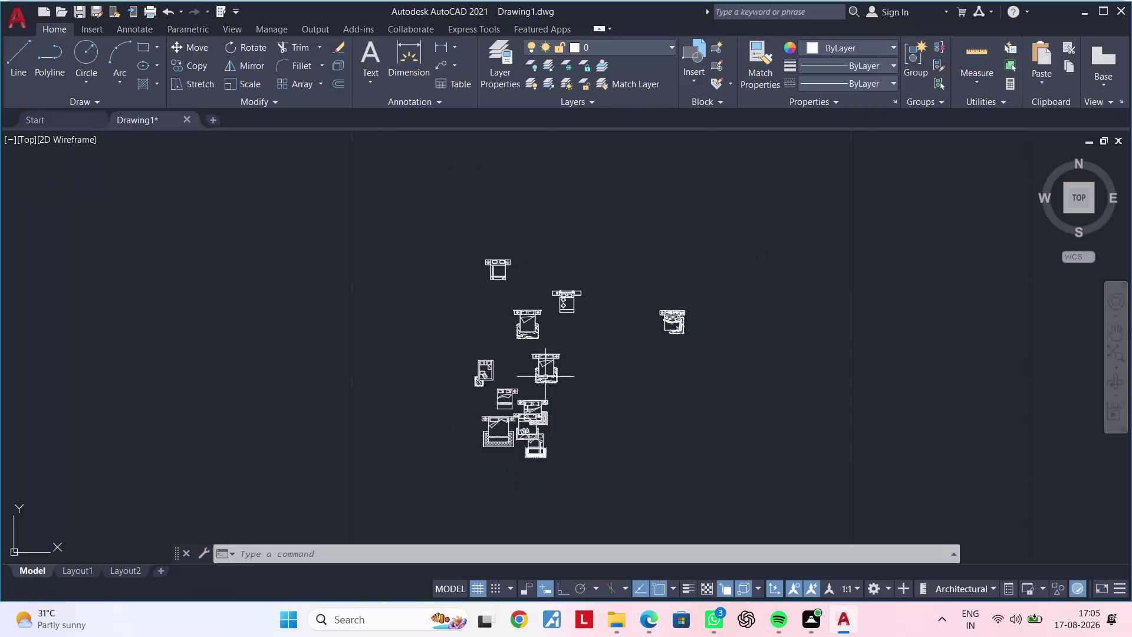
Window-select the eleven furniture blocks, redoing the selection after one cancel.
click(433, 220)
click(755, 491)
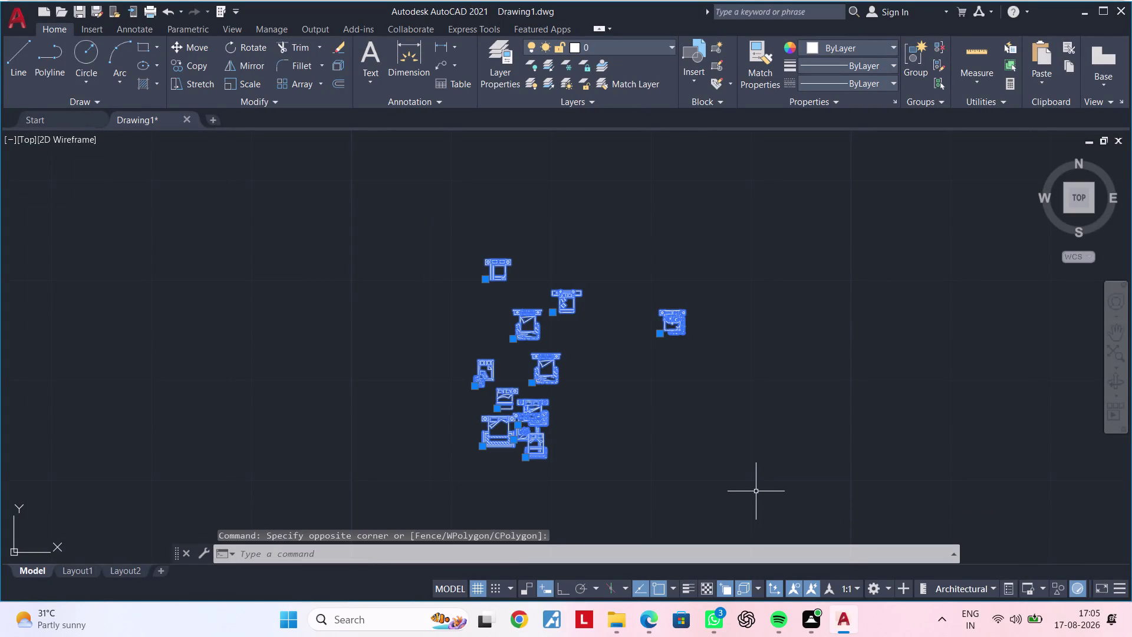
key(c)
key(Escape)
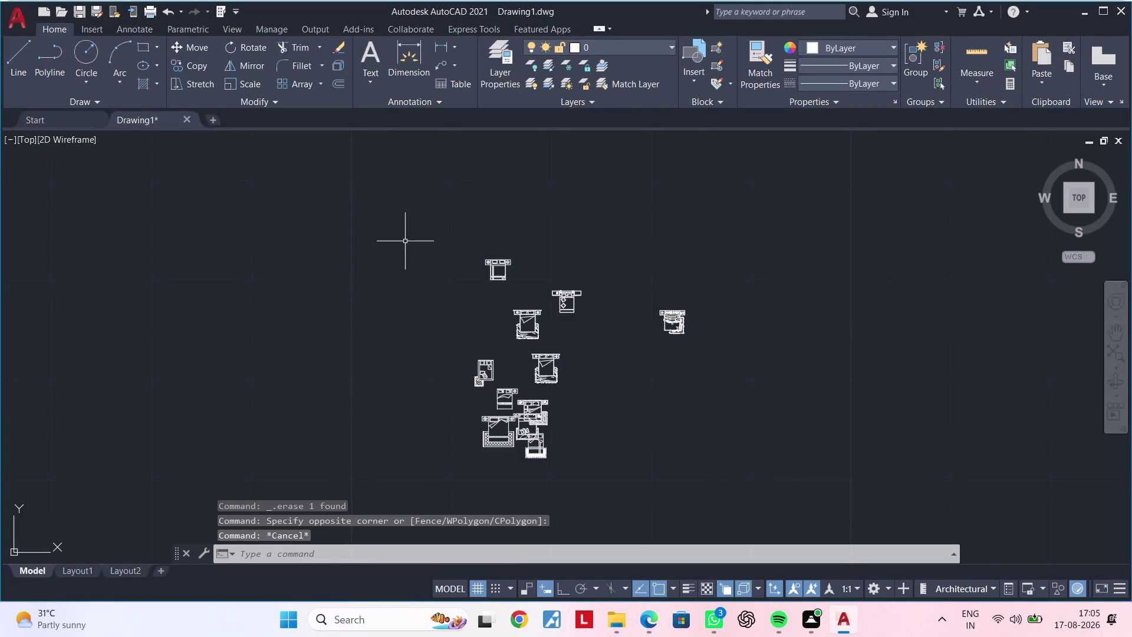
click(408, 209)
click(728, 485)
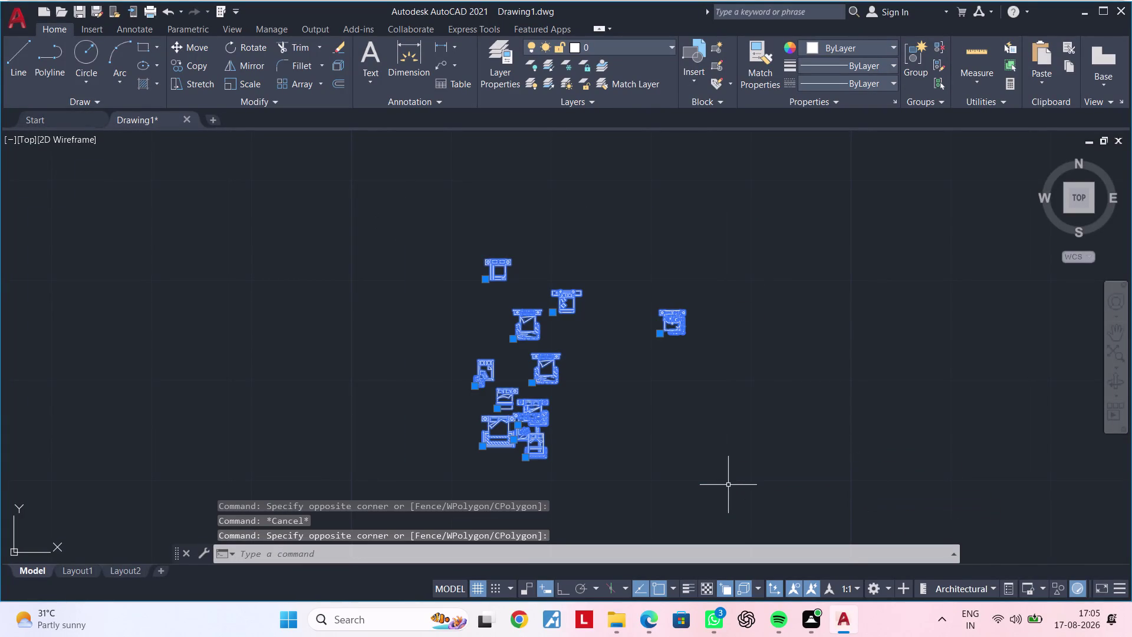
Move the selected furniture blocks to just right of the floor plan.
text(M)
key(space)
scroll(down, 3)
drag(633, 407, 669, 427)
scroll(down, 3)
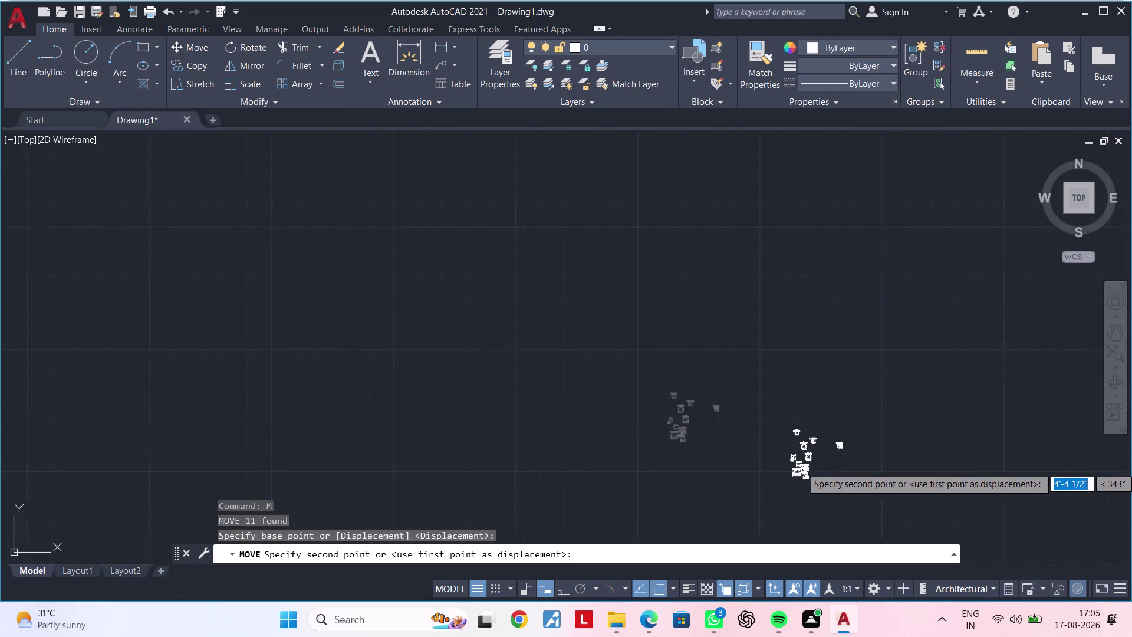
scroll(down, 3)
middle_drag(882, 464, 327, 266)
scroll(down, 3)
scroll(down, 3)
scroll(down, 3)
middle_drag(924, 382, 907, 377)
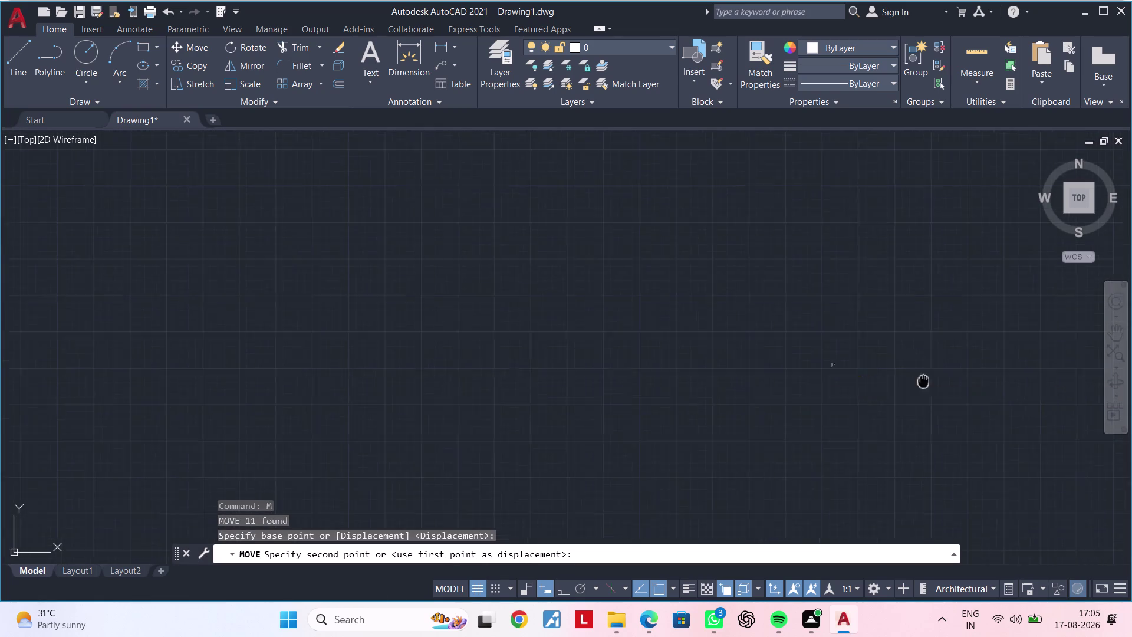
middle_drag(907, 377, 377, 324)
scroll(down, 3)
middle_drag(739, 413, 434, 193)
scroll(up, 3)
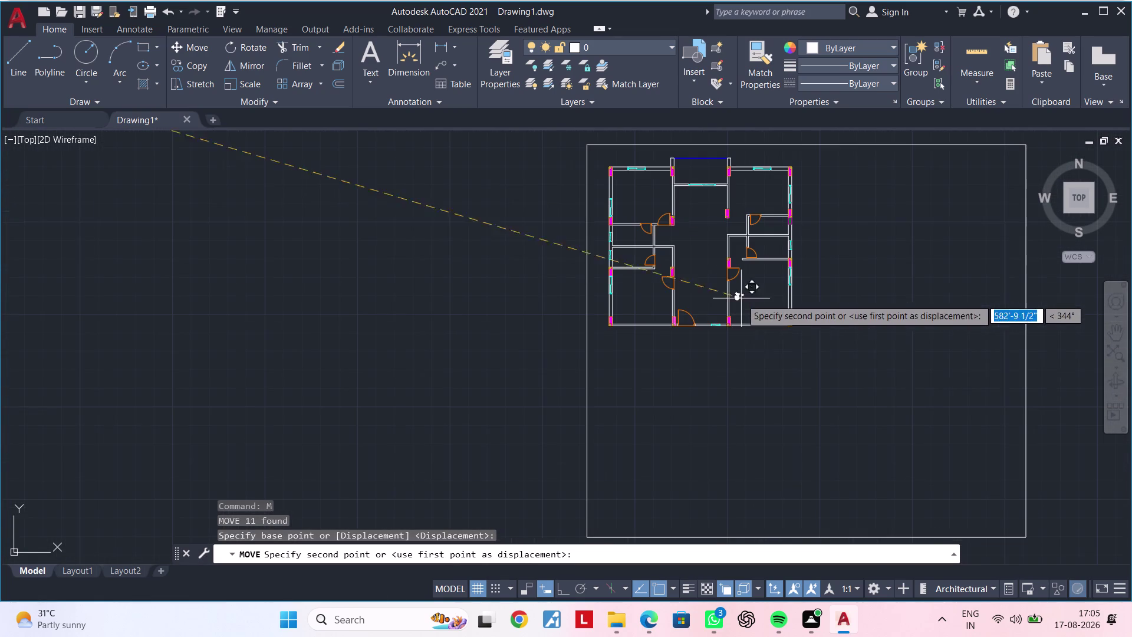
middle_drag(848, 383, 790, 496)
scroll(up, 3)
scroll(up, 3)
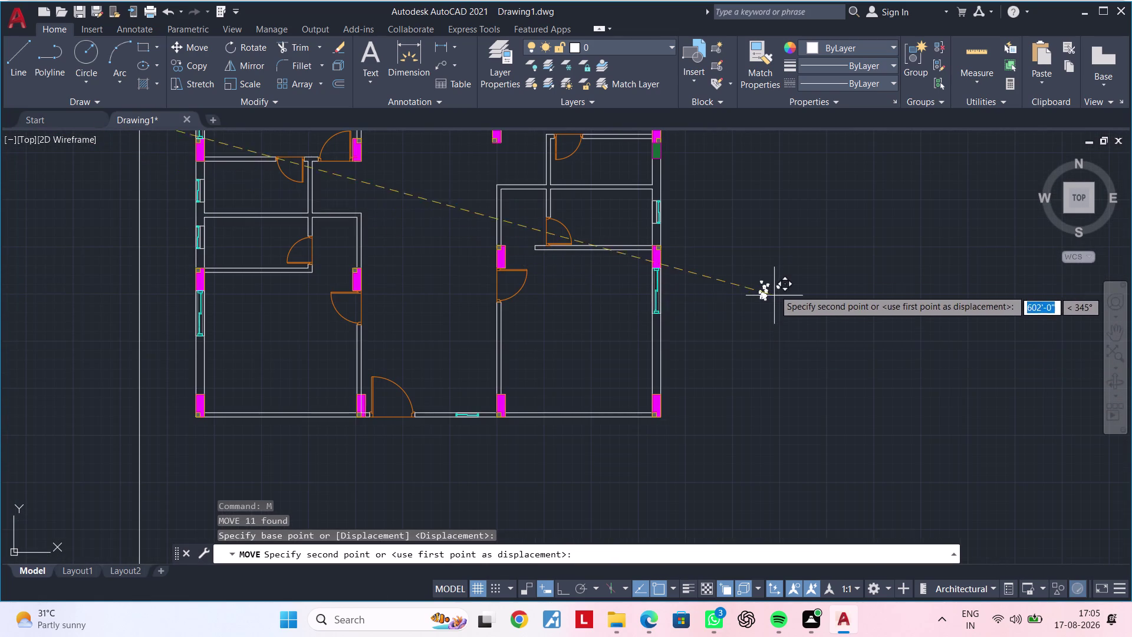
click(760, 255)
middle_drag(692, 239, 743, 353)
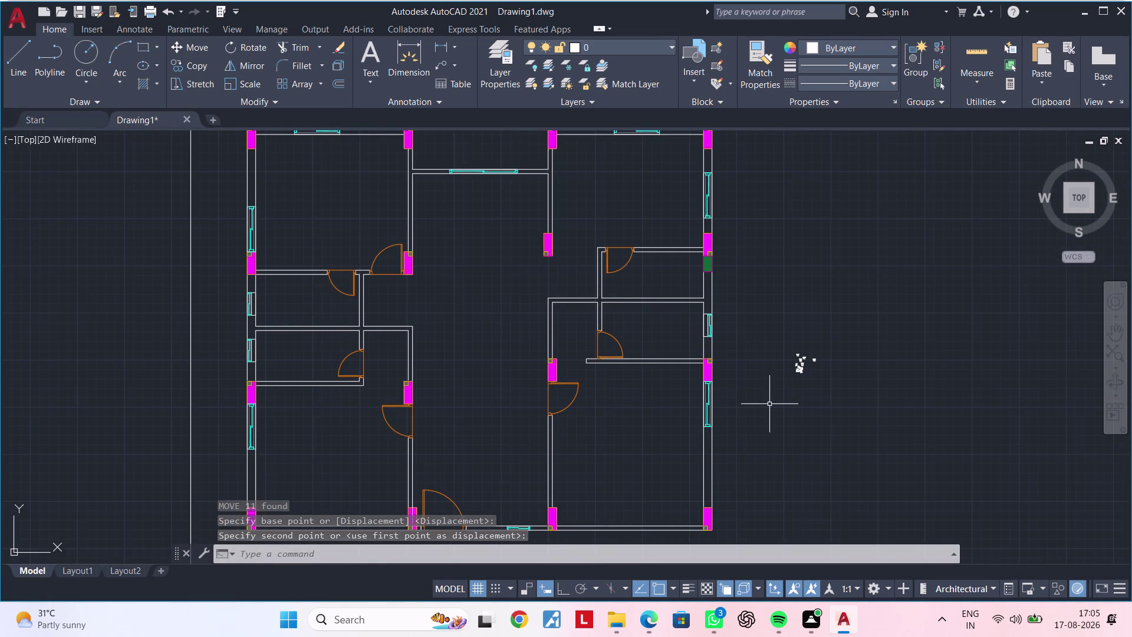
Move the bed with the patterned rug clear of the furniture pile.
scroll(up, 3)
scroll(up, 3)
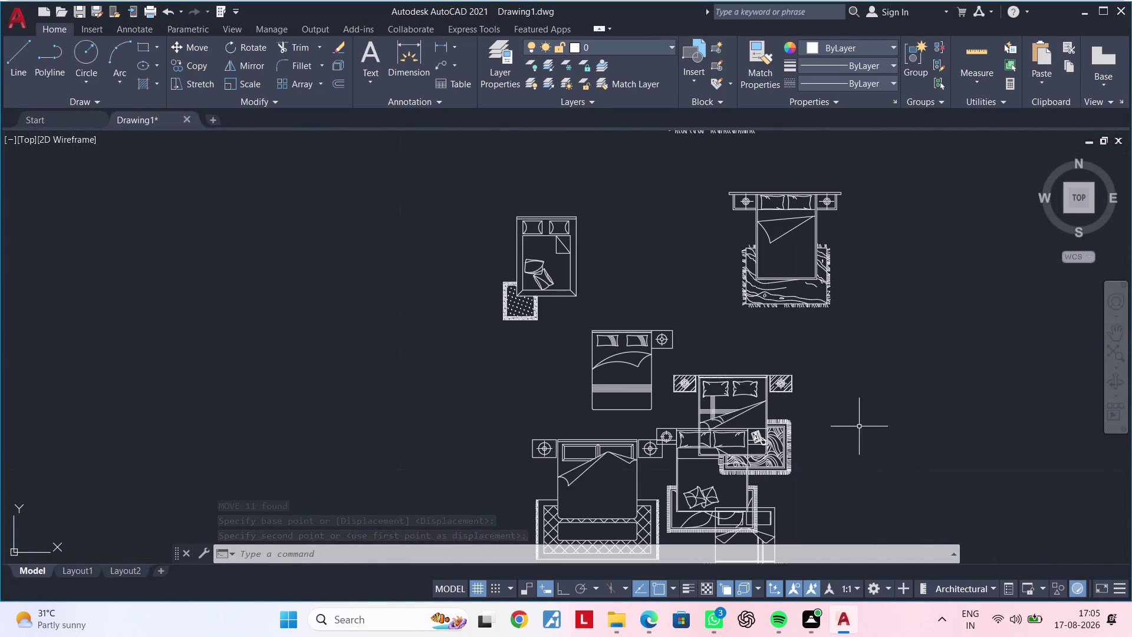
scroll(up, 3)
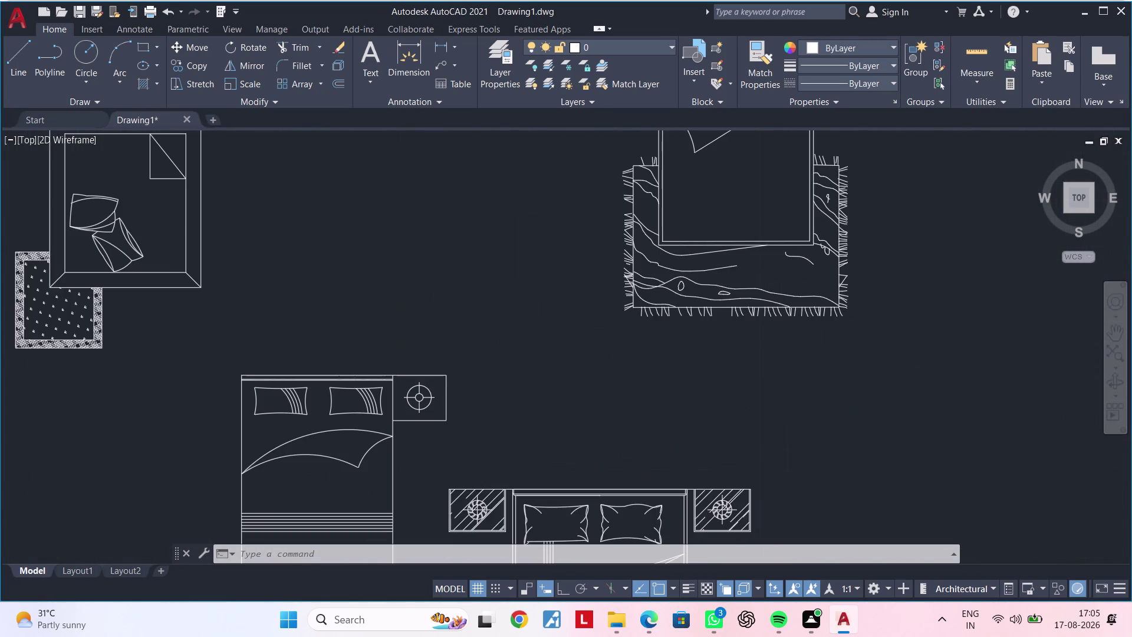
scroll(down, 3)
scroll(down, 3)
middle_drag(845, 370, 846, 292)
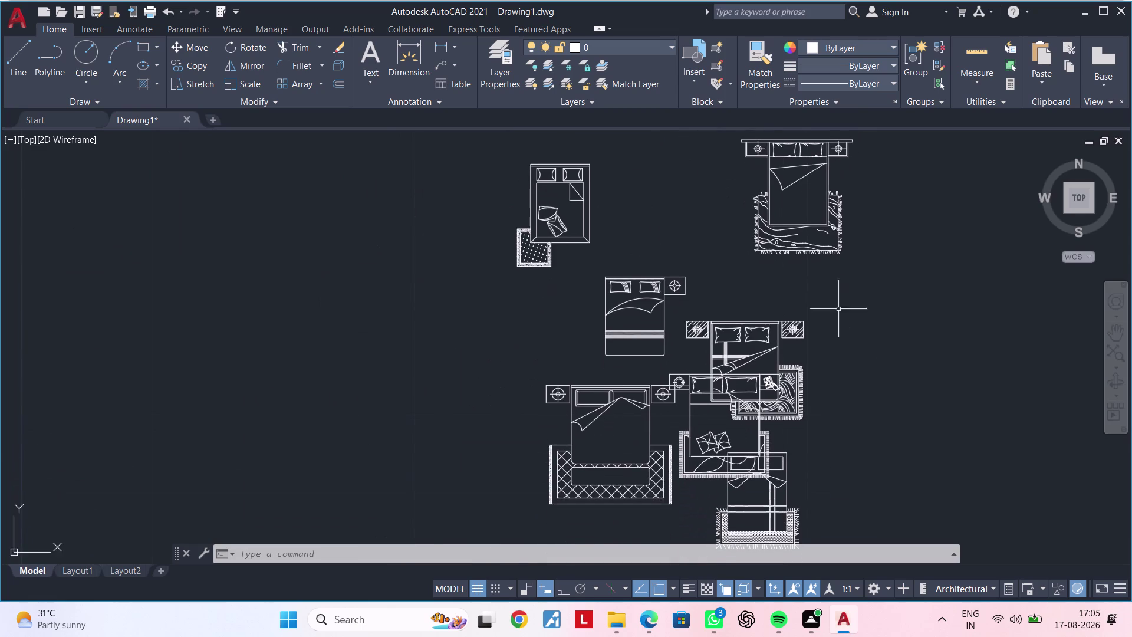
scroll(up, 3)
click(798, 382)
text(M)
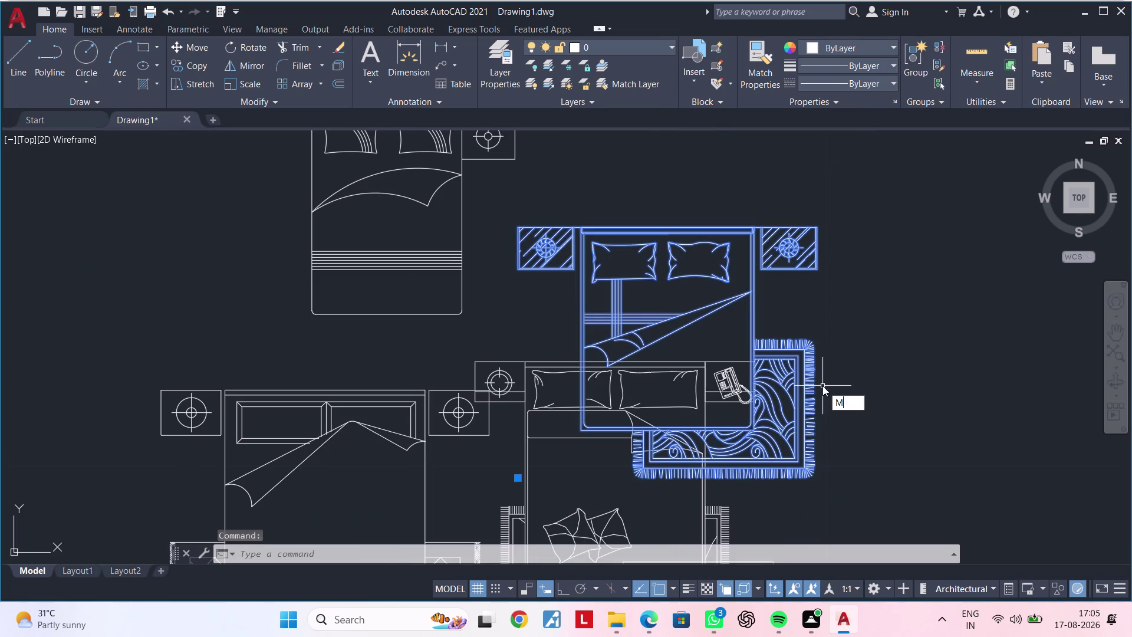
key(space)
click(779, 384)
scroll(down, 3)
middle_drag(1016, 389, 603, 347)
click(716, 360)
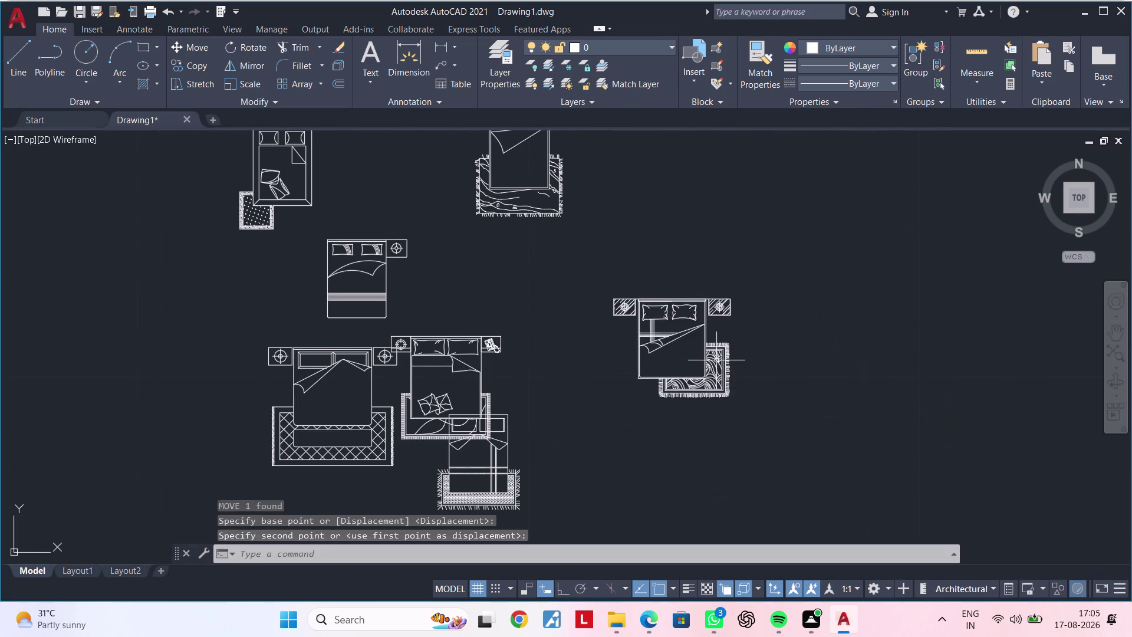
Move the second overlapping bed away from the others.
middle_drag(572, 434, 740, 353)
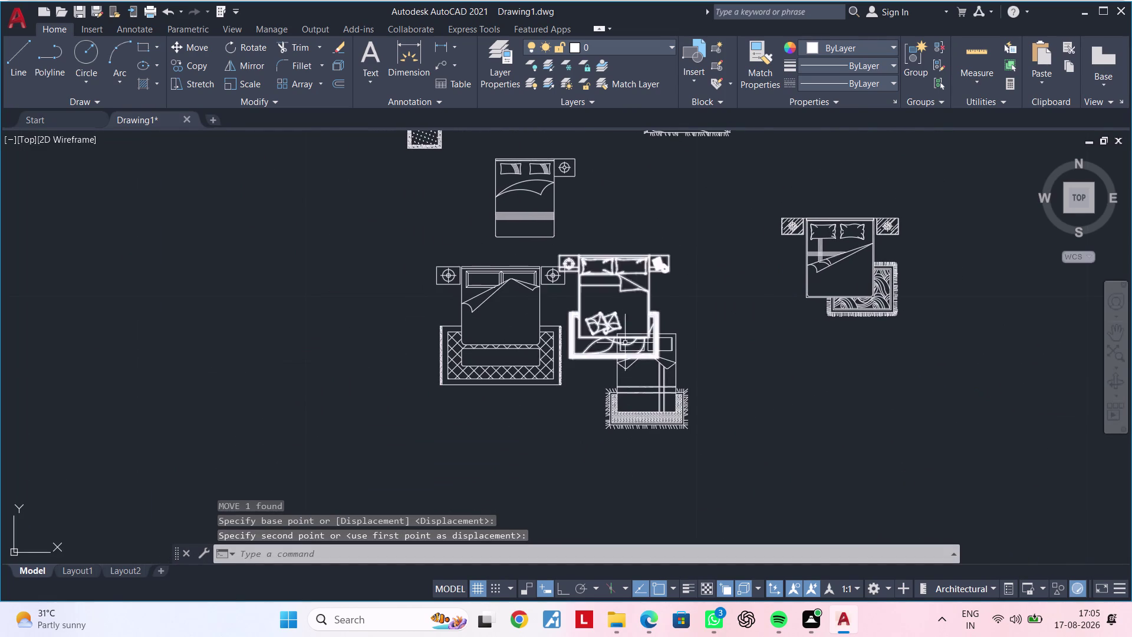
click(630, 272)
text(M)
key(space)
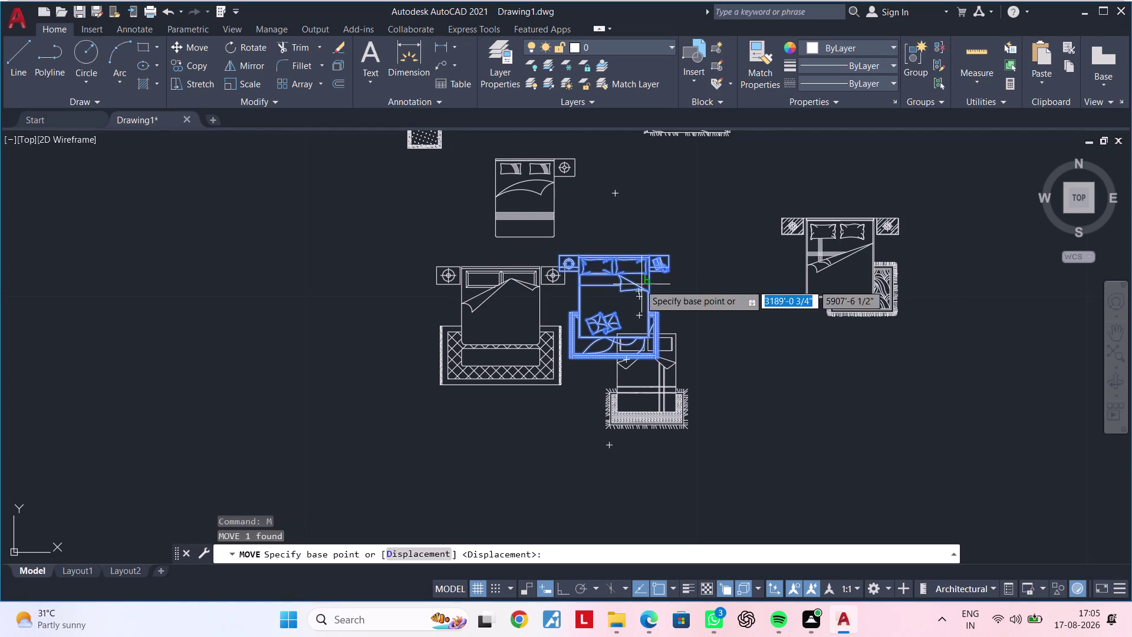
click(628, 286)
click(854, 435)
middle_drag(956, 479, 955, 356)
key(Escape)
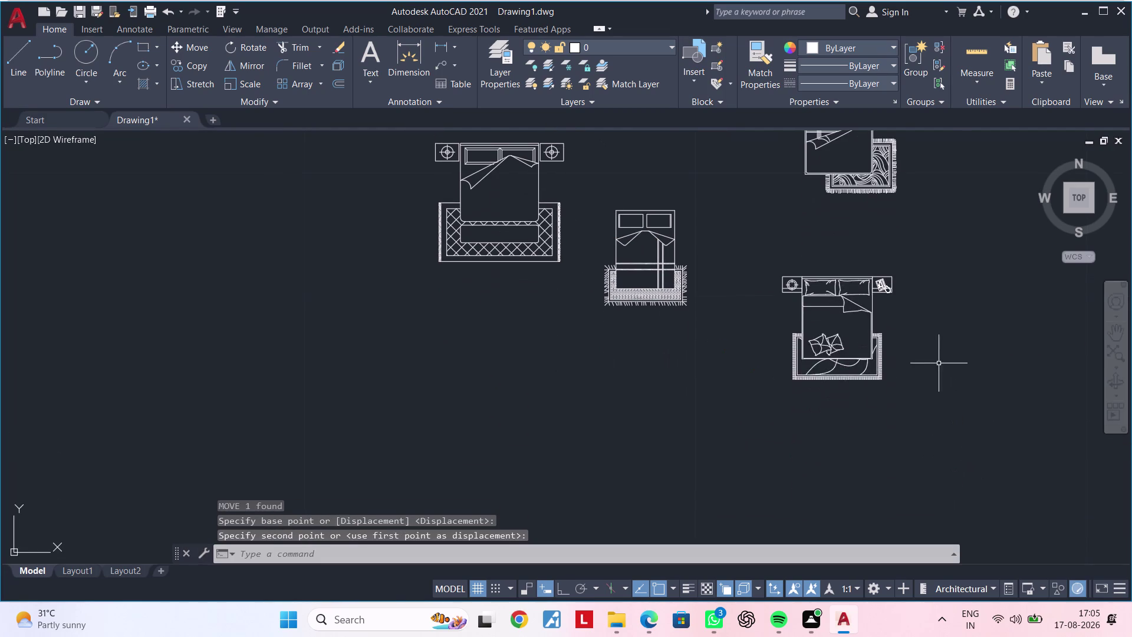
scroll(up, 3)
scroll(down, 3)
middle_drag(852, 377, 842, 411)
key(Escape)
Select the lower-right bed and start moving it toward the top-left bedroom.
click(934, 285)
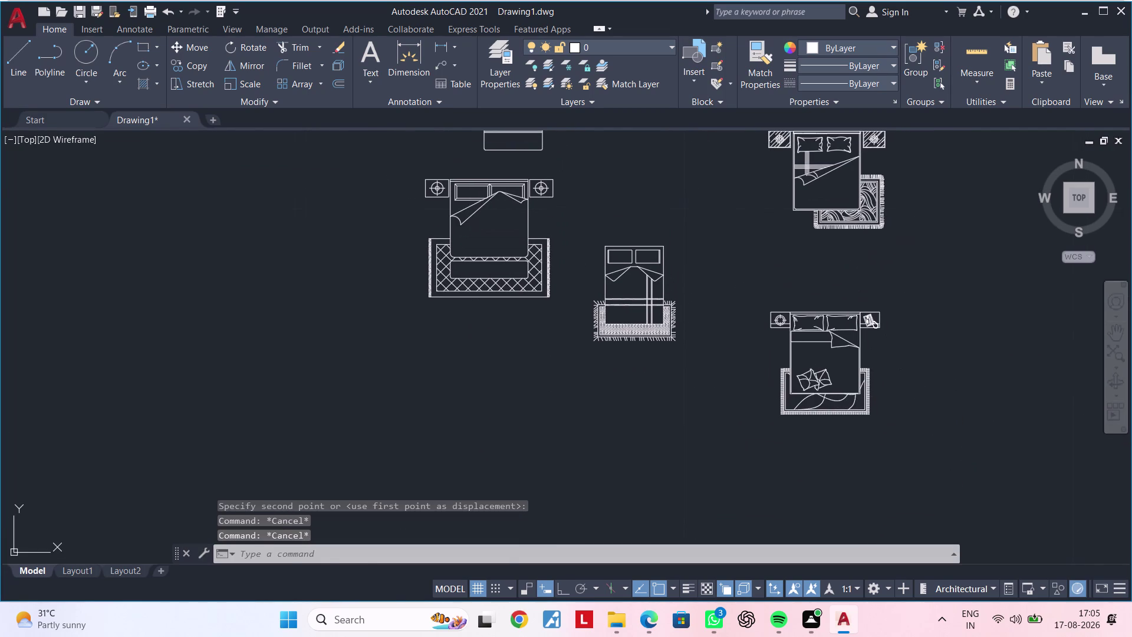
click(742, 438)
text(M)
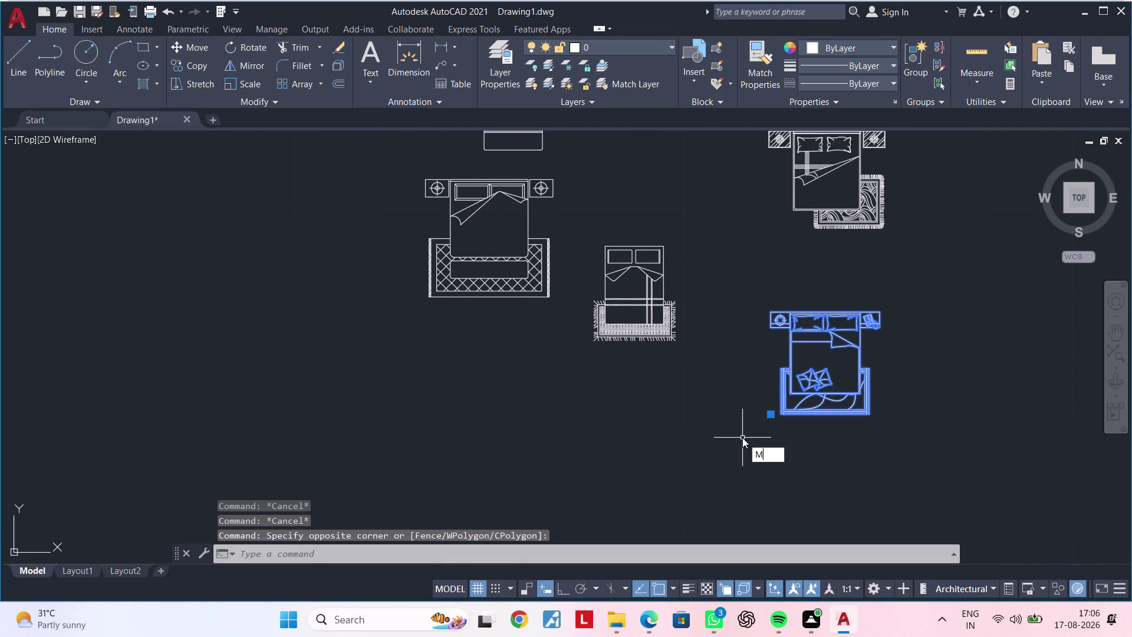
key(space)
click(853, 369)
scroll(down, 3)
middle_drag(333, 329, 954, 396)
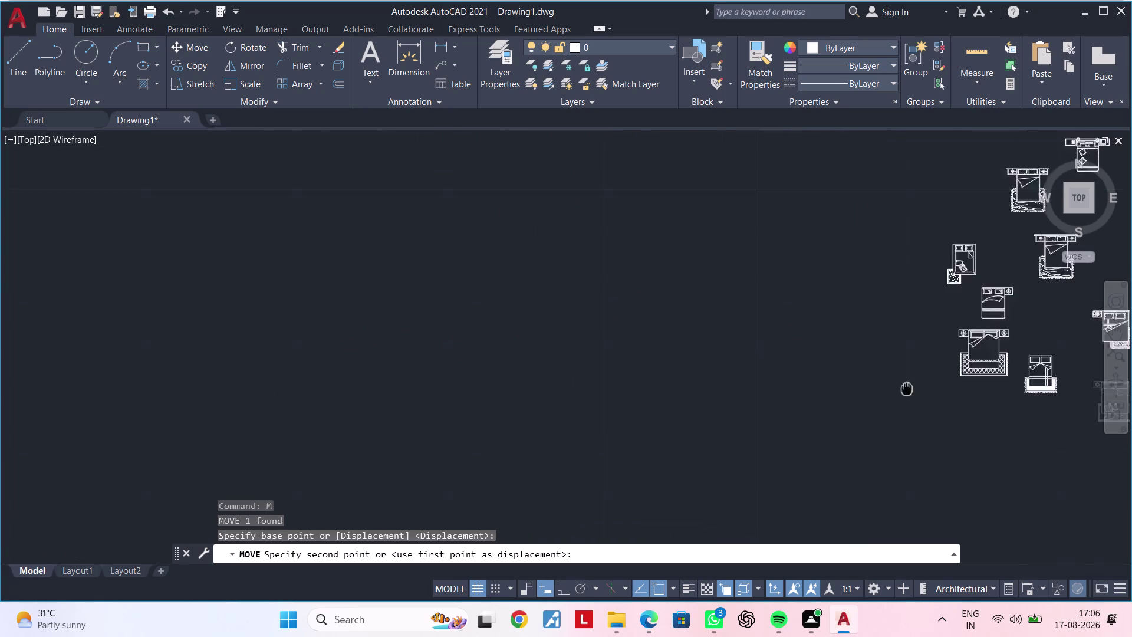
middle_drag(954, 395, 1131, 485)
scroll(down, 3)
middle_drag(512, 407, 1131, 495)
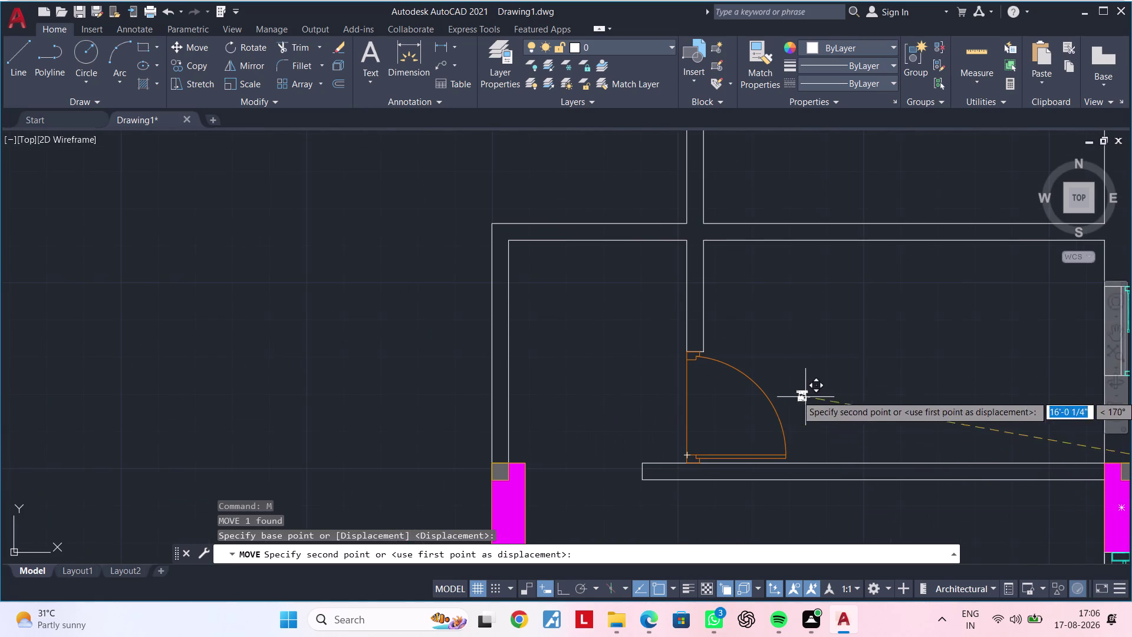
scroll(down, 3)
middle_drag(826, 394, 491, 491)
scroll(down, 3)
middle_drag(379, 463, 1131, 495)
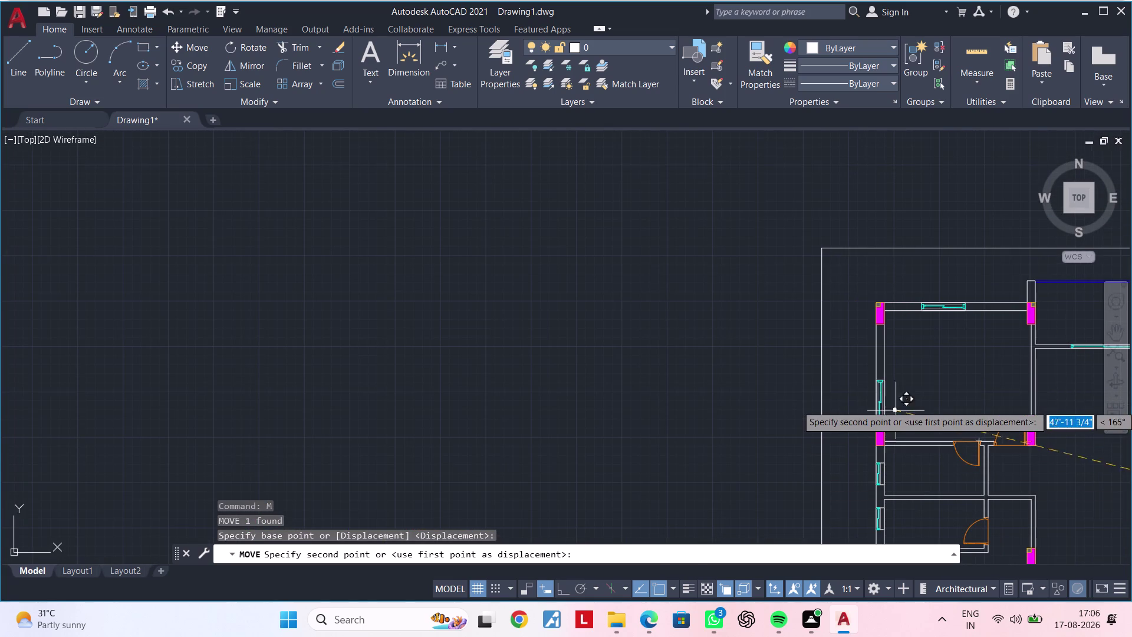
scroll(up, 3)
middle_drag(955, 353, 722, 369)
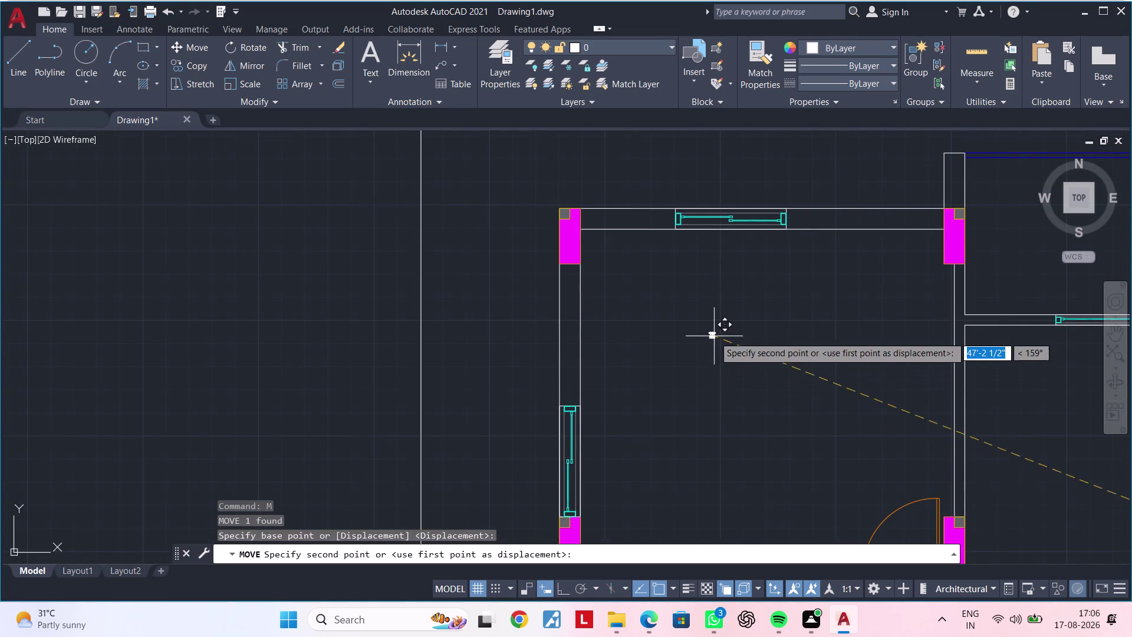
Cancel that move and reselect the bed block.
click(714, 336)
key(Escape)
scroll(up, 3)
click(710, 336)
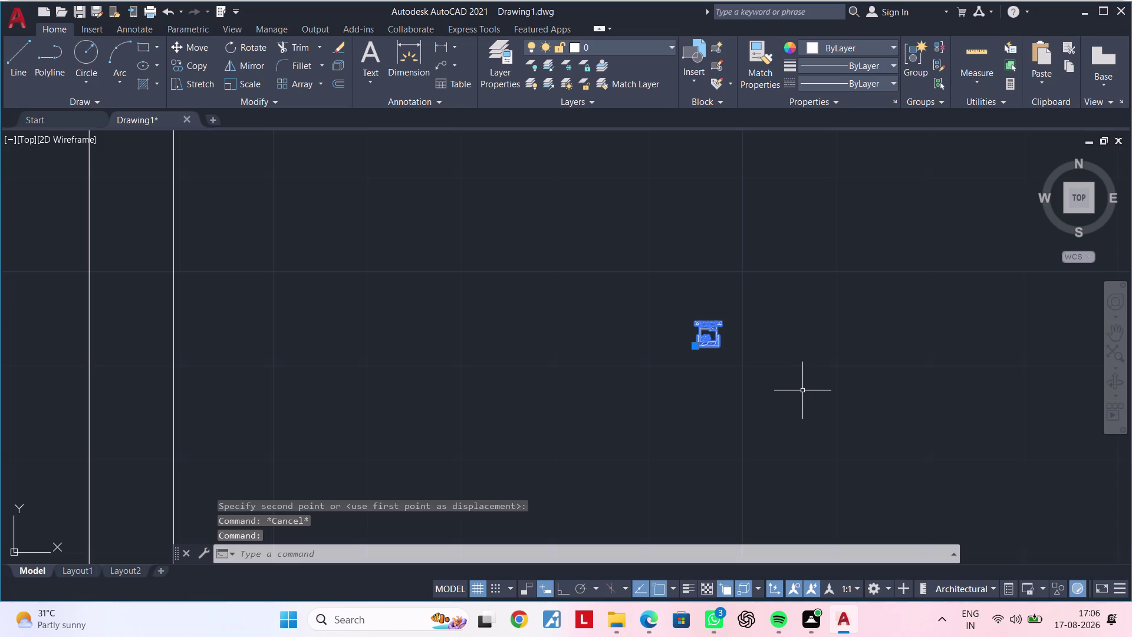
Scale the selected bed up to a larger size with SC.
key(s)
key(c)
key(space)
click(714, 366)
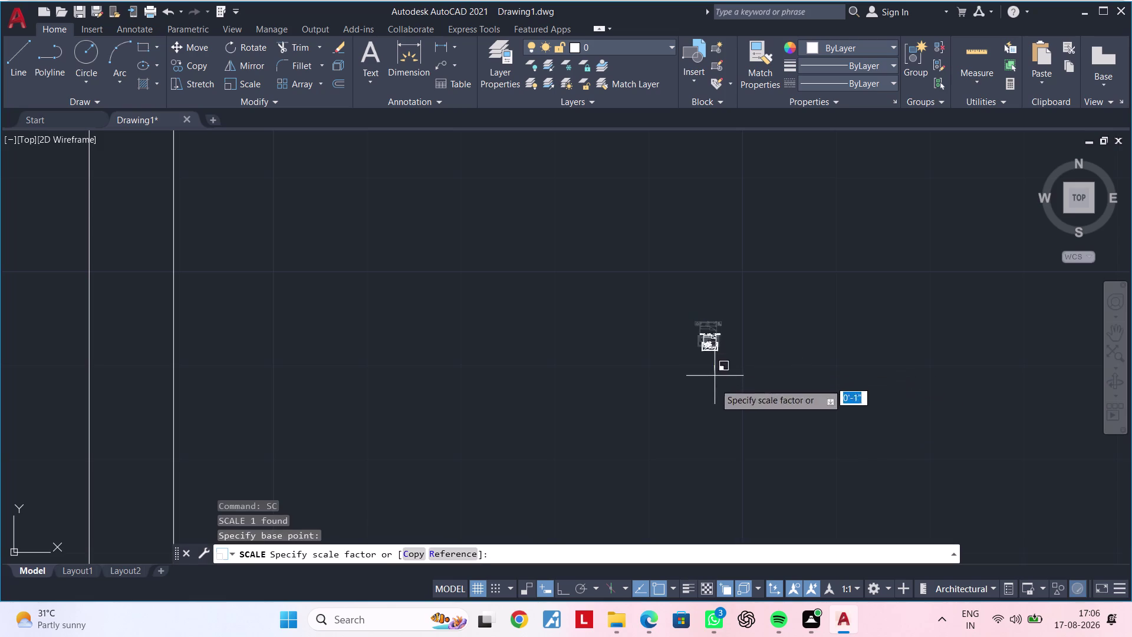
middle_drag(694, 439, 677, 465)
scroll(down, 3)
middle_drag(712, 402, 777, 304)
scroll(down, 3)
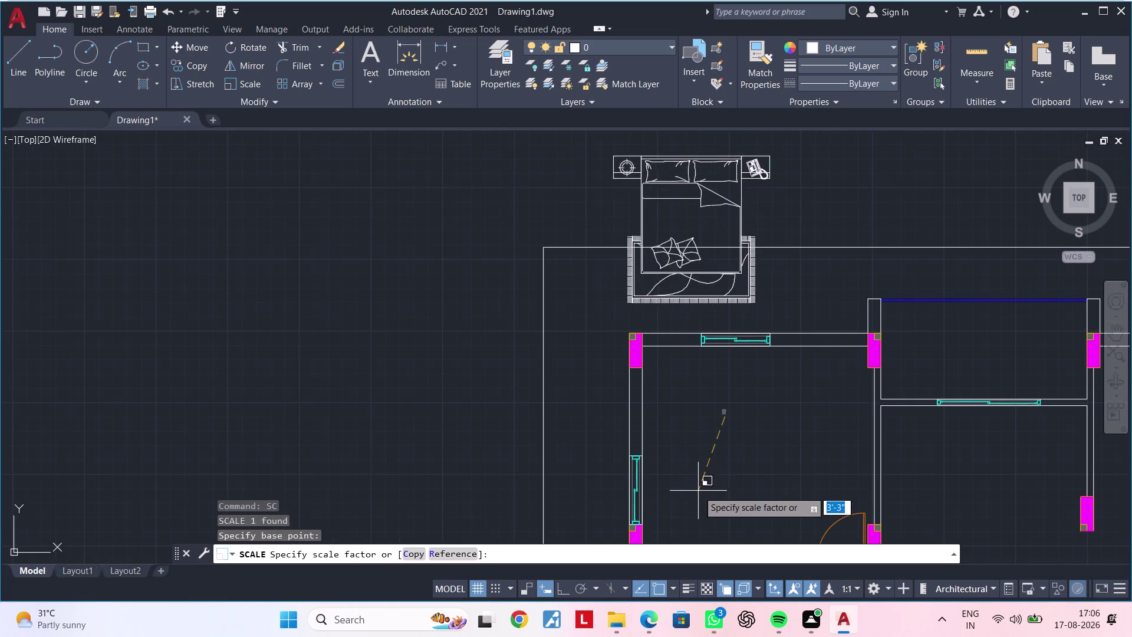
click(695, 493)
middle_drag(743, 431, 647, 517)
Move the resized bed inside the top-left bedroom.
click(654, 376)
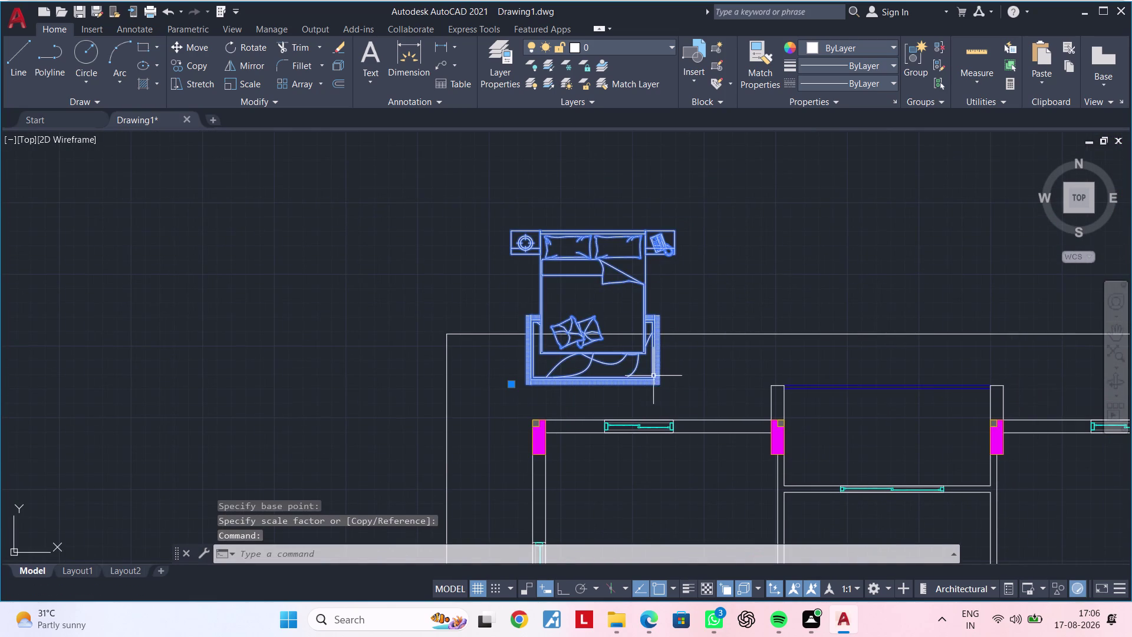
text(M)
key(space)
click(627, 345)
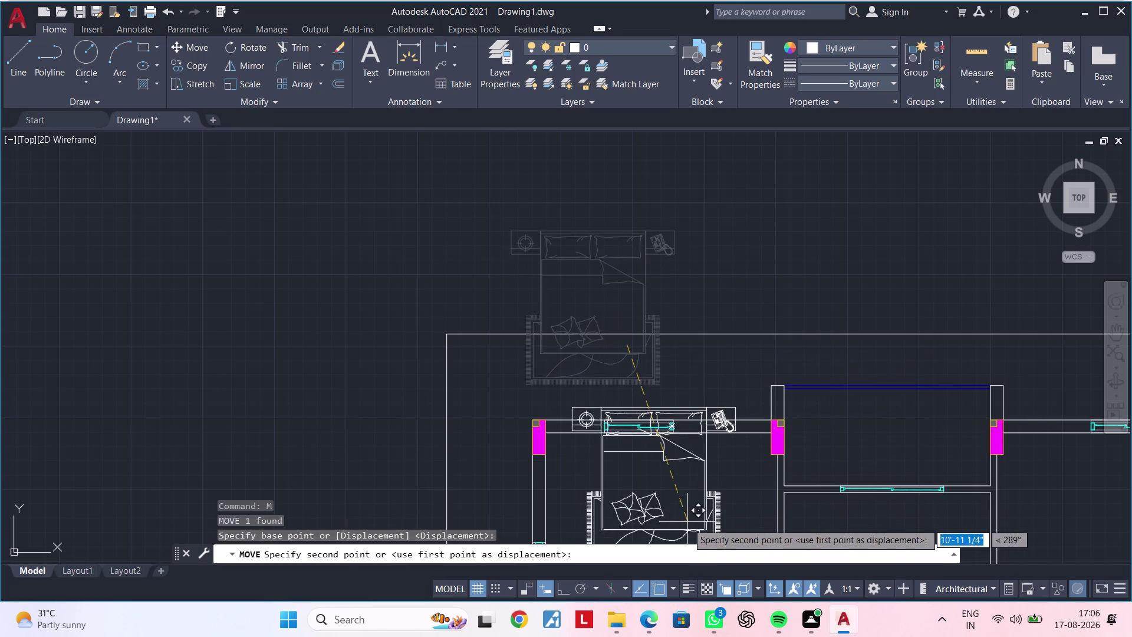
scroll(down, 3)
middle_drag(695, 495, 705, 353)
scroll(up, 3)
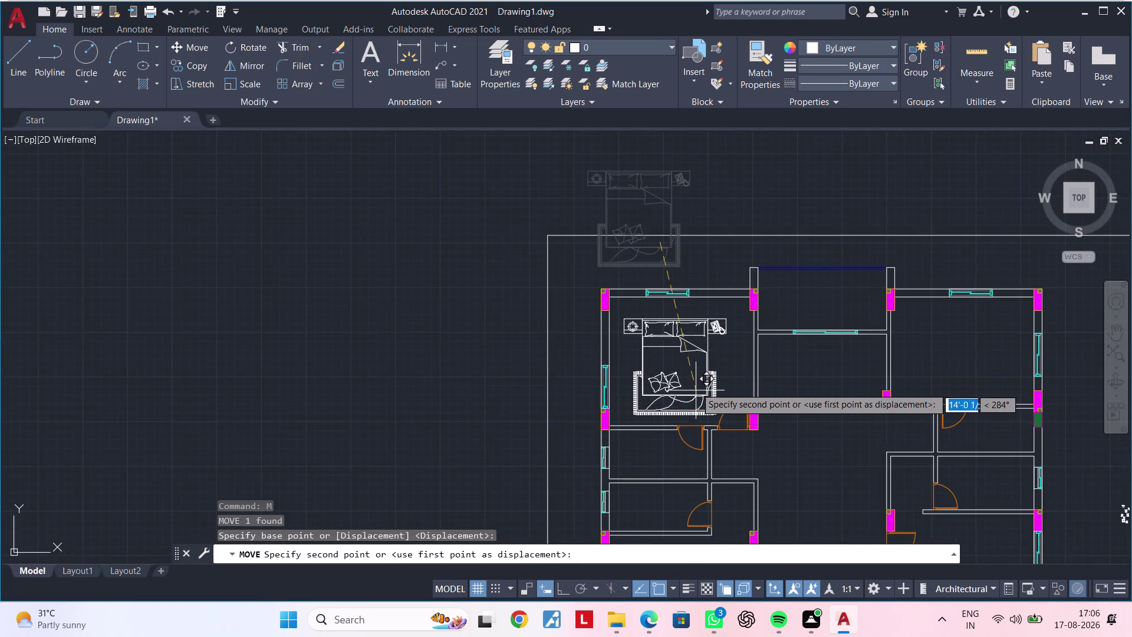
scroll(up, 3)
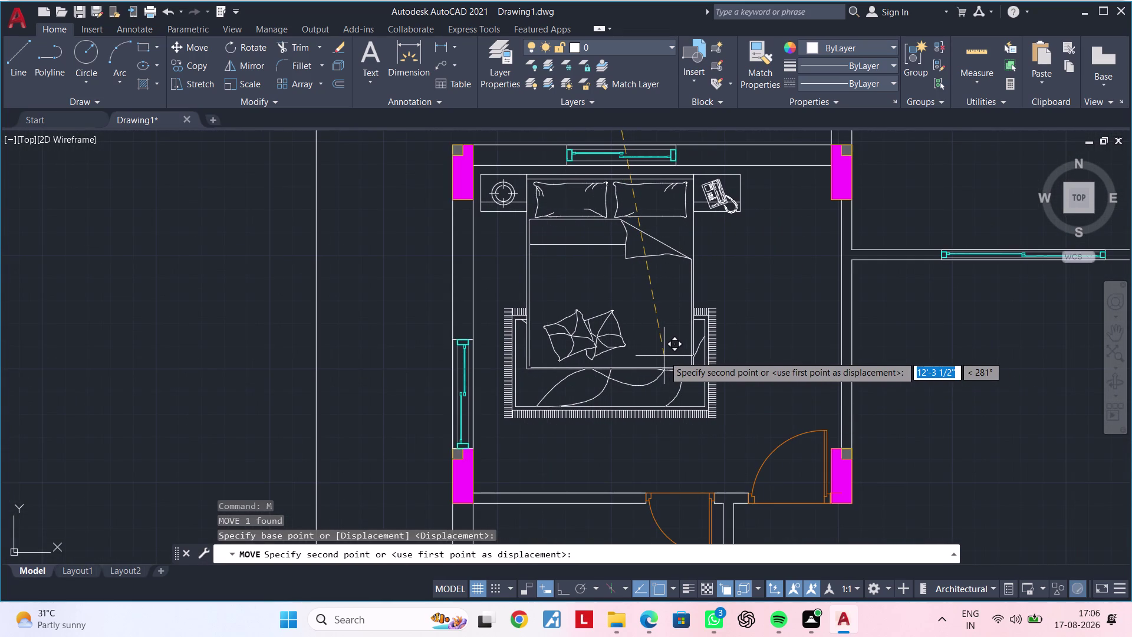
click(664, 355)
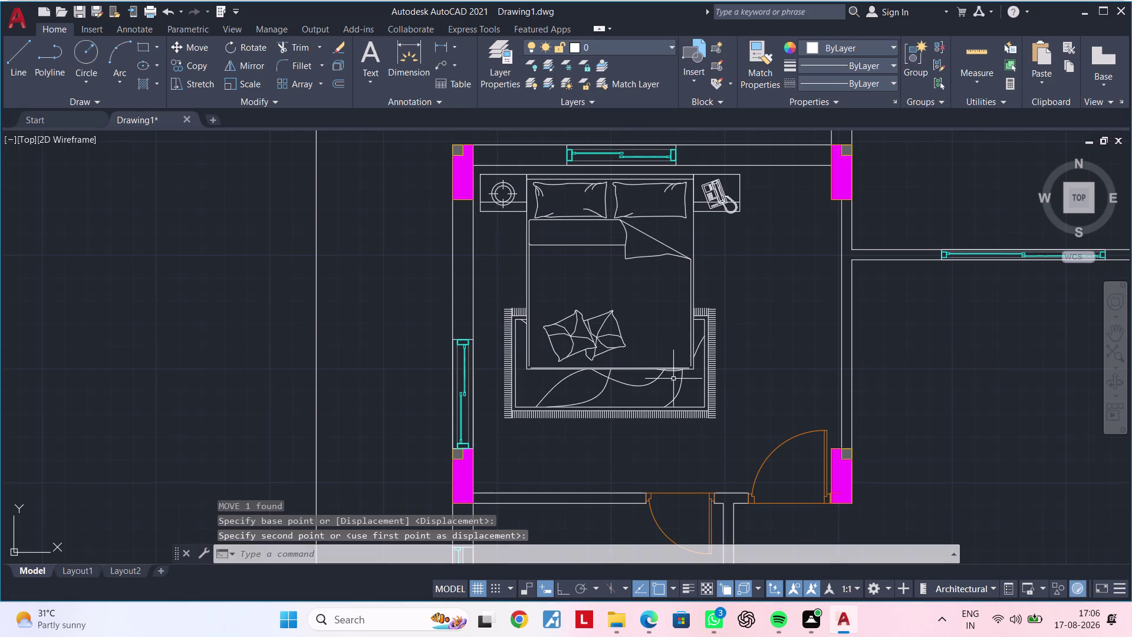
Start scaling the bed and rug group, then abandon the resize.
click(657, 415)
text(S)
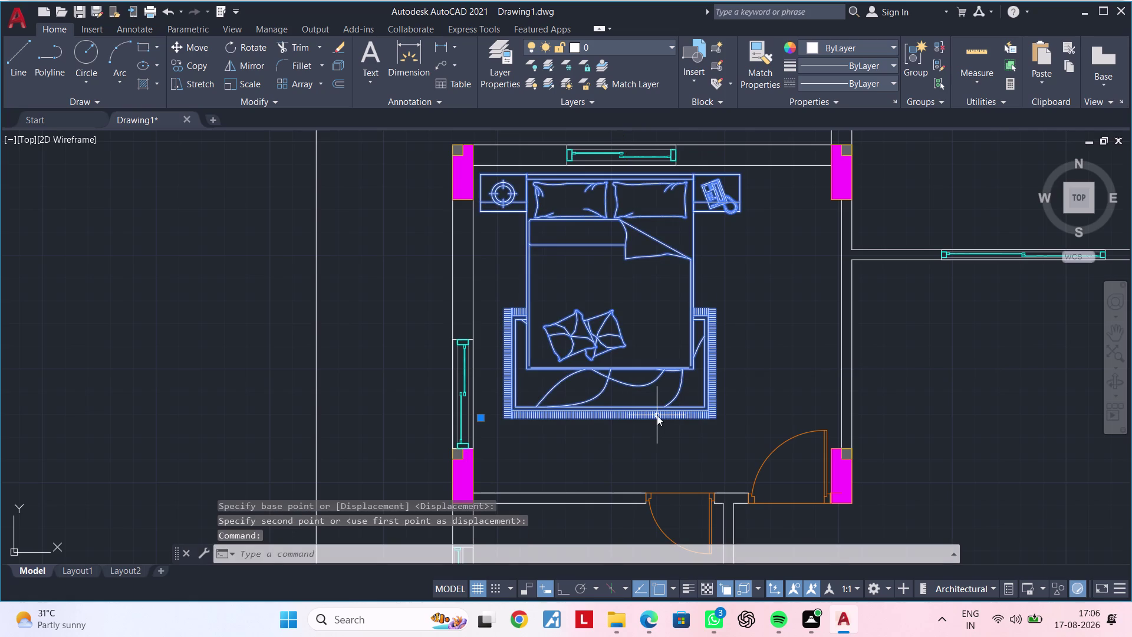
text(C)
key(space)
click(630, 415)
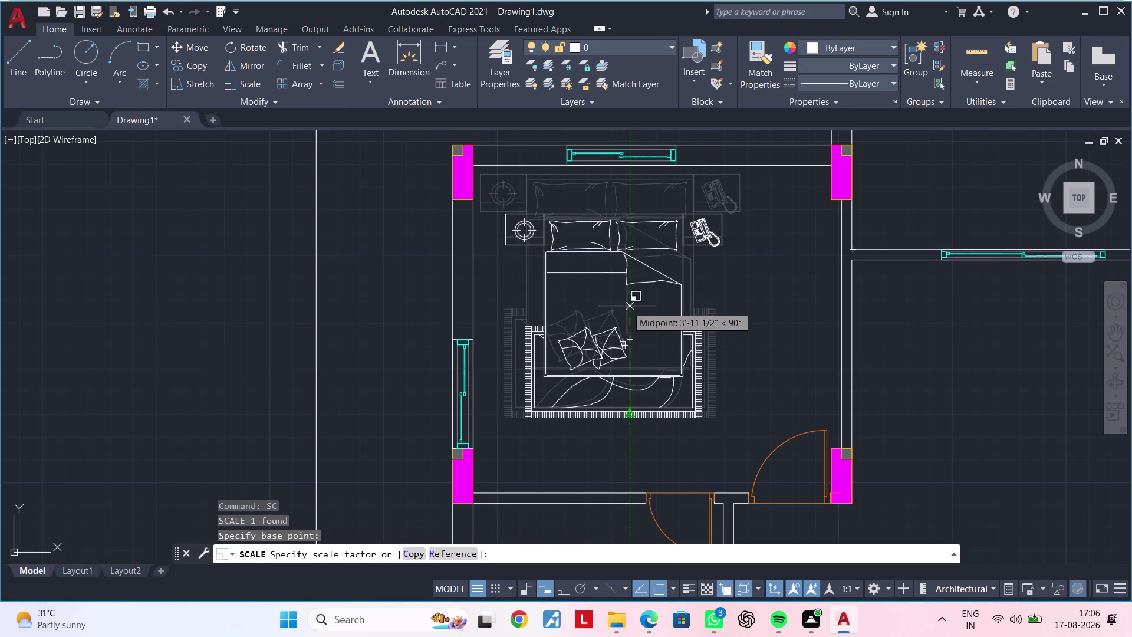
key(Escape)
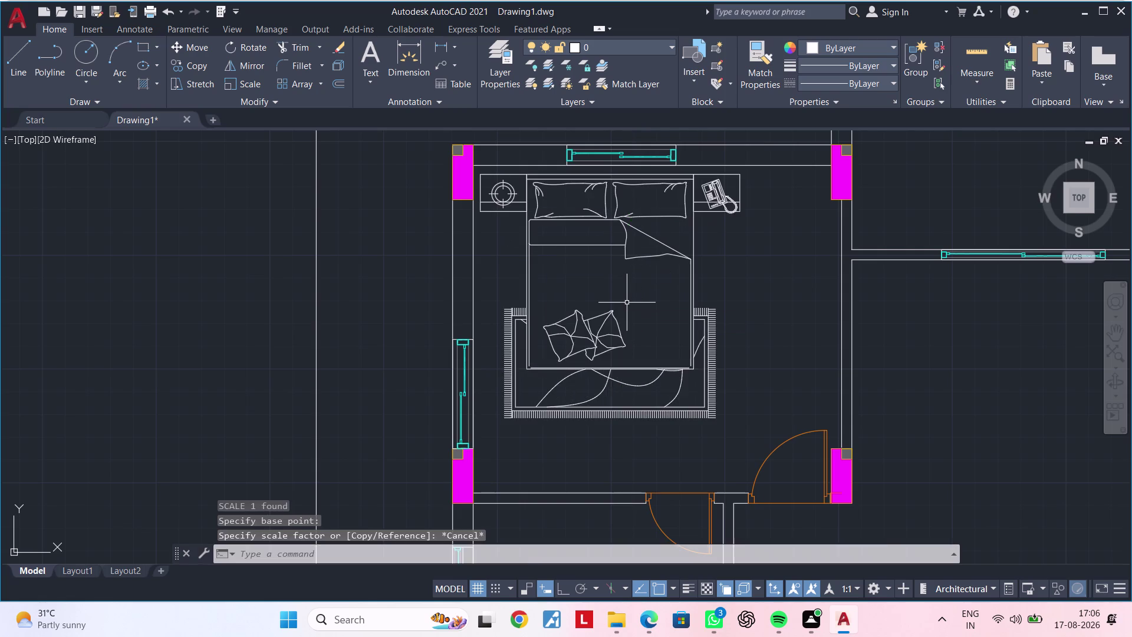
scroll(down, 3)
Select the bed, side tables and rug group and scale it from the headboard's top midpoint.
key(s)
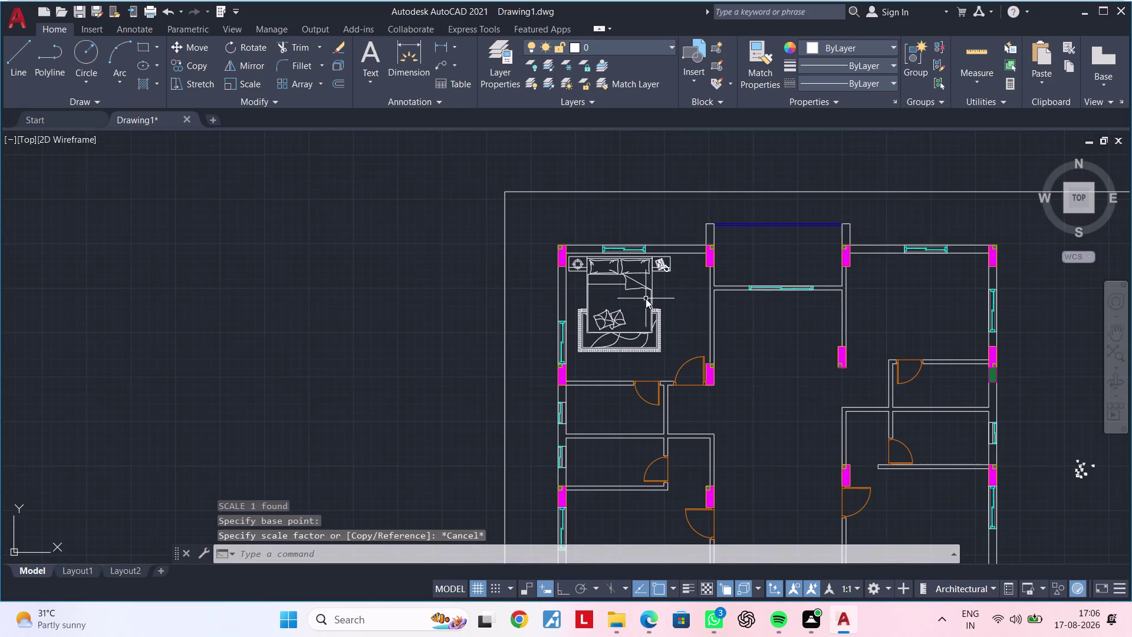
text(C)
key(space)
key(Escape)
click(678, 293)
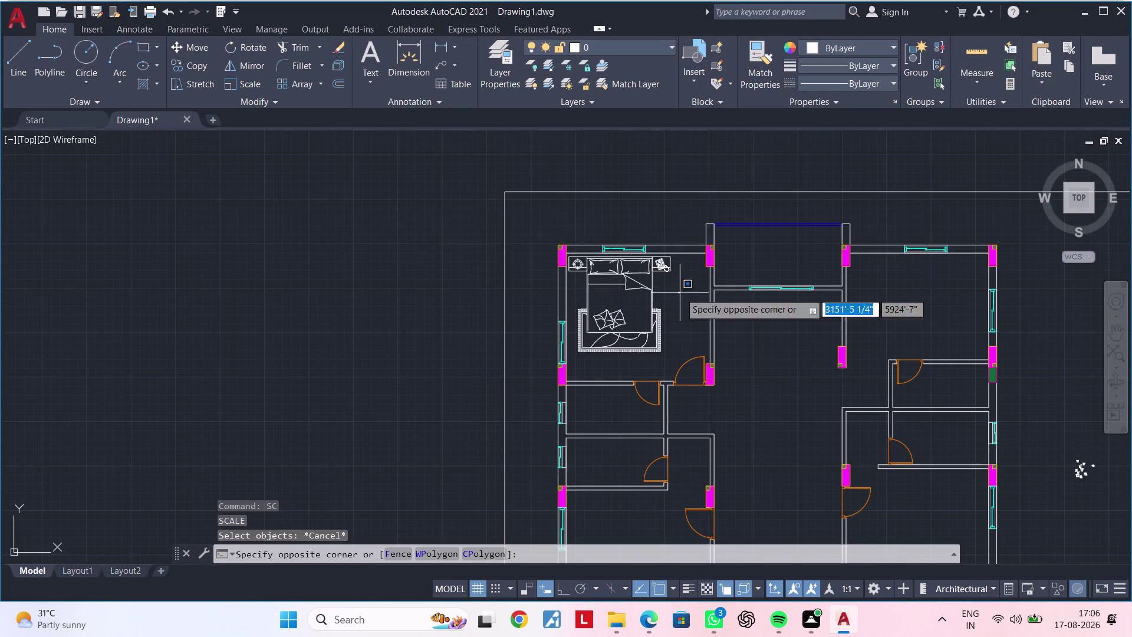
click(609, 324)
text(SC)
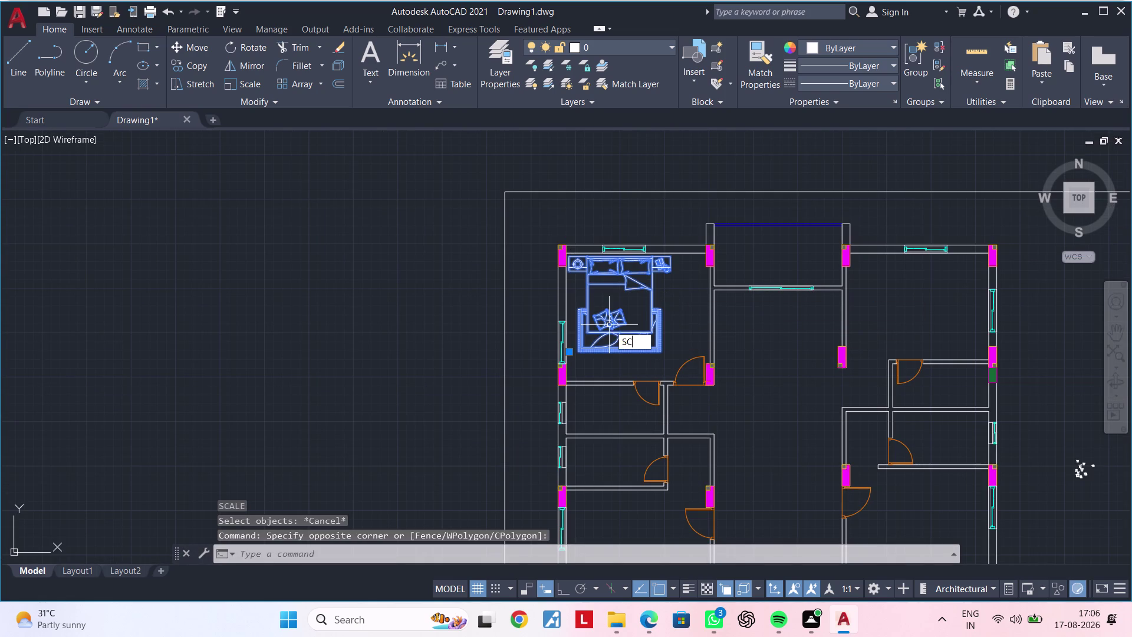
key(space)
scroll(up, 3)
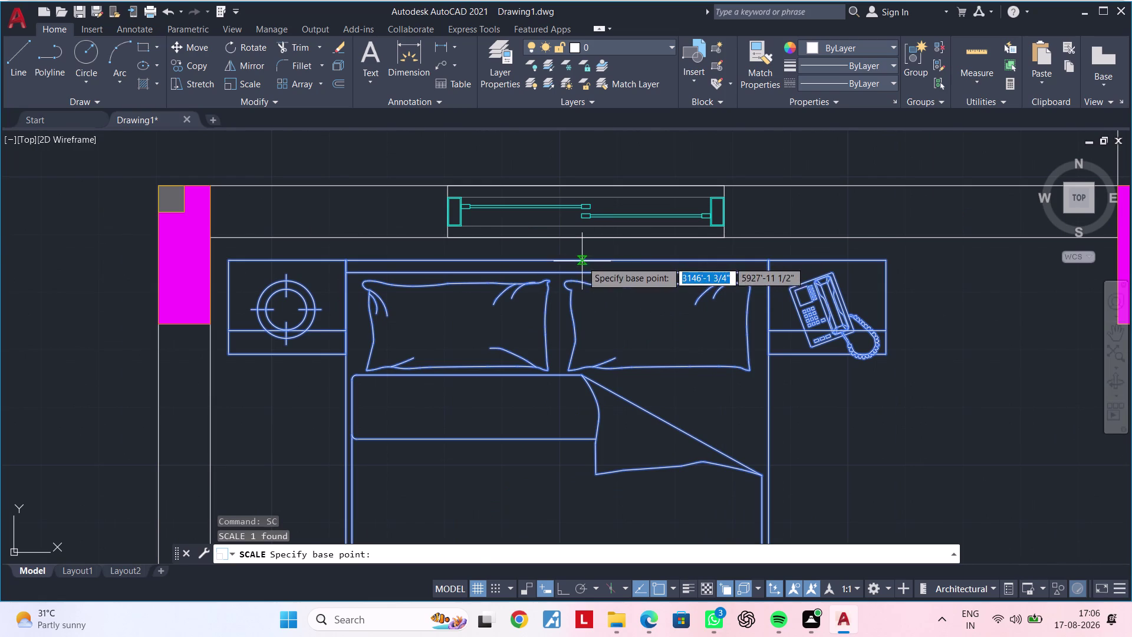
click(582, 261)
scroll(down, 3)
middle_drag(587, 372, 603, 326)
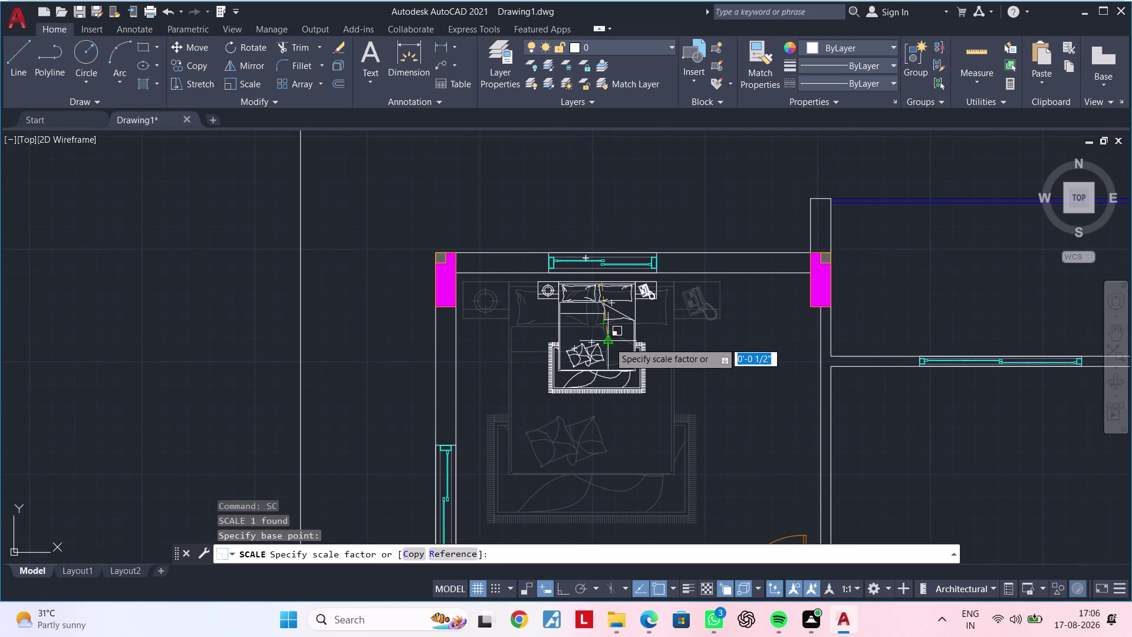
Scale by reference from headboard to rug's bottom edge, setting the new length to 7'.
text(R)
key(space)
scroll(up, 3)
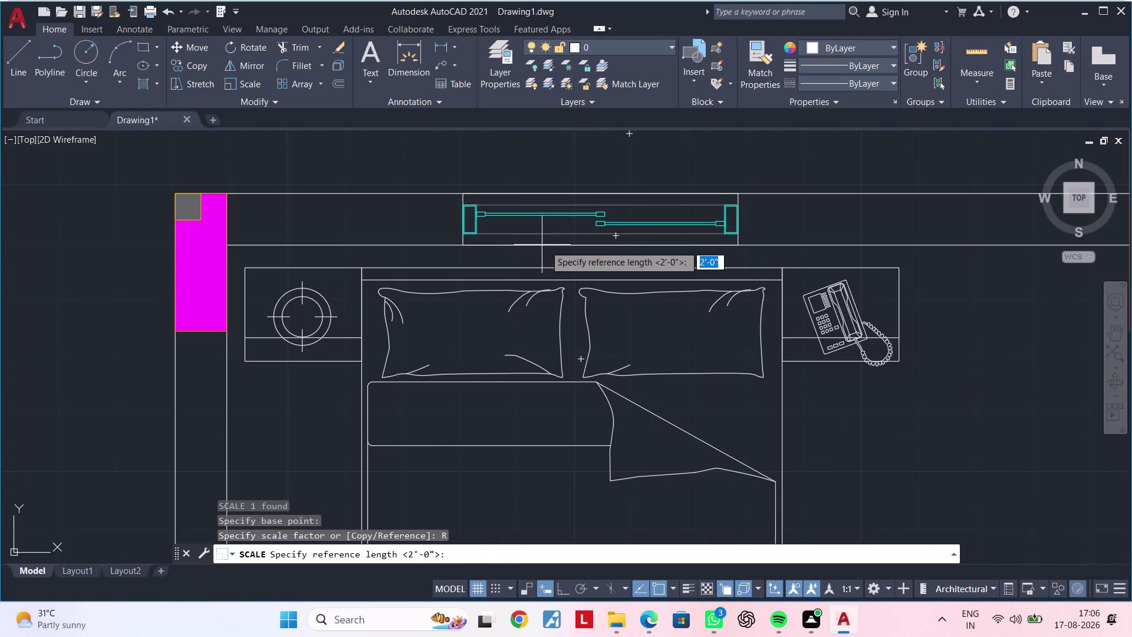
click(638, 247)
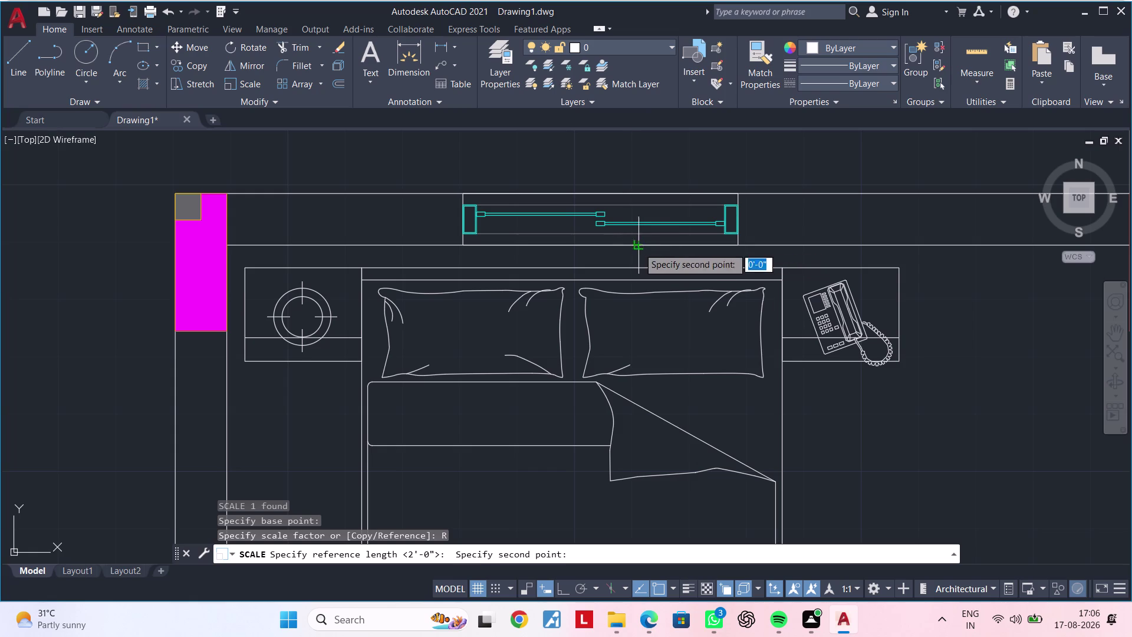
scroll(down, 3)
middle_drag(638, 401, 655, 305)
middle_drag(656, 489, 666, 462)
scroll(up, 3)
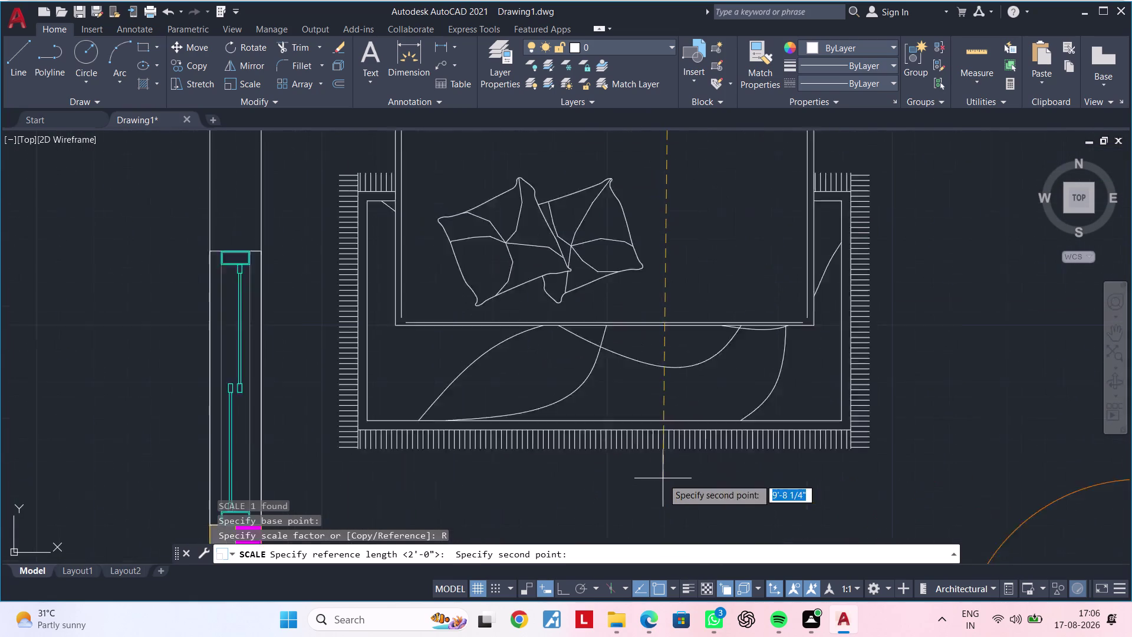
scroll(up, 3)
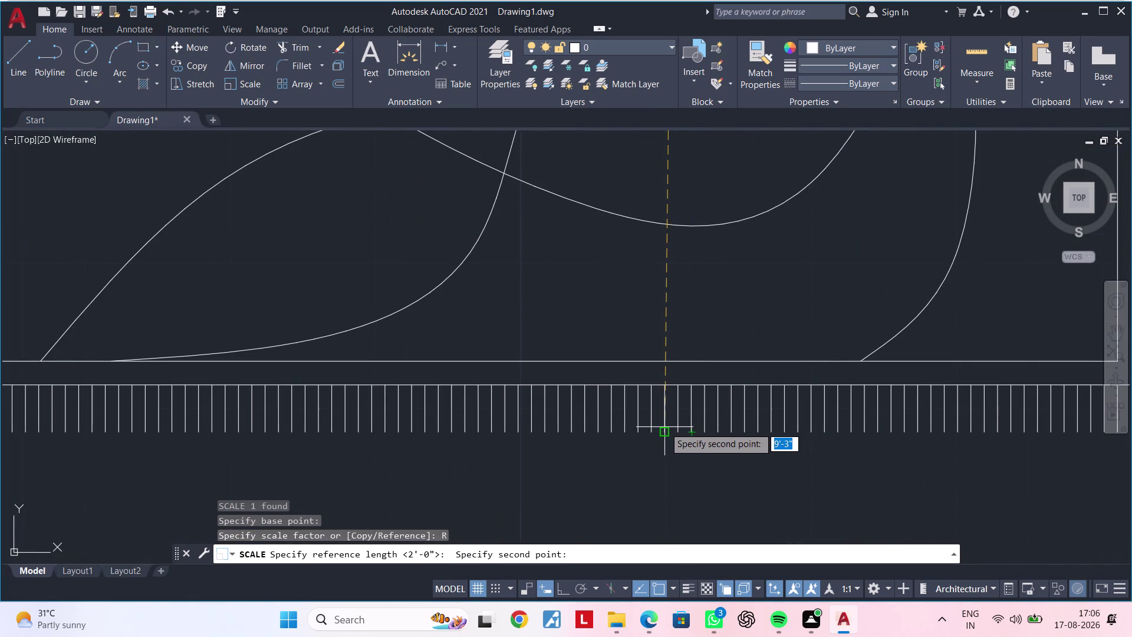
click(677, 427)
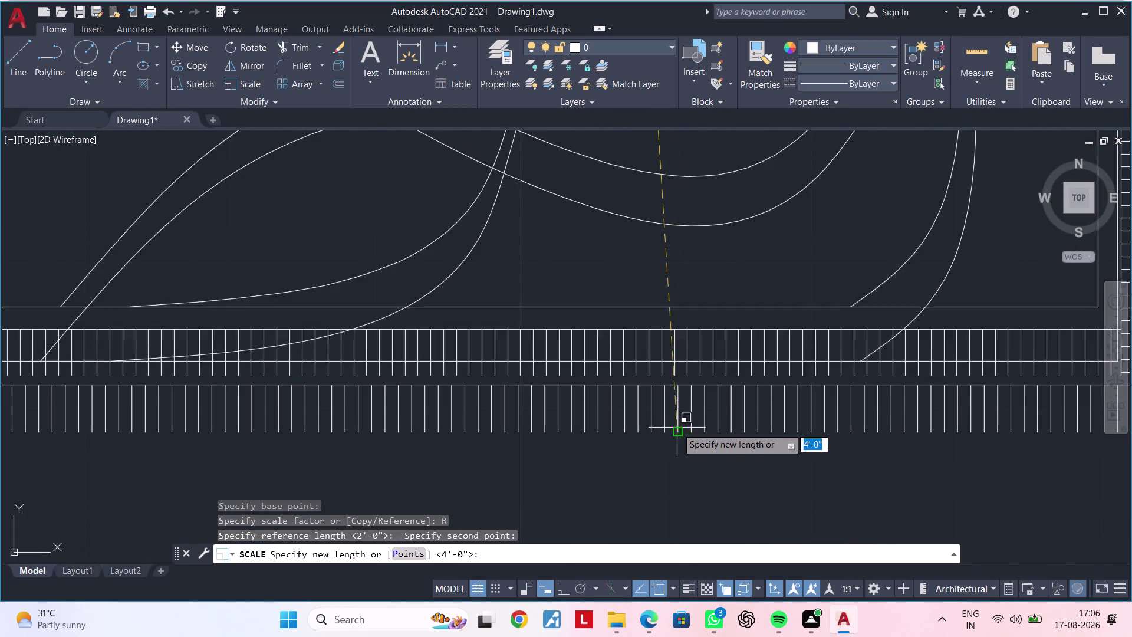
scroll(down, 3)
scroll(down, 3)
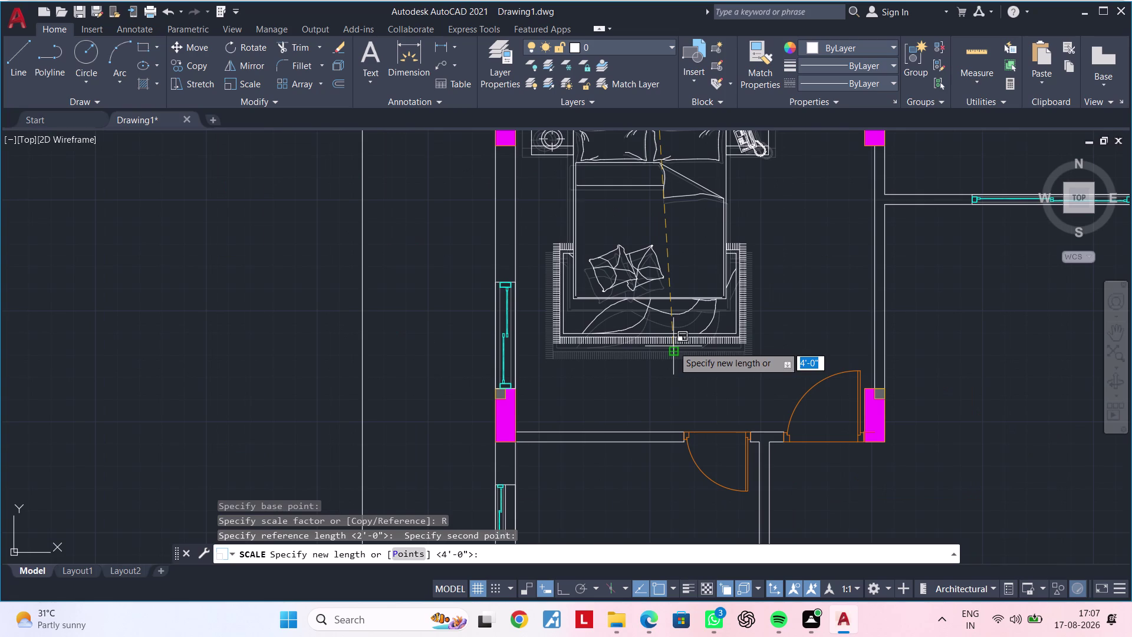
text(7')
key(Return)
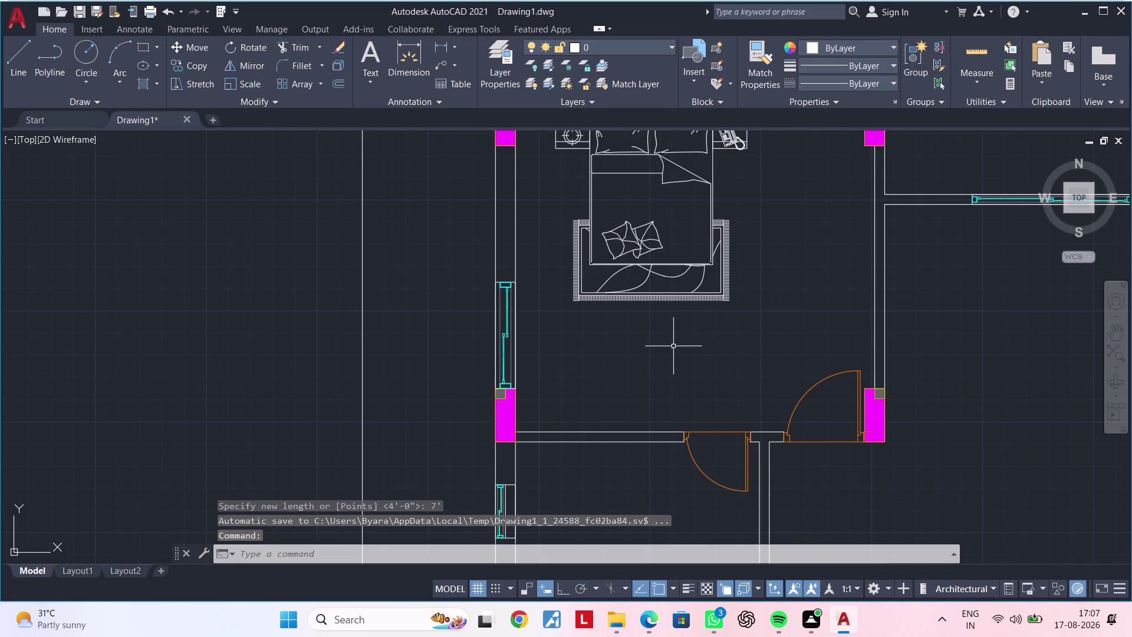
Move the resized bed group so the headboard sits against the top bedroom wall.
middle_drag(706, 284, 682, 485)
scroll(up, 3)
middle_drag(633, 366, 614, 444)
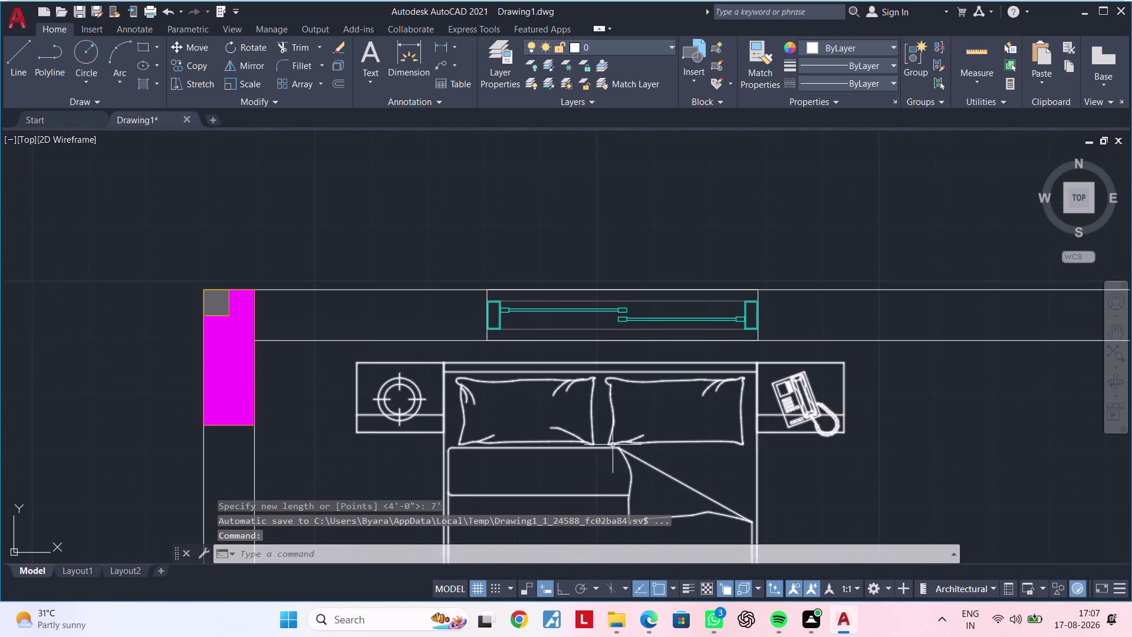
click(601, 362)
key(m)
key(space)
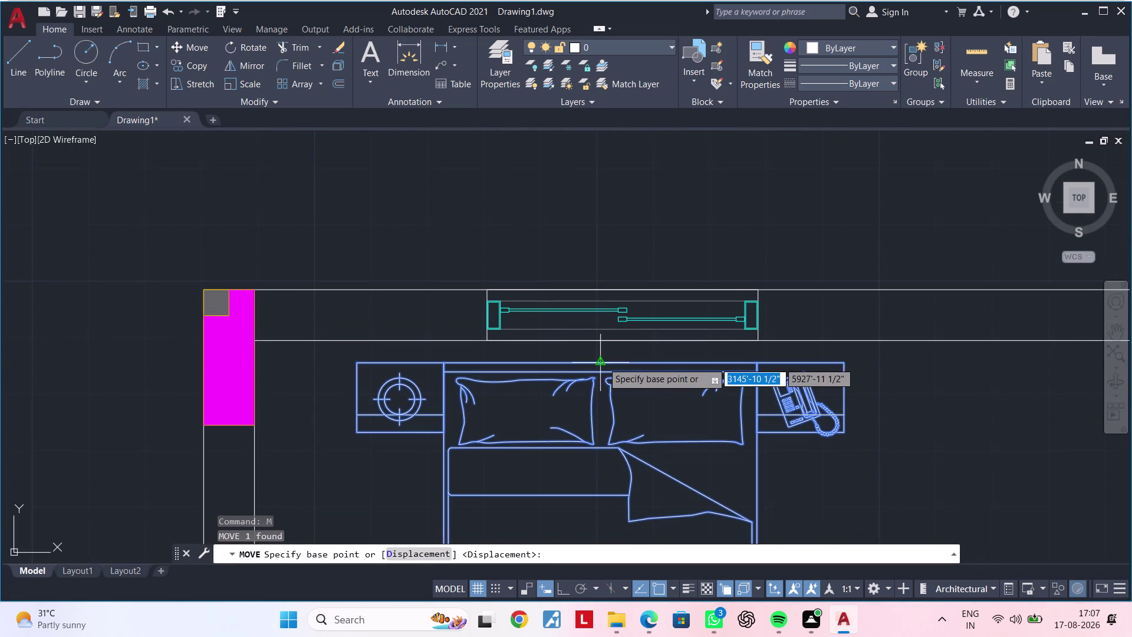
click(602, 362)
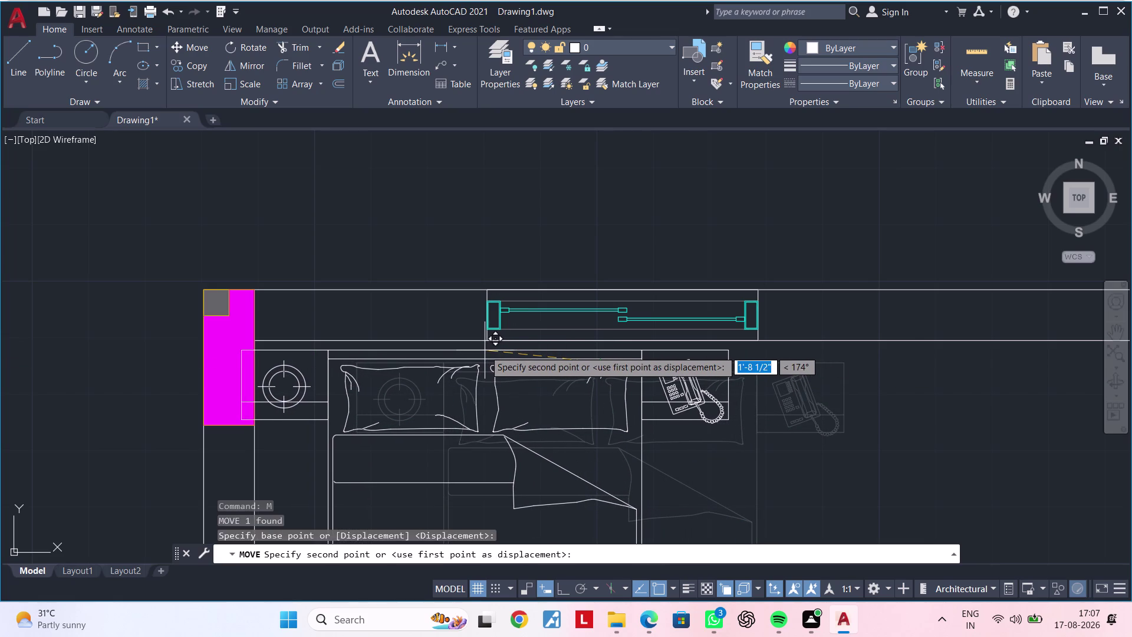
scroll(up, 3)
scroll(up, 3)
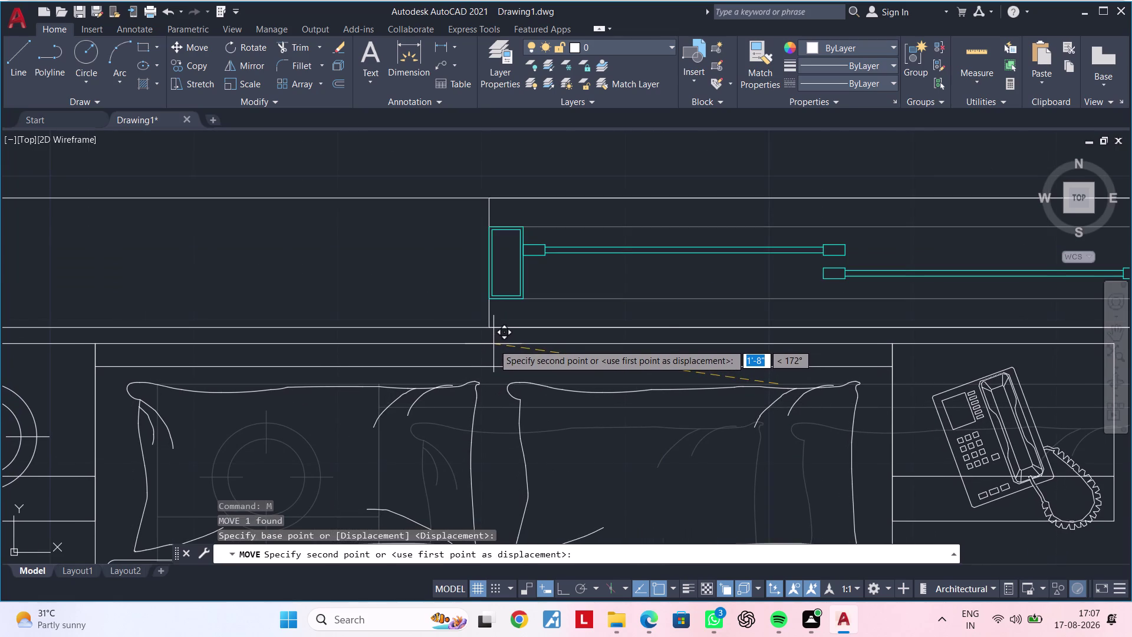
click(493, 343)
scroll(down, 3)
middle_drag(527, 412, 646, 315)
scroll(down, 3)
middle_drag(642, 385, 614, 357)
Window-select the stray objects beside the floor plan and delete them.
key(Escape)
key(Escape)
key(Escape)
key(Escape)
key(Escape)
scroll(down, 3)
middle_drag(849, 439, 553, 346)
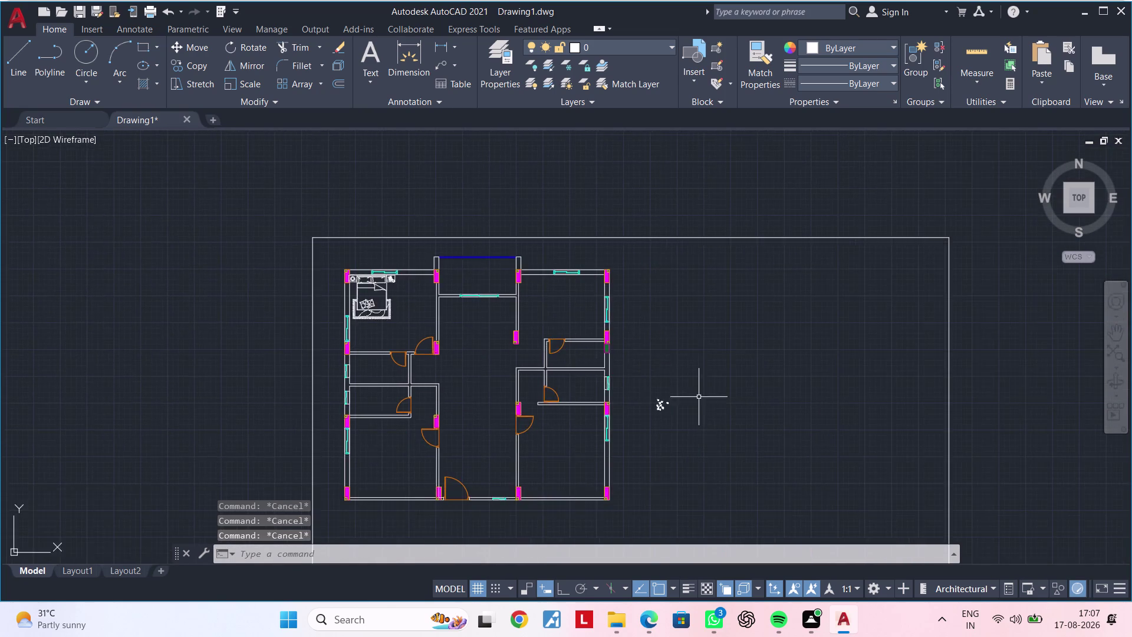
scroll(up, 3)
middle_drag(591, 420, 635, 401)
scroll(up, 3)
middle_drag(667, 404, 645, 444)
click(580, 290)
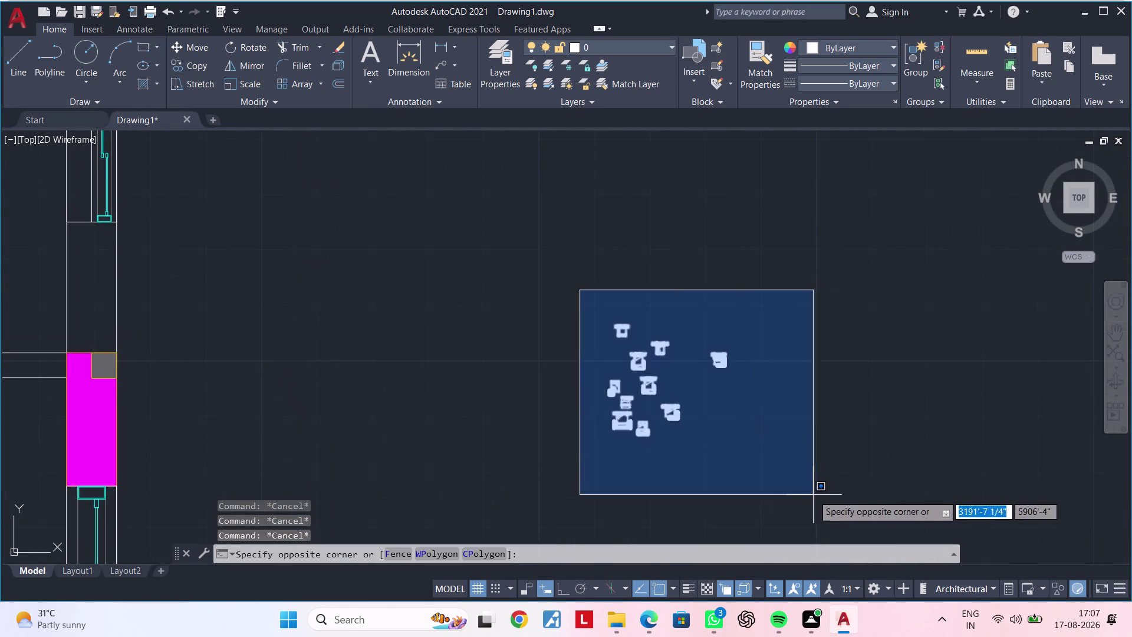
click(825, 483)
key(Delete)
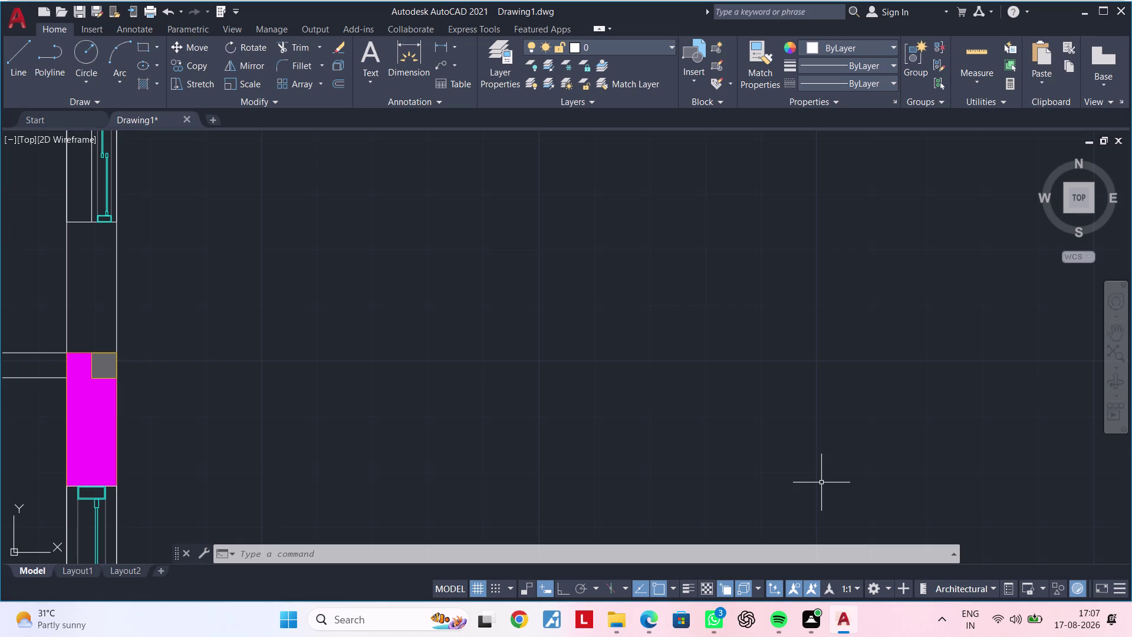
Pan back to frame the bedroom and the neighbouring room.
scroll(up, 3)
scroll(down, 3)
middle_drag(556, 349, 660, 406)
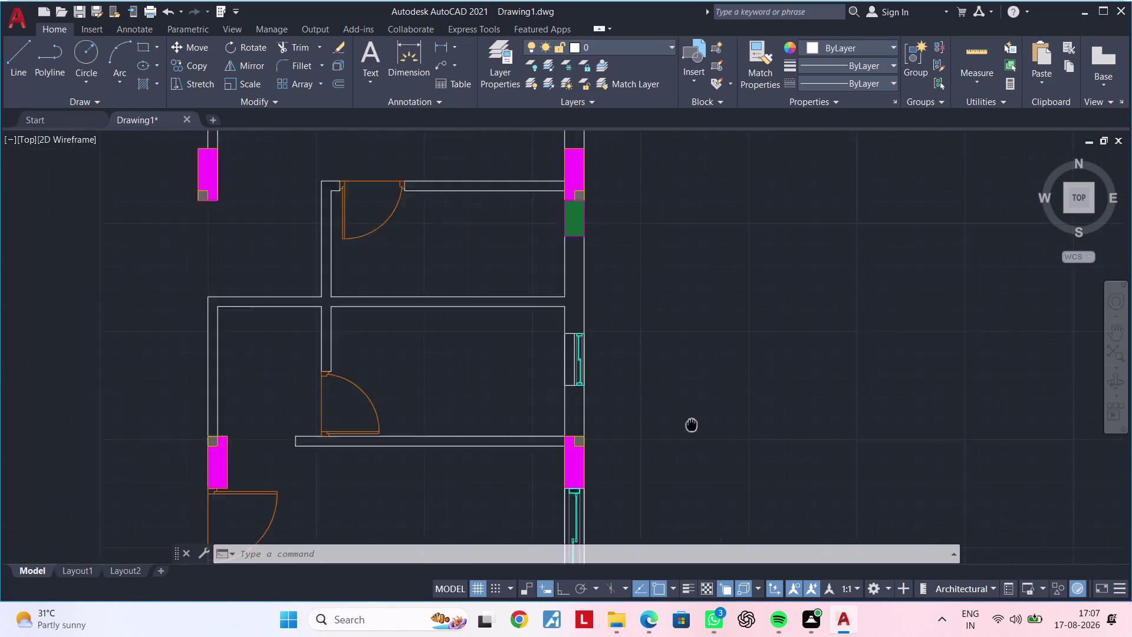
middle_drag(660, 406, 880, 636)
scroll(down, 3)
middle_drag(489, 456, 848, 470)
scroll(up, 3)
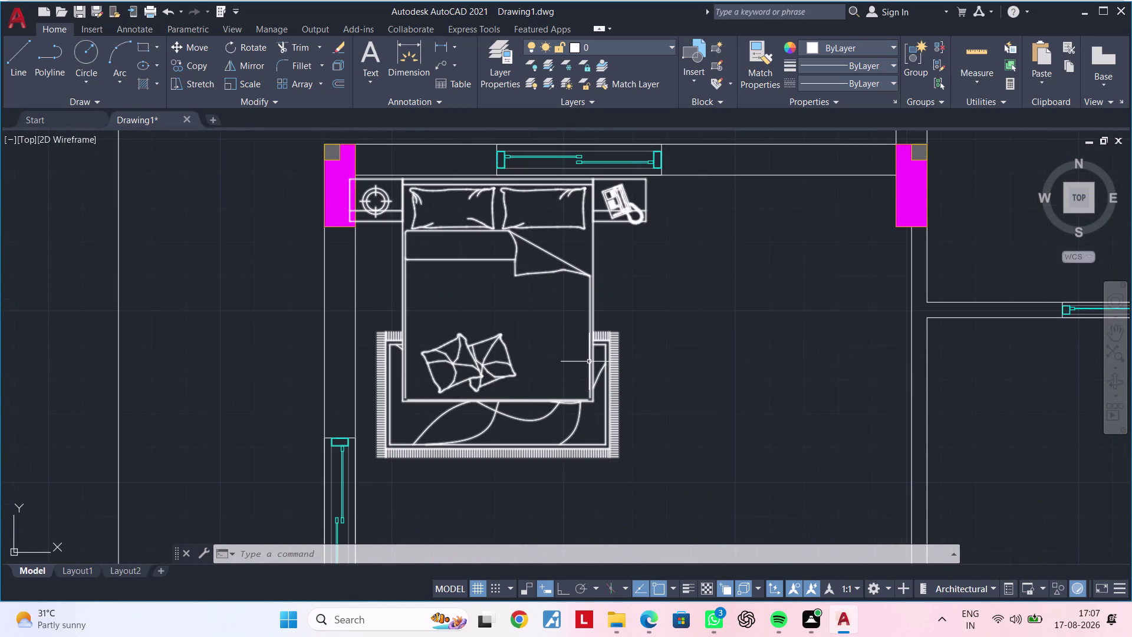
key(Escape)
key(Escape)
key(Escape)
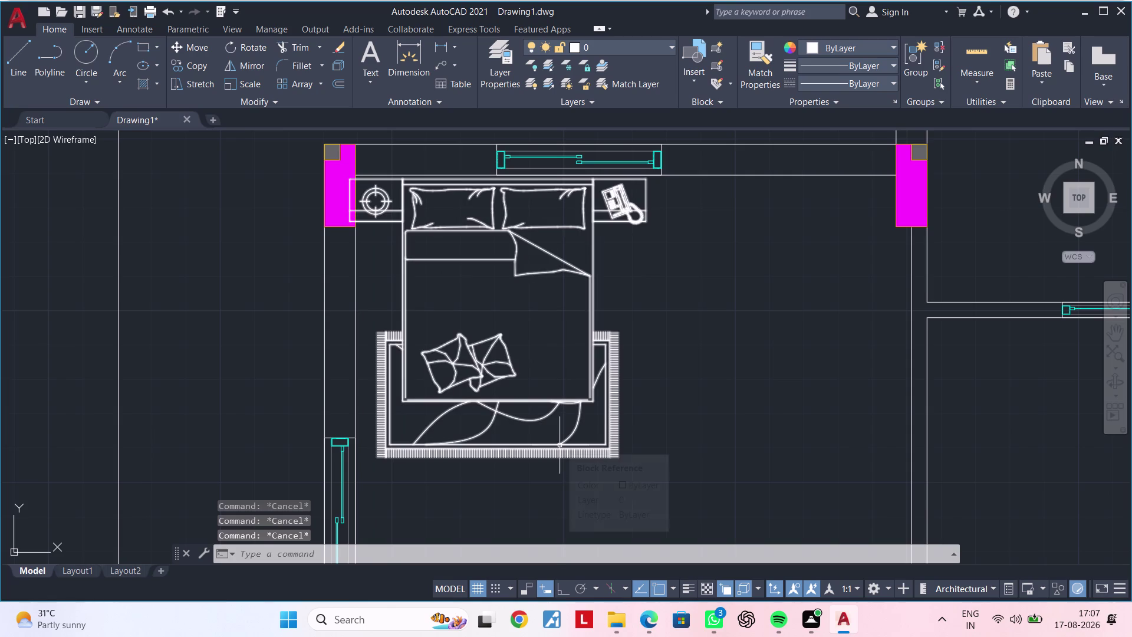
scroll(up, 3)
scroll(down, 3)
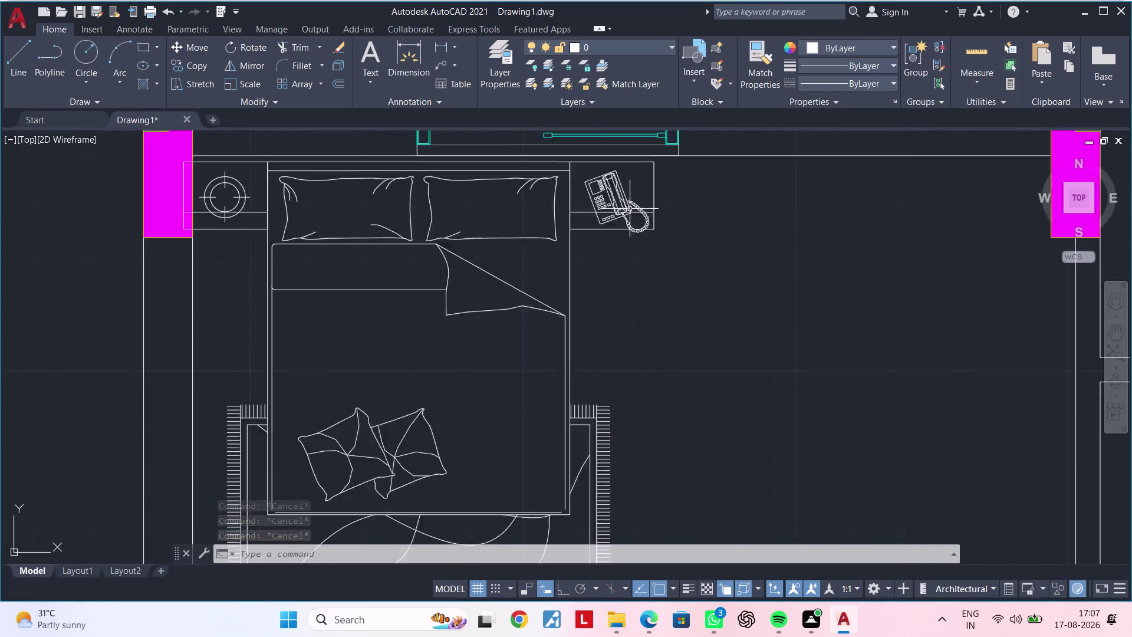
scroll(down, 3)
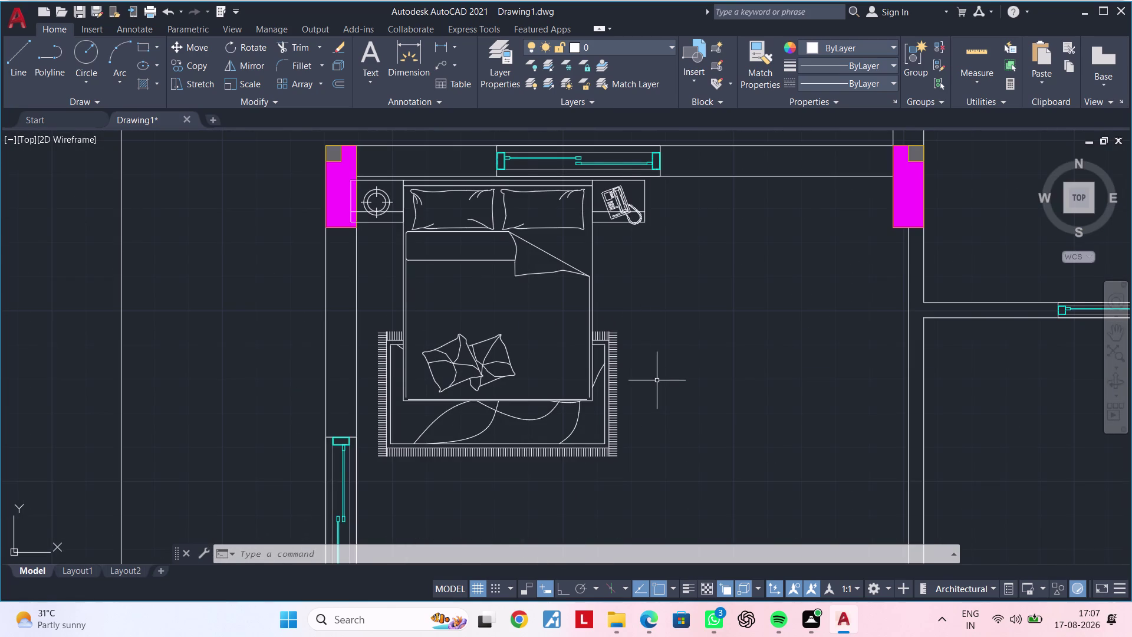
scroll(down, 3)
middle_drag(656, 380, 544, 415)
middle_drag(564, 411, 621, 341)
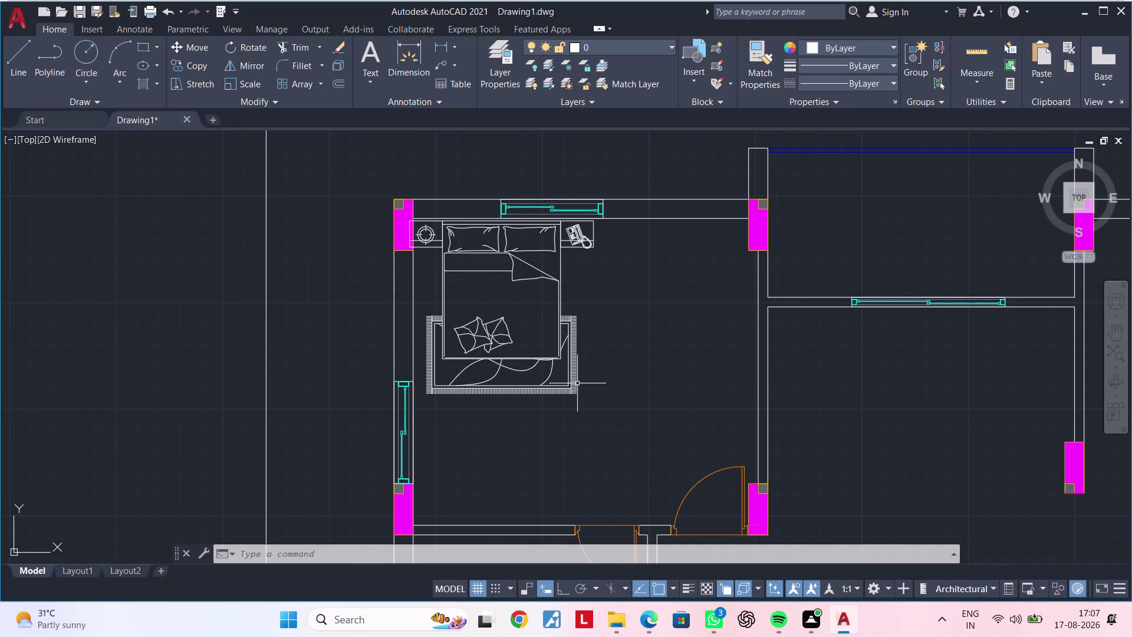
Copy the bed group to empty space left of the floor plan.
click(576, 383)
scroll(down, 3)
text(CO)
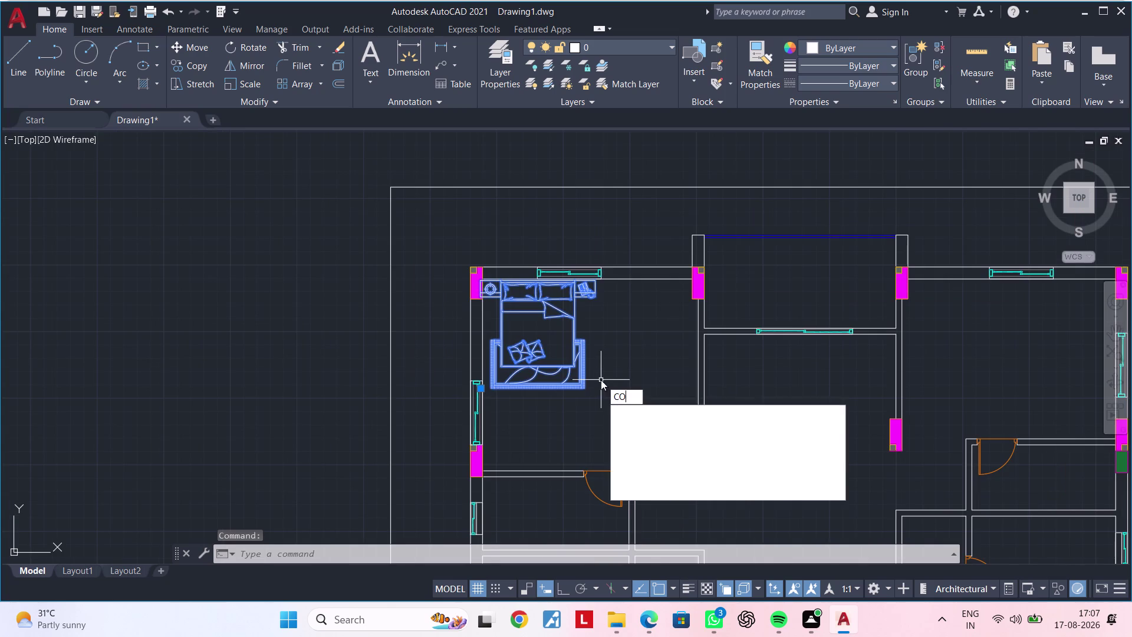
key(space)
click(549, 372)
scroll(down, 3)
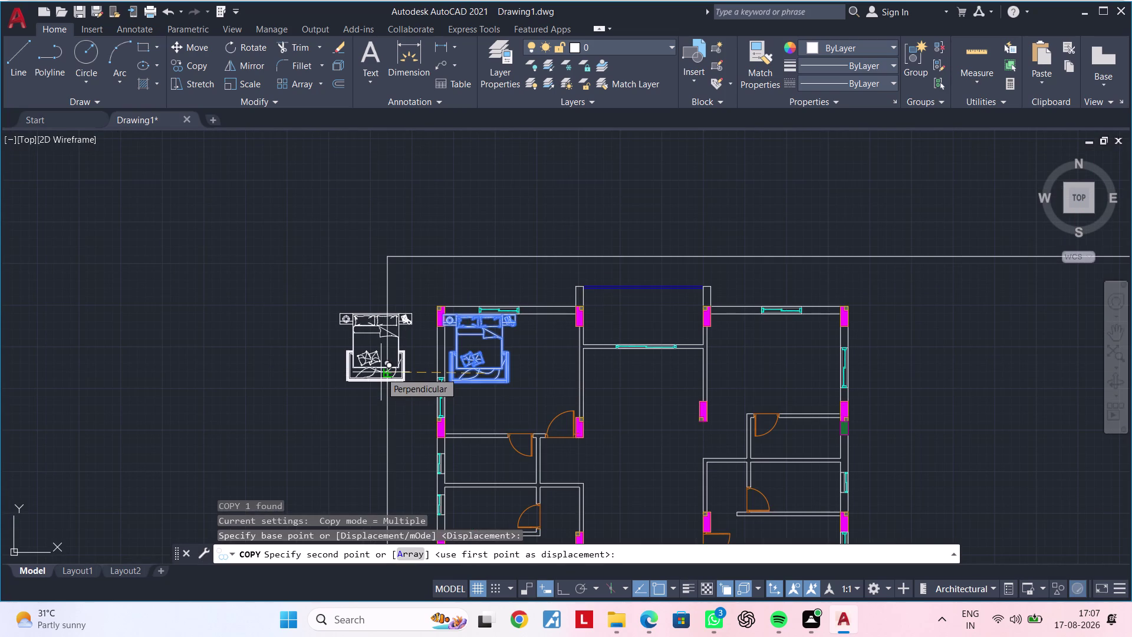
middle_drag(174, 371, 406, 373)
click(376, 382)
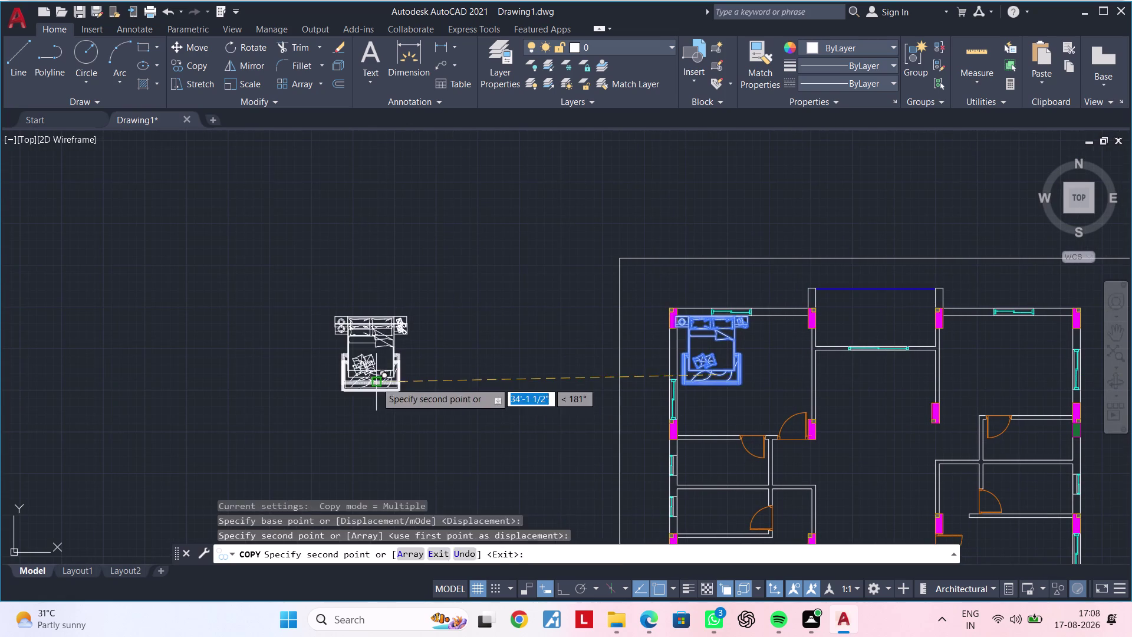
key(Escape)
key(Escape)
Mirror the outside bed copy across an ortho line so the headboard faces down.
click(302, 298)
click(480, 406)
text(M)
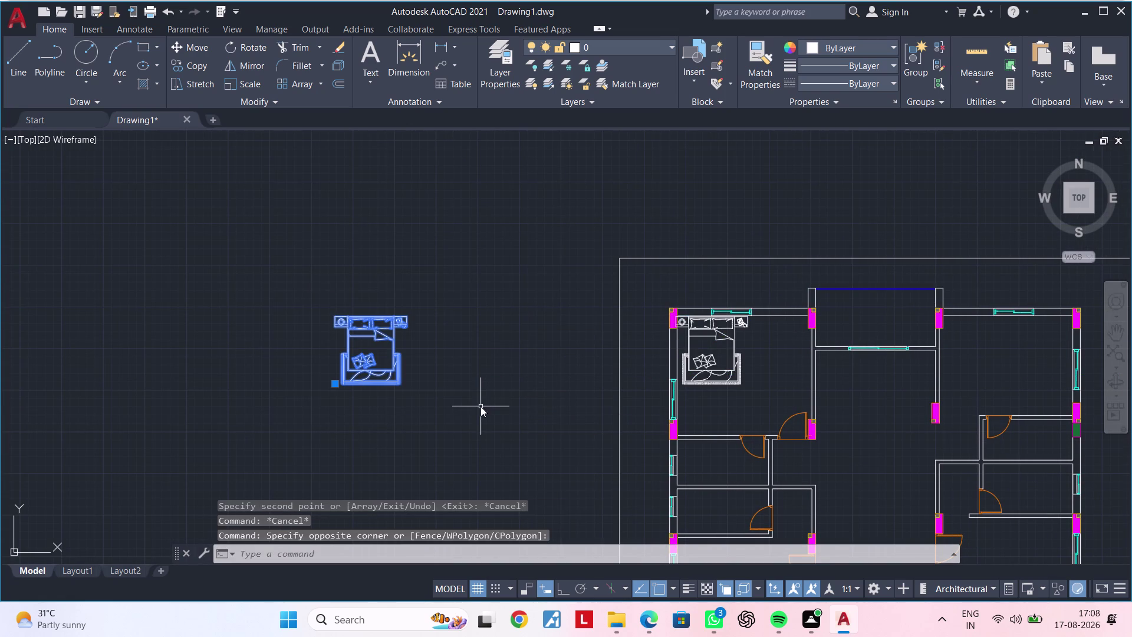
text(I)
key(space)
click(283, 296)
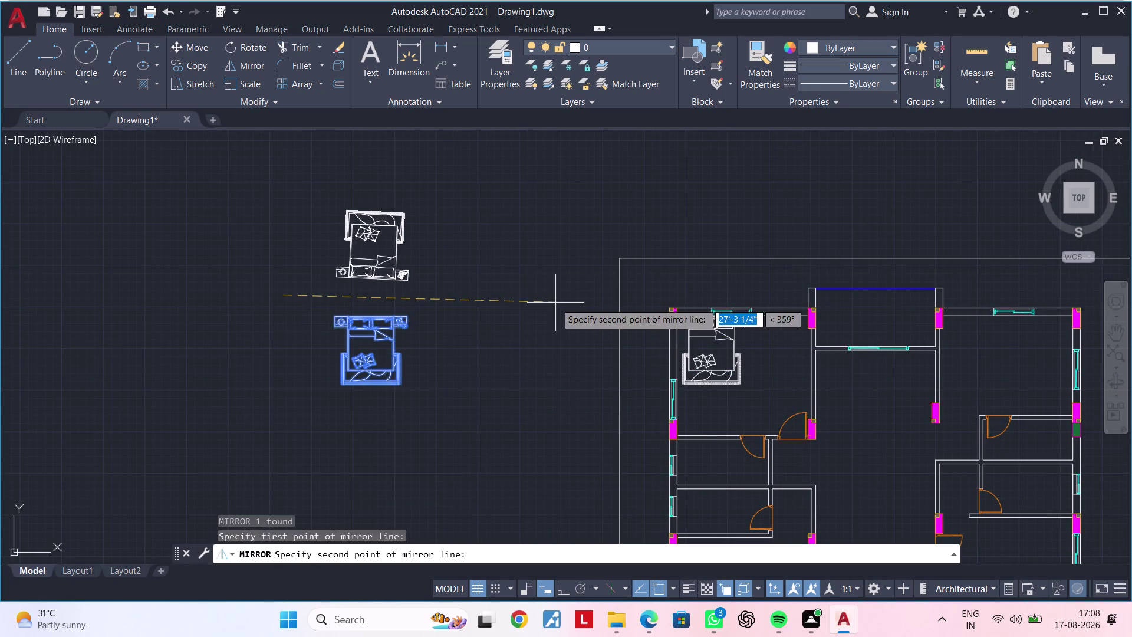
click(563, 583)
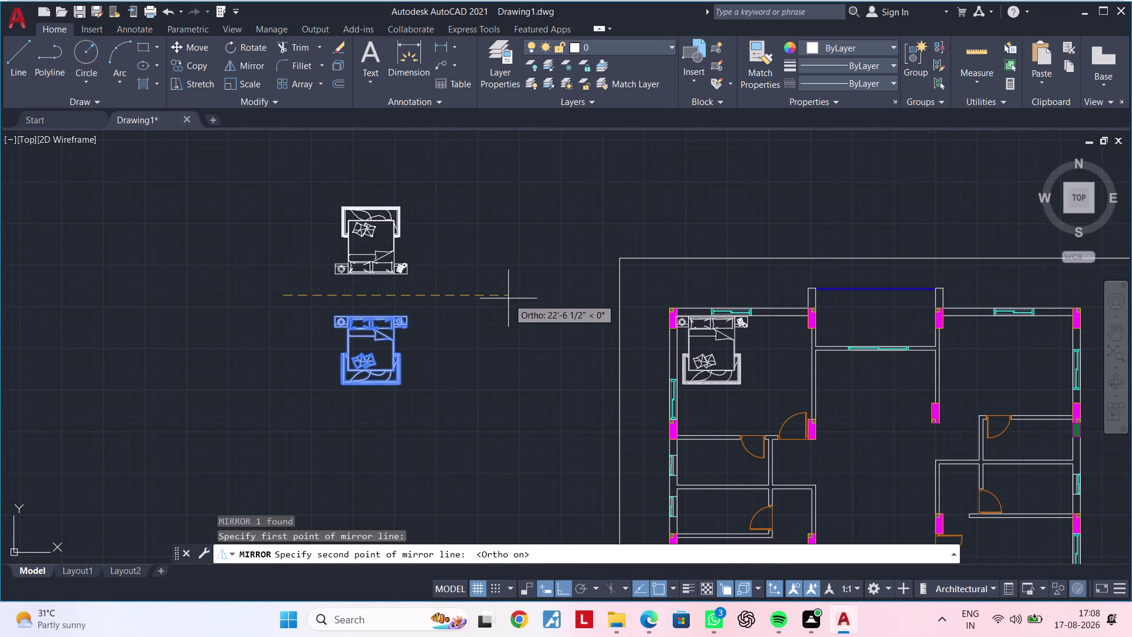
click(501, 287)
drag(529, 346, 501, 288)
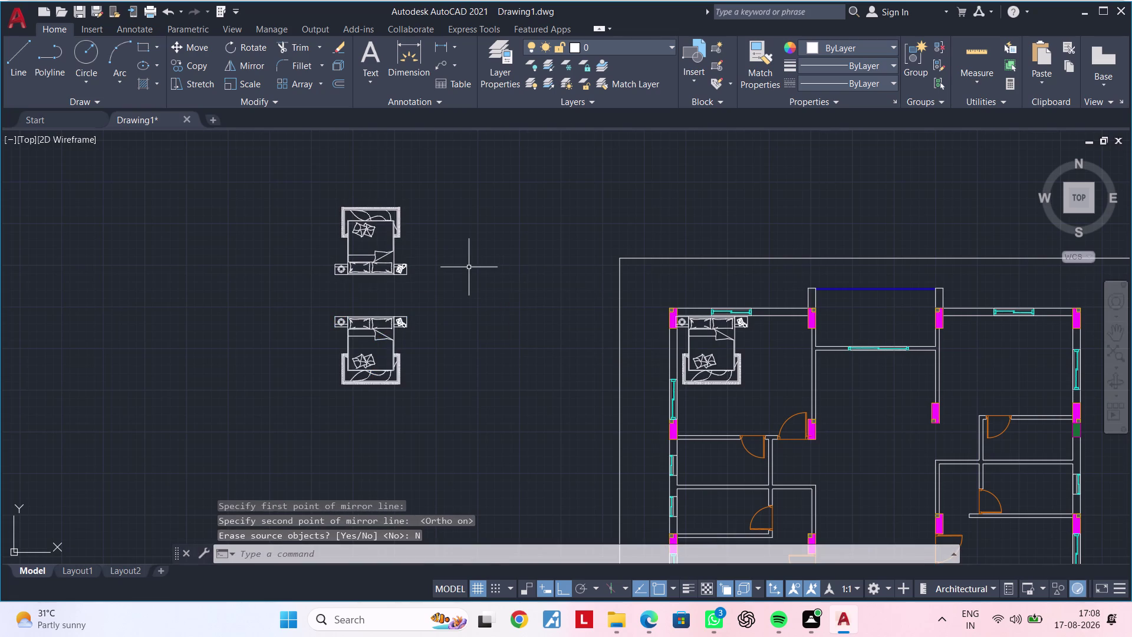
scroll(up, 3)
middle_drag(448, 279, 461, 347)
key(Escape)
click(252, 223)
click(432, 369)
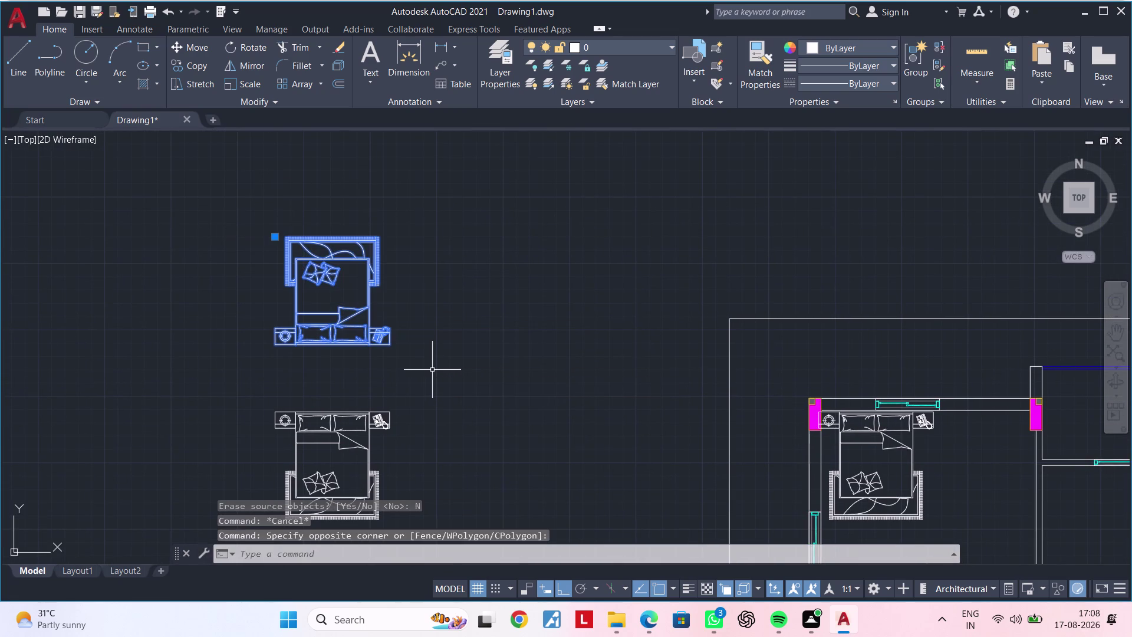
key(m)
key(Escape)
key(Escape)
Copy the flipped bed from its bottom edge into the lower-left bedroom.
drag(137, 135, 152, 144)
click(483, 371)
key(c)
text(O)
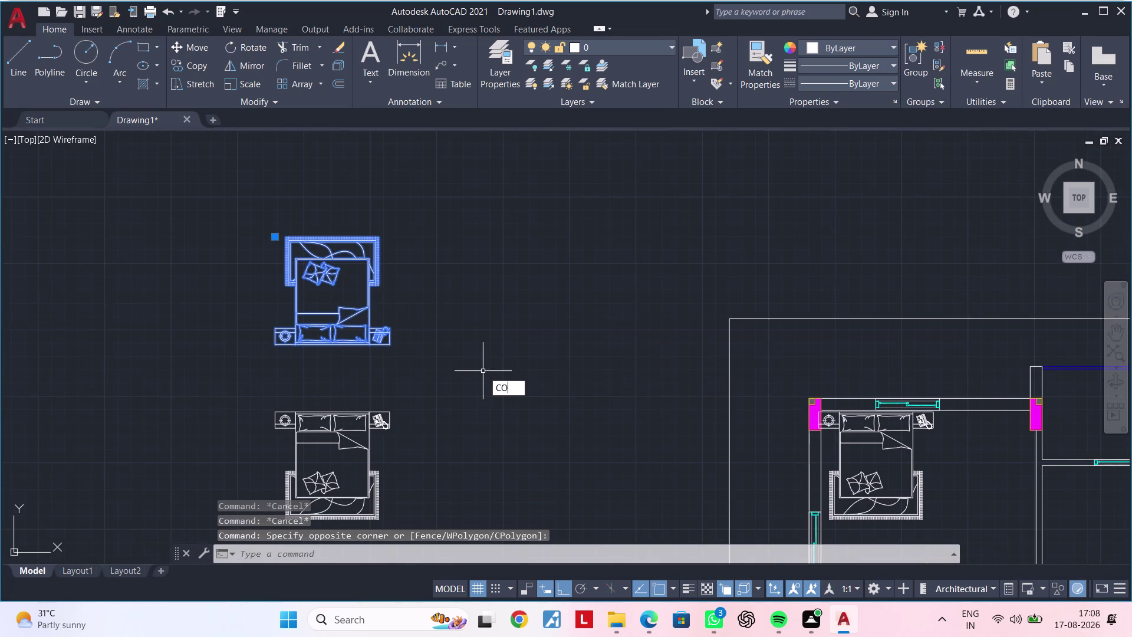
key(space)
scroll(up, 3)
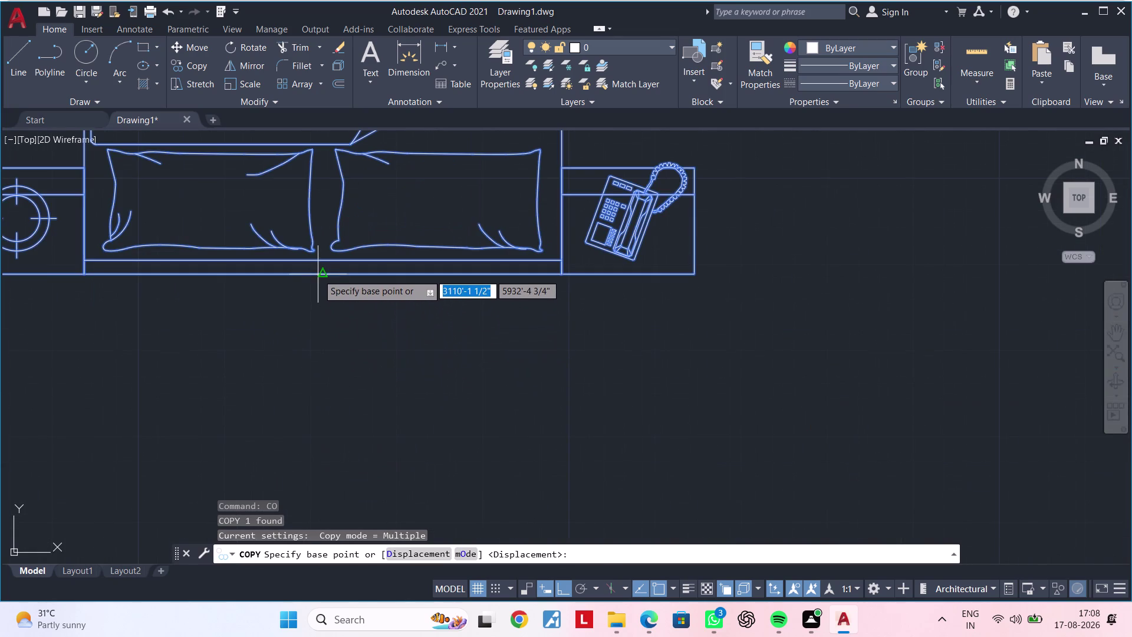
click(325, 274)
scroll(down, 3)
middle_drag(633, 393, 570, 210)
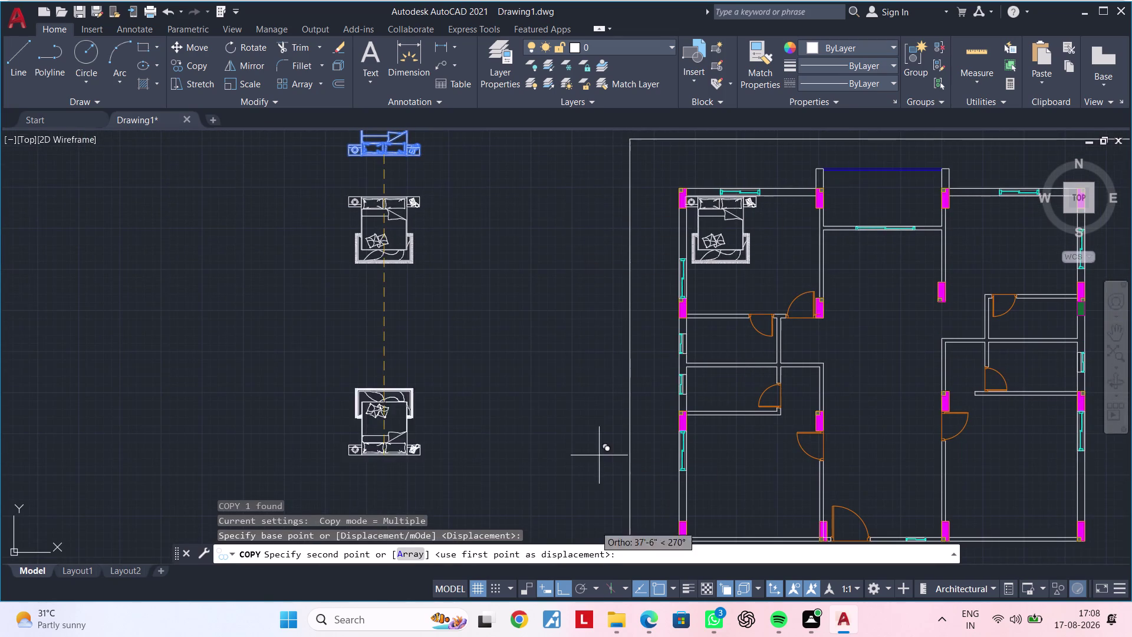
click(566, 594)
middle_drag(741, 492, 673, 377)
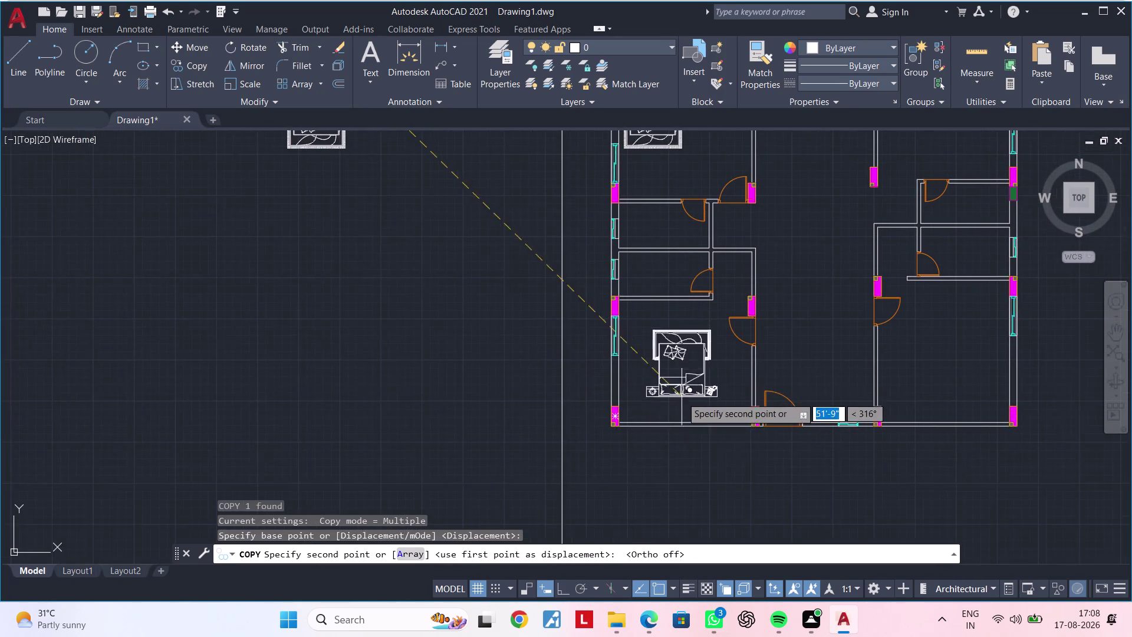
scroll(up, 3)
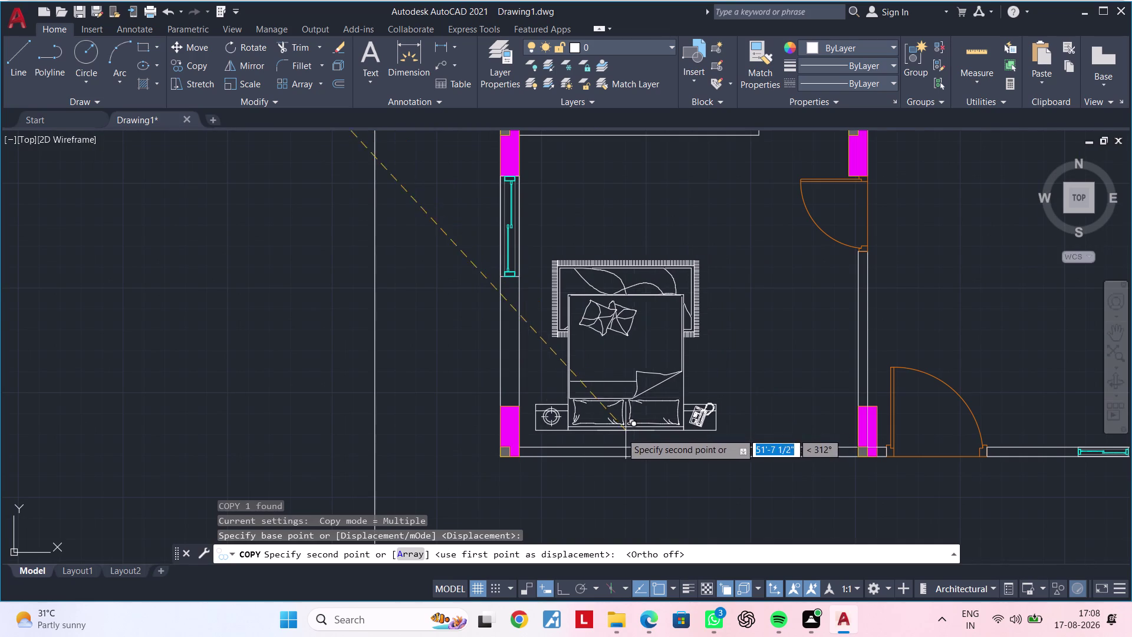
scroll(up, 3)
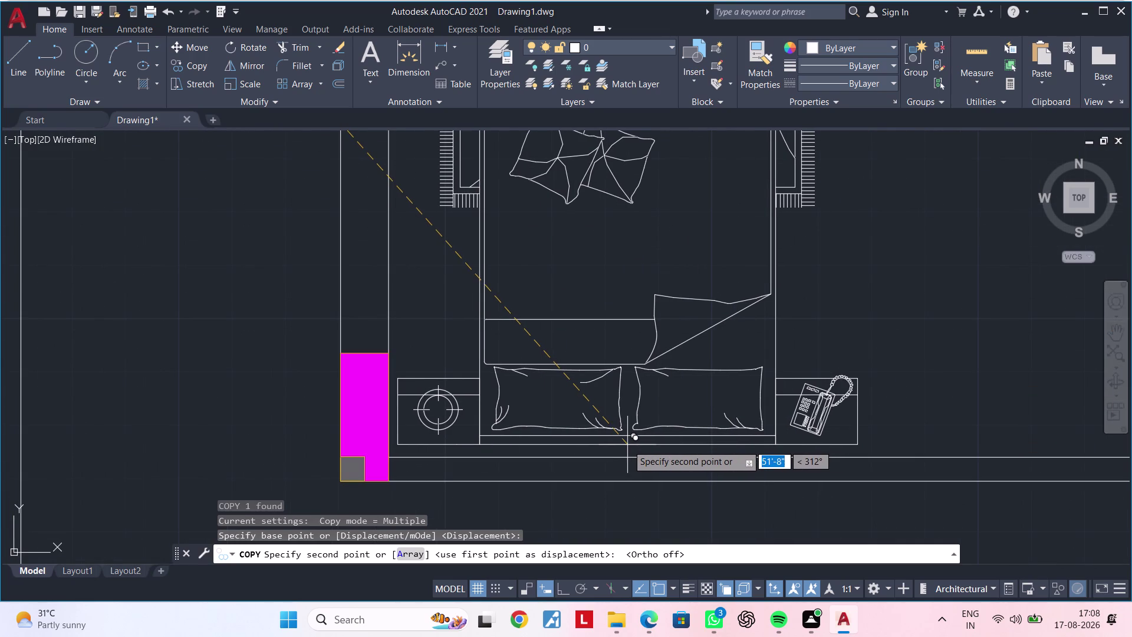
click(628, 448)
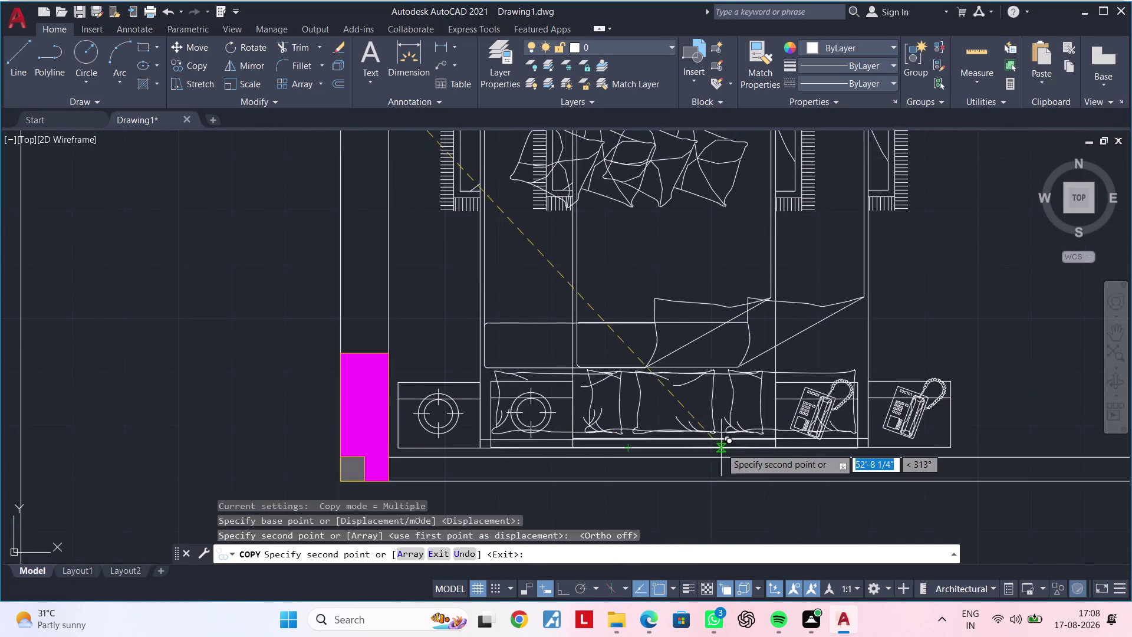
Place another flipped bed copy in the lower-right bedroom.
scroll(down, 3)
scroll(down, 3)
middle_drag(822, 445, 371, 404)
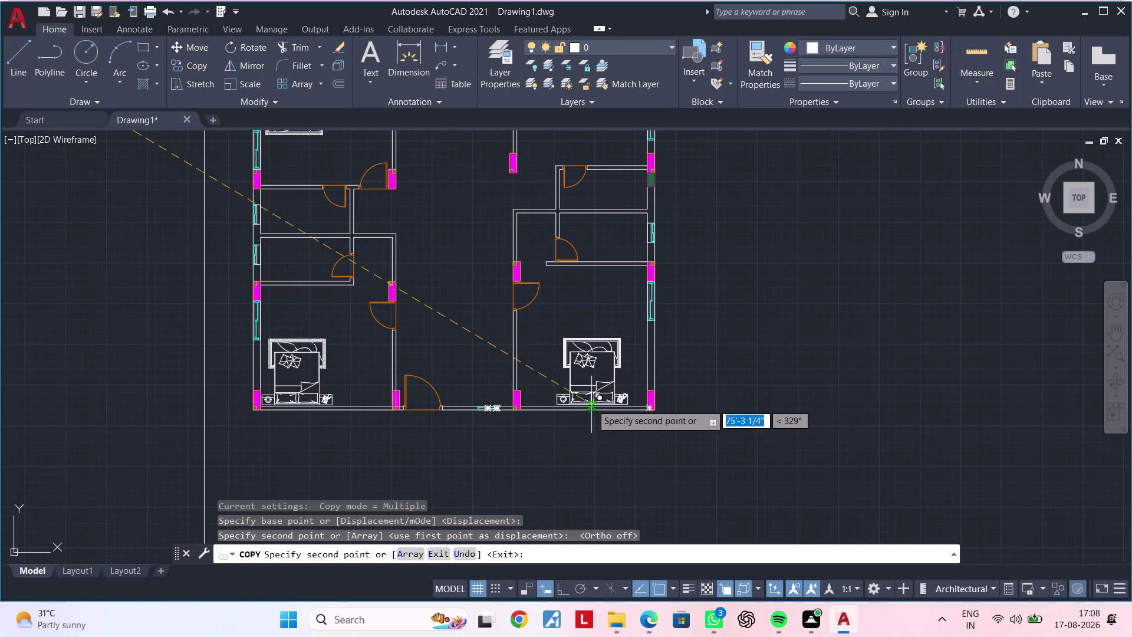
scroll(up, 3)
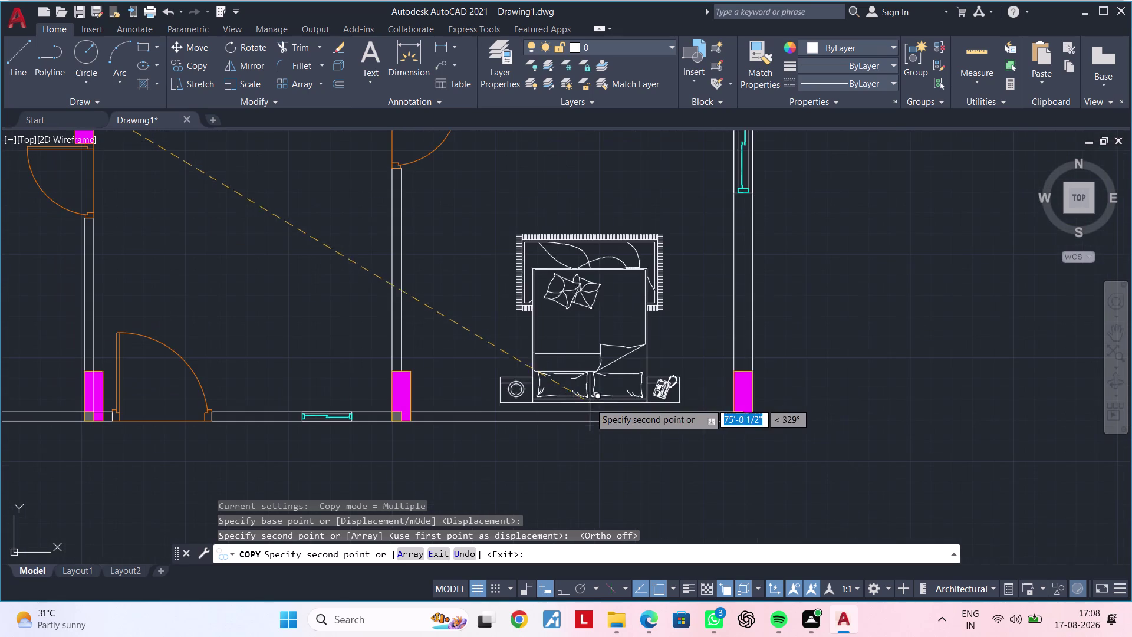
scroll(up, 3)
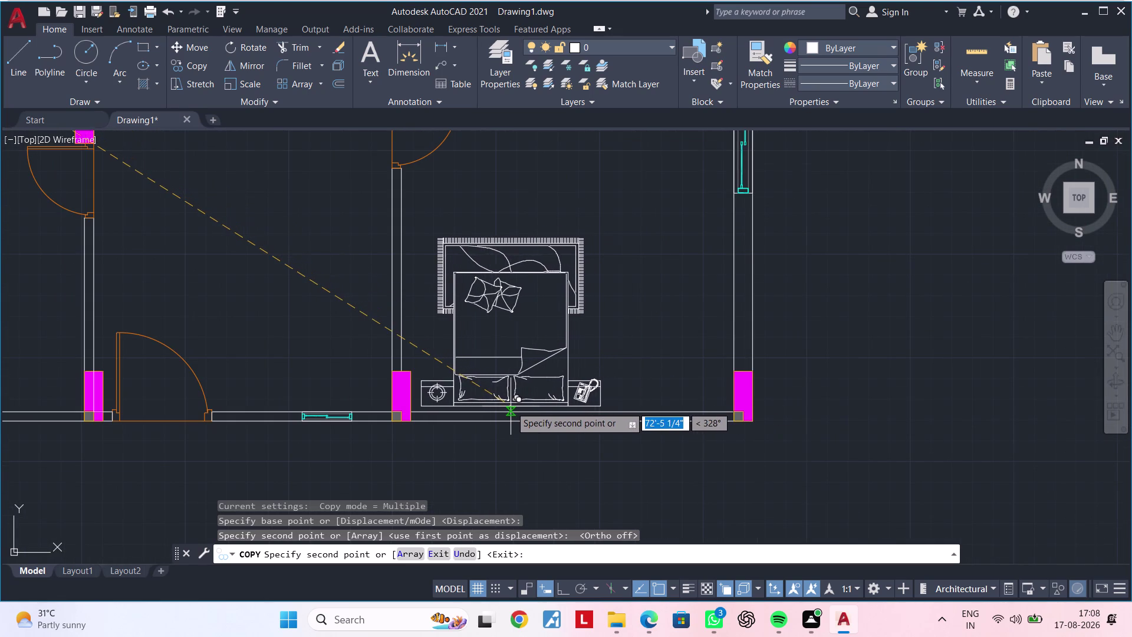
scroll(up, 3)
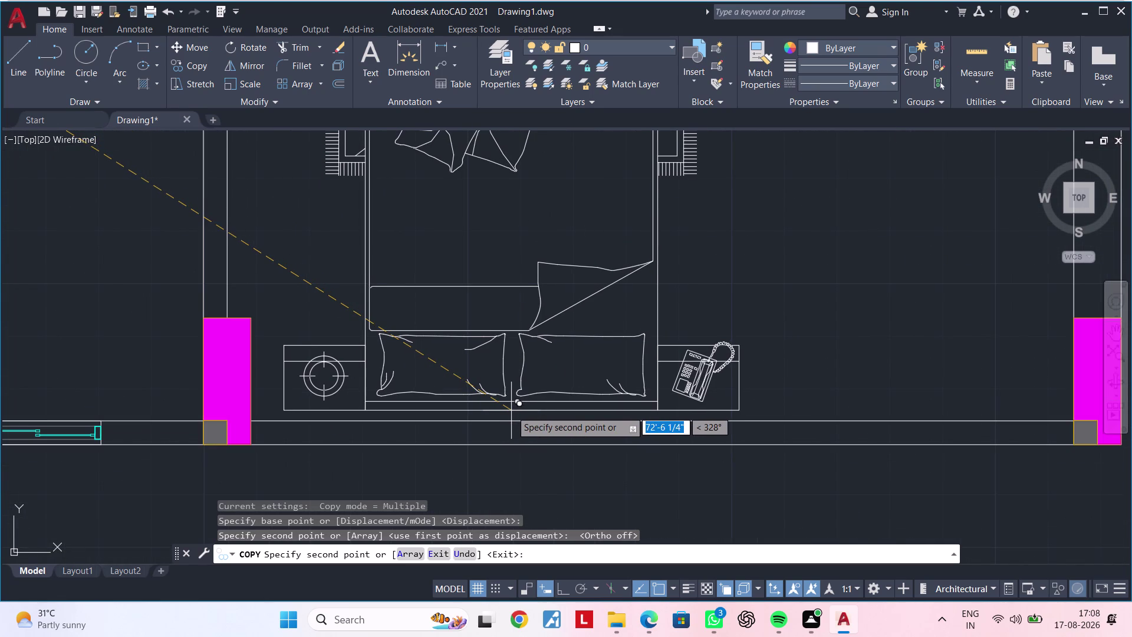
click(503, 410)
scroll(down, 3)
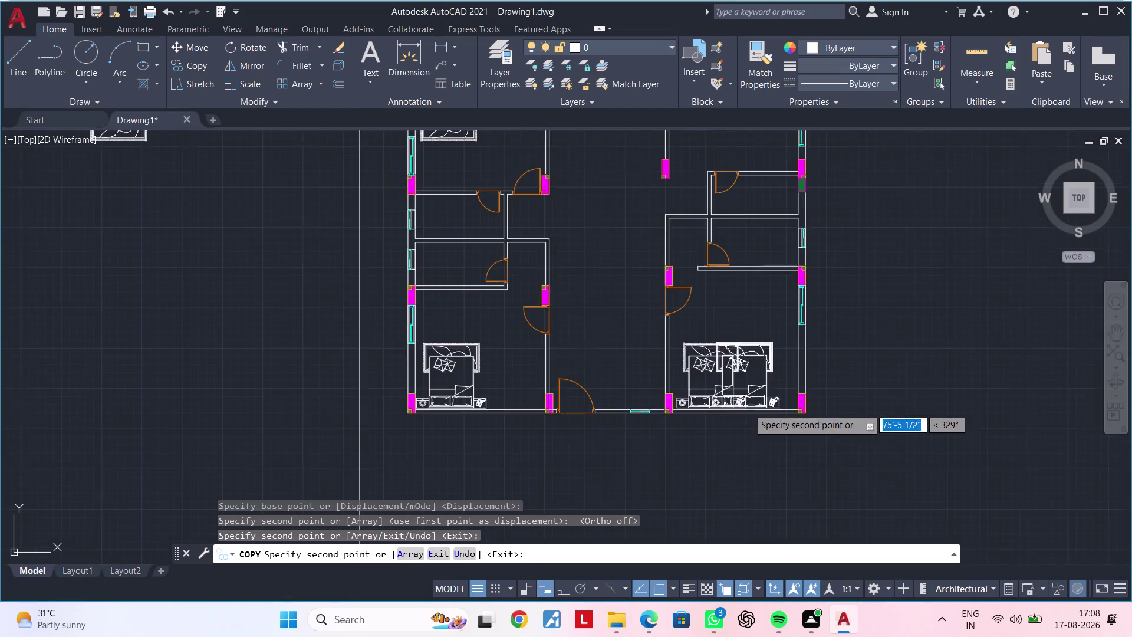
scroll(down, 3)
scroll(down, 3)
key(Escape)
key(Escape)
key(Escape)
middle_drag(405, 337, 280, 324)
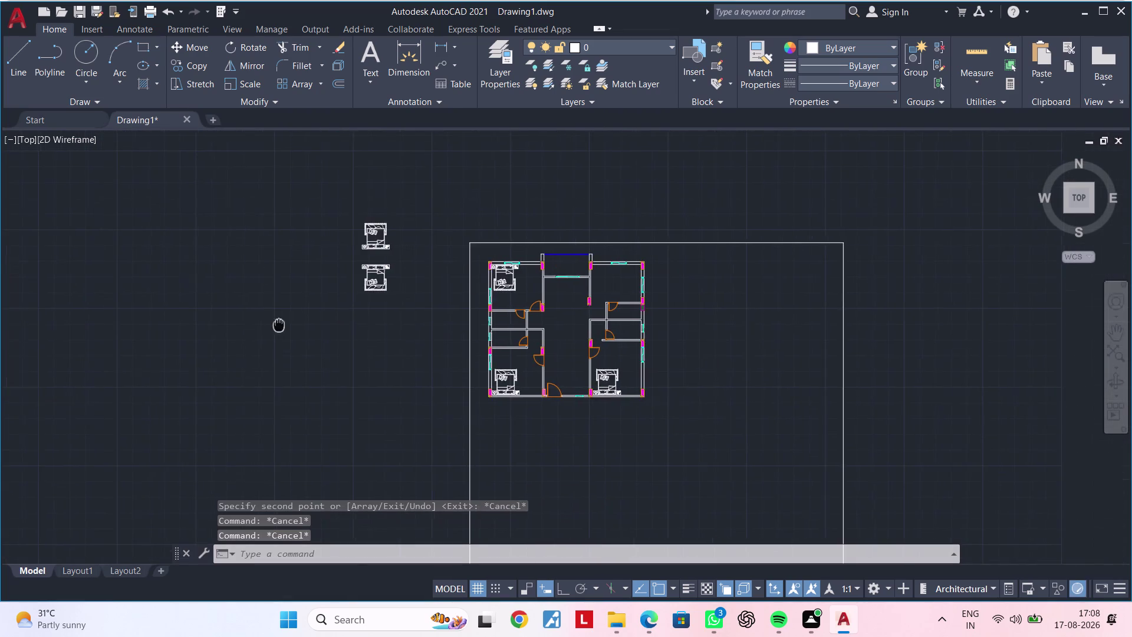
Pan and zoom to centre the whole floor plan in the view.
middle_drag(280, 324, 278, 323)
scroll(up, 3)
middle_drag(530, 354, 515, 483)
middle_drag(583, 390, 610, 387)
middle_drag(487, 391, 576, 381)
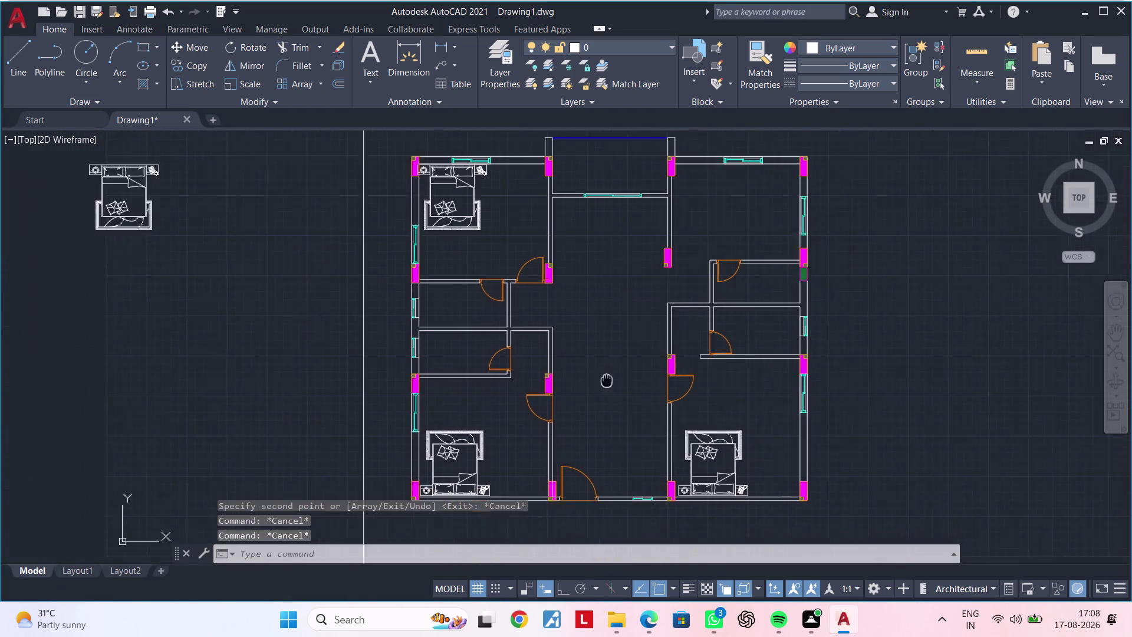
middle_drag(576, 382, 688, 380)
scroll(up, 3)
scroll(down, 3)
middle_drag(719, 348, 587, 375)
key(Escape)
key(Escape)
key(Escape)
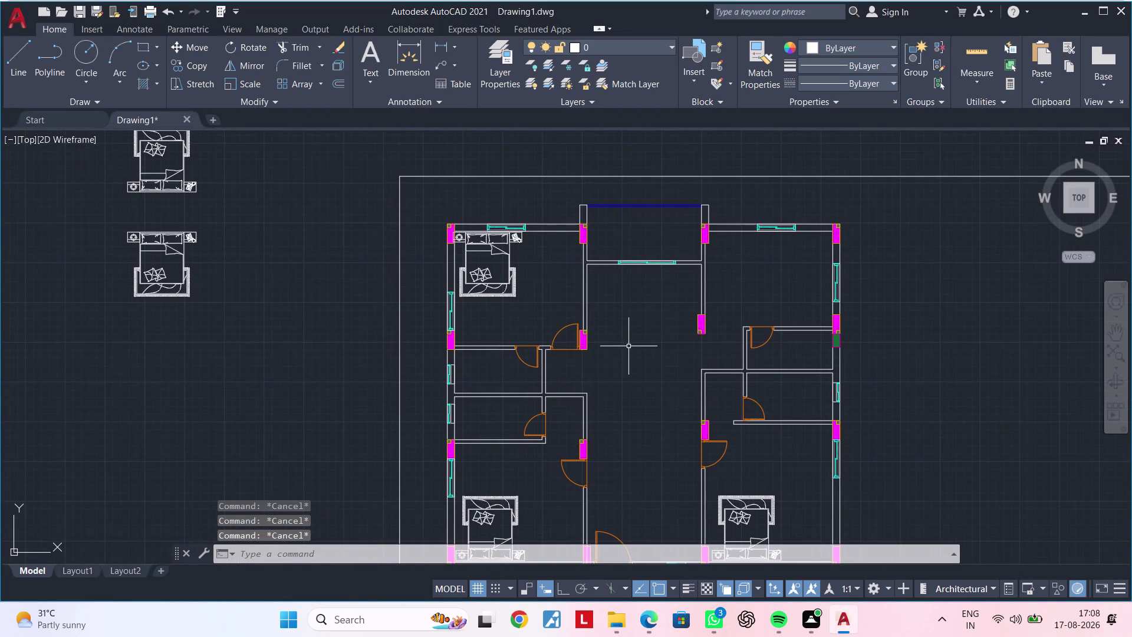
middle_drag(626, 345, 553, 359)
key(Escape)
key(Escape)
middle_drag(571, 365, 631, 279)
Clear pending commands and launch DesignCenter with ADC to browse the bed blocks.
key(Escape)
key(Escape)
key(Escape)
key(Escape)
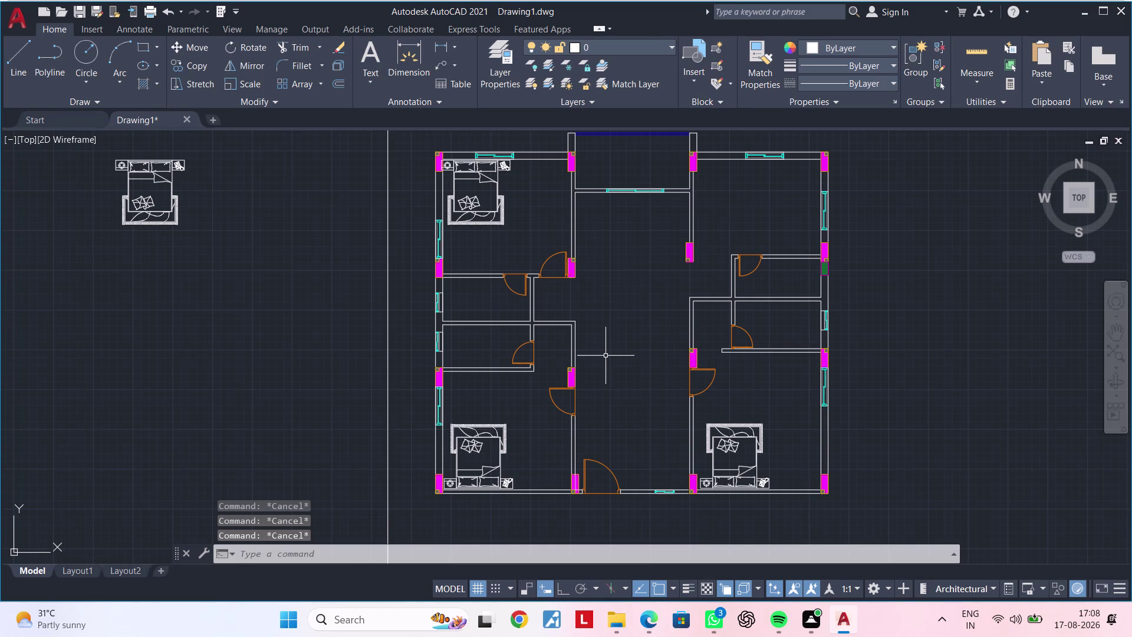
key(Escape)
key(Escape)
key(Escape)
key(Escape)
key(Escape)
key(Escape)
key(Escape)
key(Escape)
key(Escape)
middle_drag(612, 381, 590, 386)
key(Escape)
text(ADC)
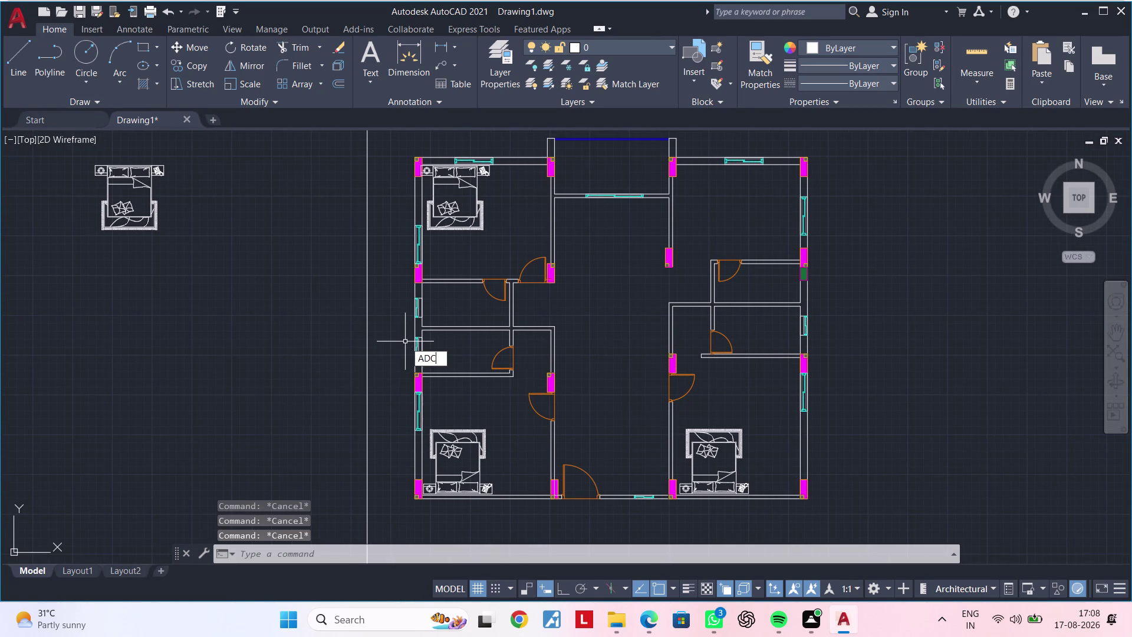
key(space)
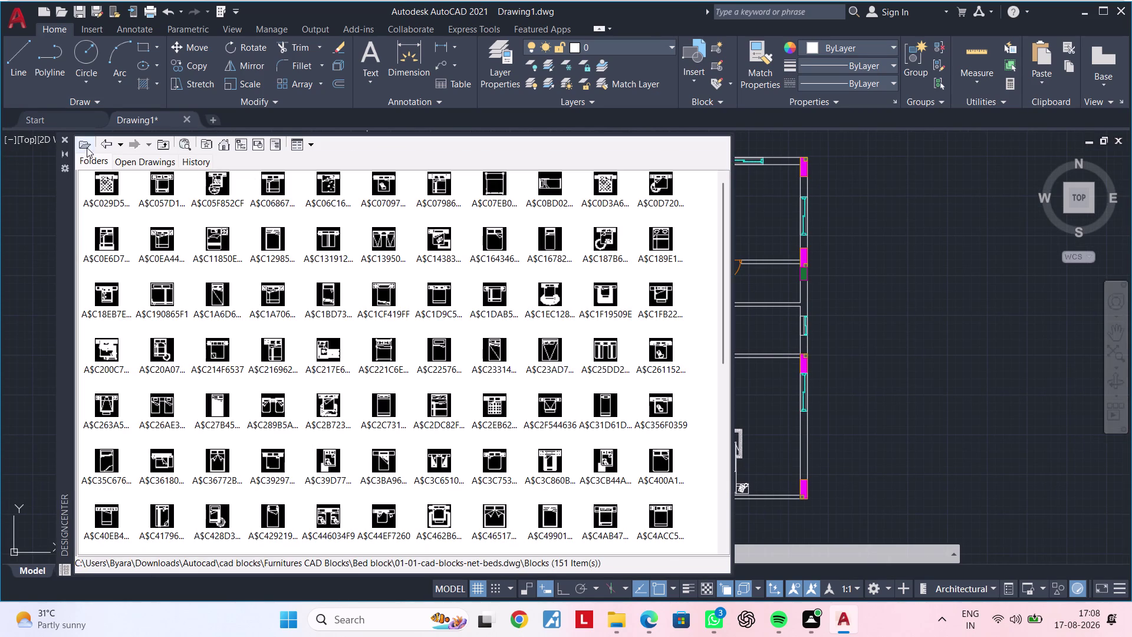
click(86, 147)
click(105, 145)
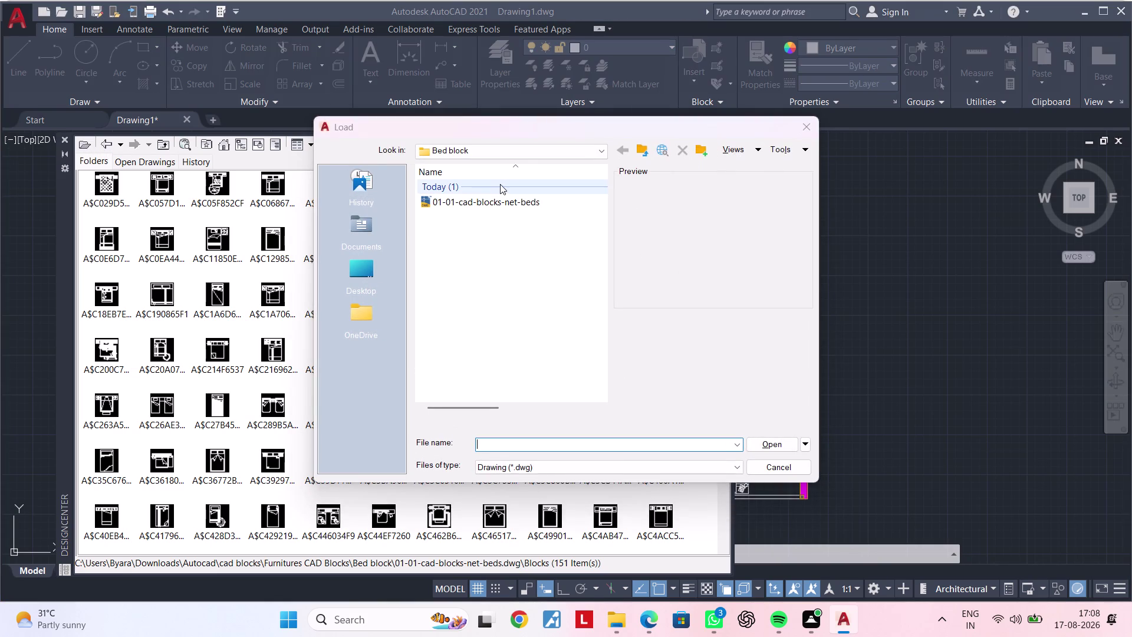
click(639, 149)
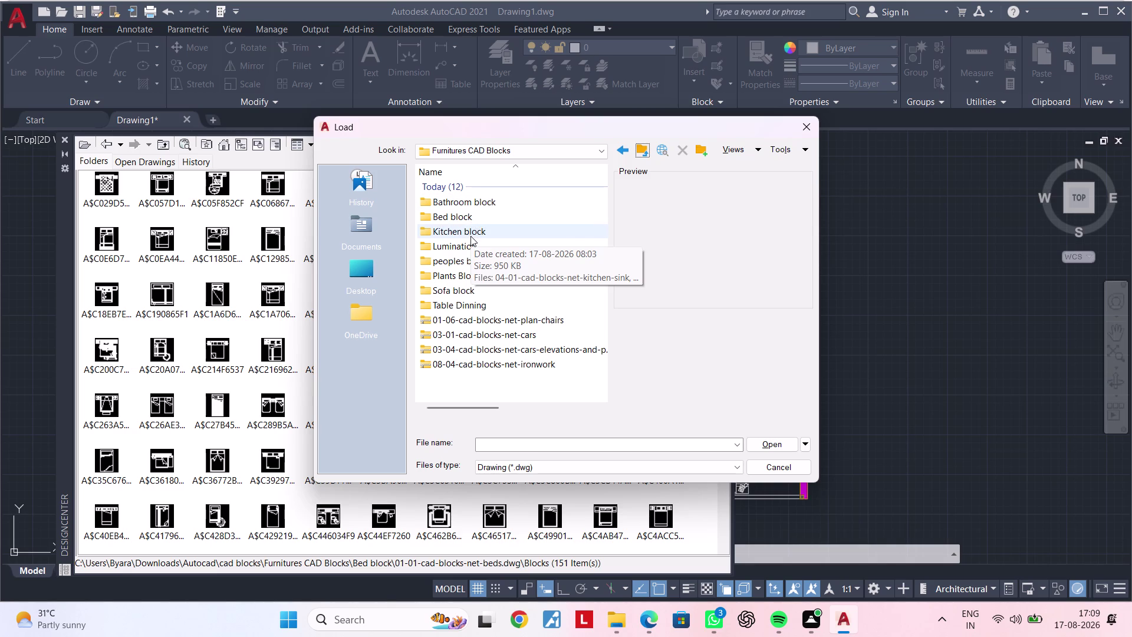
scroll(up, 3)
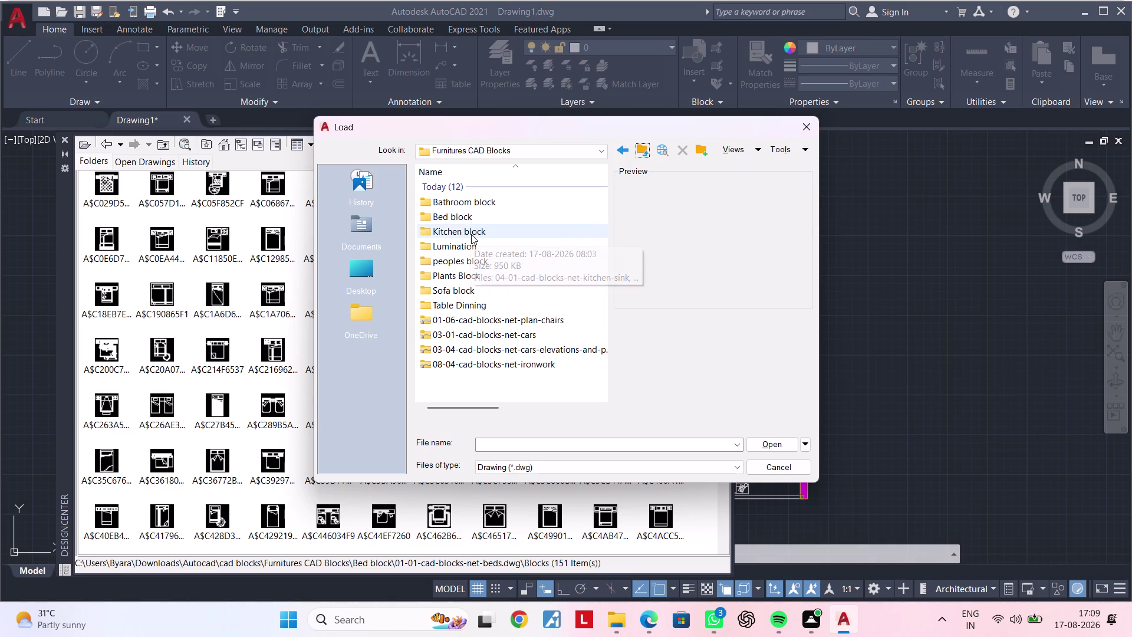
double_click(471, 234)
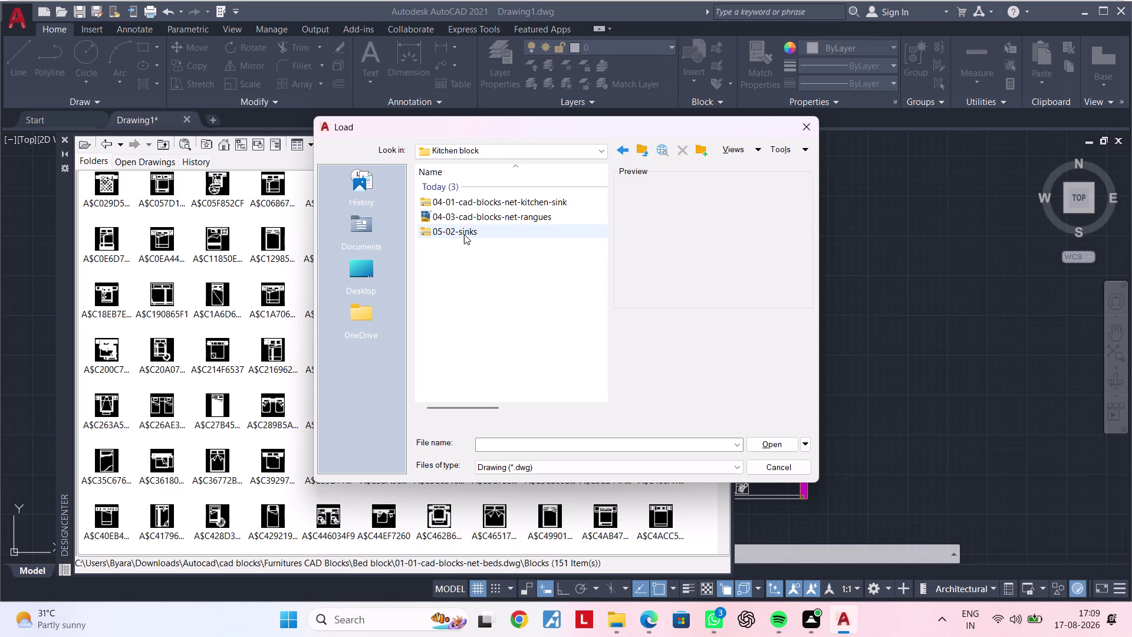
double_click(474, 206)
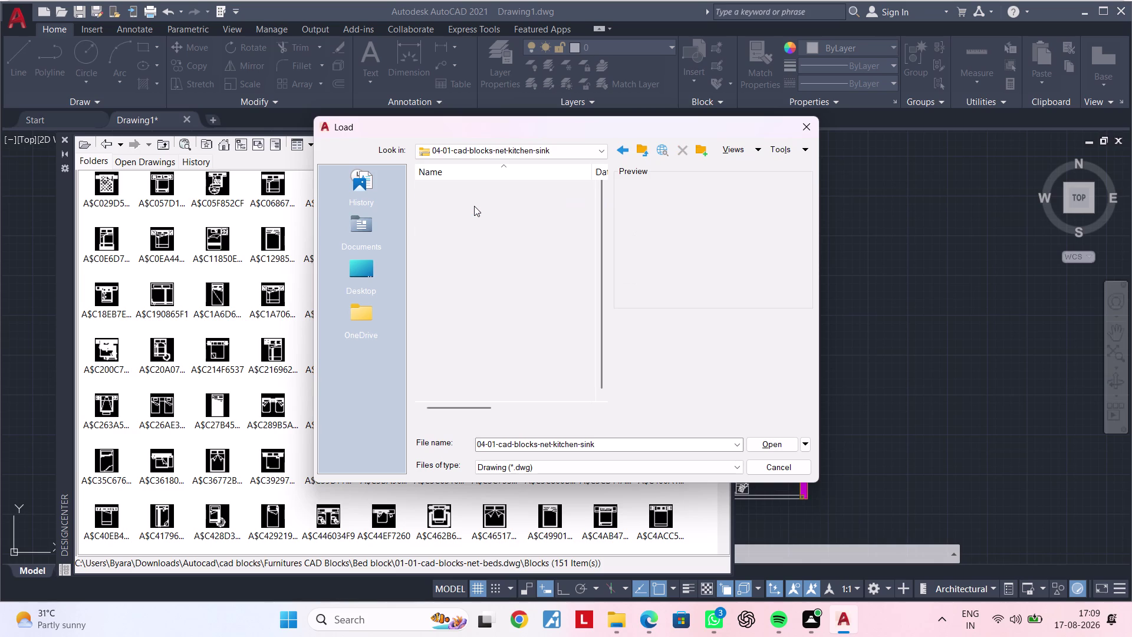
double_click(477, 188)
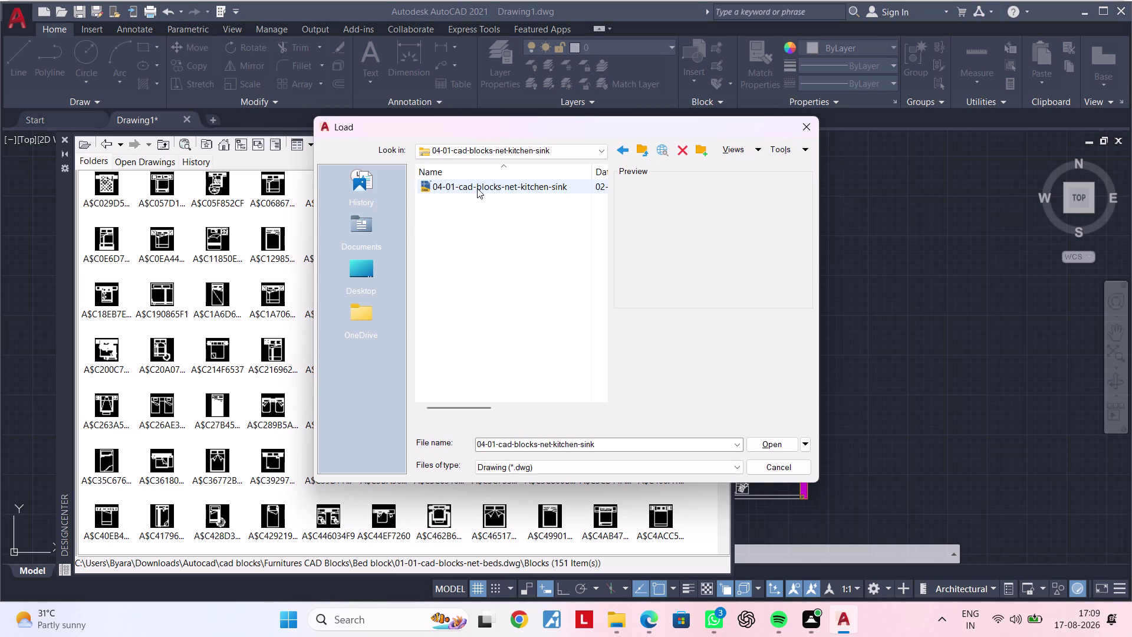
double_click(519, 186)
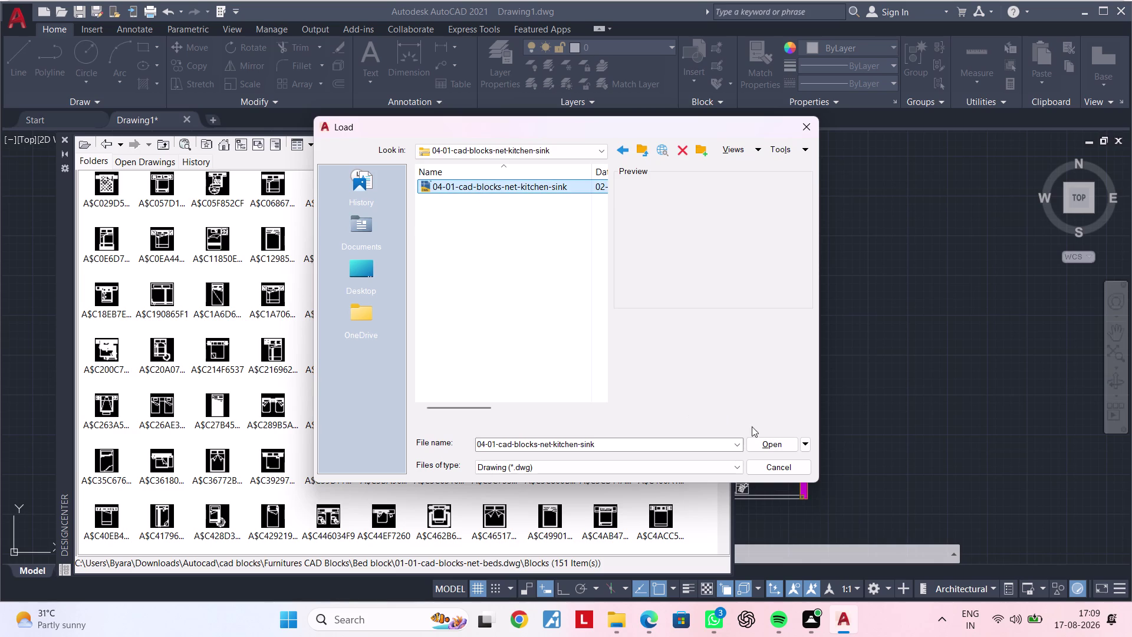
click(759, 444)
click(657, 315)
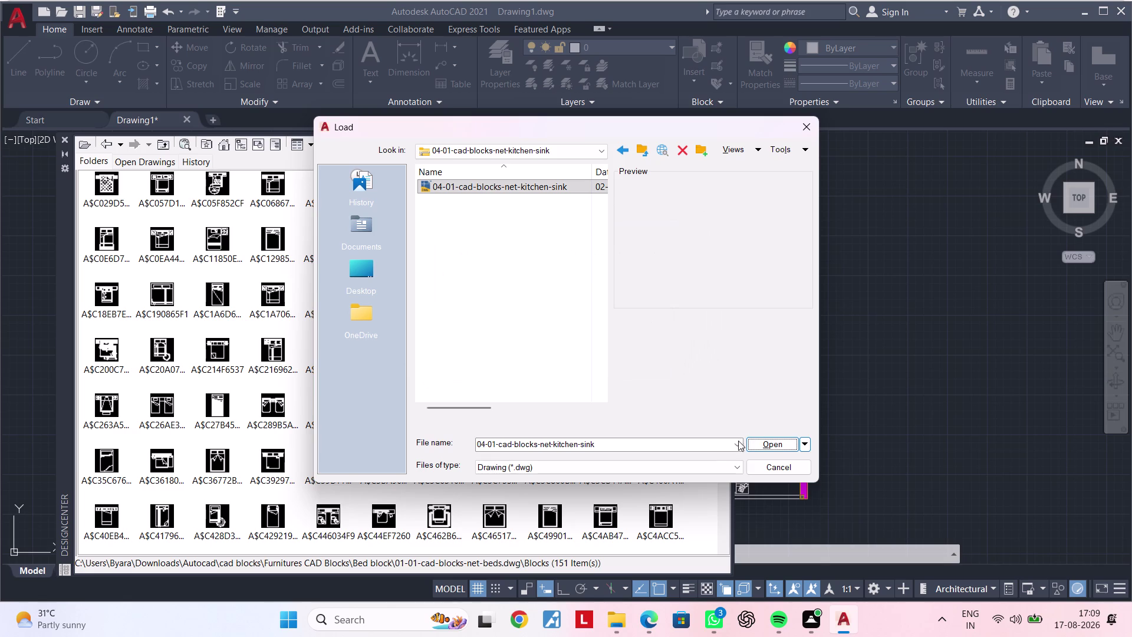
click(764, 450)
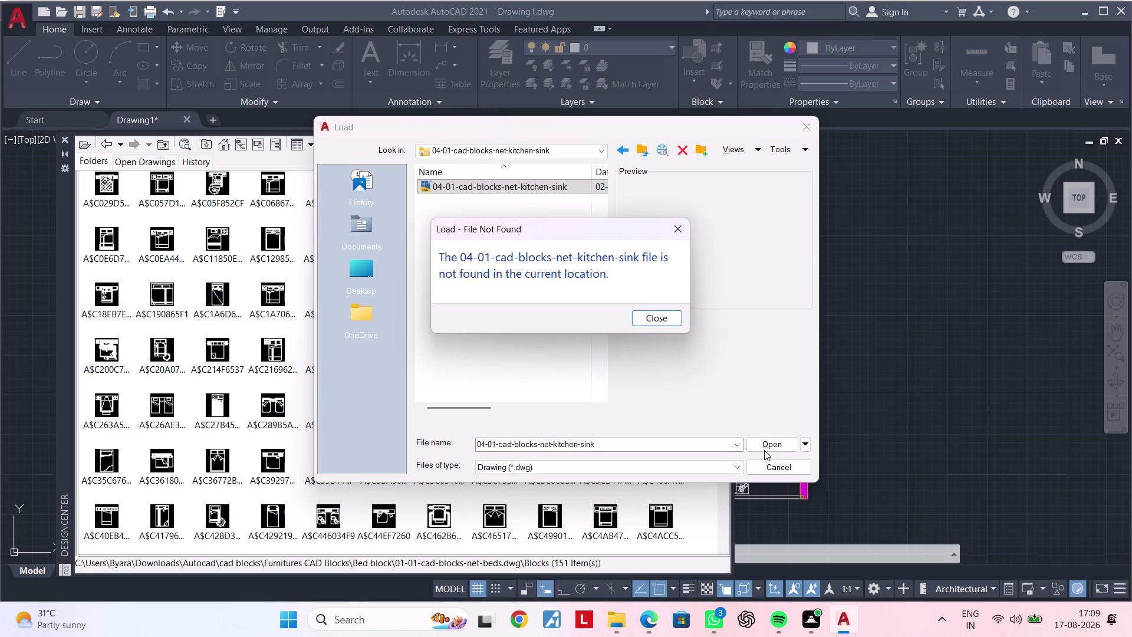
click(659, 314)
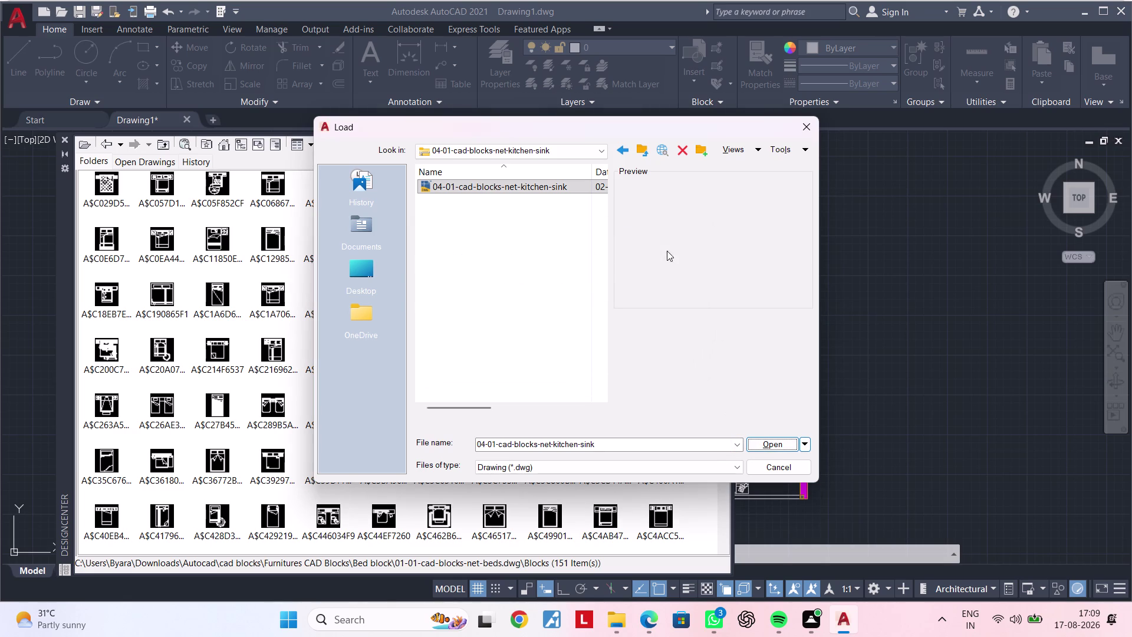
click(803, 121)
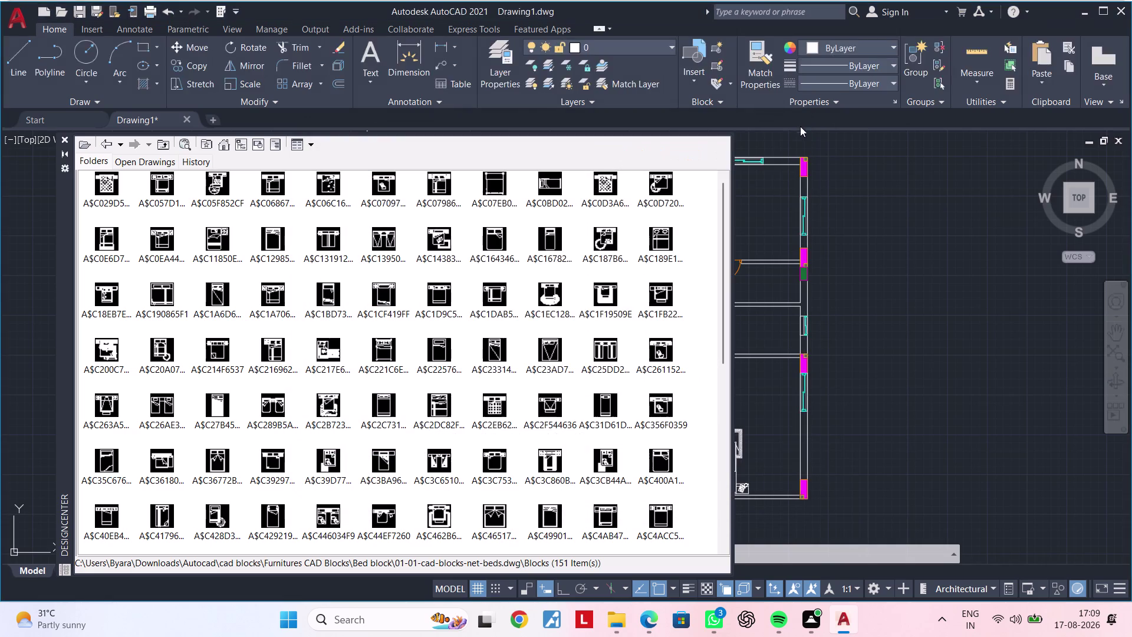
click(84, 142)
click(87, 146)
click(87, 146)
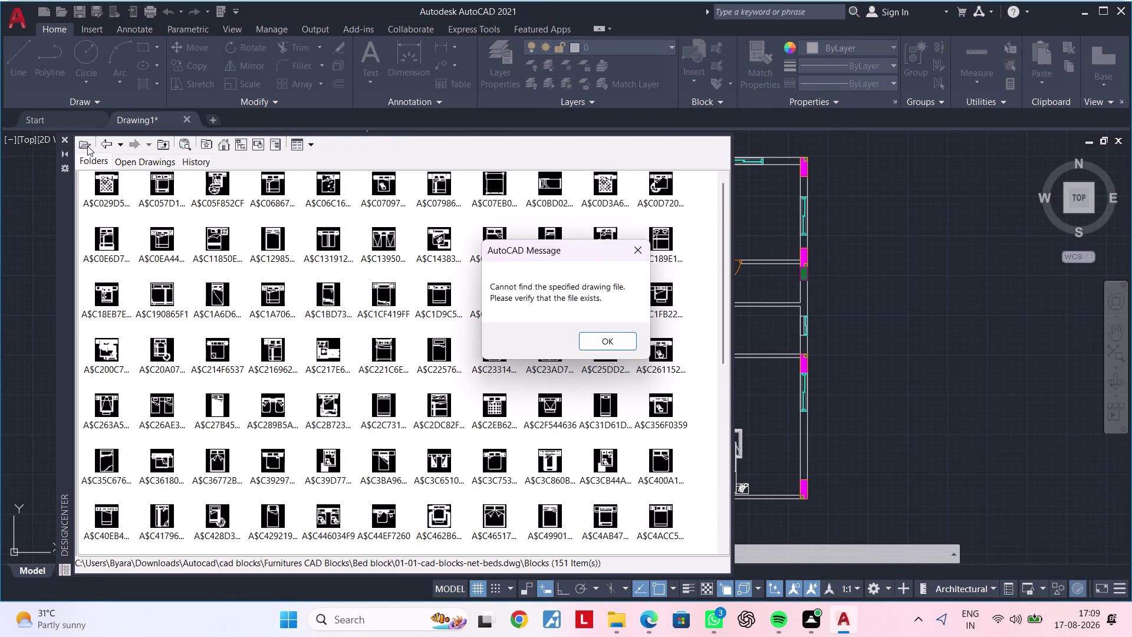
click(85, 143)
double_click(85, 143)
click(607, 347)
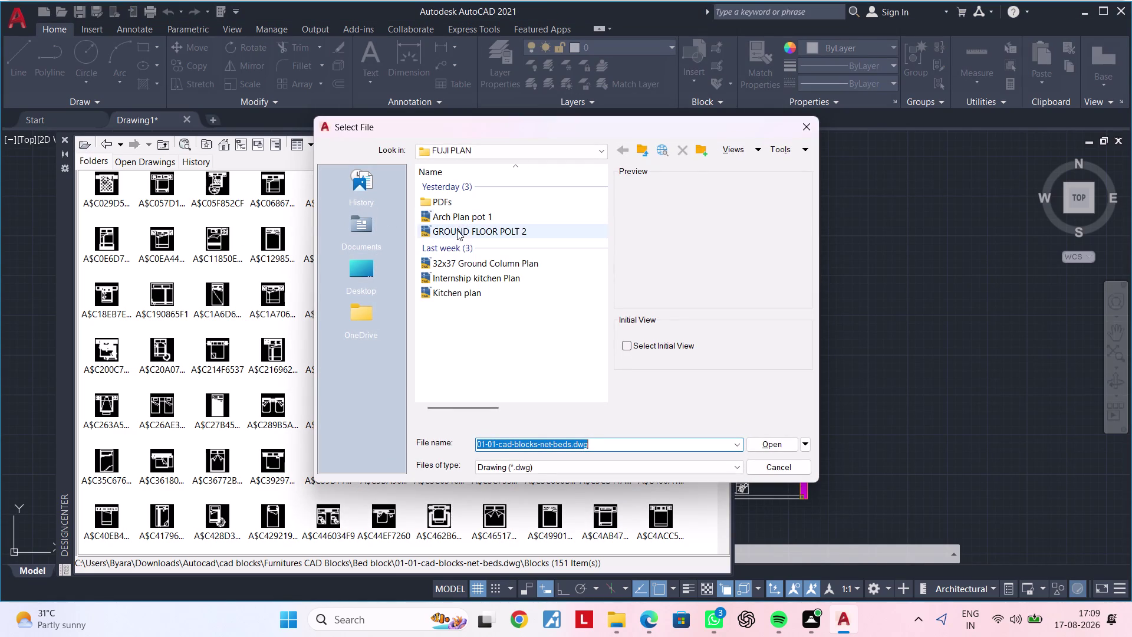
click(466, 151)
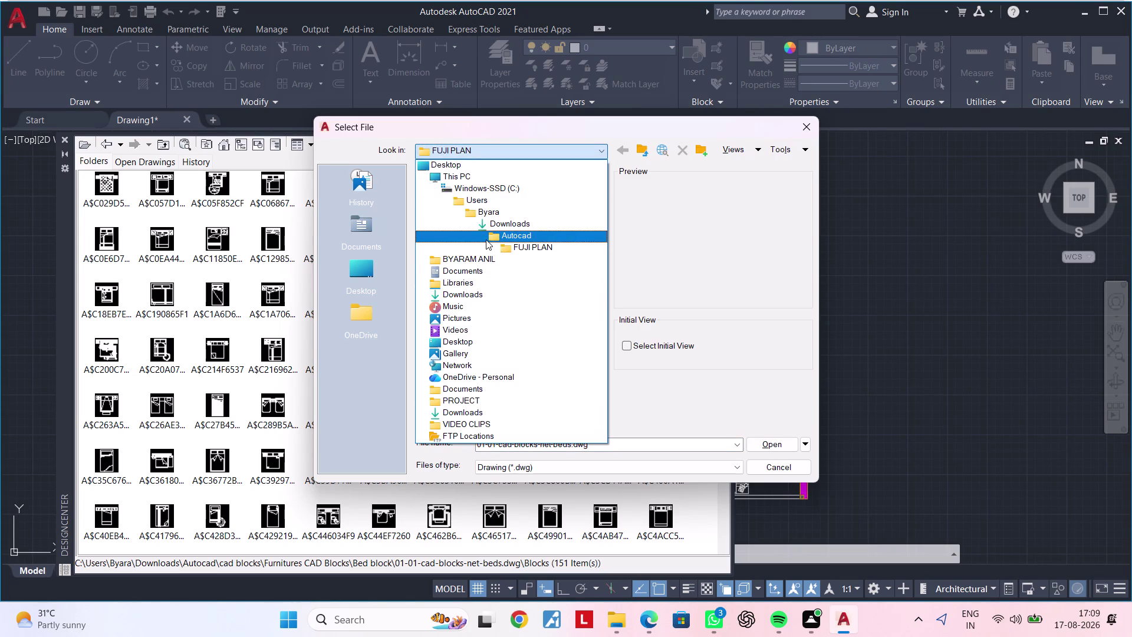
double_click(513, 237)
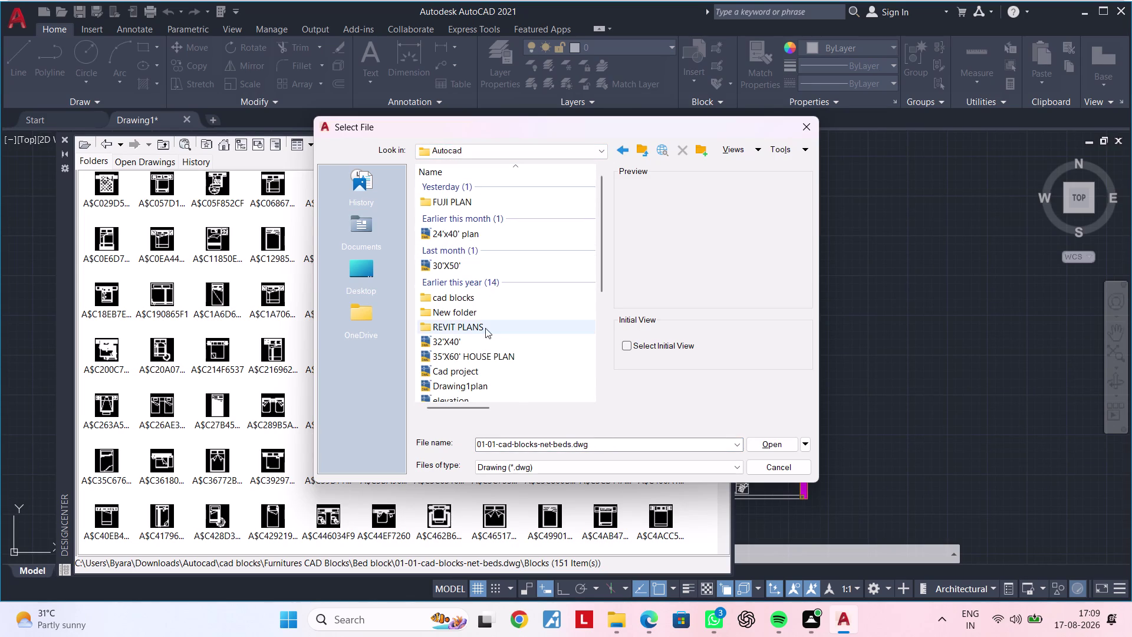
double_click(486, 301)
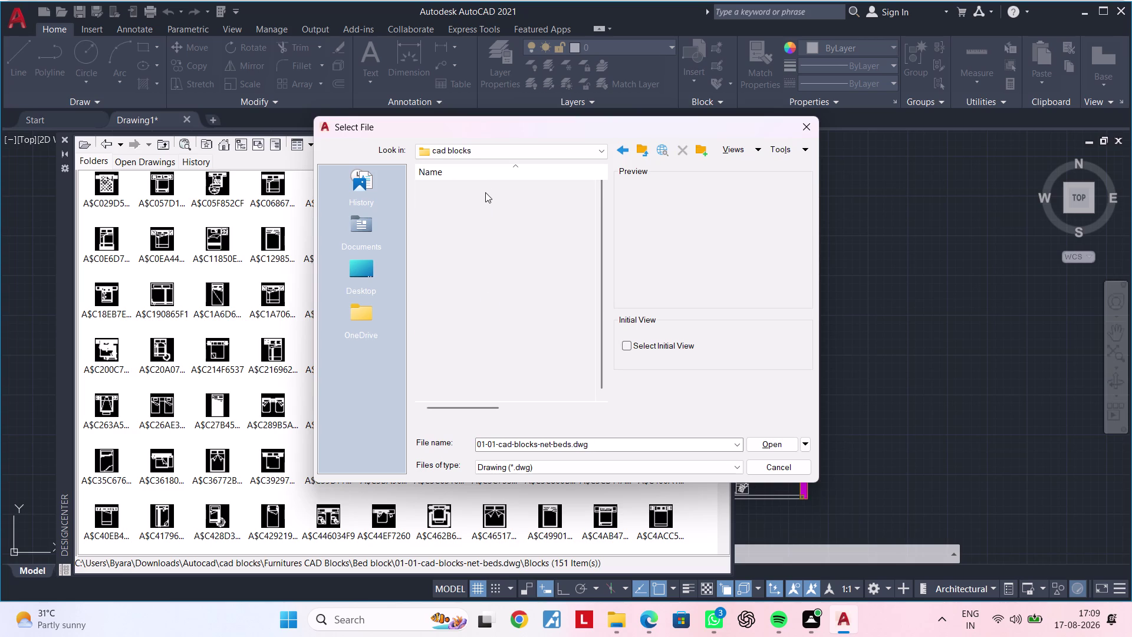
click(477, 216)
double_click(477, 216)
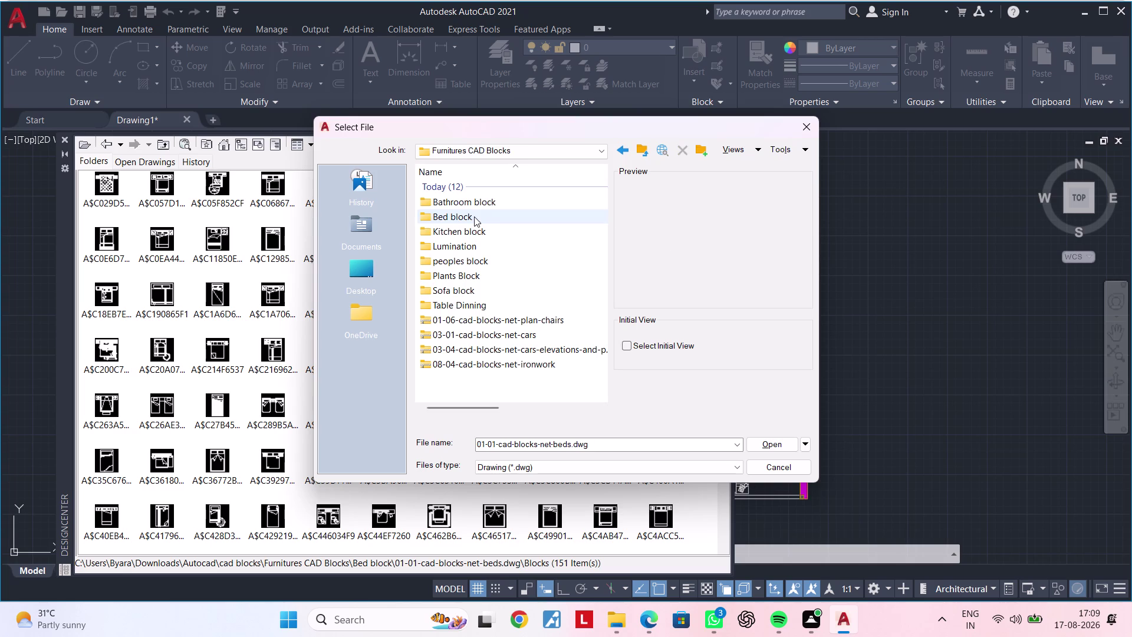
double_click(469, 233)
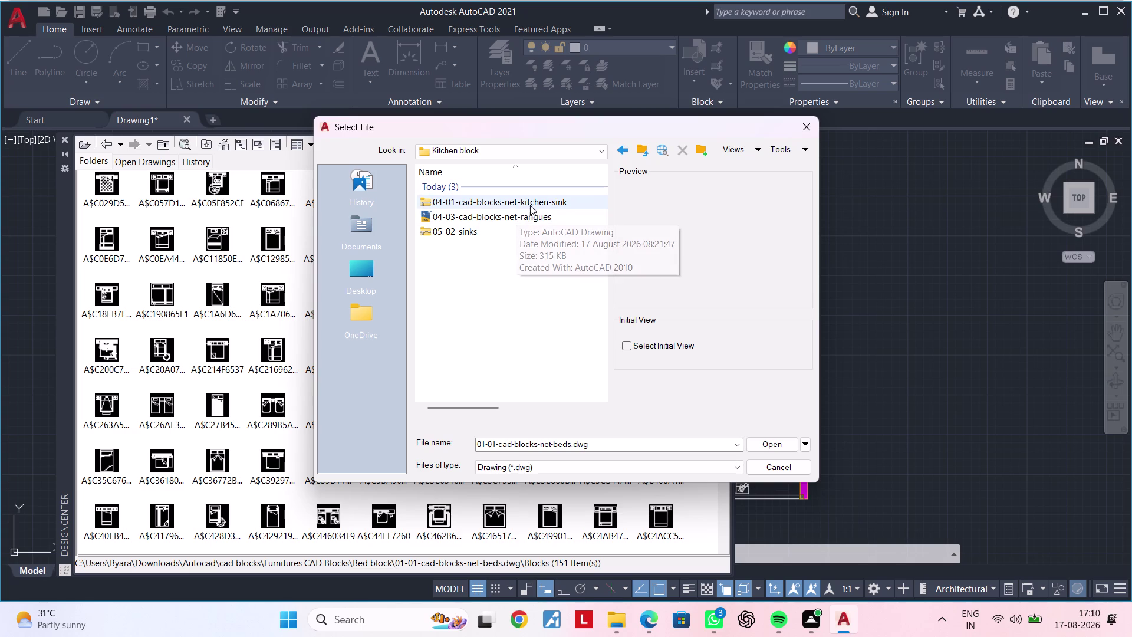
double_click(532, 203)
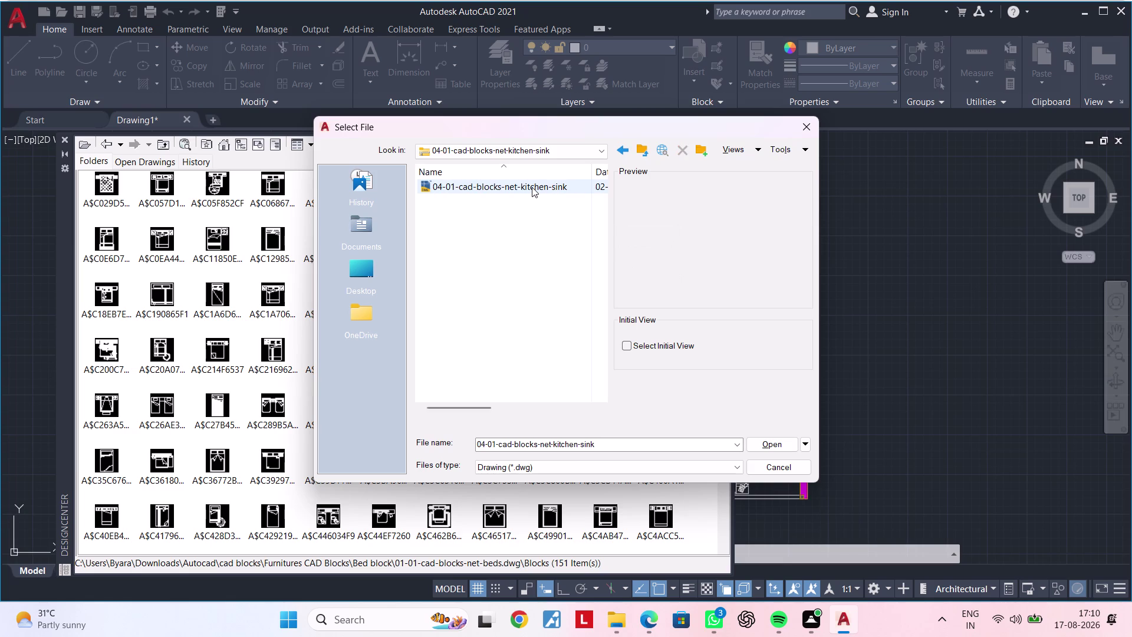
double_click(532, 187)
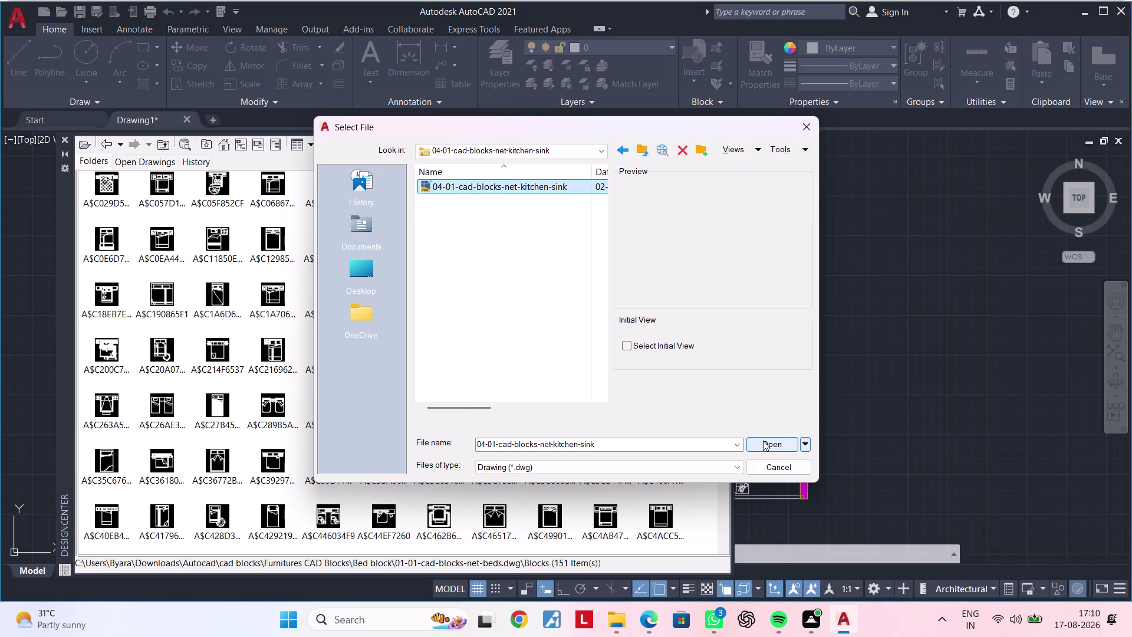
click(763, 441)
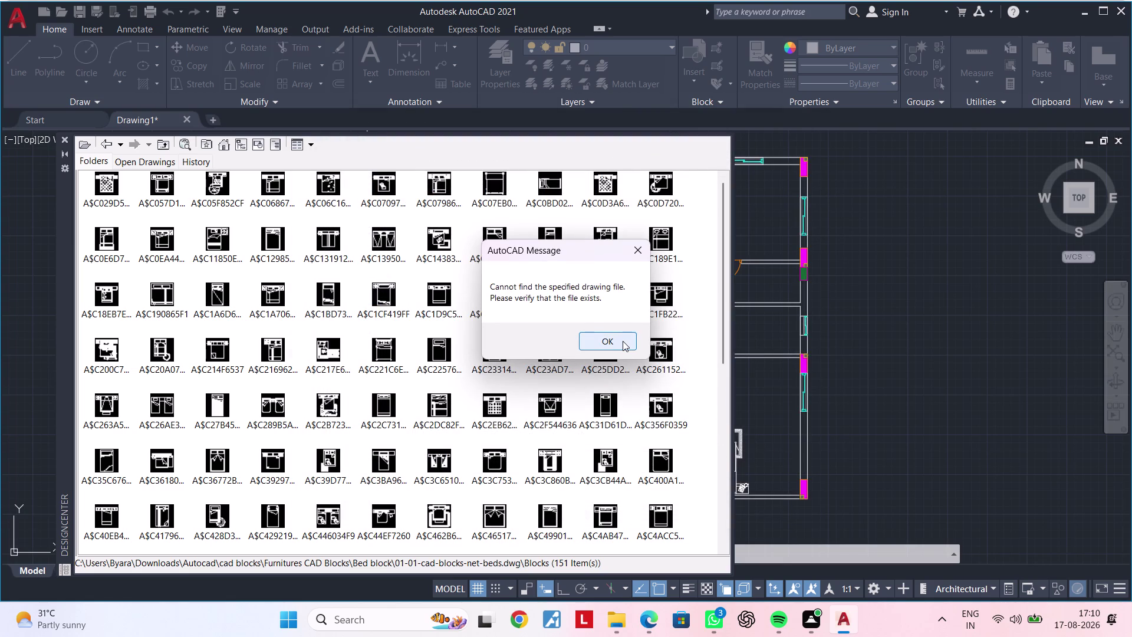
click(620, 342)
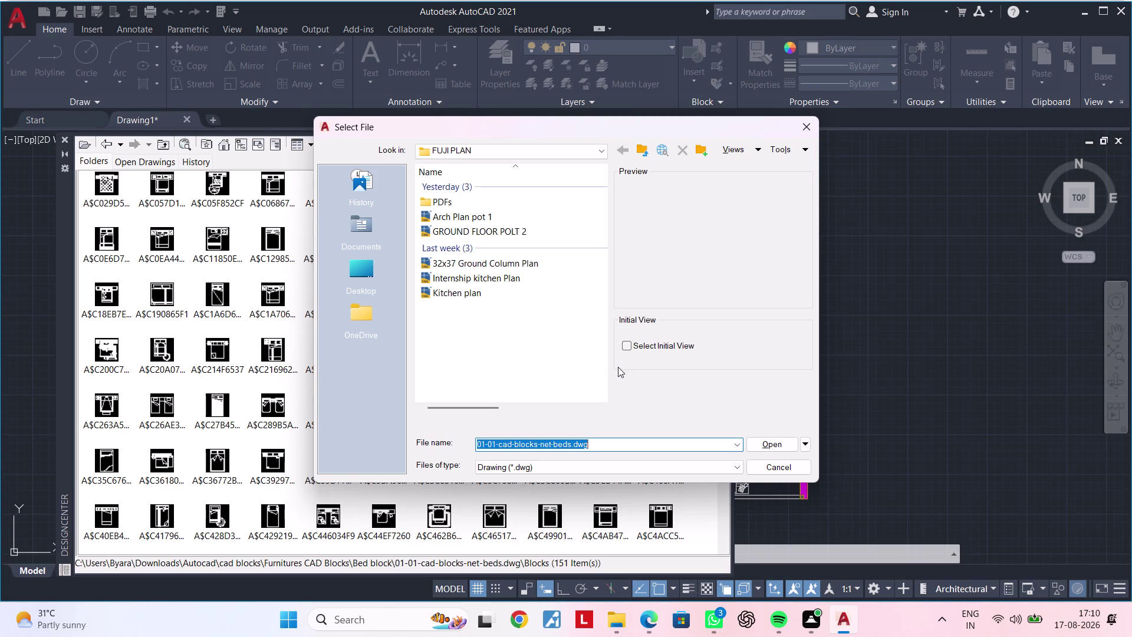
click(766, 447)
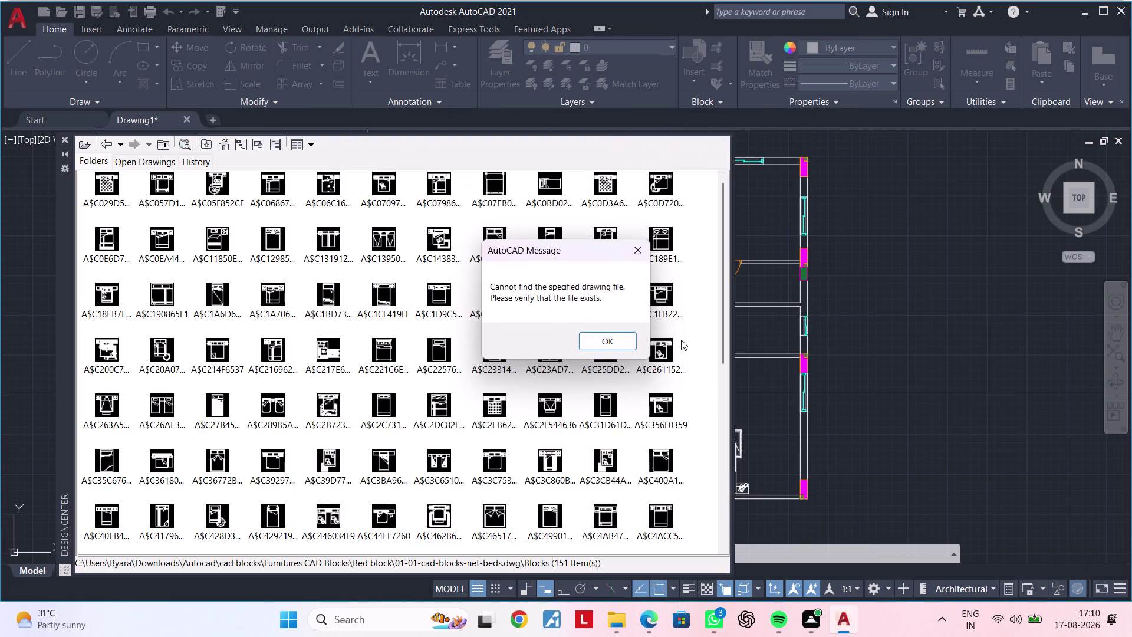
click(629, 339)
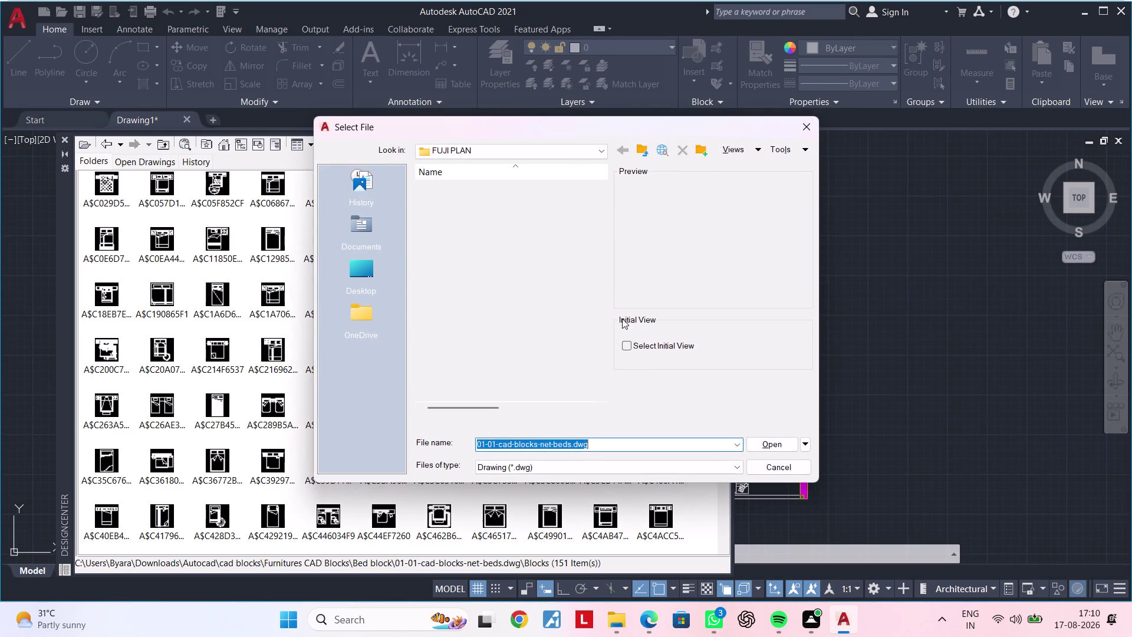
click(809, 132)
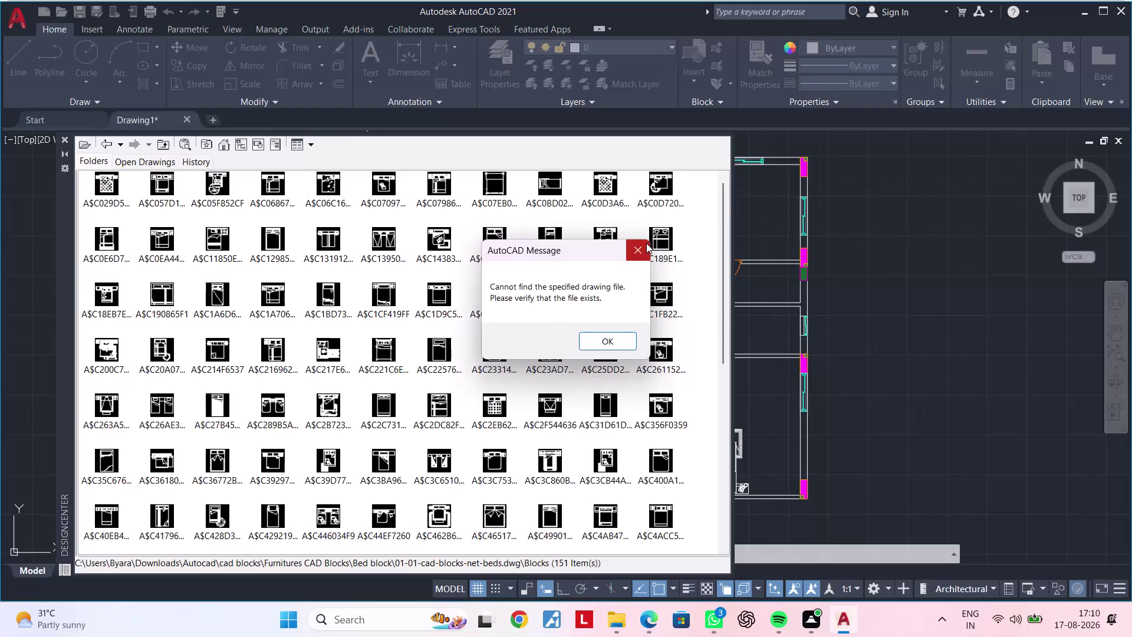
click(647, 243)
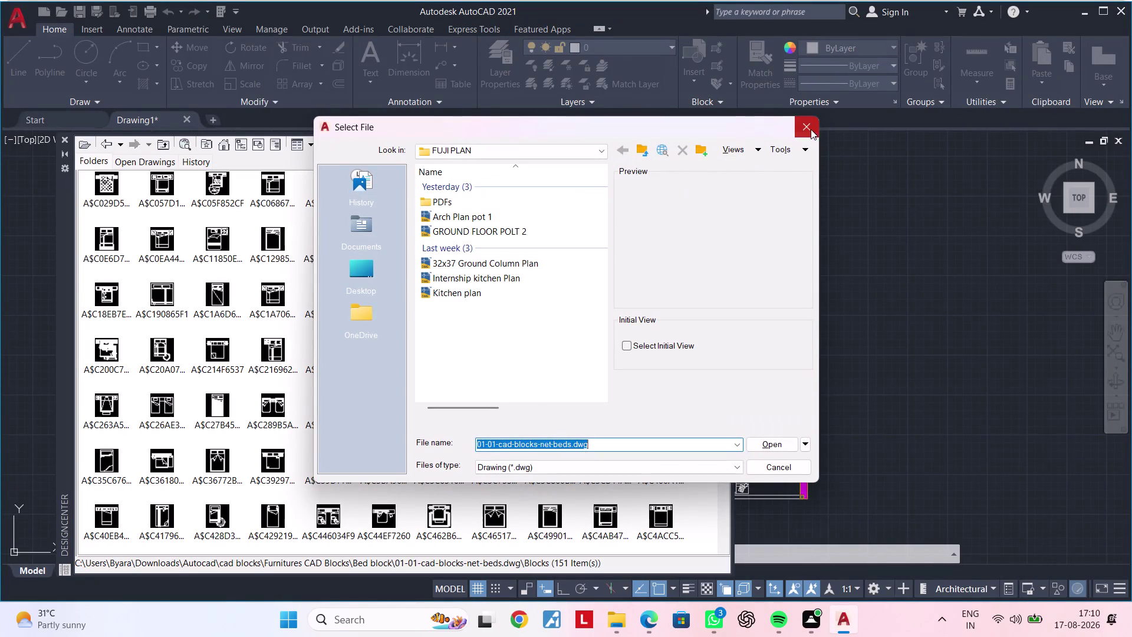
click(810, 129)
click(622, 340)
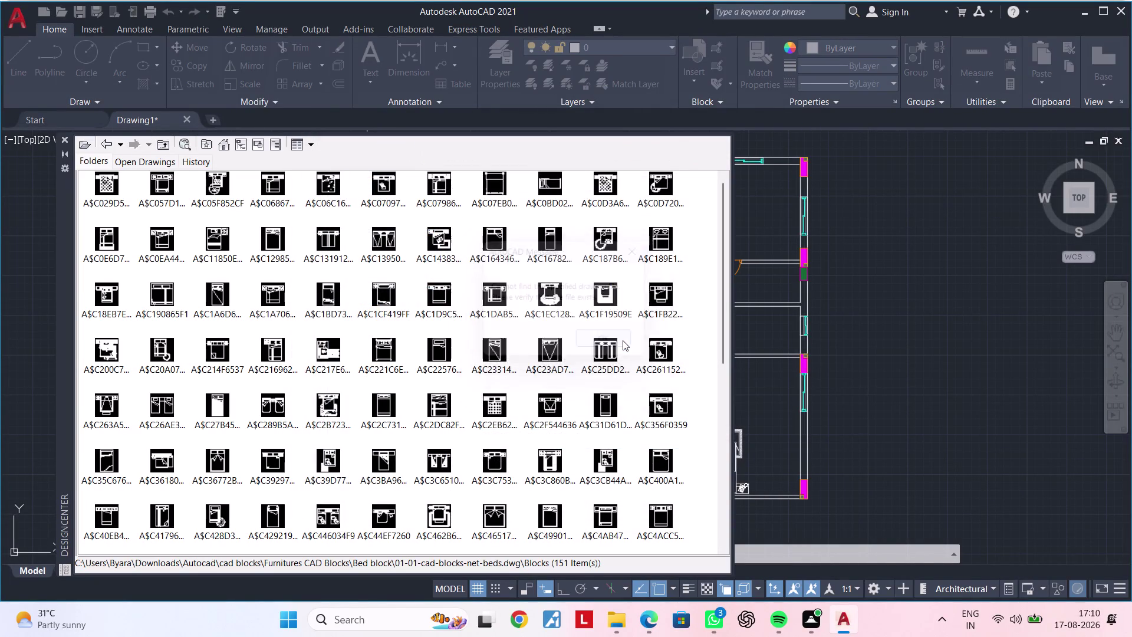
Cancel pending commands and move DesignCenter up to the Autocad folder.
key(Escape)
key(Escape)
key(Escape)
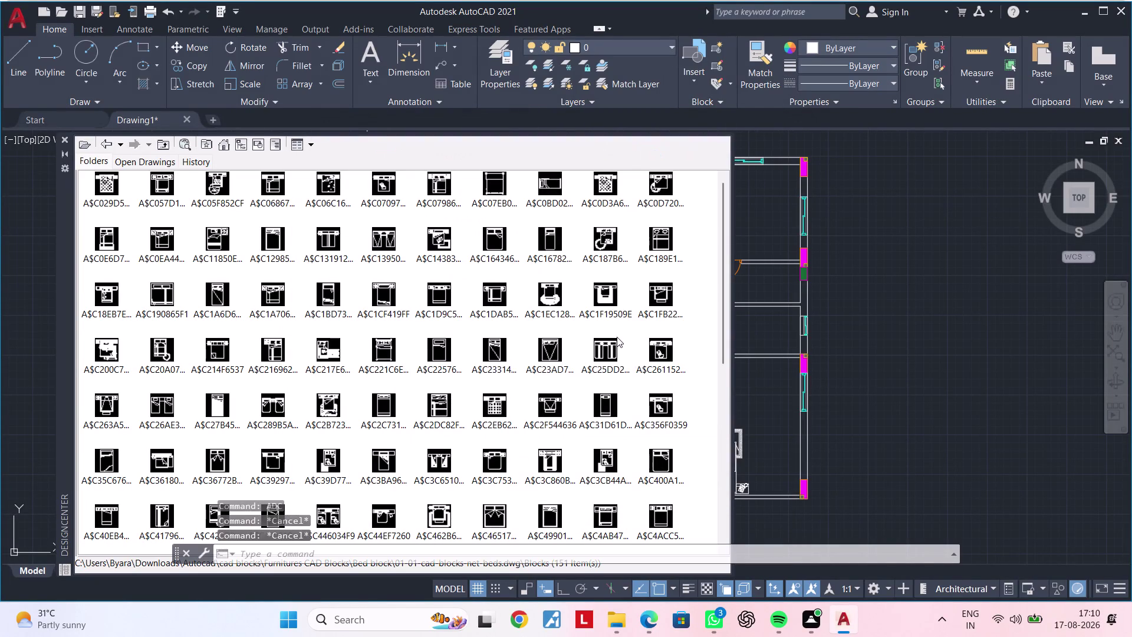
key(Escape)
key(Escape)
key(Escape)
key(Escape)
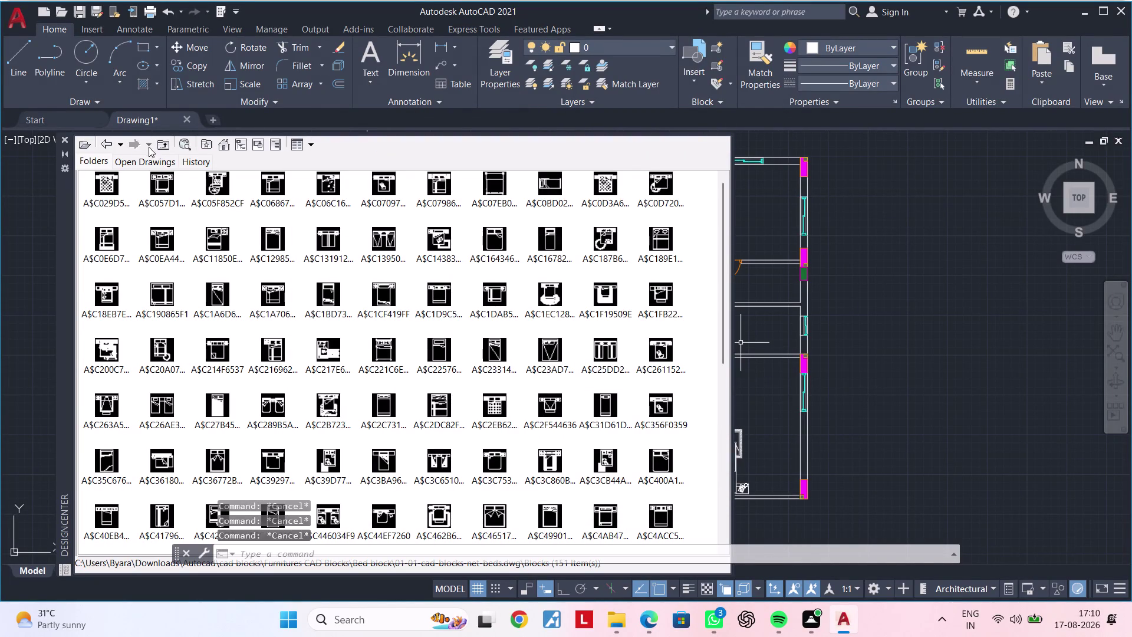
click(171, 144)
click(161, 145)
click(162, 145)
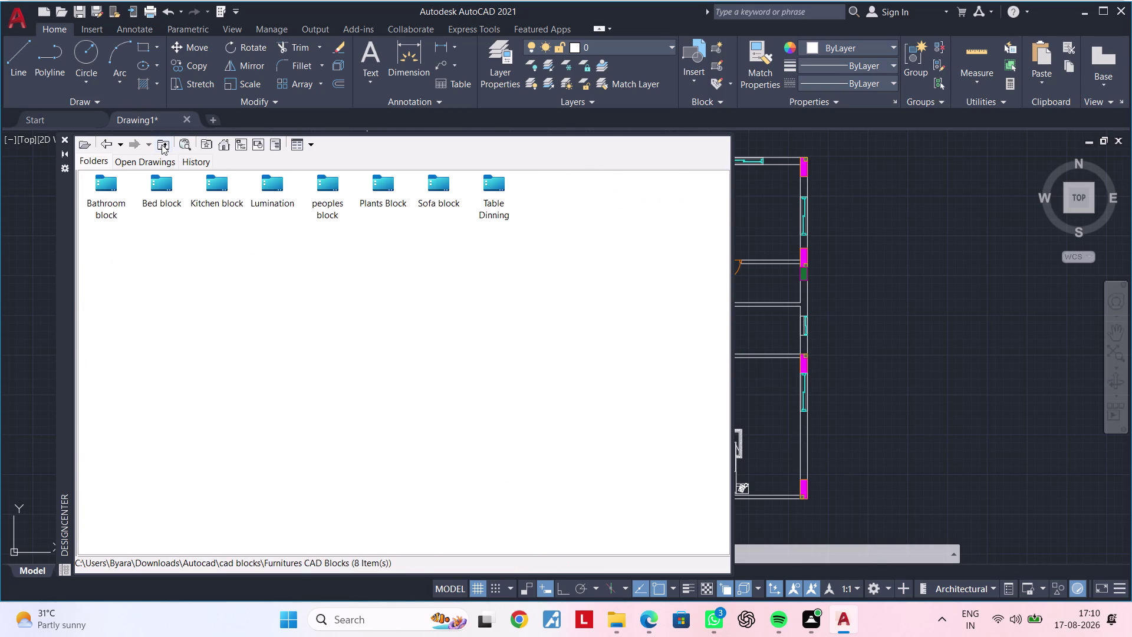
click(162, 144)
click(162, 144)
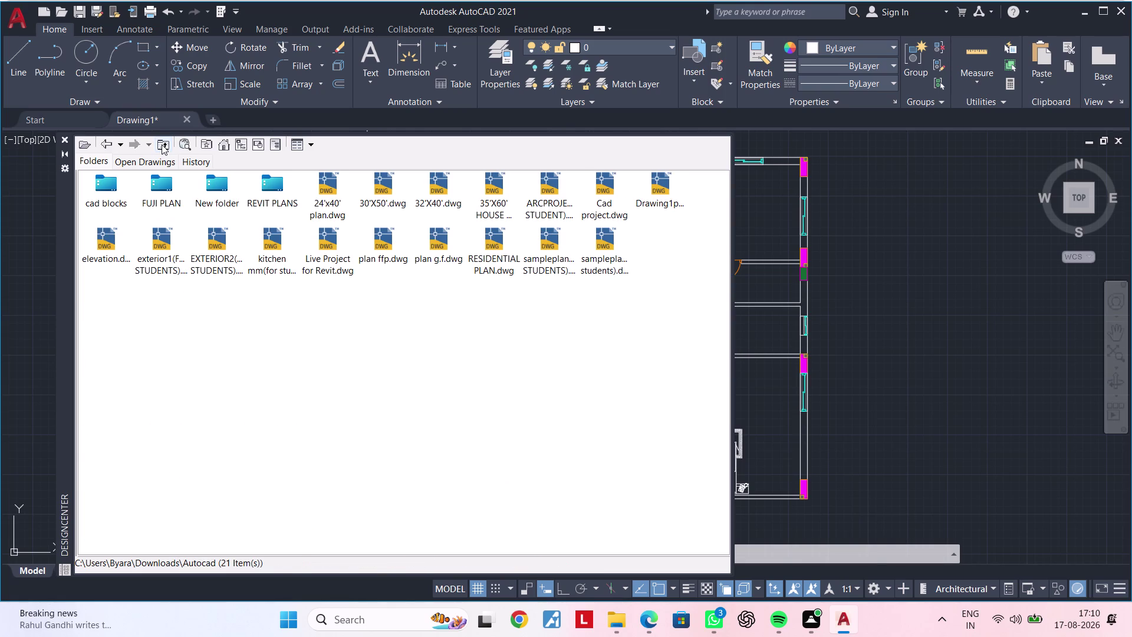
Browse Furnitures CAD Blocks > Kitchen block > 04-03-cad-blocks-net-rangues.dwg Blocks and scroll the ranges.
double_click(111, 184)
double_click(157, 191)
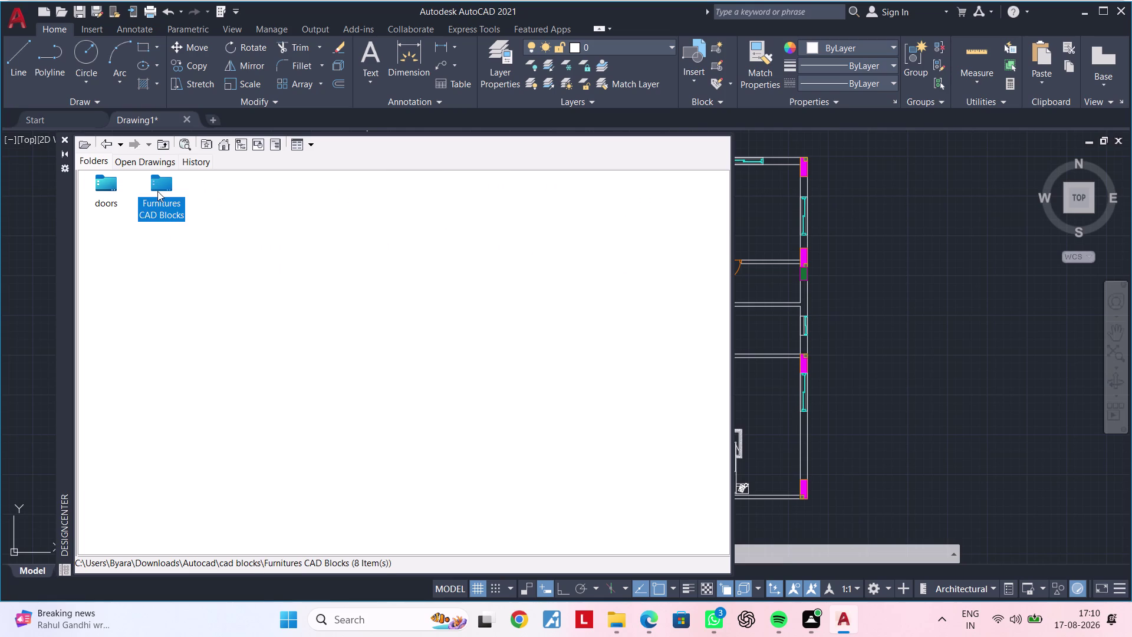
double_click(217, 192)
double_click(107, 199)
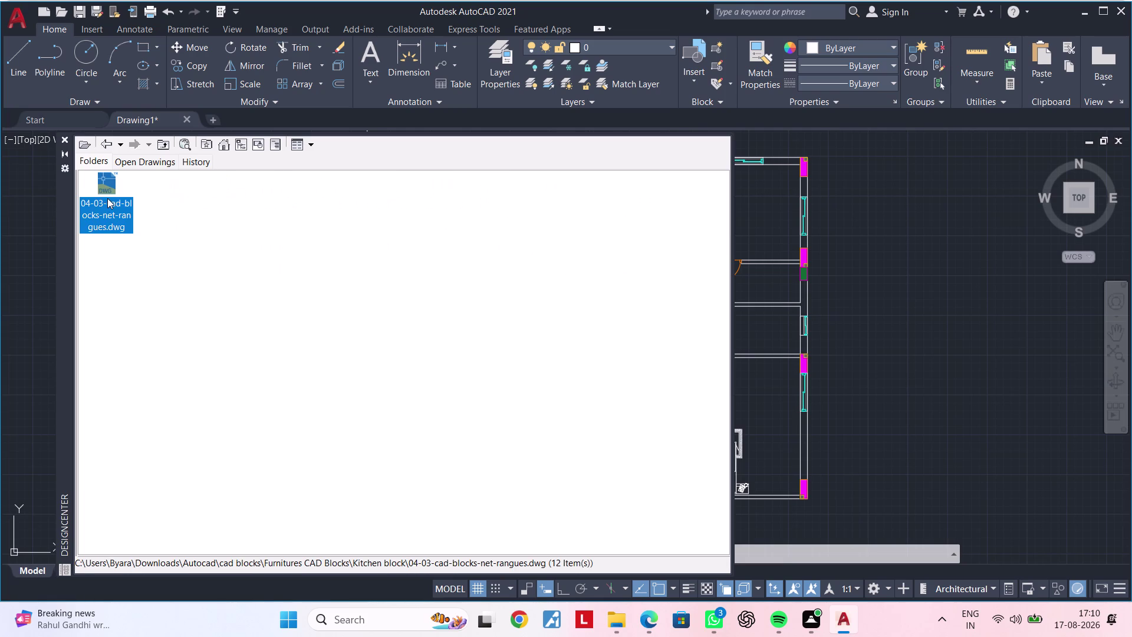
double_click(114, 198)
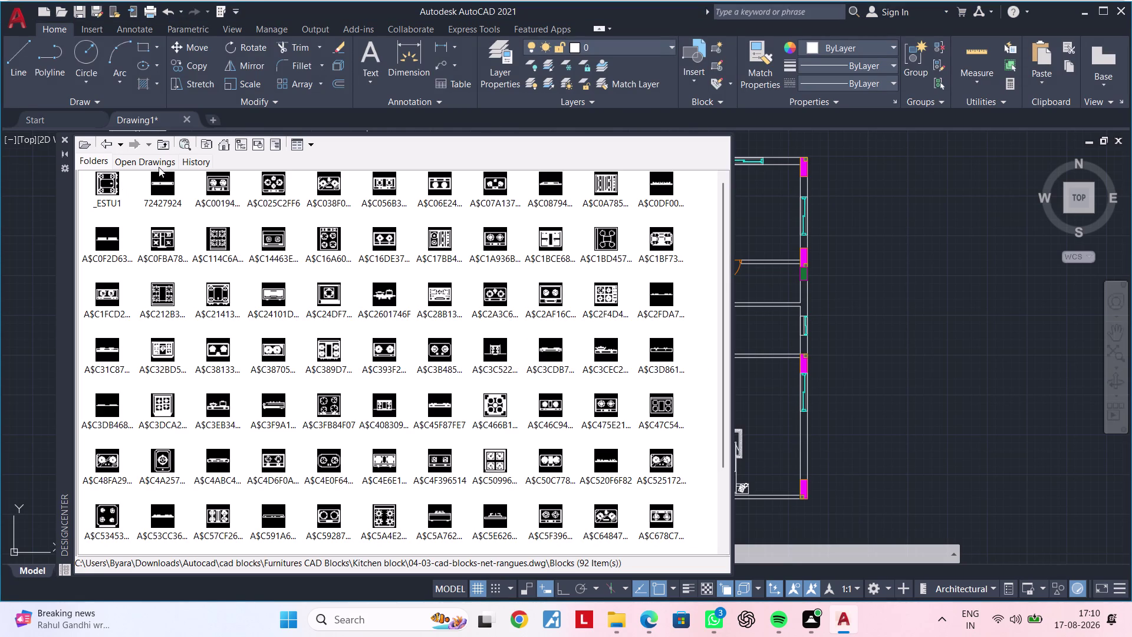
scroll(down, 3)
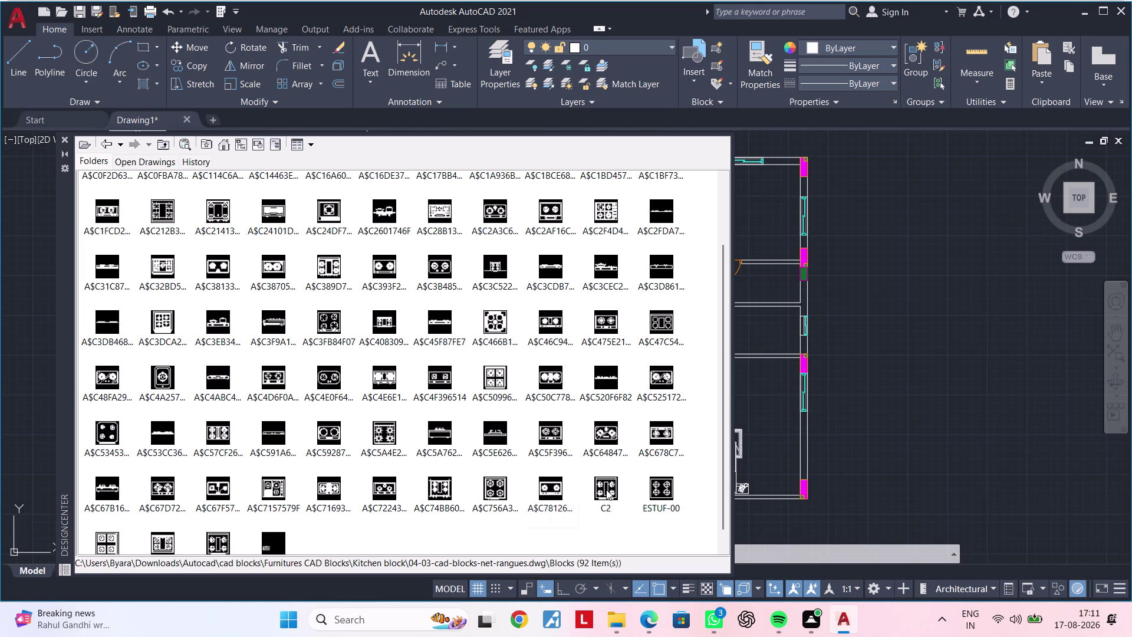
scroll(down, 3)
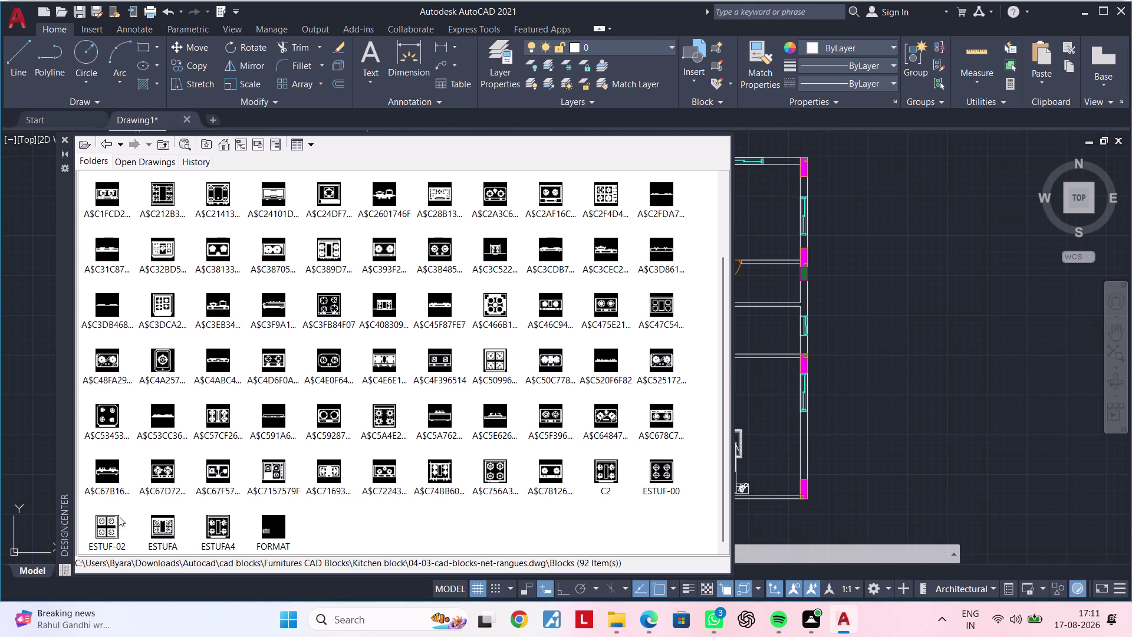
scroll(up, 3)
scroll(up, 3)
scroll(up, 3)
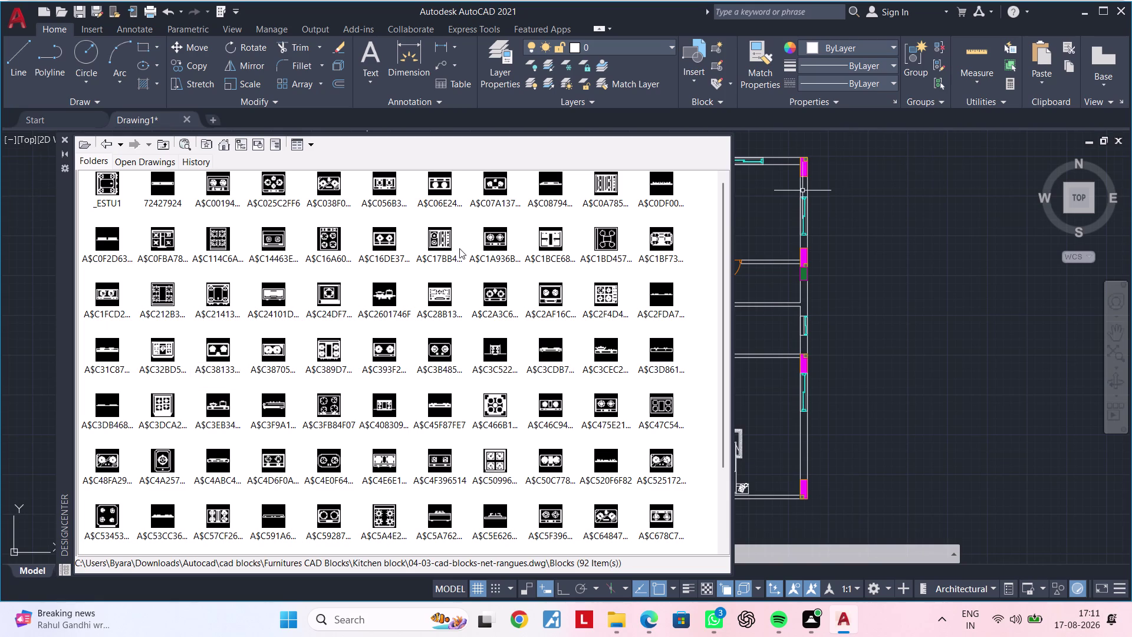
scroll(up, 3)
scroll(down, 3)
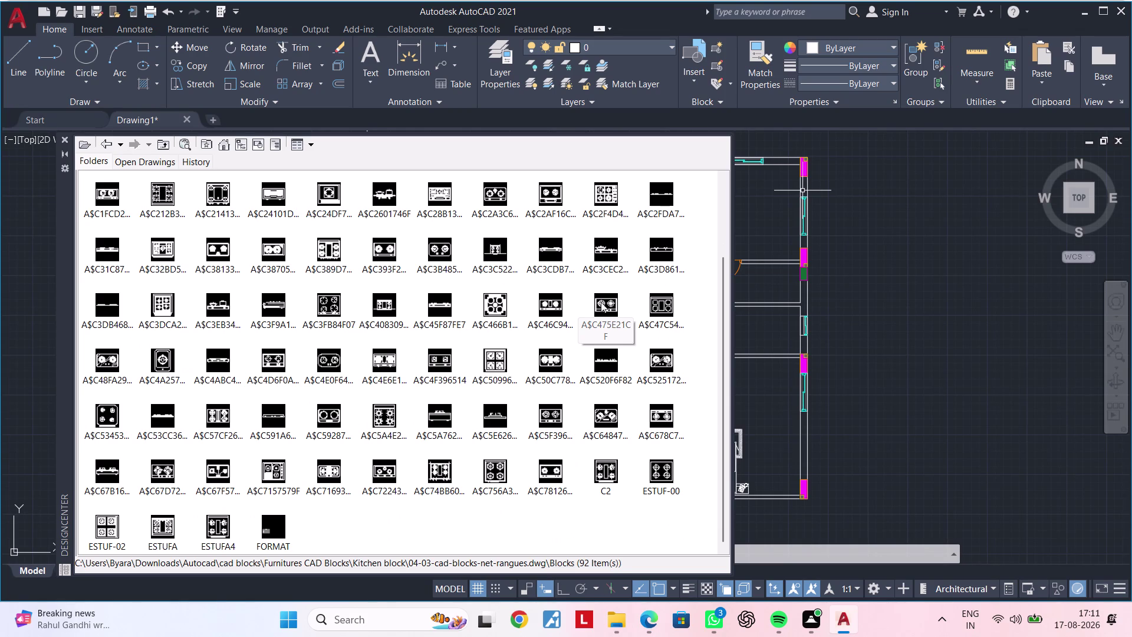
Drag a four-burner cooktop block from the ranges library into the floor plan.
click(215, 413)
drag(215, 412, 709, 405)
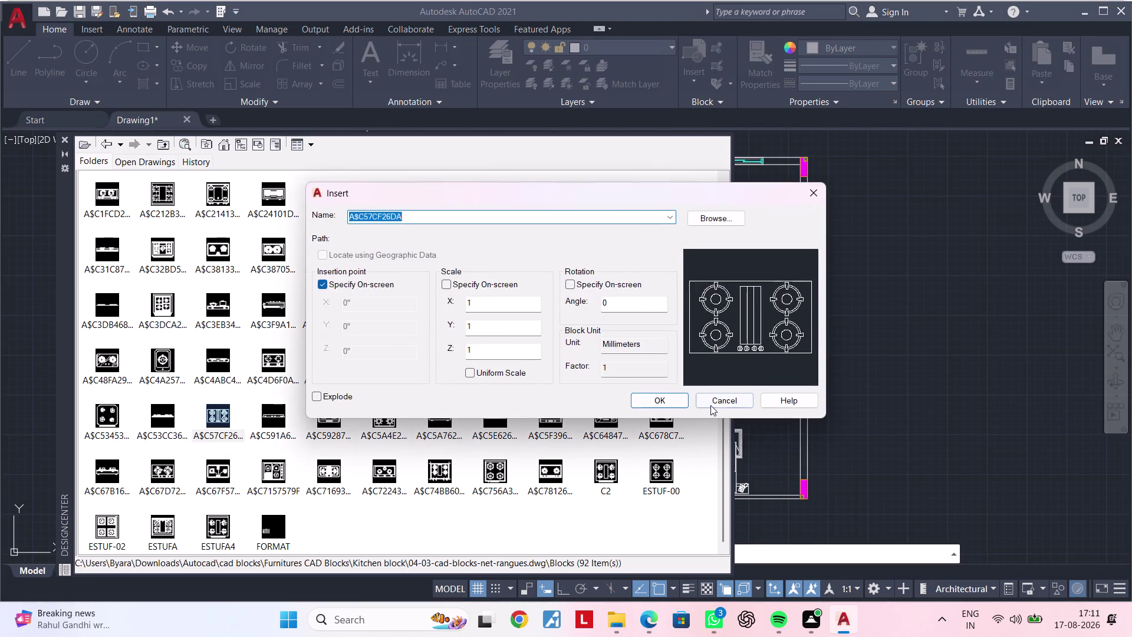
drag(709, 405, 711, 405)
click(710, 405)
drag(216, 410, 367, 404)
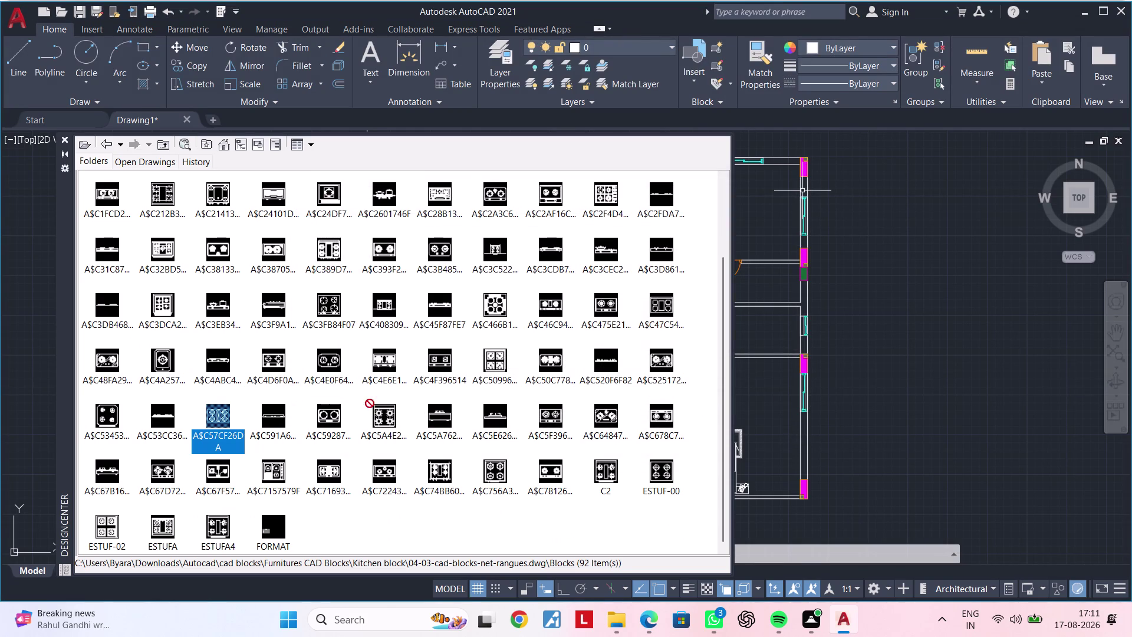
drag(367, 404, 865, 386)
scroll(down, 3)
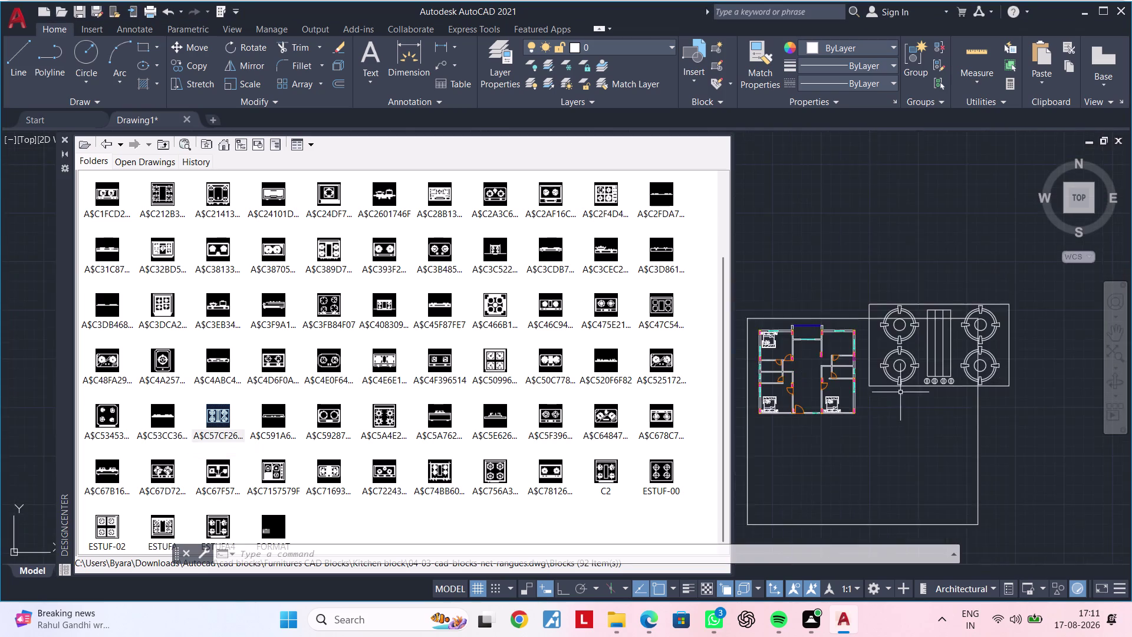
middle_drag(900, 392, 743, 421)
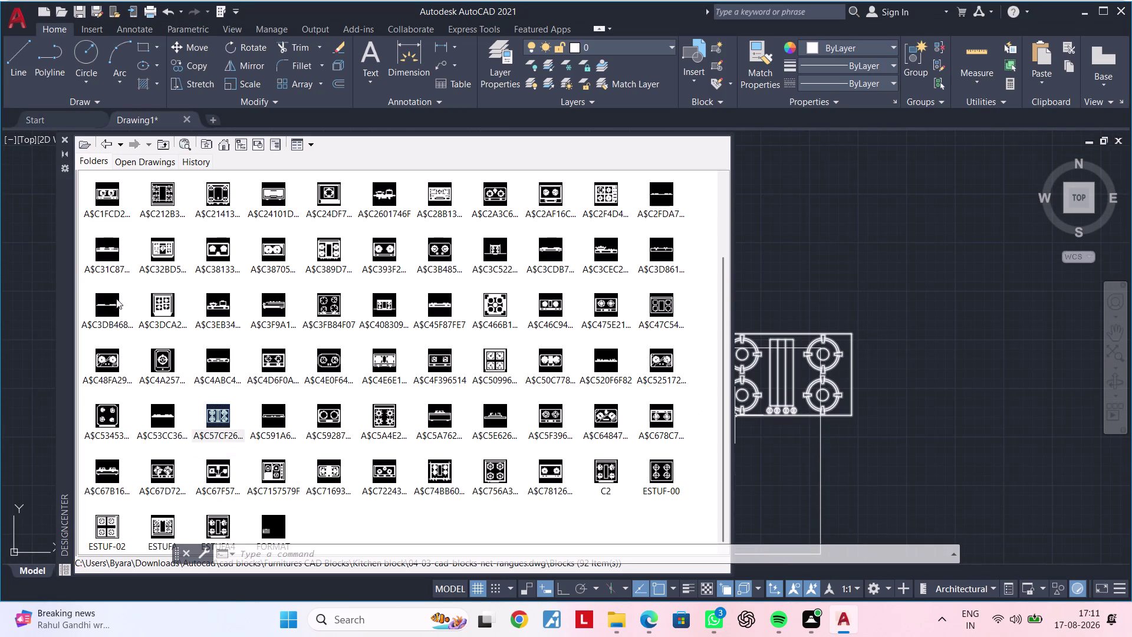
Cancel the Load dialog and return to the Furnitures CAD Blocks folder's eight categories.
click(83, 148)
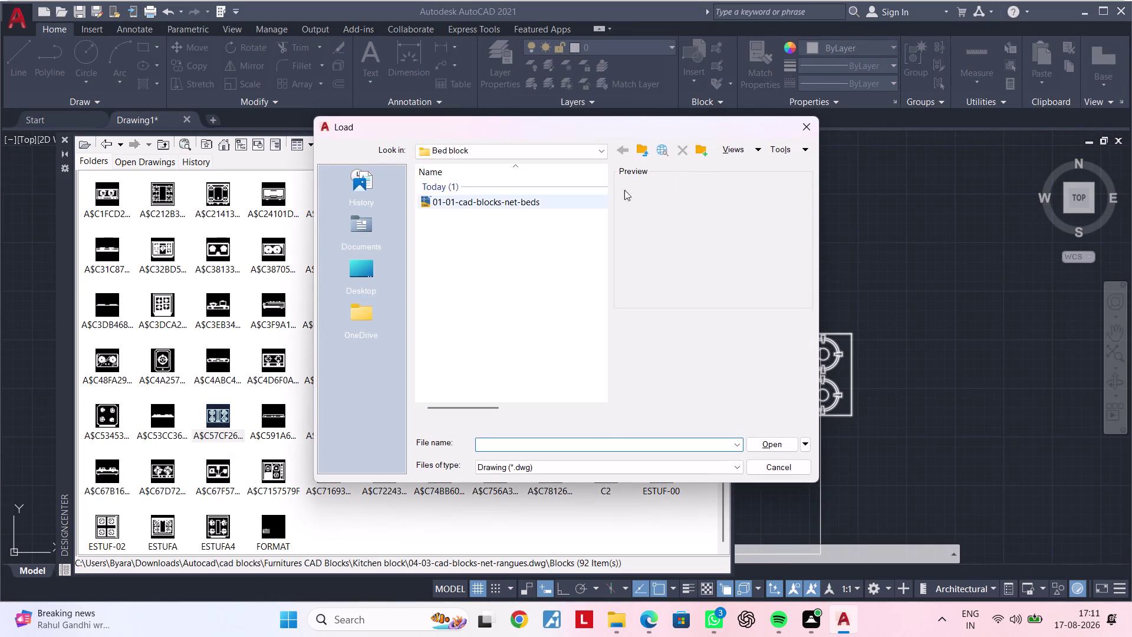
click(801, 128)
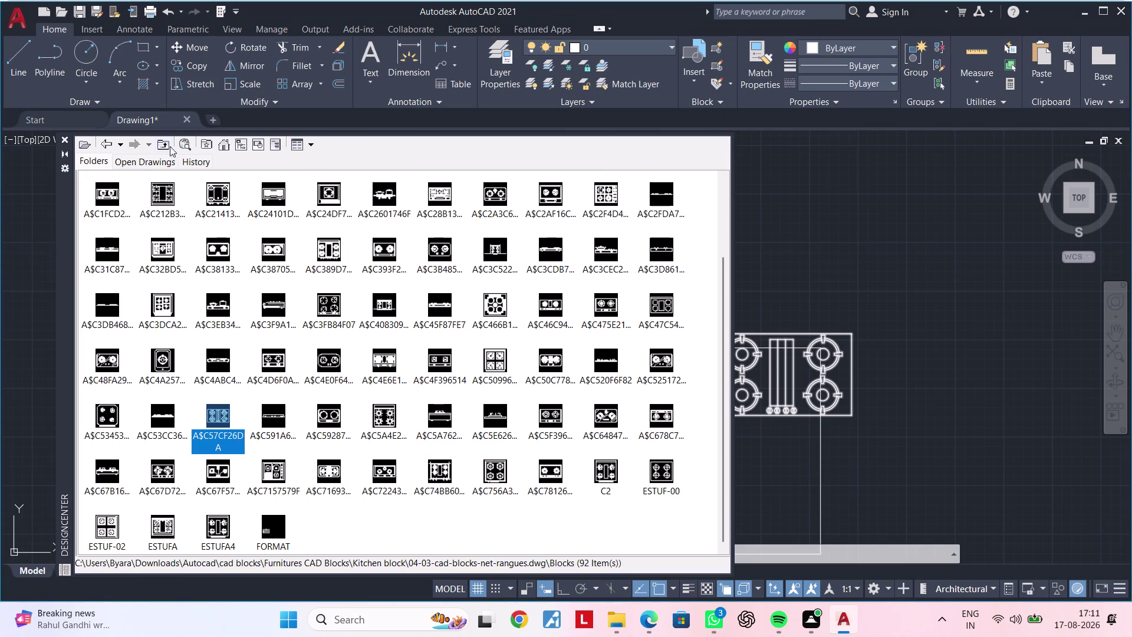
click(168, 144)
click(168, 144)
click(168, 143)
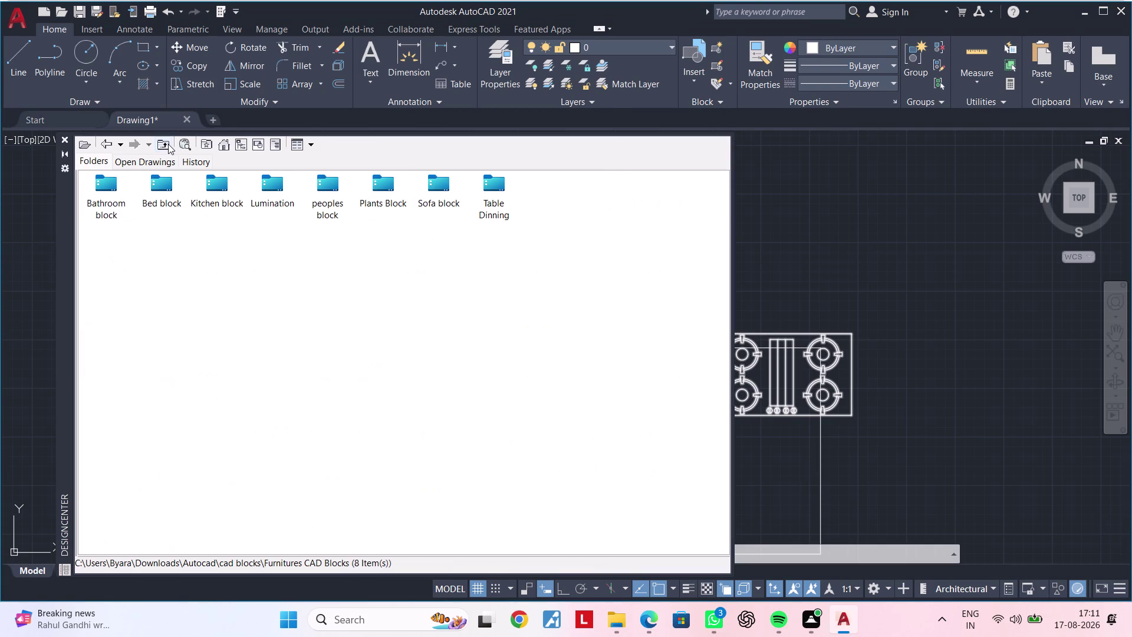
Navigate to Table Dinning > 01-10-cad-blocks-net-tables.dwg and list its blocks.
double_click(219, 184)
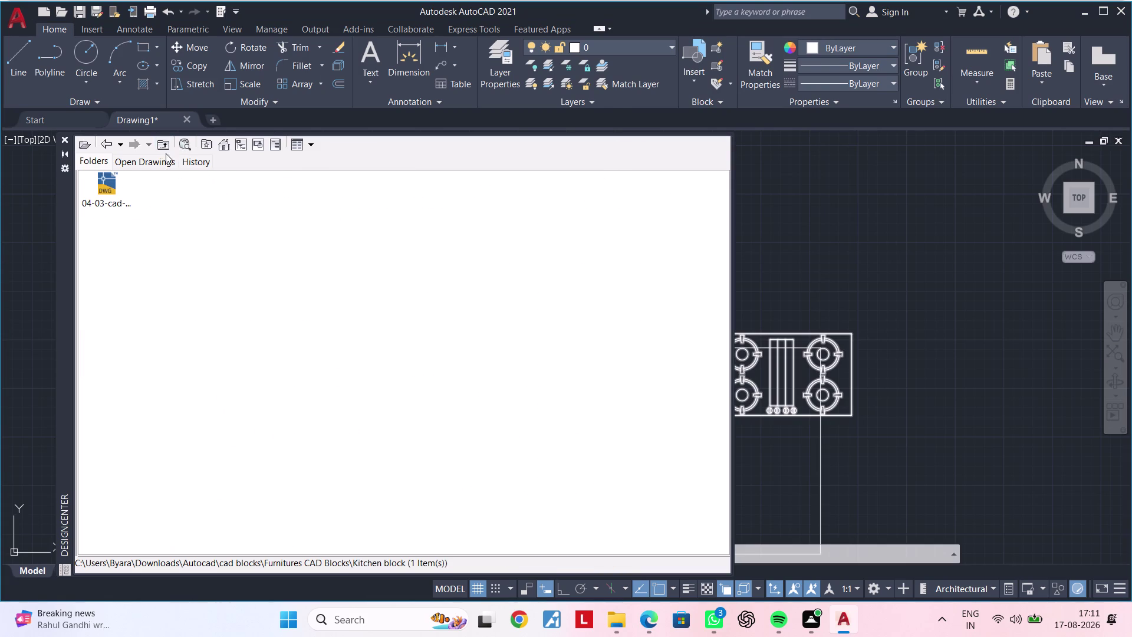
click(161, 146)
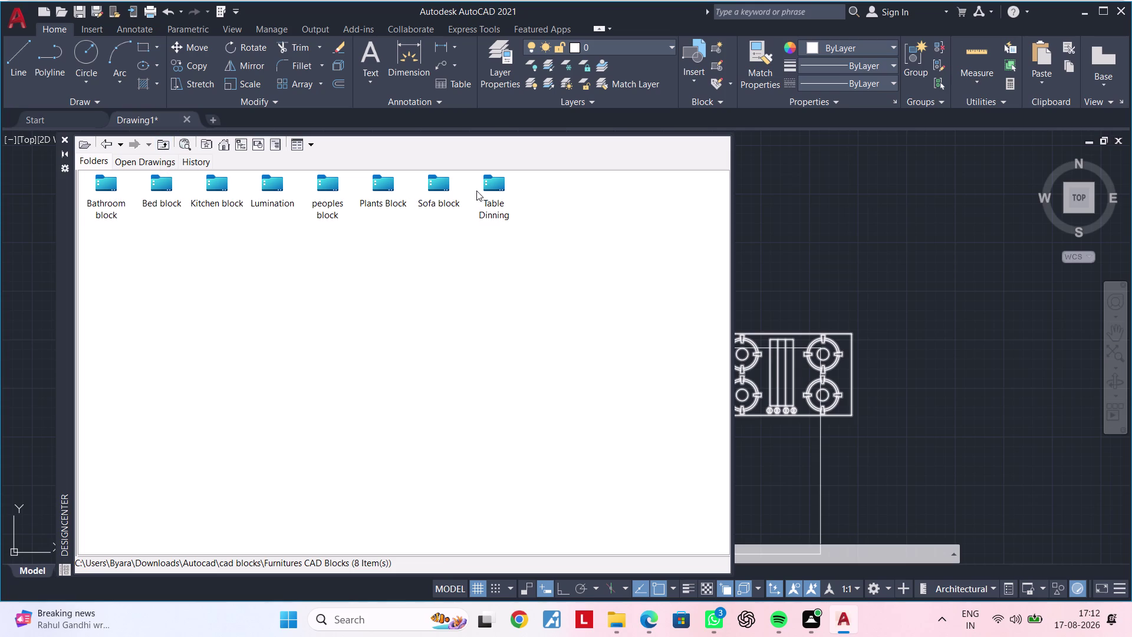
double_click(494, 192)
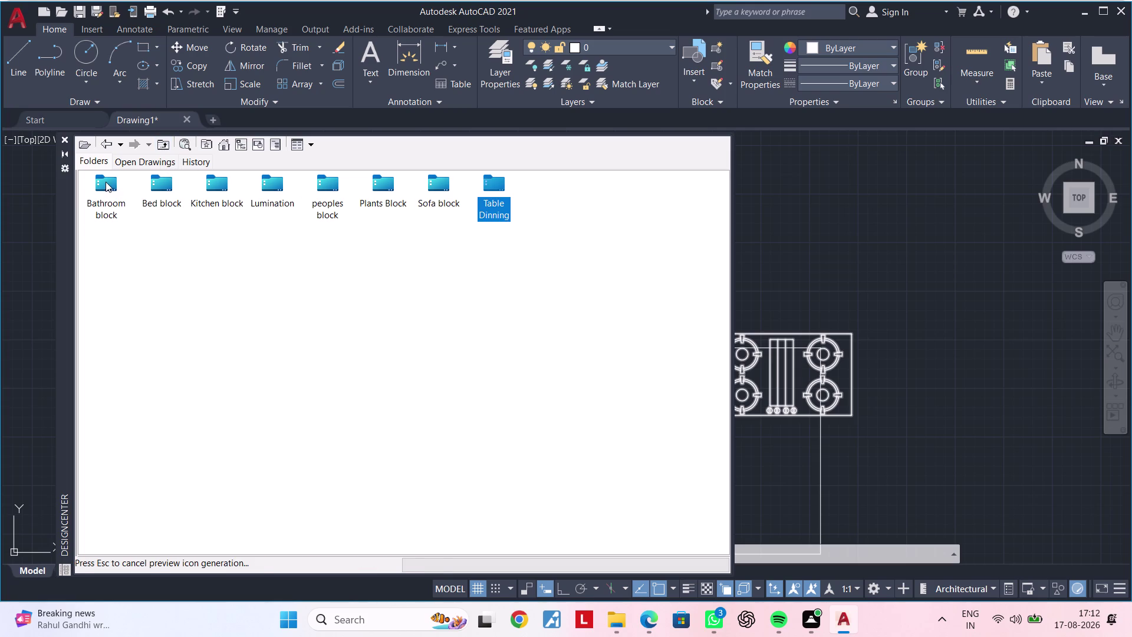
double_click(105, 181)
double_click(105, 181)
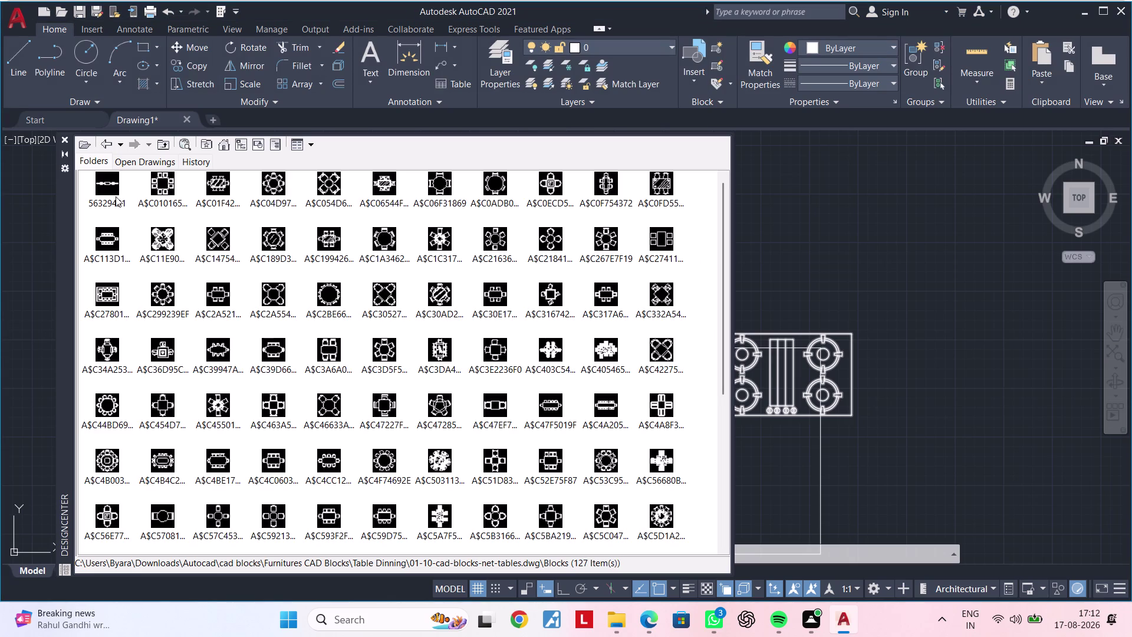
Try the long oval table block, then dismiss its insertion settings.
click(107, 243)
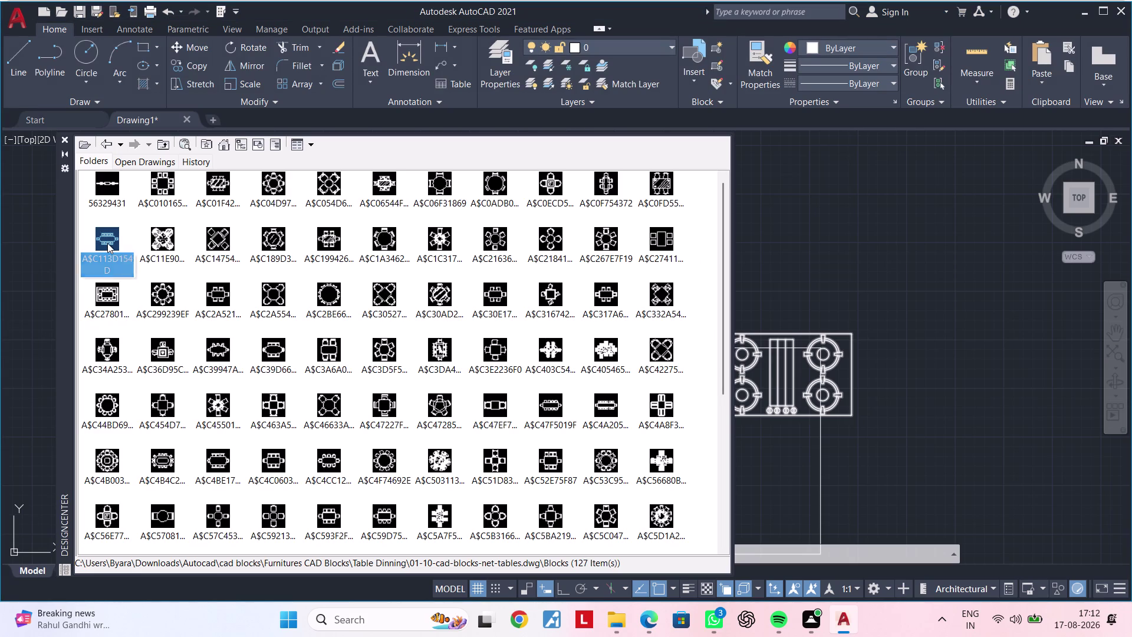
click(108, 239)
click(109, 238)
drag(109, 238, 587, 247)
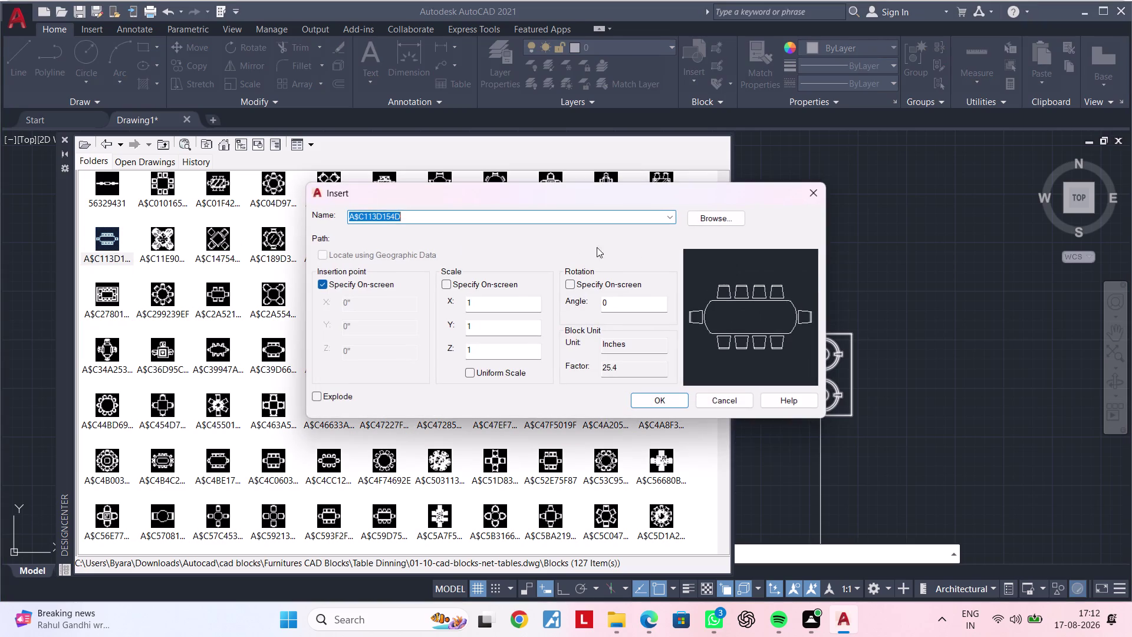
drag(587, 247, 641, 247)
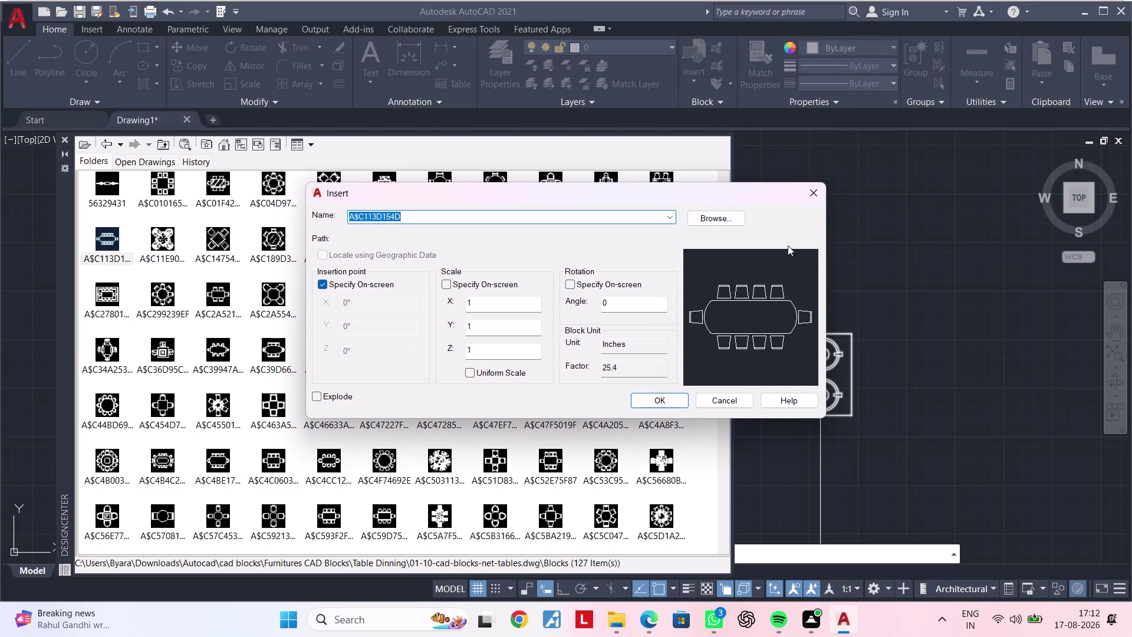
click(821, 190)
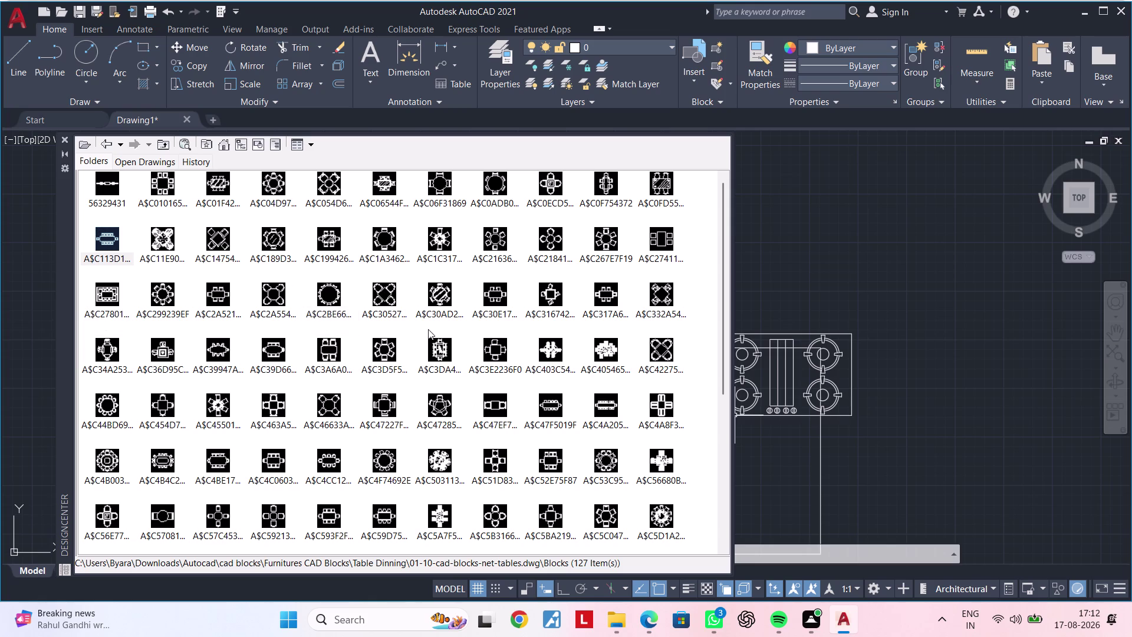
Preview a six-seat table and another table block, dismissing each.
scroll(down, 3)
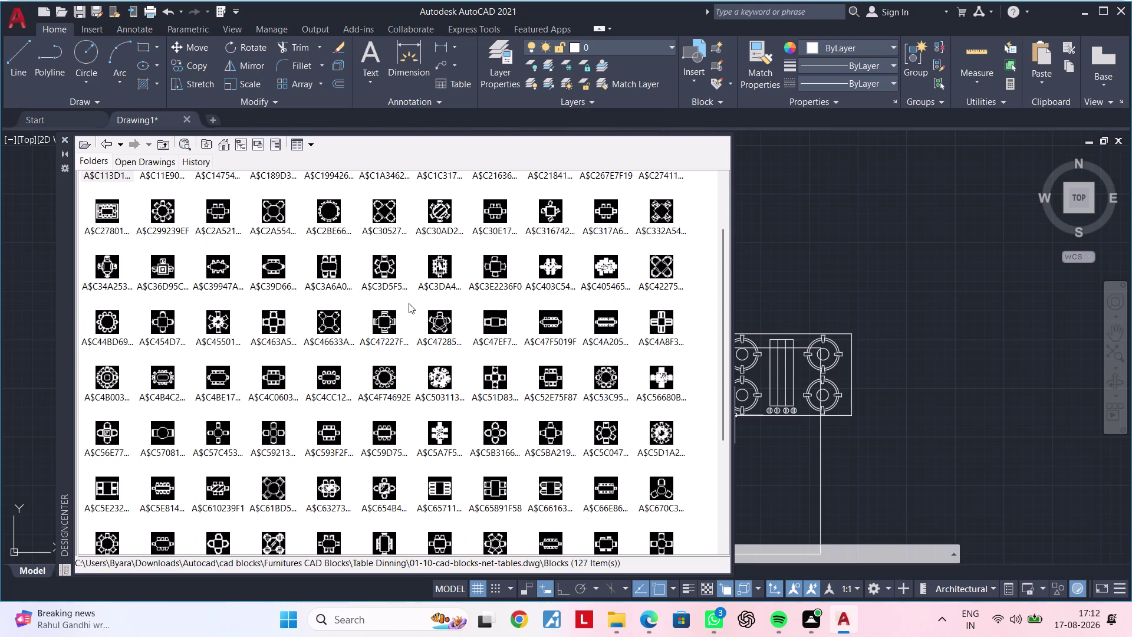
scroll(down, 3)
scroll(down, 3)
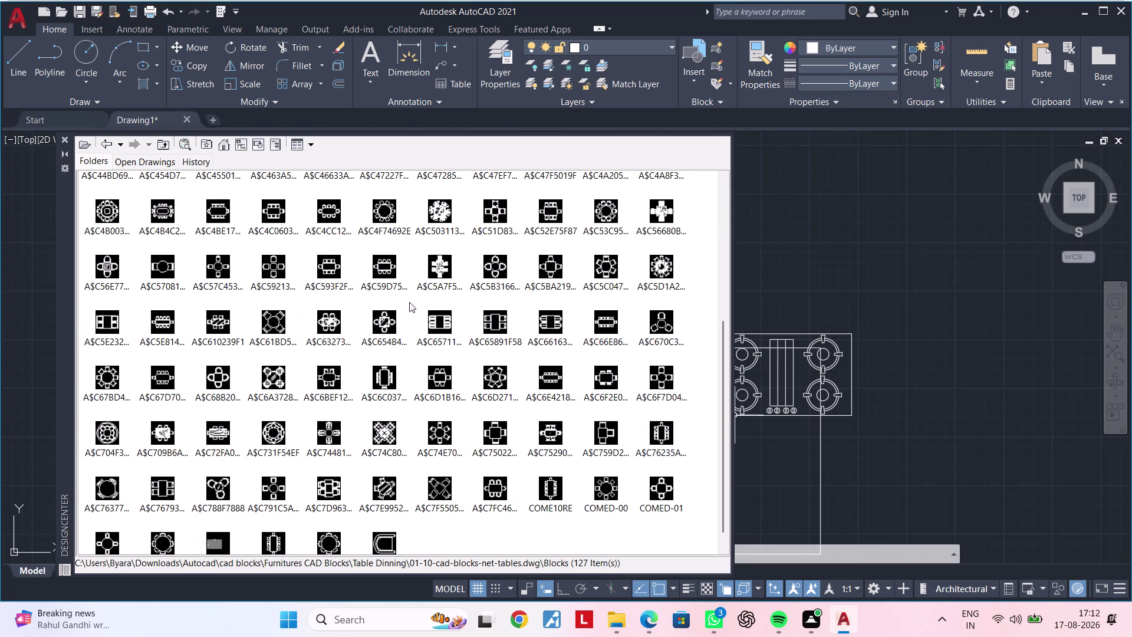
scroll(down, 3)
scroll(down, 3)
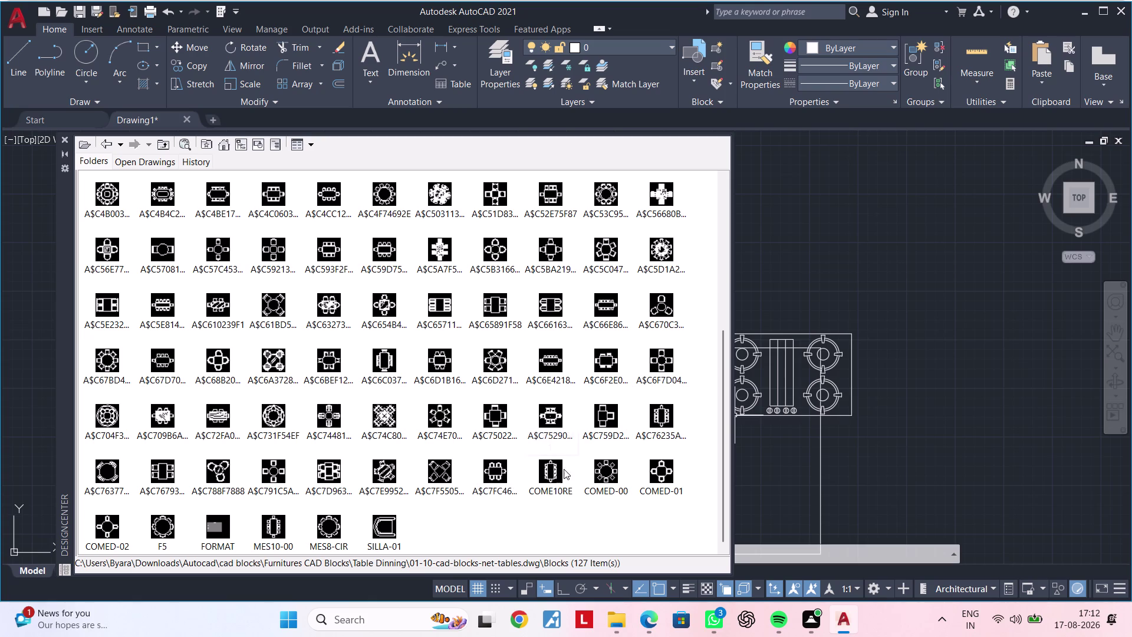
double_click(494, 476)
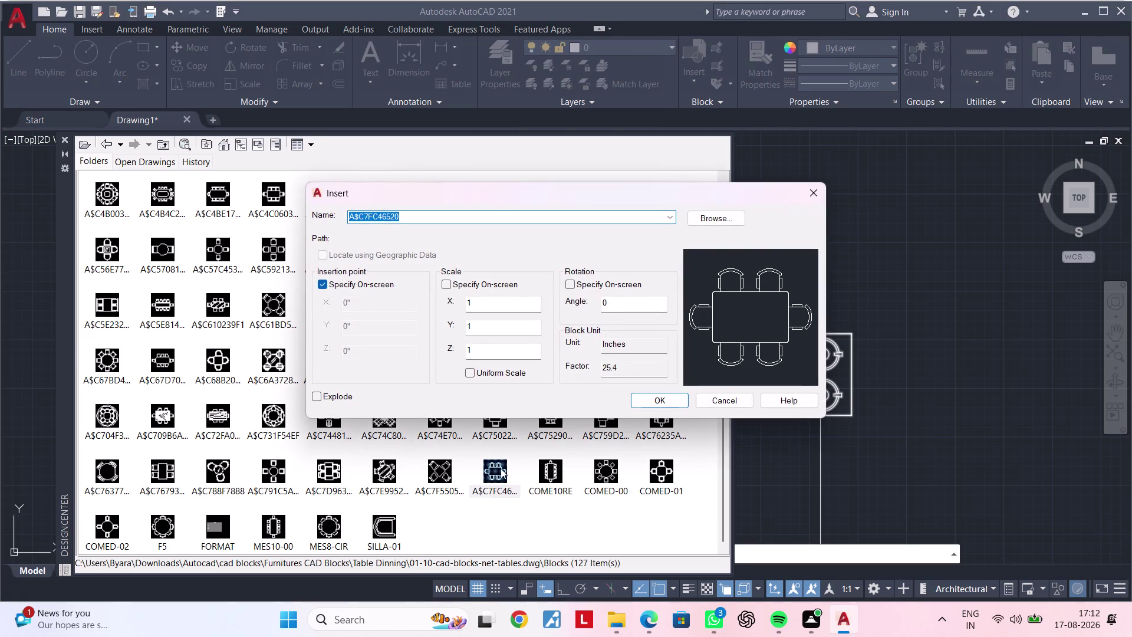
click(819, 192)
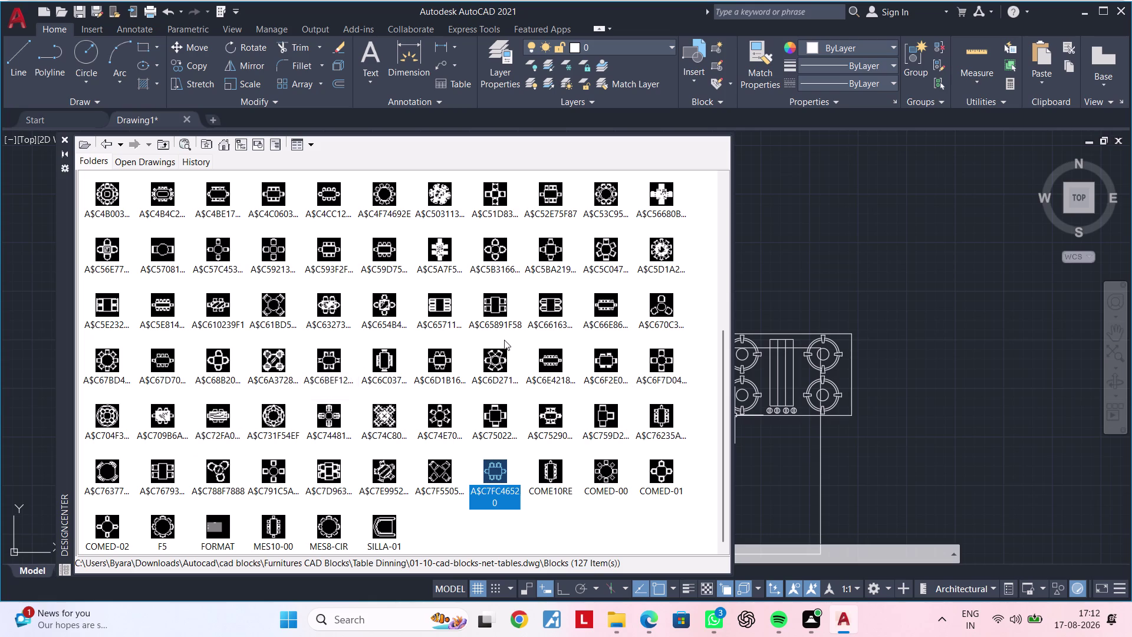
scroll(up, 3)
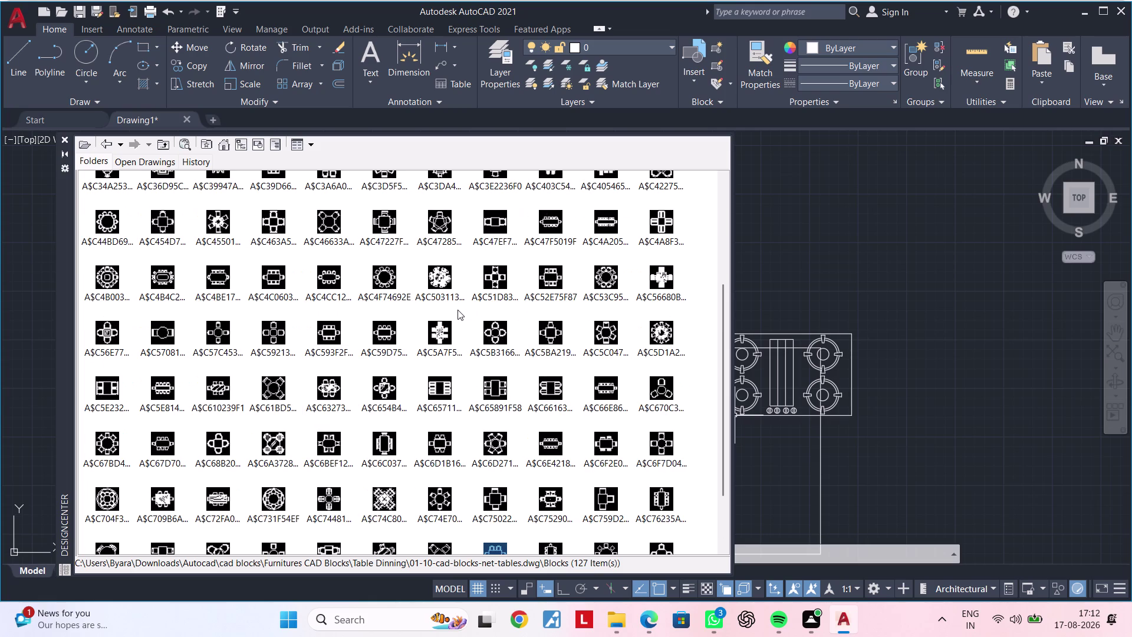
click(334, 332)
double_click(334, 332)
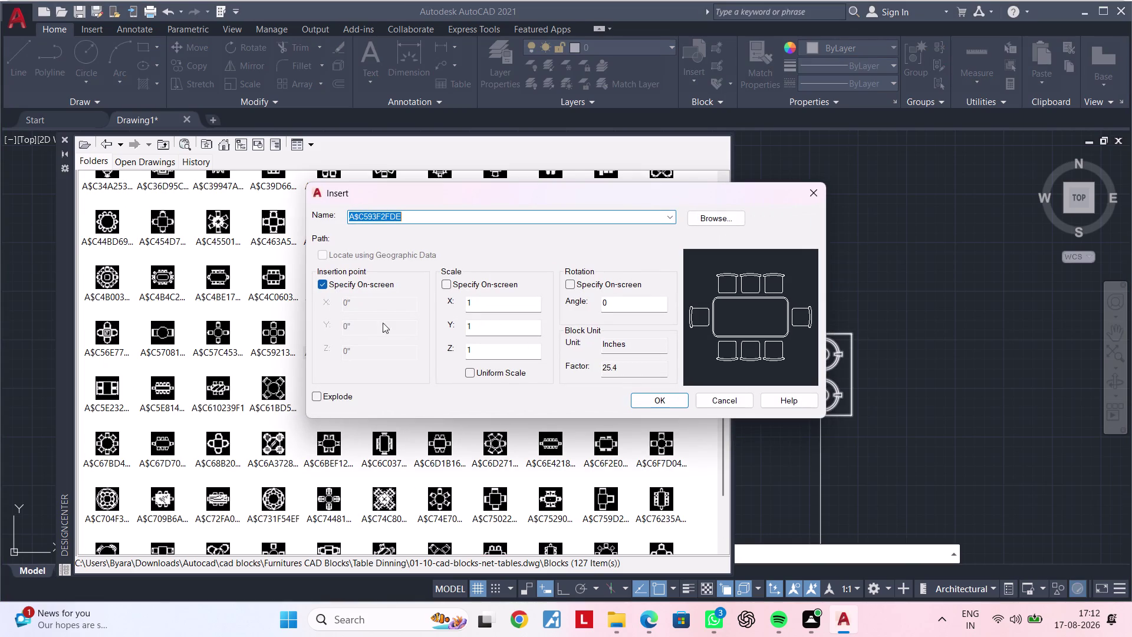
click(823, 197)
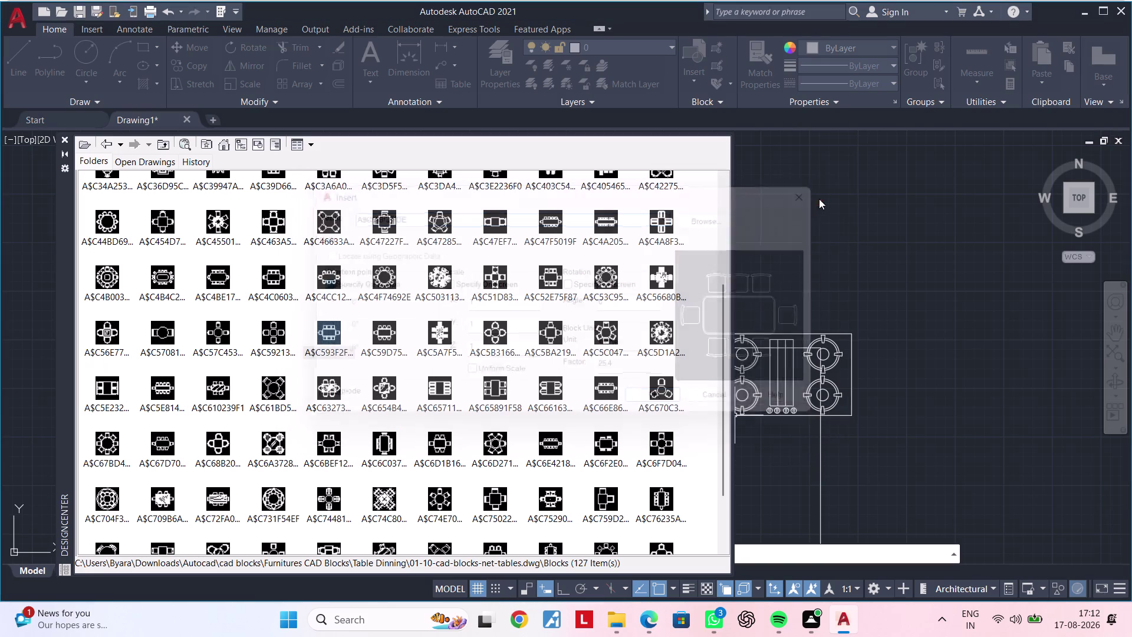
Insert the eight-seat dining table block above and right of the stove range.
scroll(up, 3)
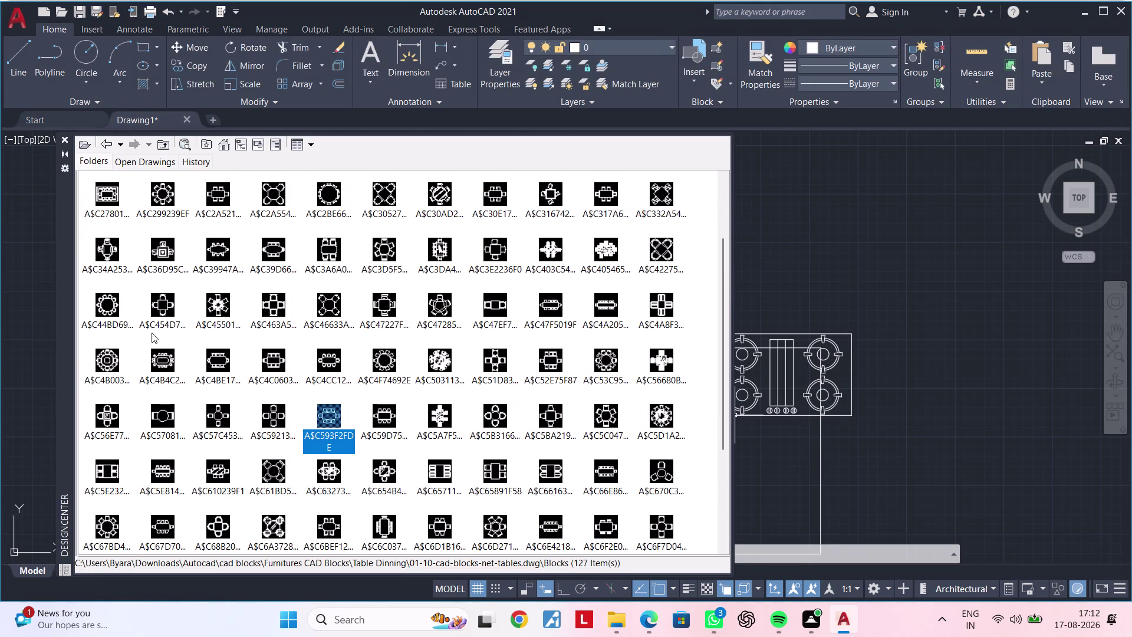
double_click(270, 360)
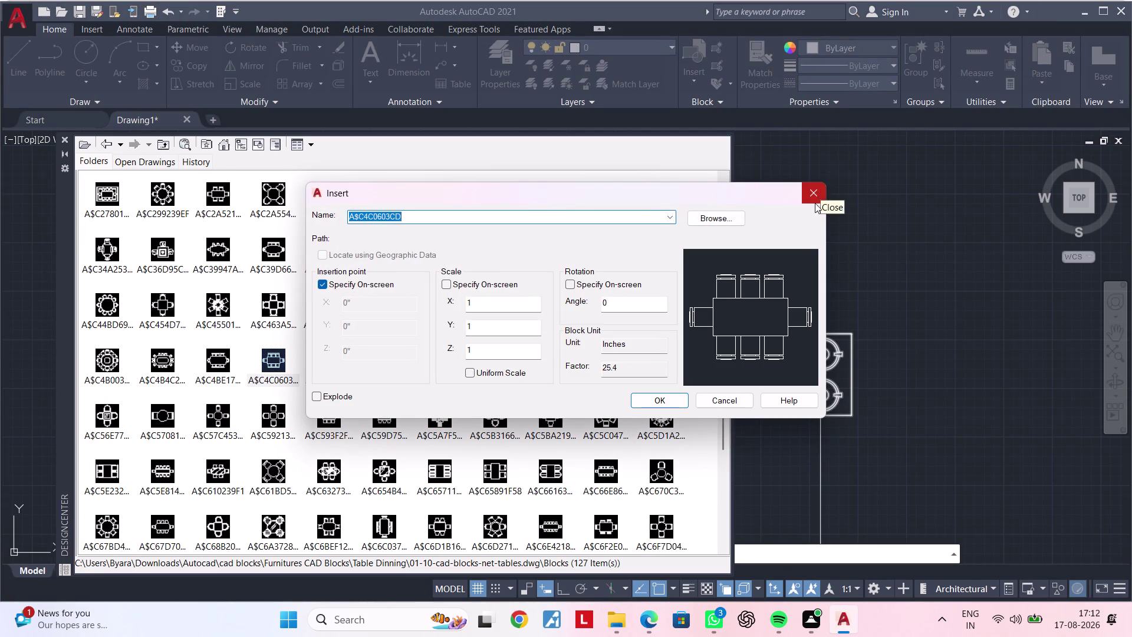
click(658, 404)
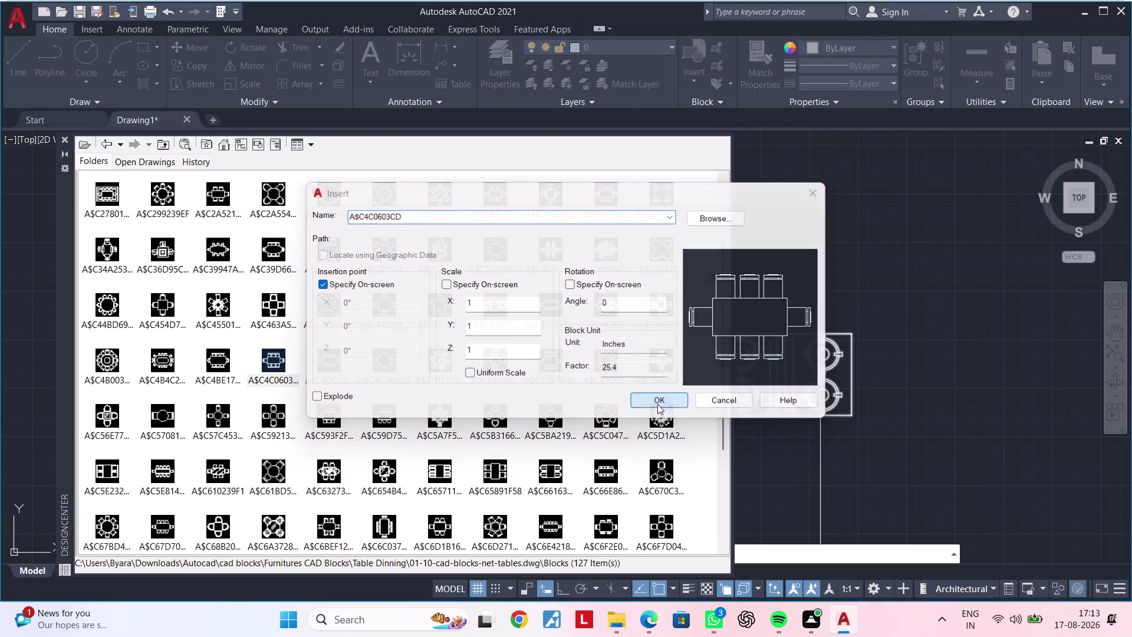
click(269, 355)
drag(269, 355, 732, 333)
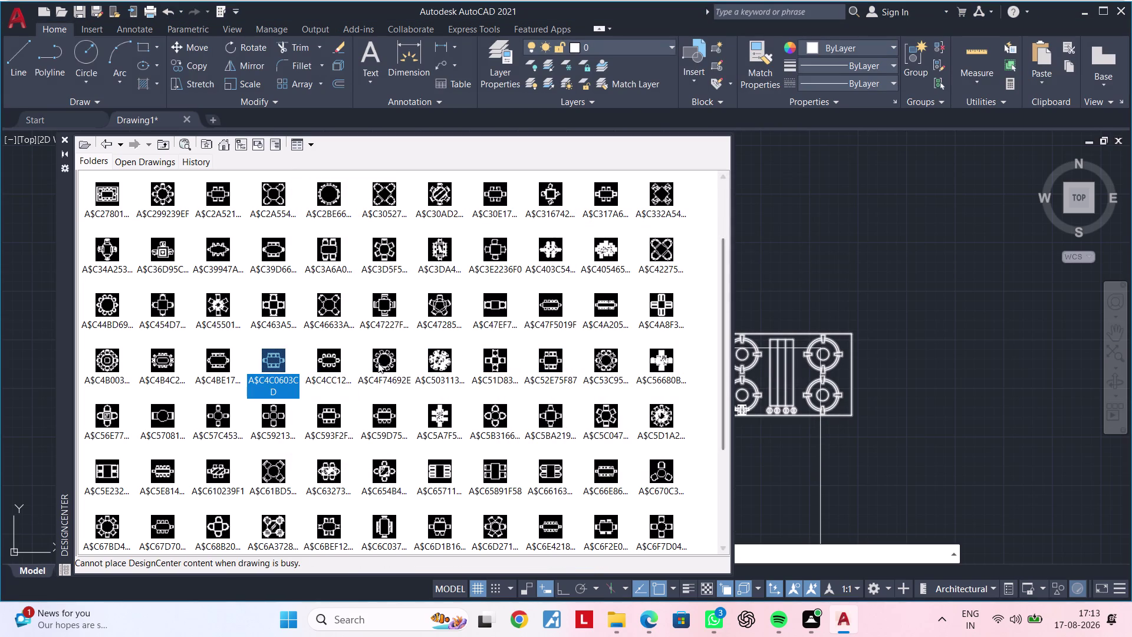
drag(266, 361, 857, 282)
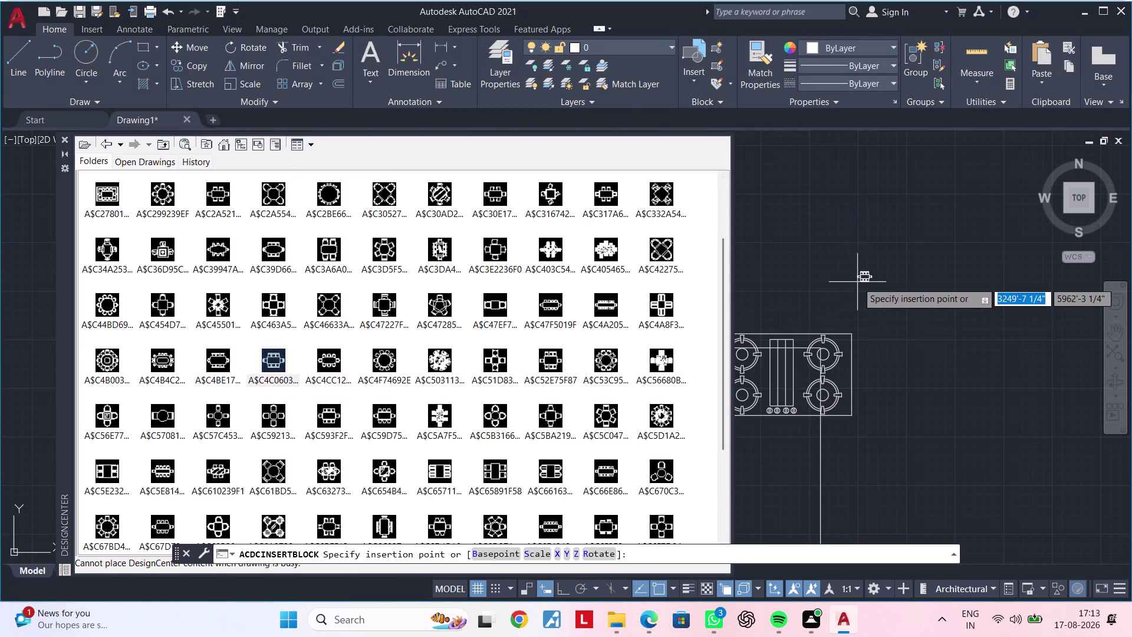
drag(857, 281, 868, 279)
click(868, 279)
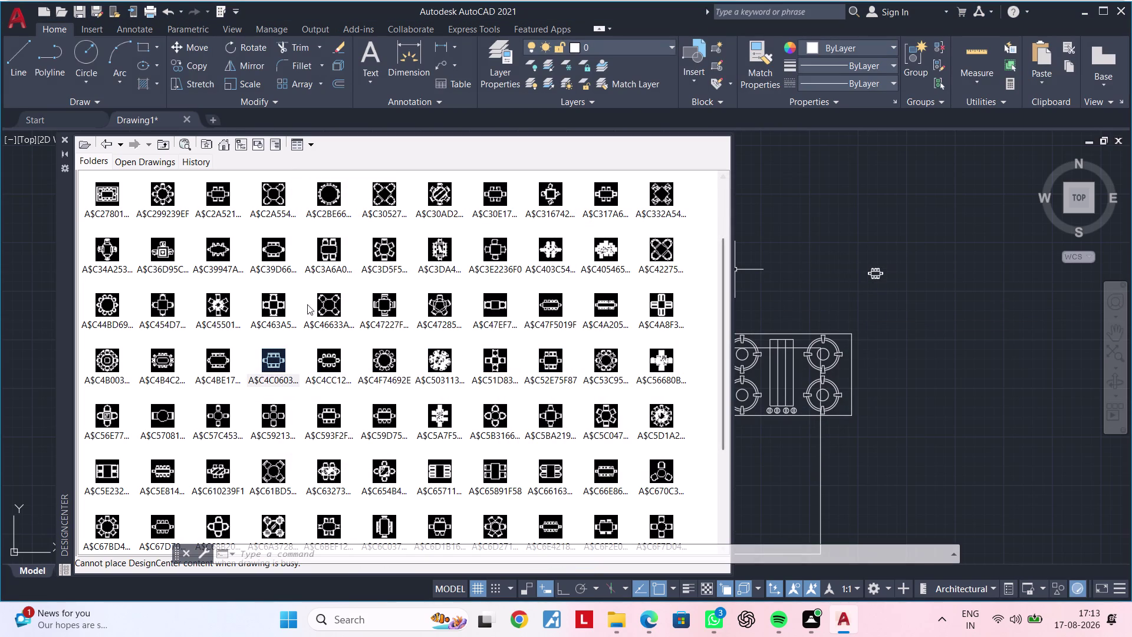
Go back up to the furniture block folders.
click(161, 145)
click(162, 145)
click(161, 145)
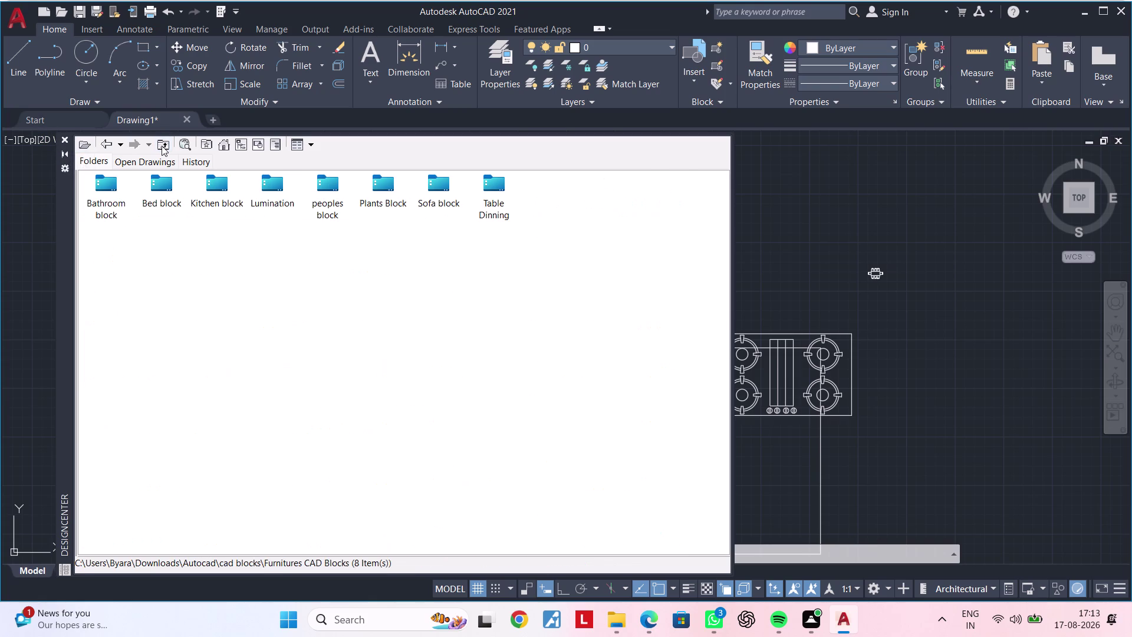
Peek into Bathroom, then open 01-04-cad-blocks-net-sofas.dwg and list its 82 blocks.
double_click(109, 188)
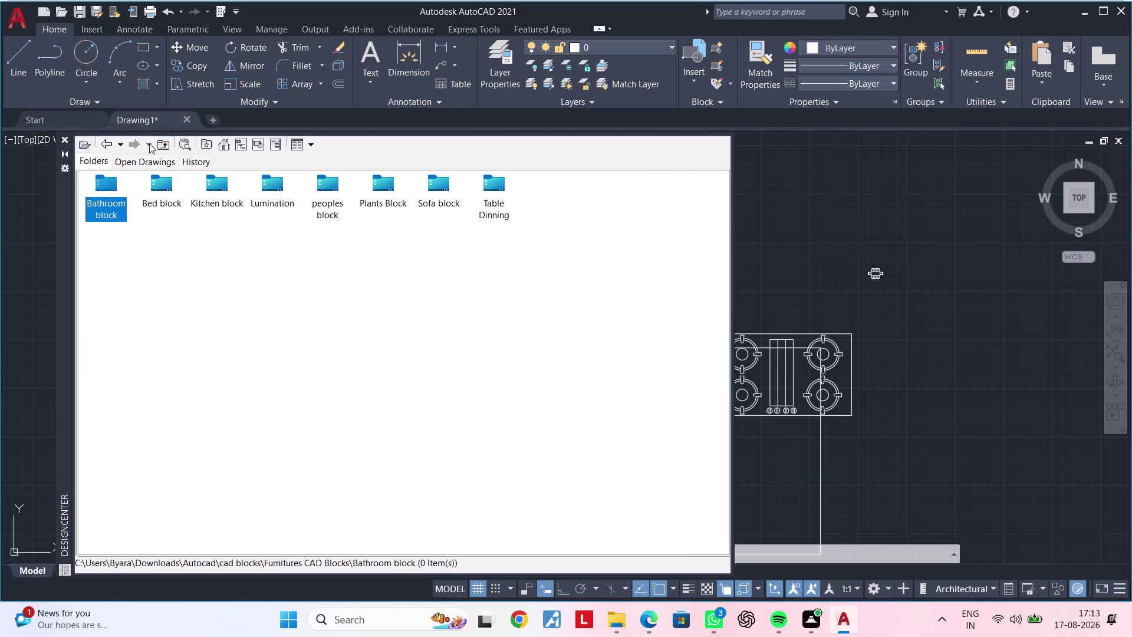
click(163, 144)
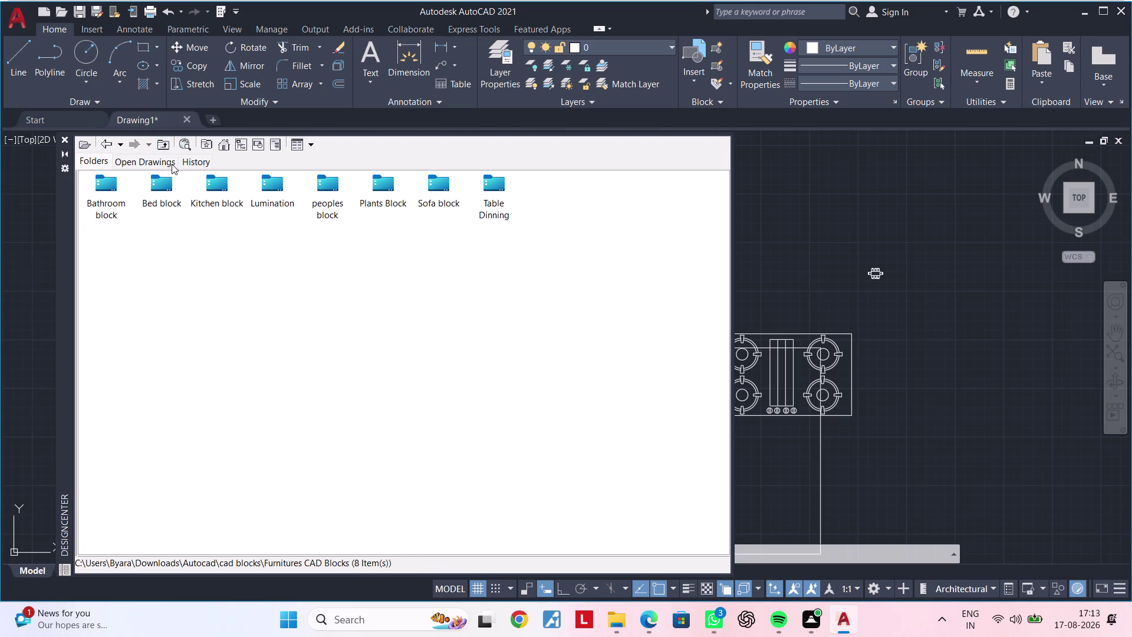
double_click(438, 189)
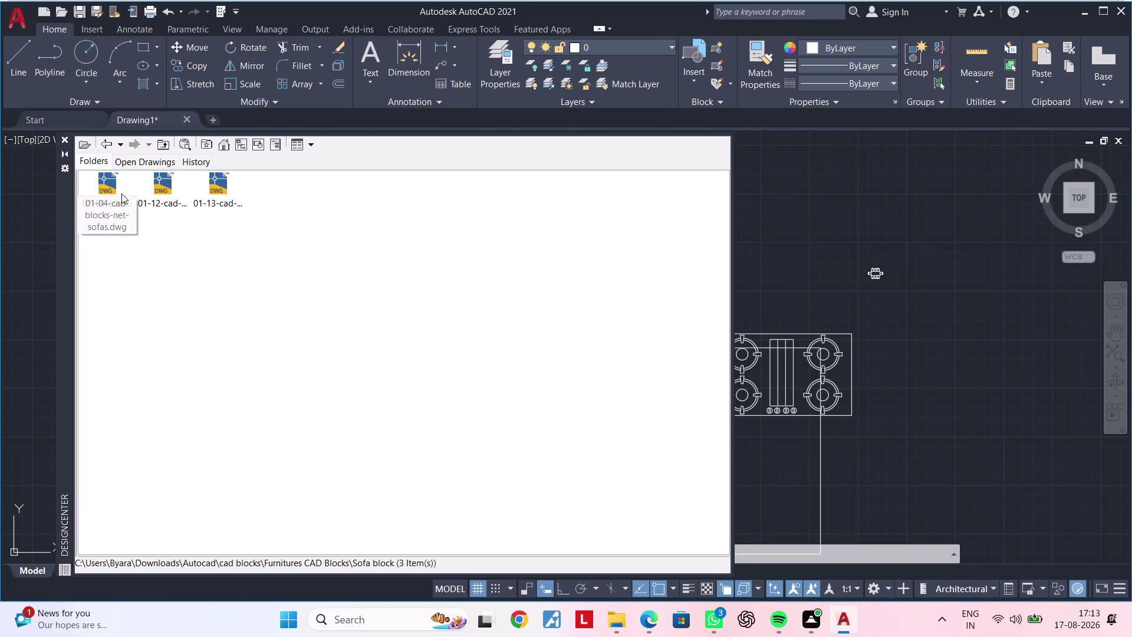
double_click(118, 190)
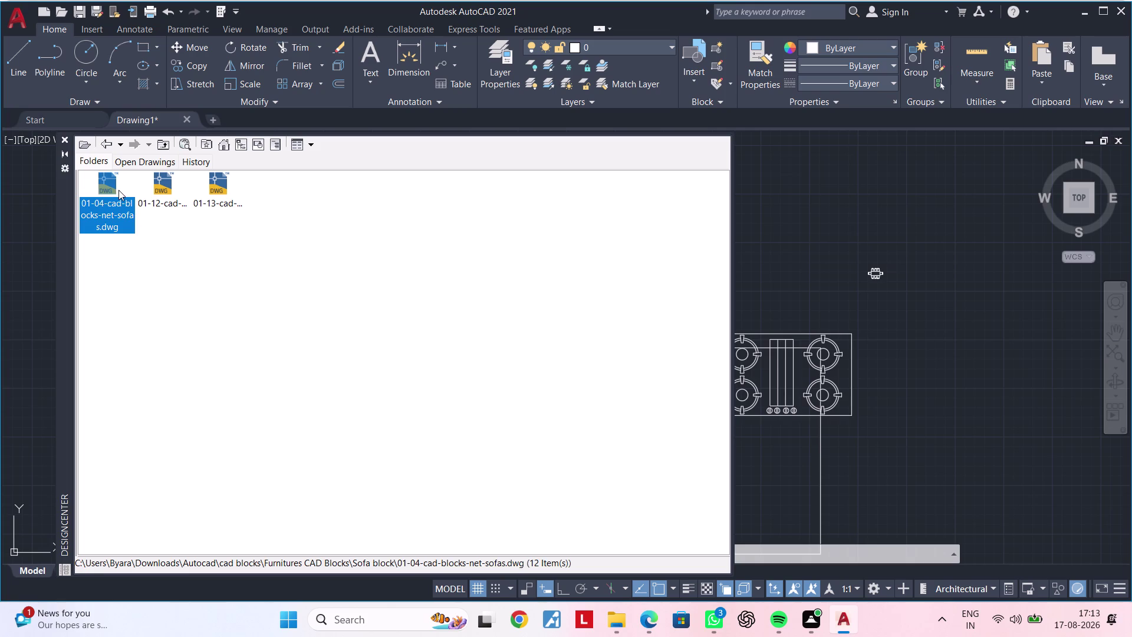
double_click(112, 190)
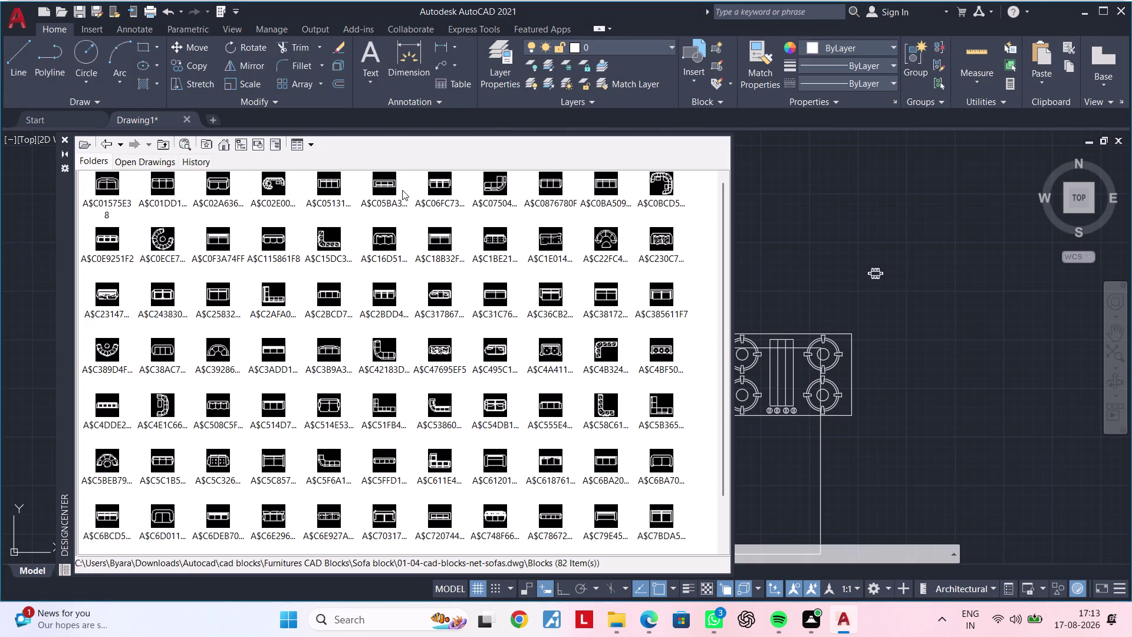
Preview and dismiss a sofa, curved sectional, three-seat and rounded U-shaped sofa blocks.
scroll(up, 3)
click(607, 186)
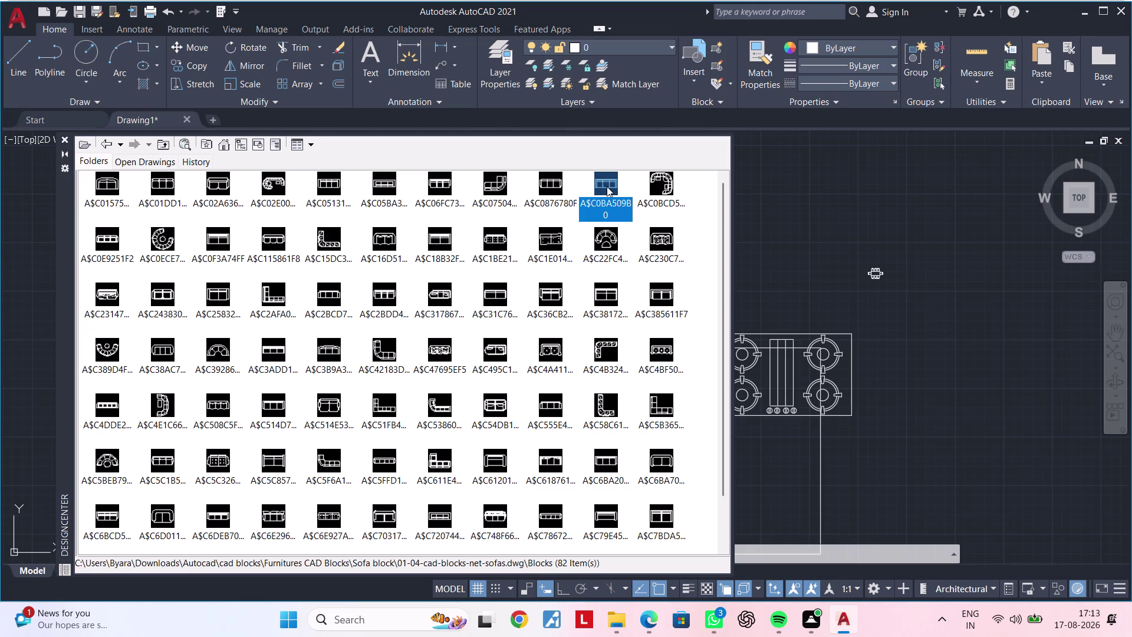
double_click(607, 185)
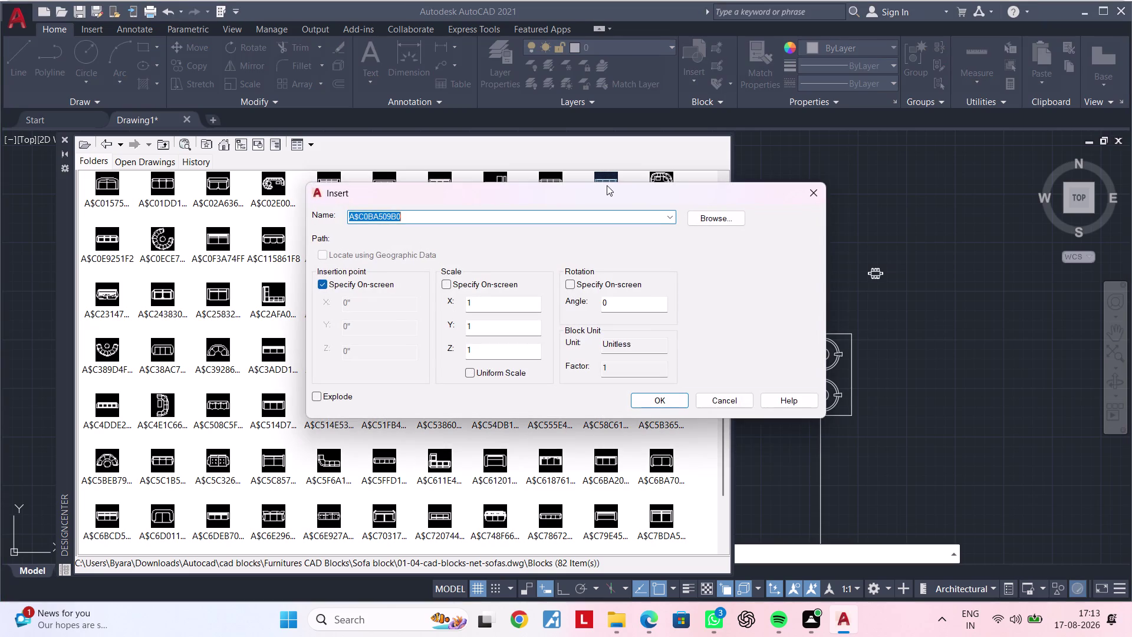
key(Escape)
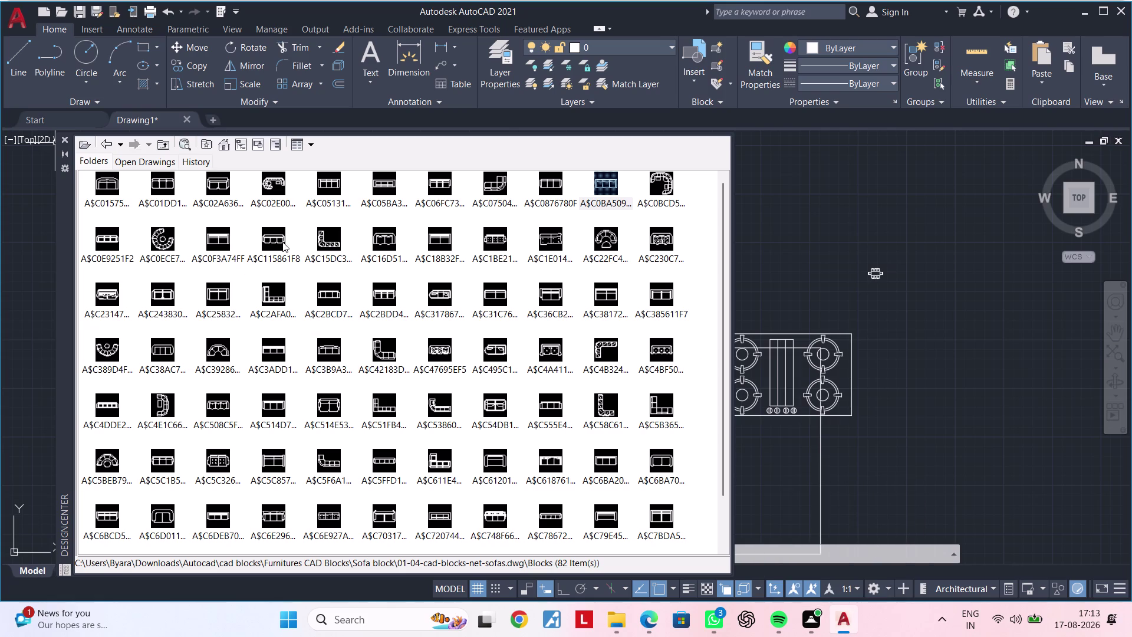
double_click(616, 246)
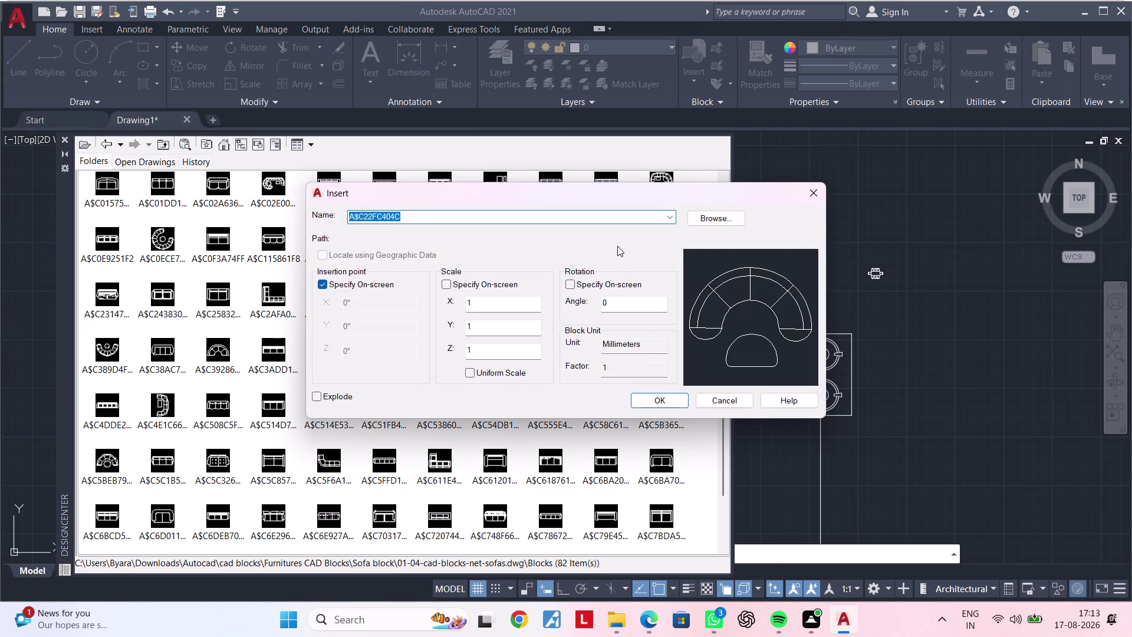
click(823, 196)
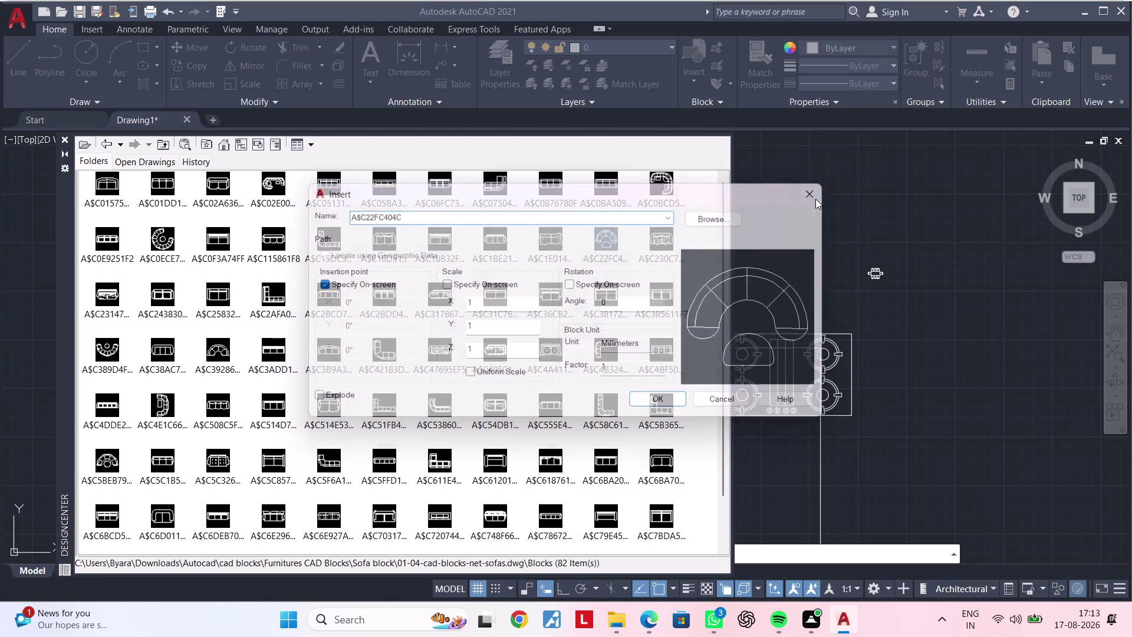
scroll(down, 3)
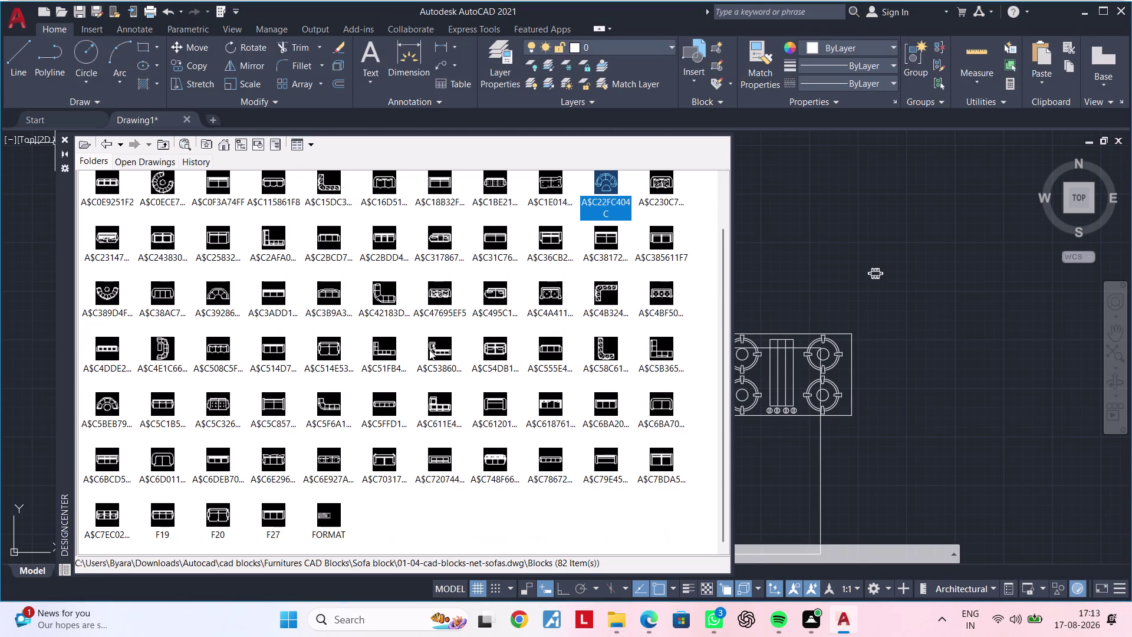
scroll(down, 3)
double_click(113, 459)
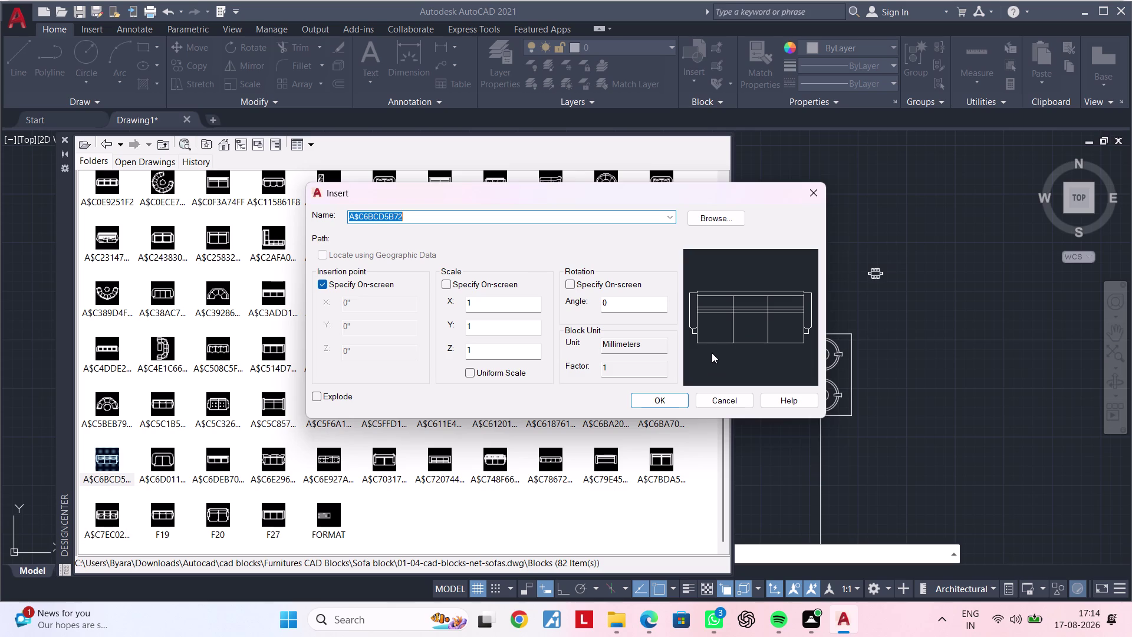
key(Escape)
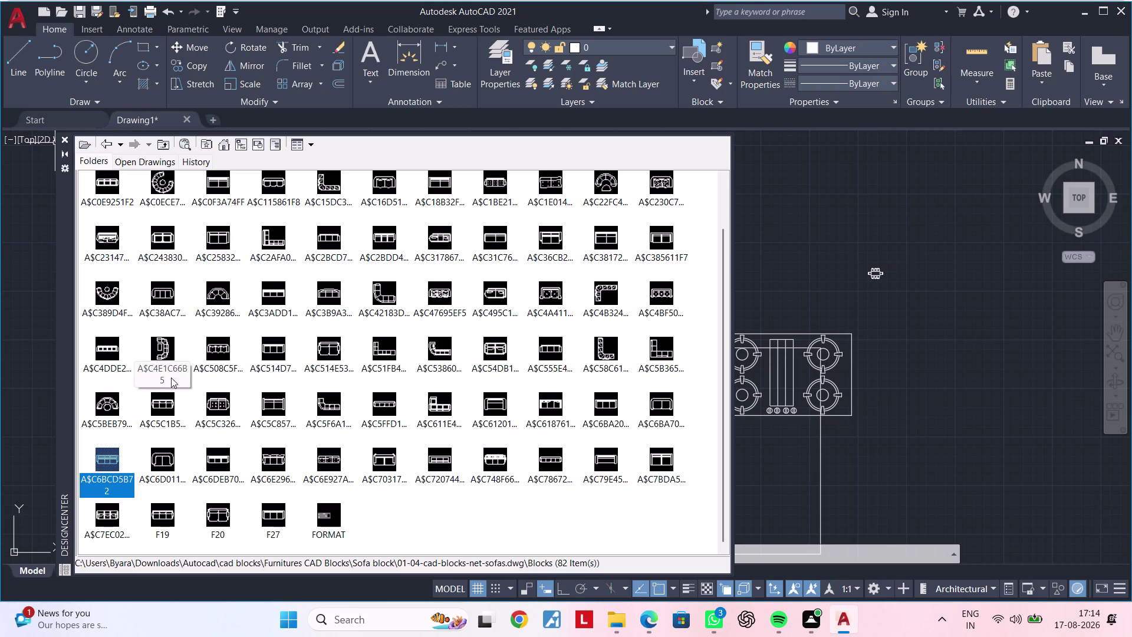
double_click(165, 344)
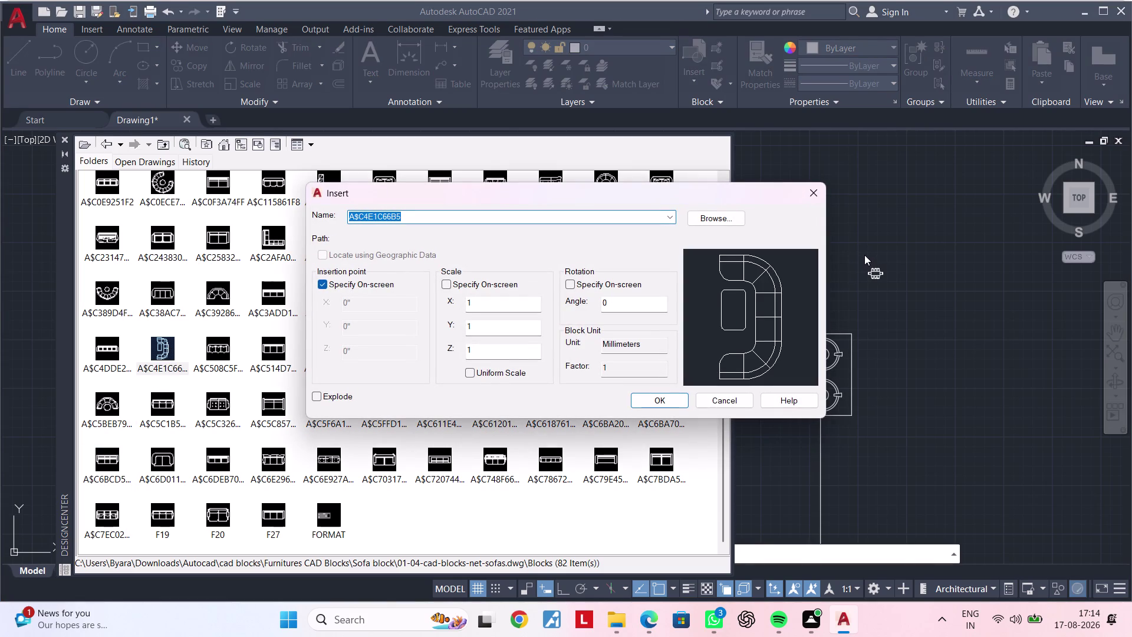
click(821, 195)
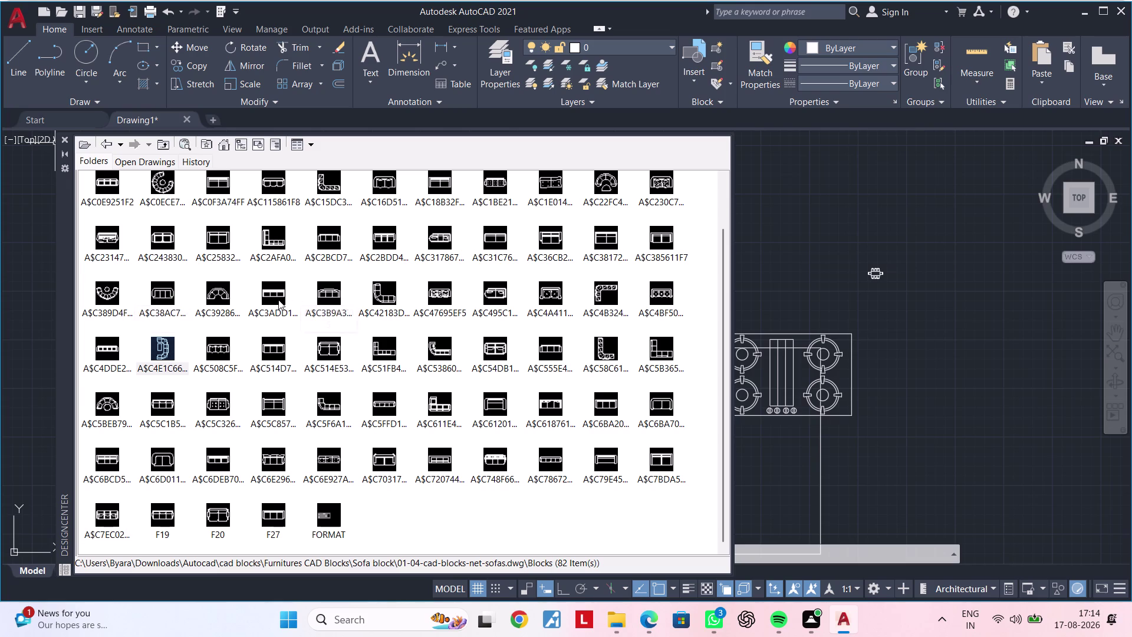
Preview and dismiss another three-seat sofa and the two-seat sofa block.
scroll(up, 3)
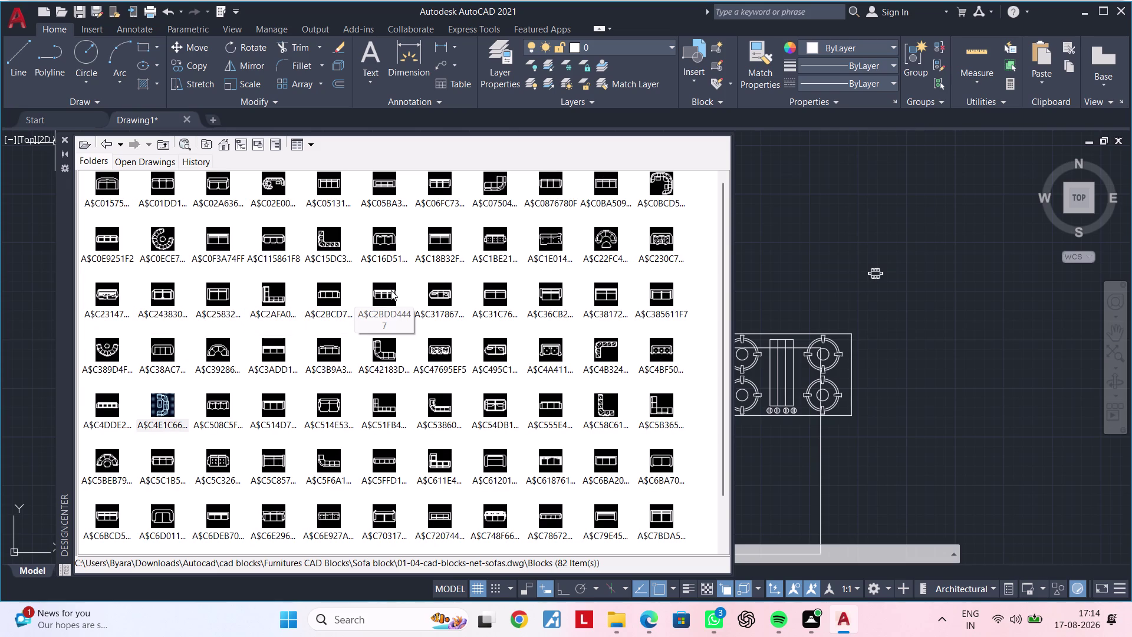
double_click(391, 290)
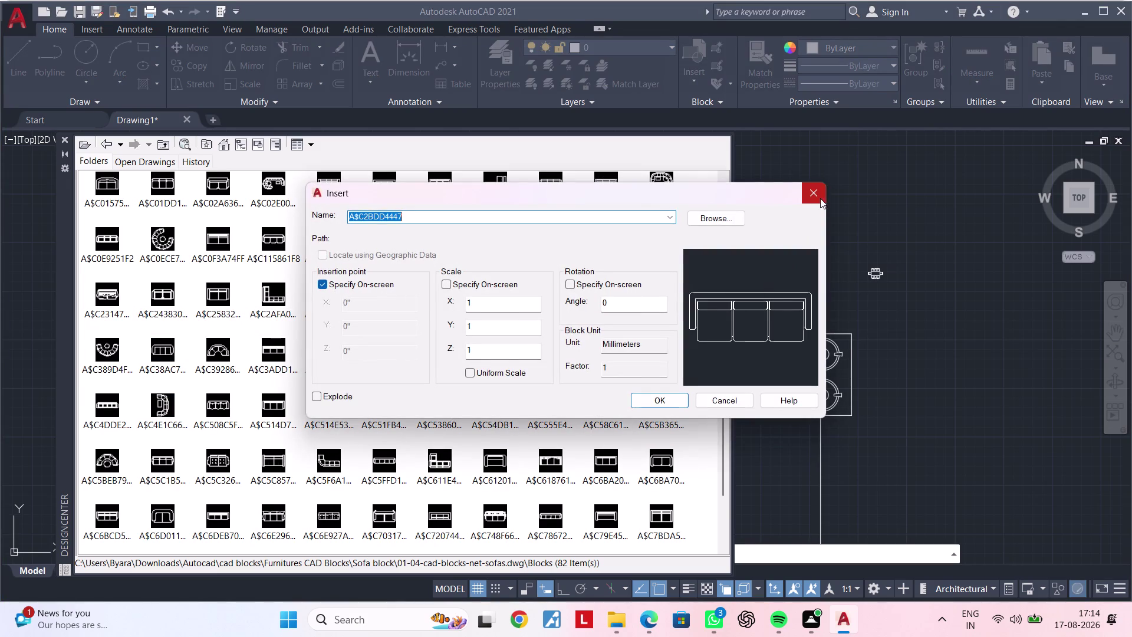
click(820, 198)
double_click(502, 289)
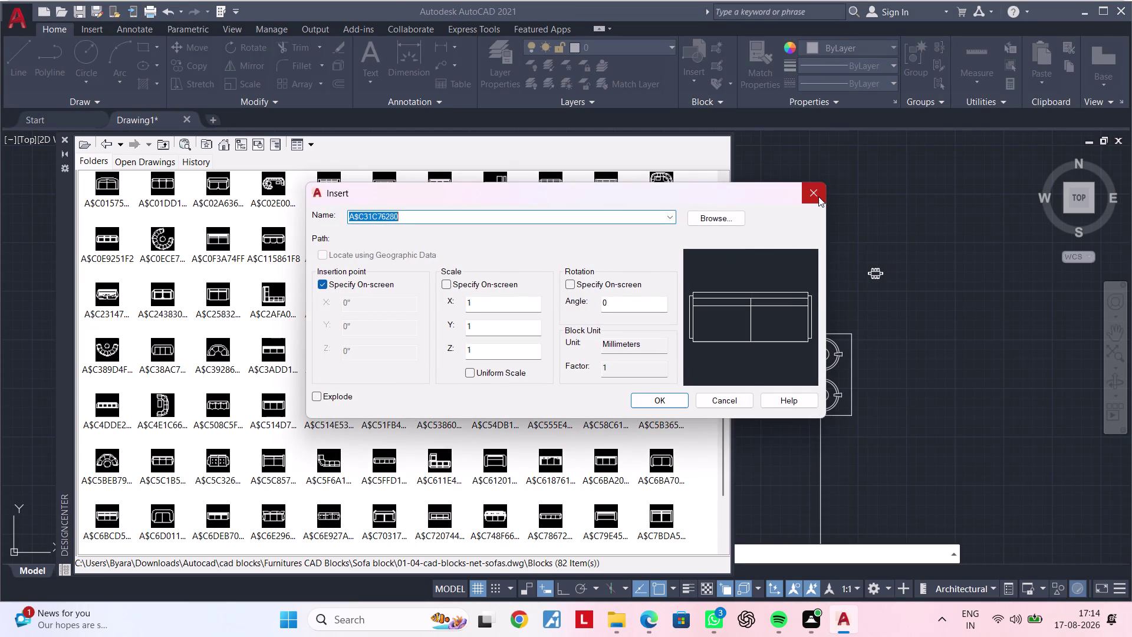
click(818, 196)
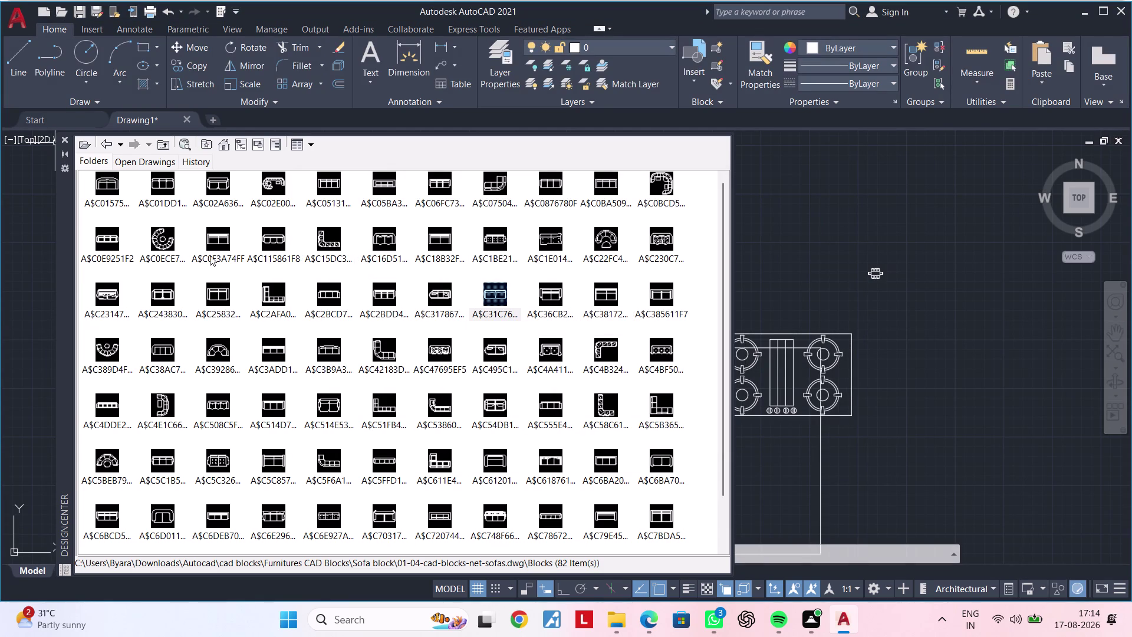
scroll(up, 3)
double_click(490, 293)
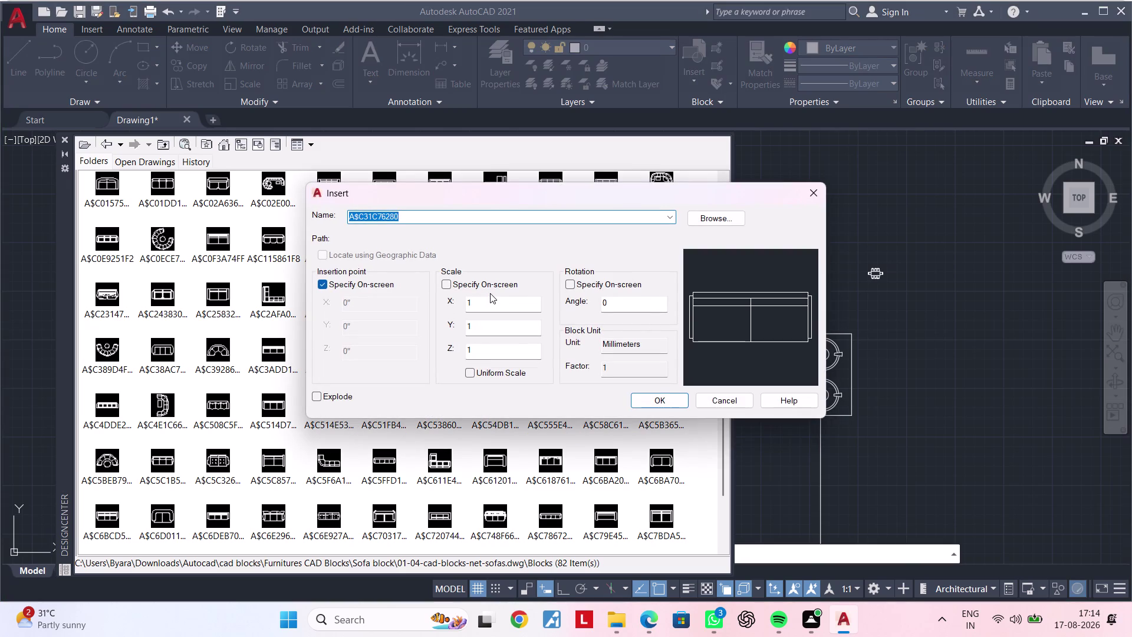
click(819, 190)
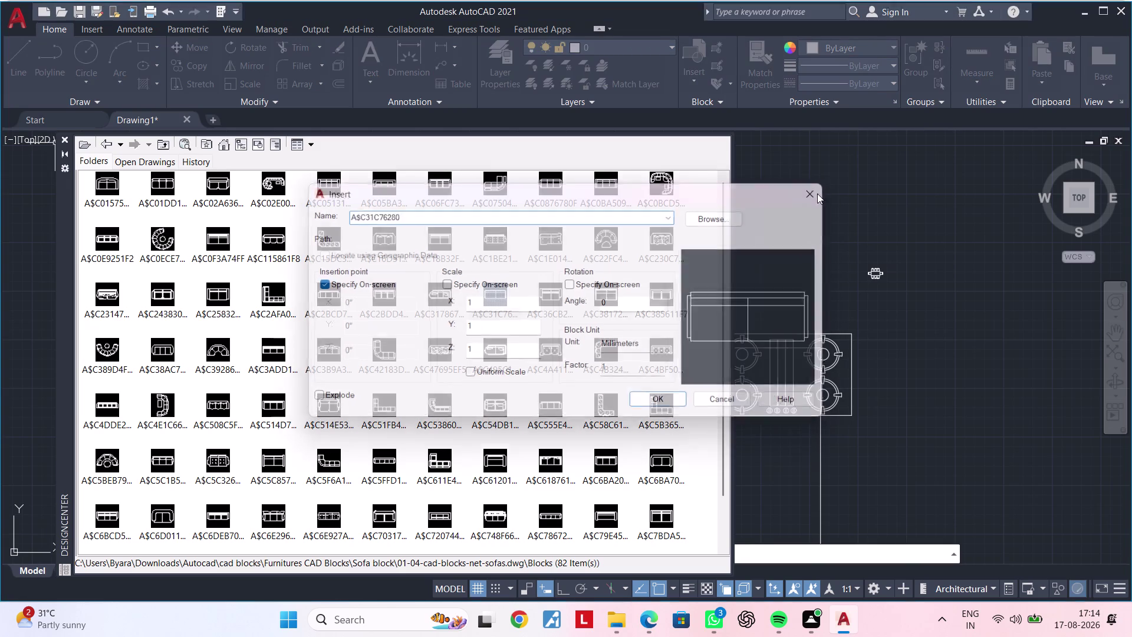
Choose the single-seat sofa block A$C61201922 and accept its insertion settings.
drag(495, 289, 943, 284)
click(943, 284)
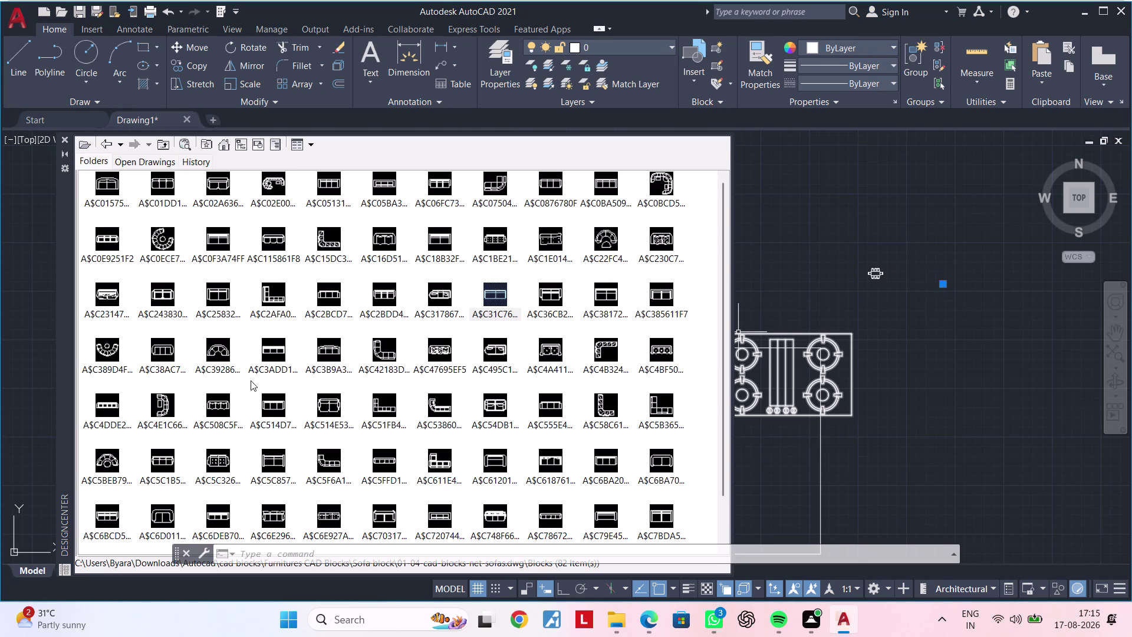
scroll(down, 3)
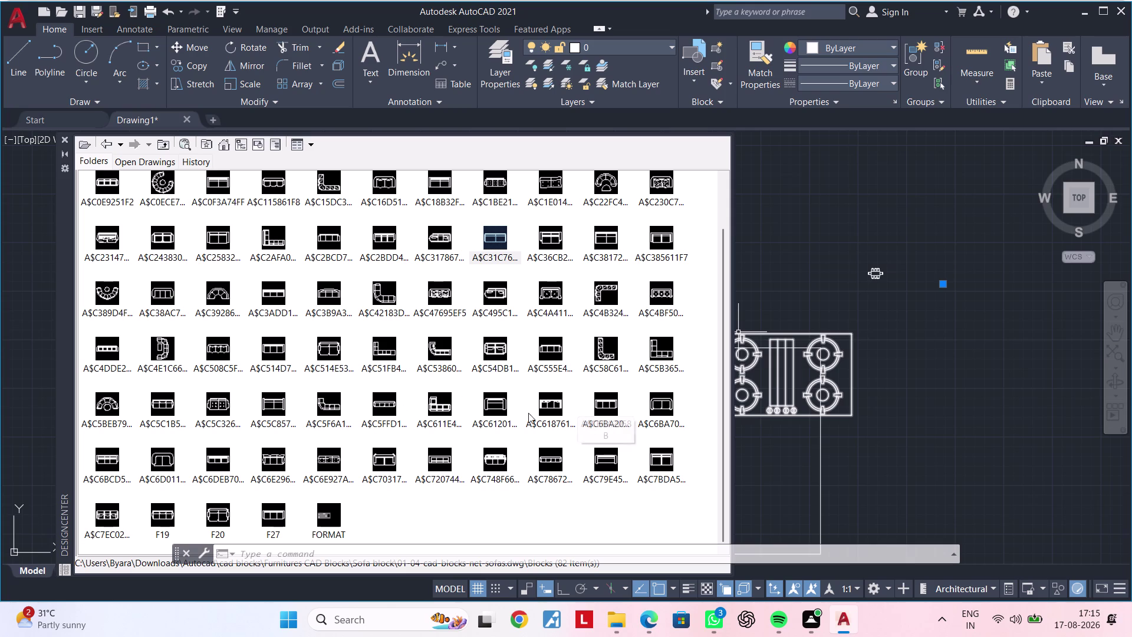
double_click(498, 408)
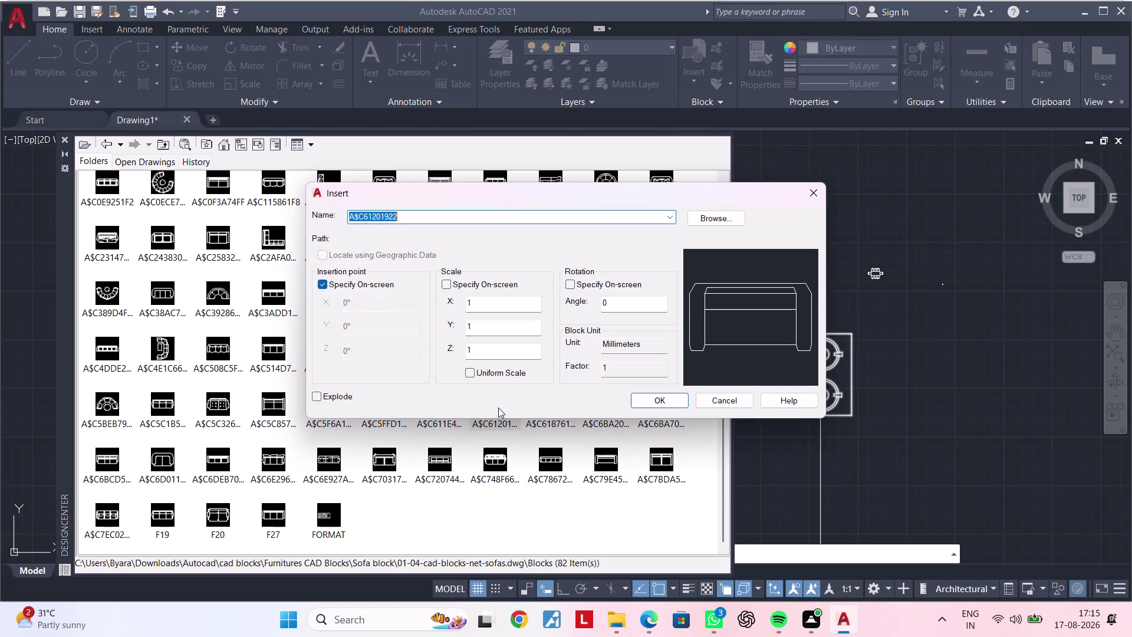
click(664, 404)
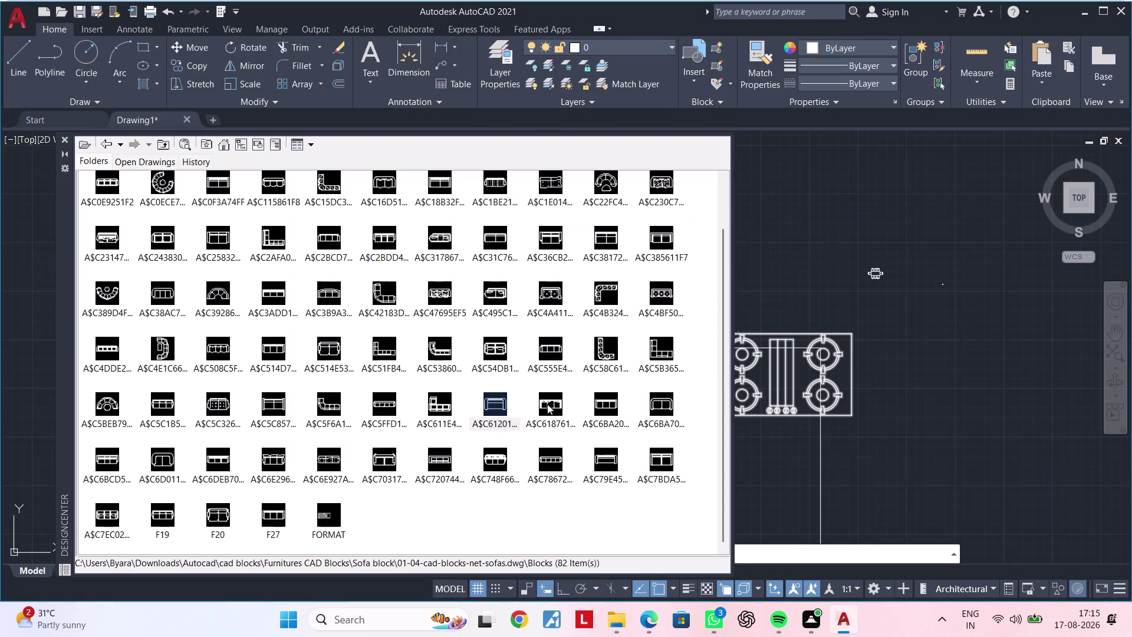
Drag the two-seat sofa block from the library onto the floor plan.
drag(492, 402, 903, 375)
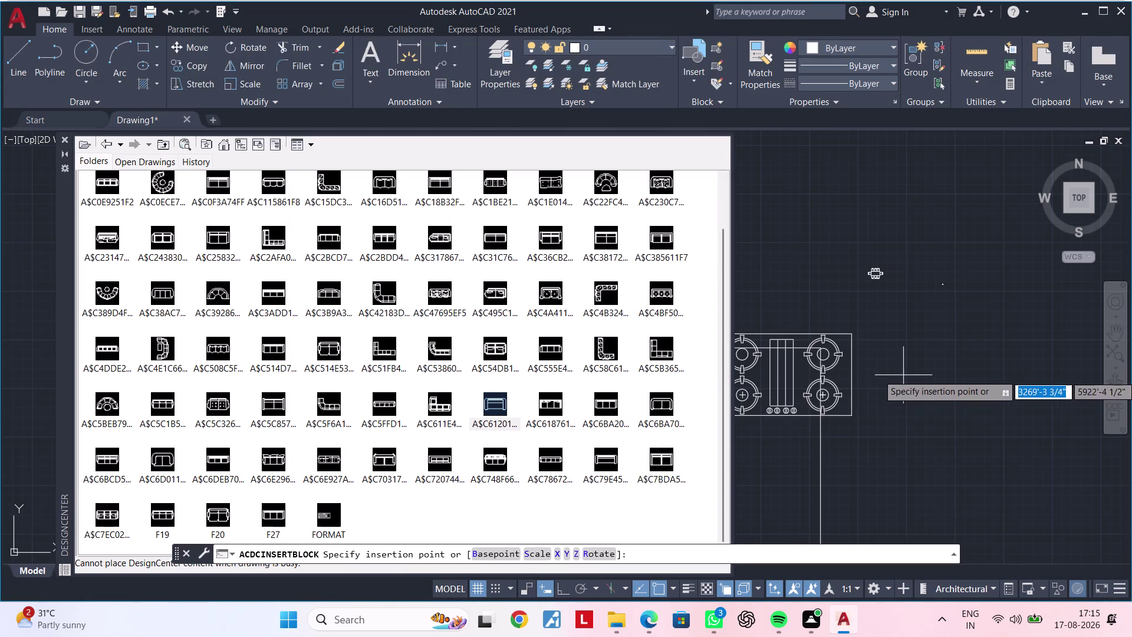
drag(903, 375, 914, 356)
click(914, 357)
scroll(up, 3)
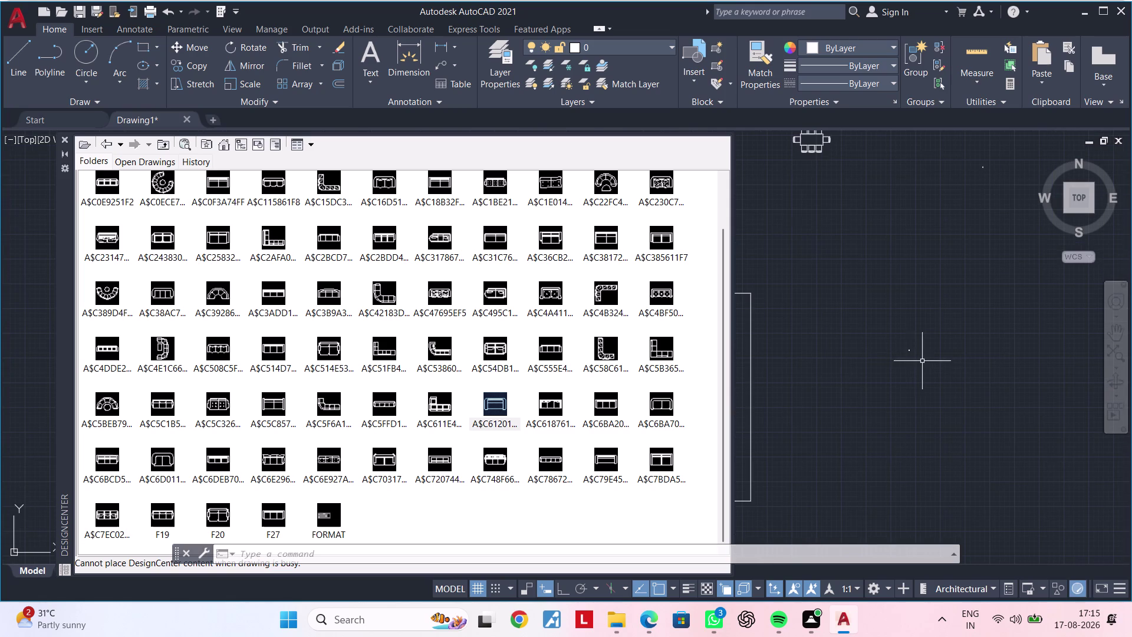
click(912, 350)
click(905, 351)
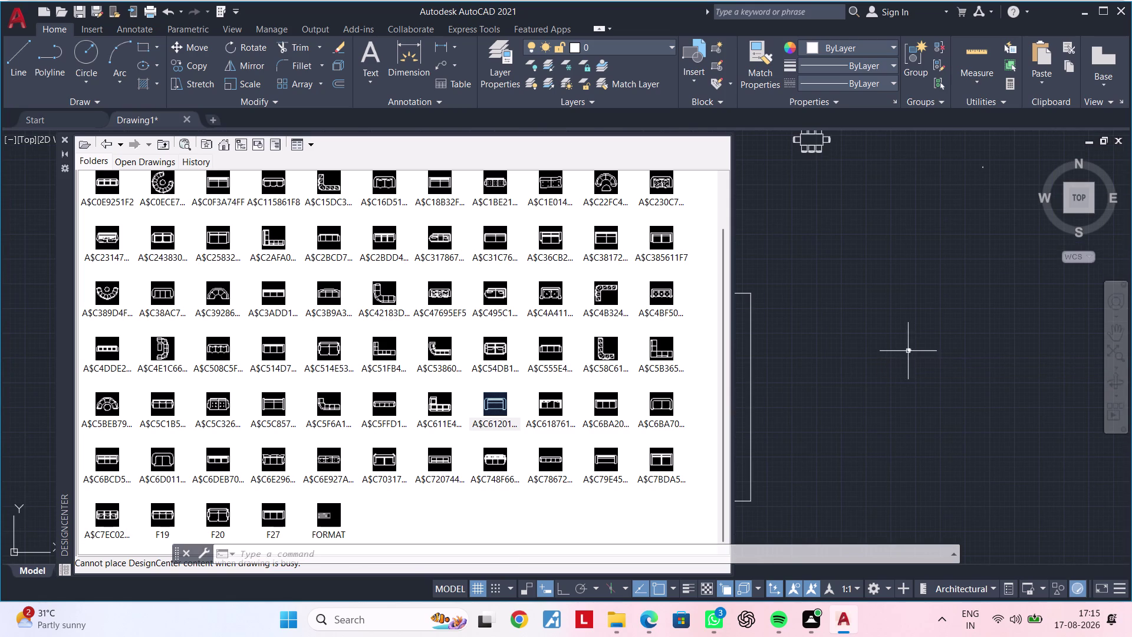
Select the placed sofa and start SCALE from a base point.
click(908, 351)
key(s)
key(c)
key(space)
click(917, 348)
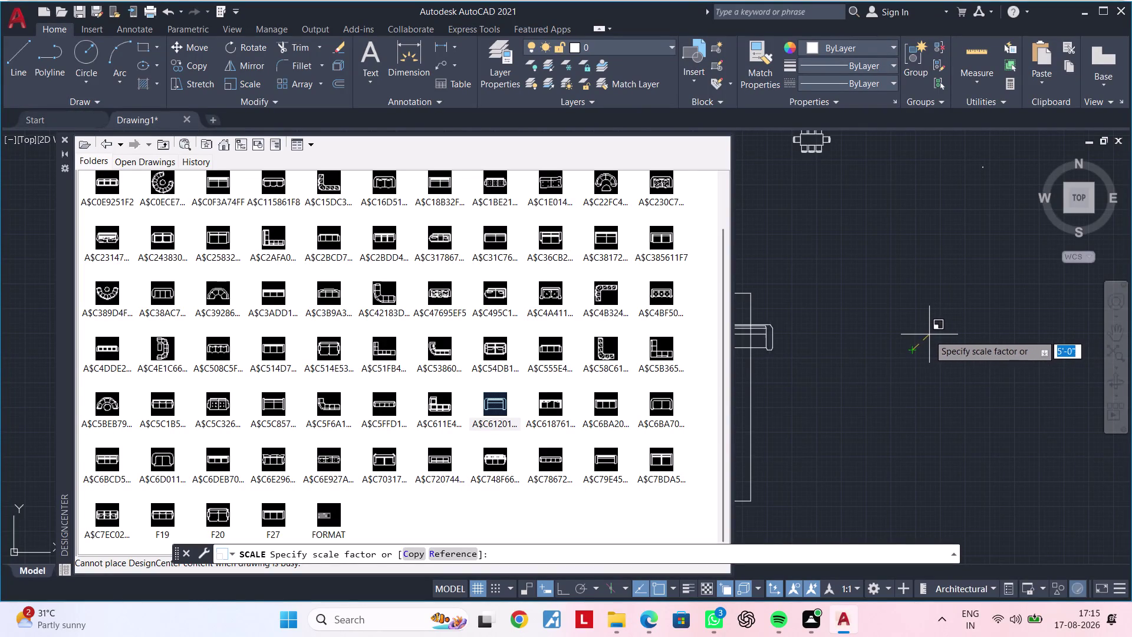
click(916, 324)
scroll(down, 3)
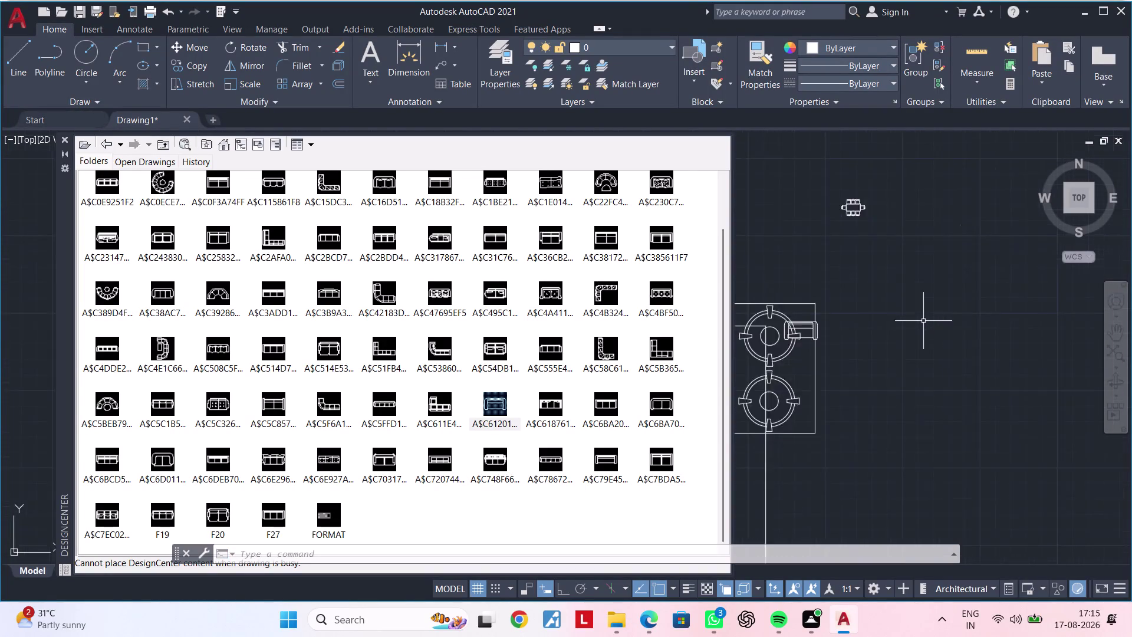
middle_drag(925, 323, 886, 383)
Reselect the sofa and run SC again from a new base point.
click(923, 284)
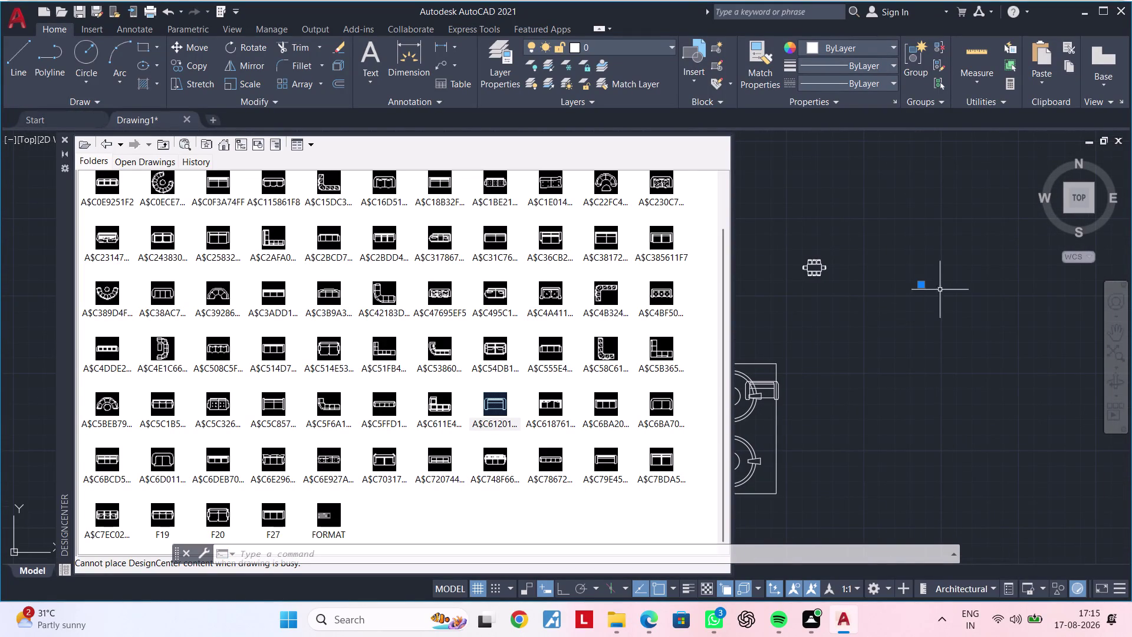
text(SC)
key(space)
click(940, 296)
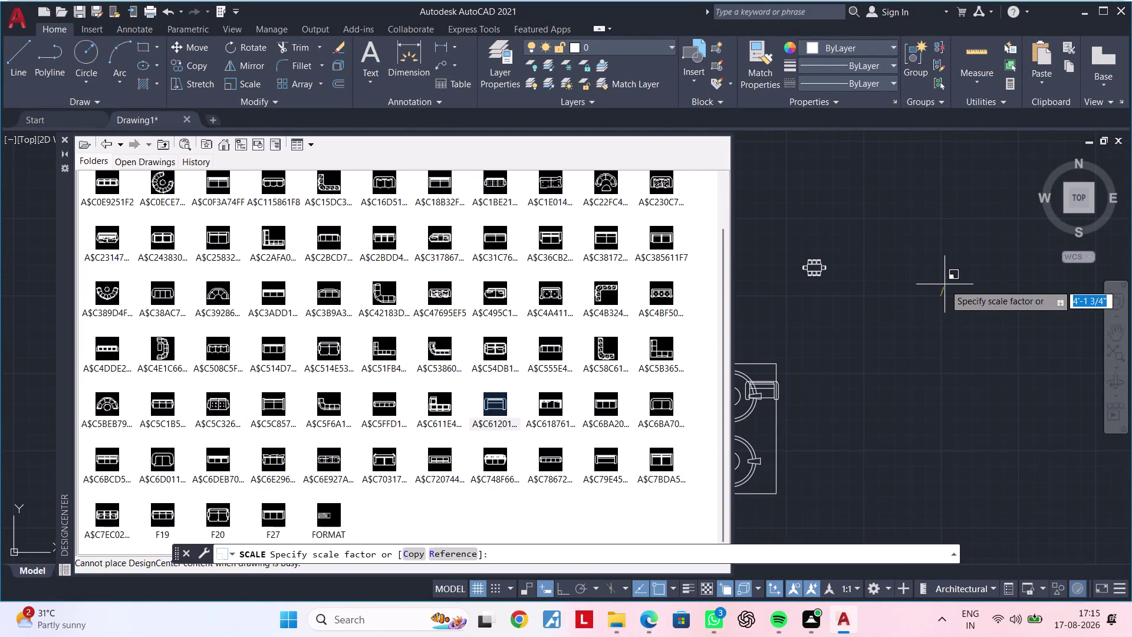
scroll(down, 3)
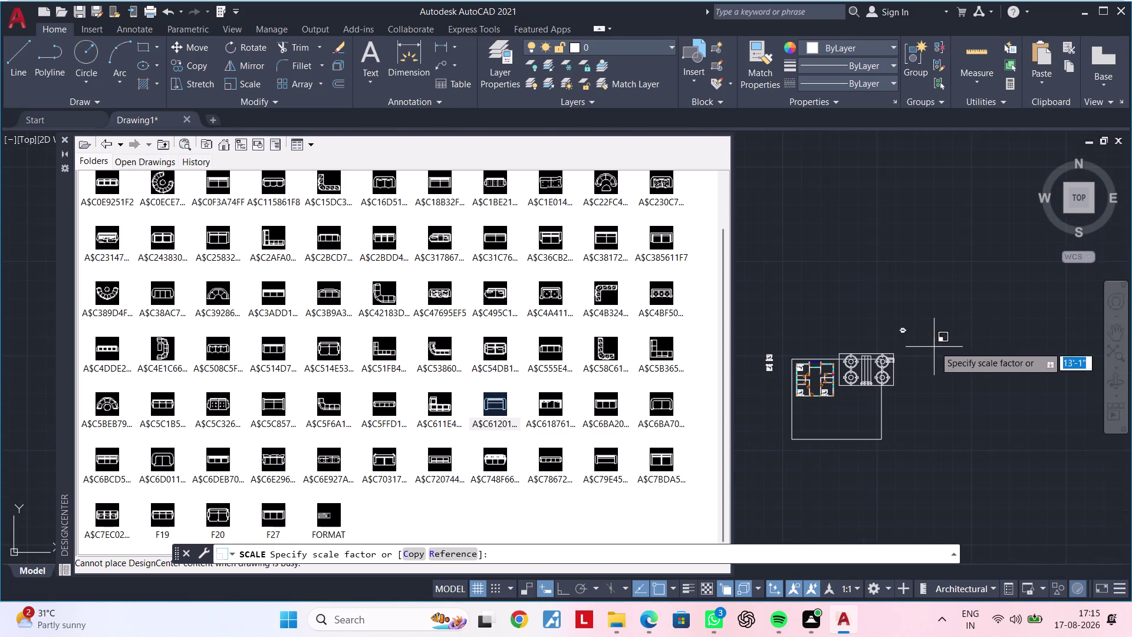
scroll(down, 3)
scroll(up, 3)
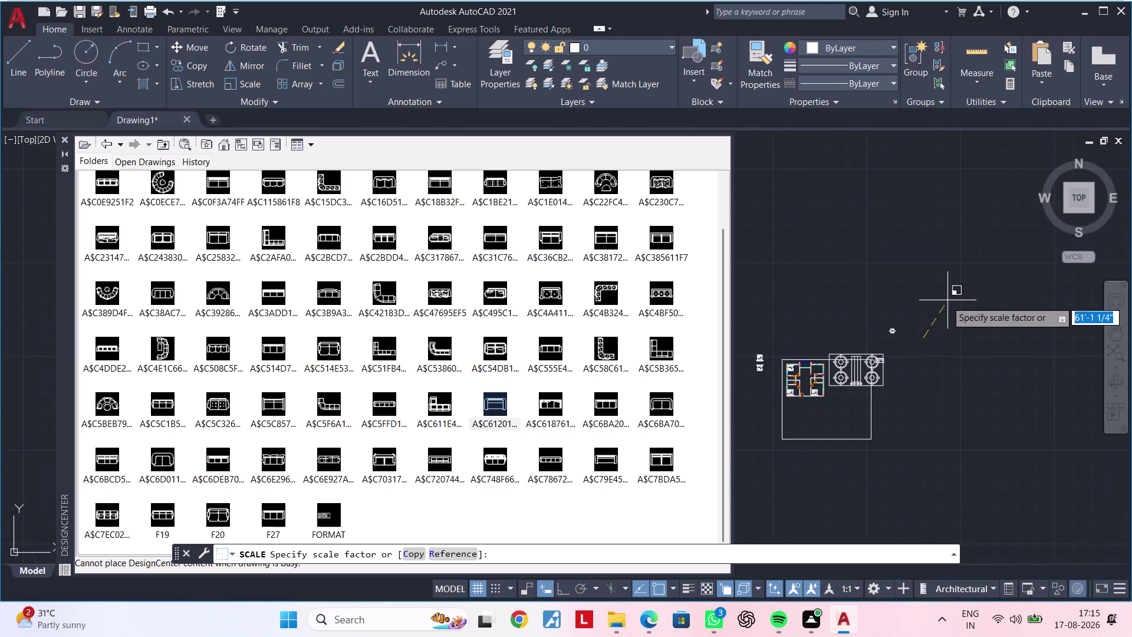
scroll(up, 3)
scroll(up, 3)
scroll(down, 3)
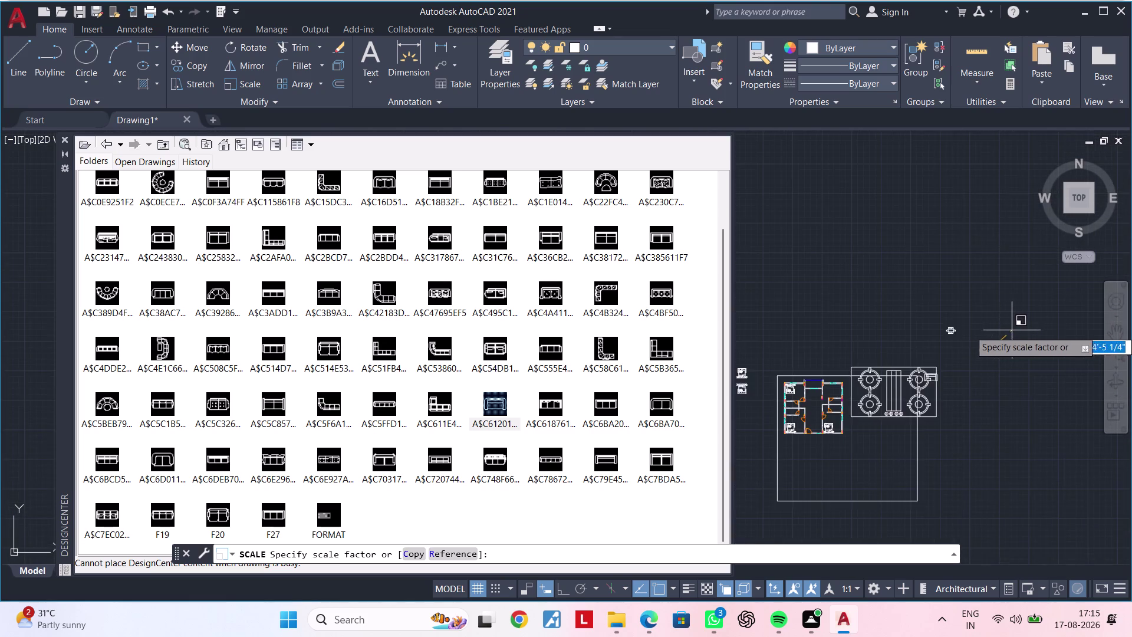
scroll(down, 3)
scroll(up, 3)
scroll(up, 3)
middle_drag(995, 359, 1044, 343)
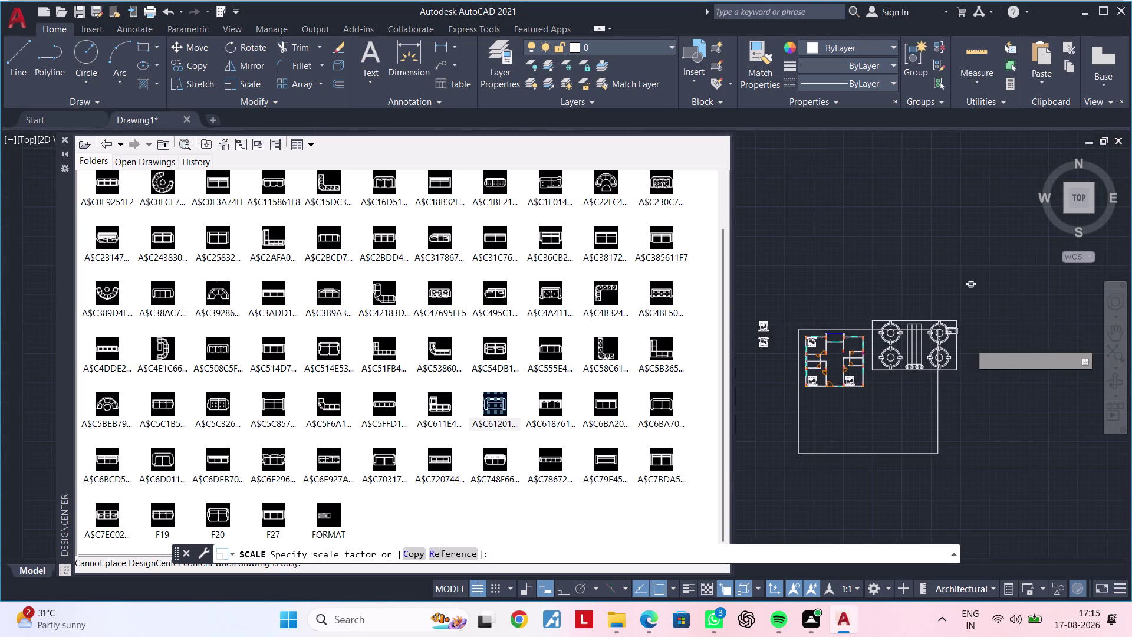
scroll(down, 3)
Cancel that scaling attempt and bring the sofa block back into view.
key(Escape)
scroll(up, 3)
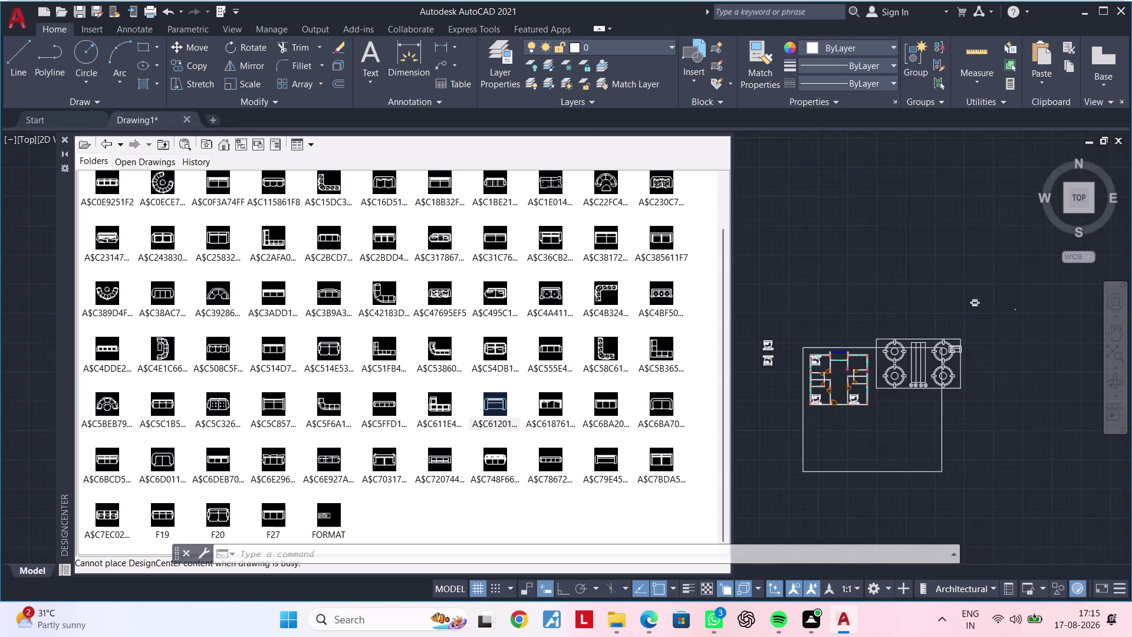
scroll(up, 3)
scroll(down, 3)
scroll(up, 3)
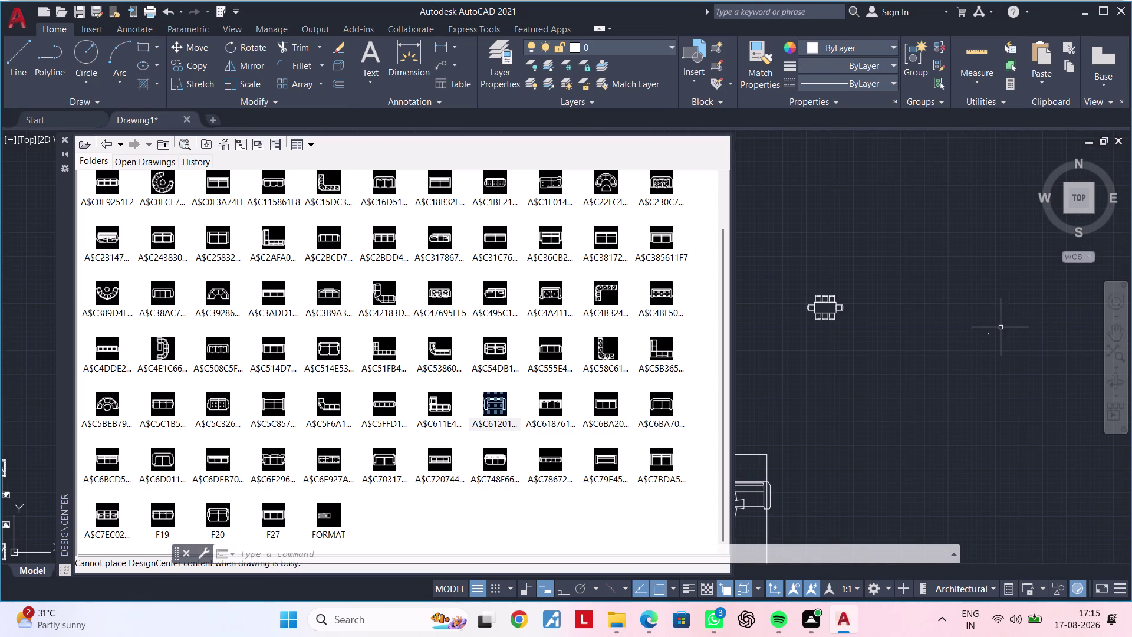
scroll(up, 3)
middle_drag(992, 336, 915, 403)
scroll(up, 3)
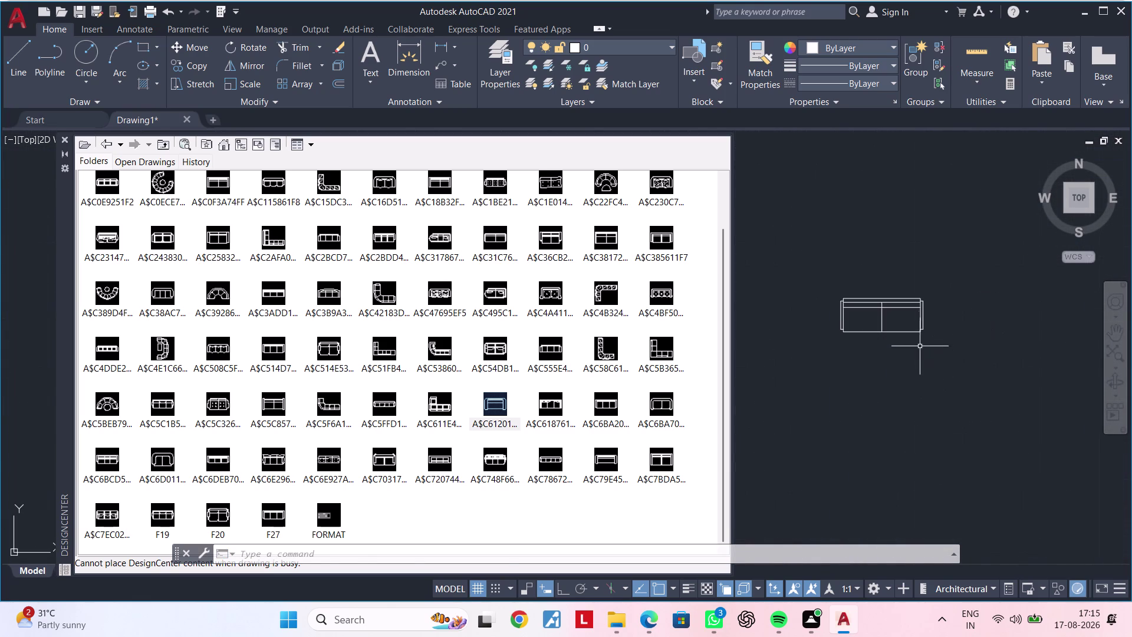
Select the sofa block and start SCALE with a base point on it.
click(916, 327)
click(924, 325)
click(924, 322)
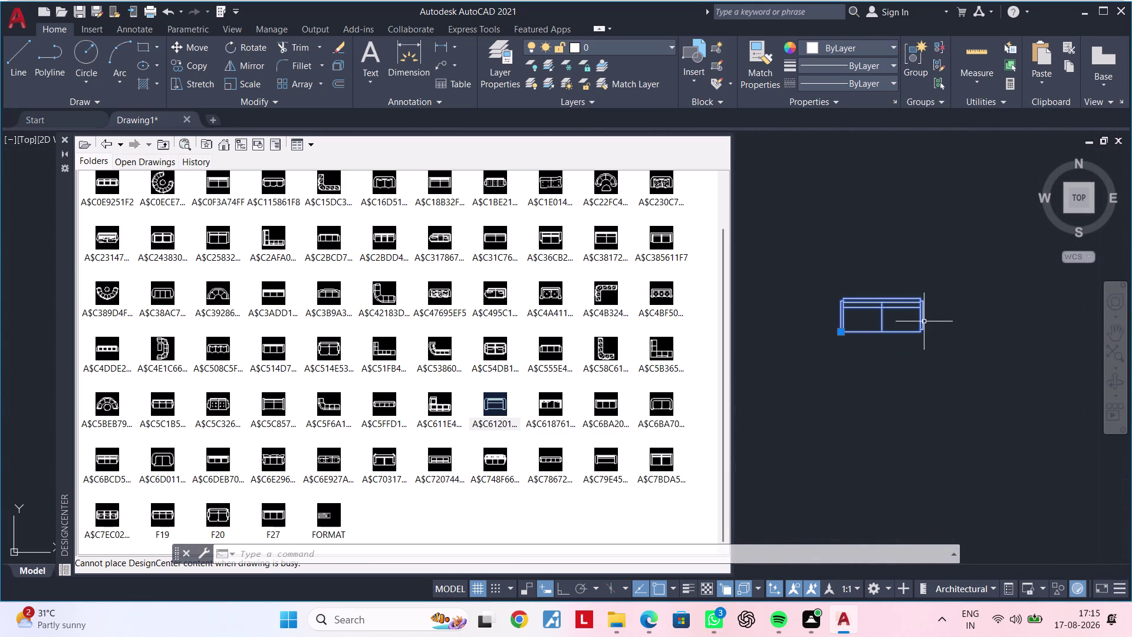
text(SC)
key(space)
click(923, 322)
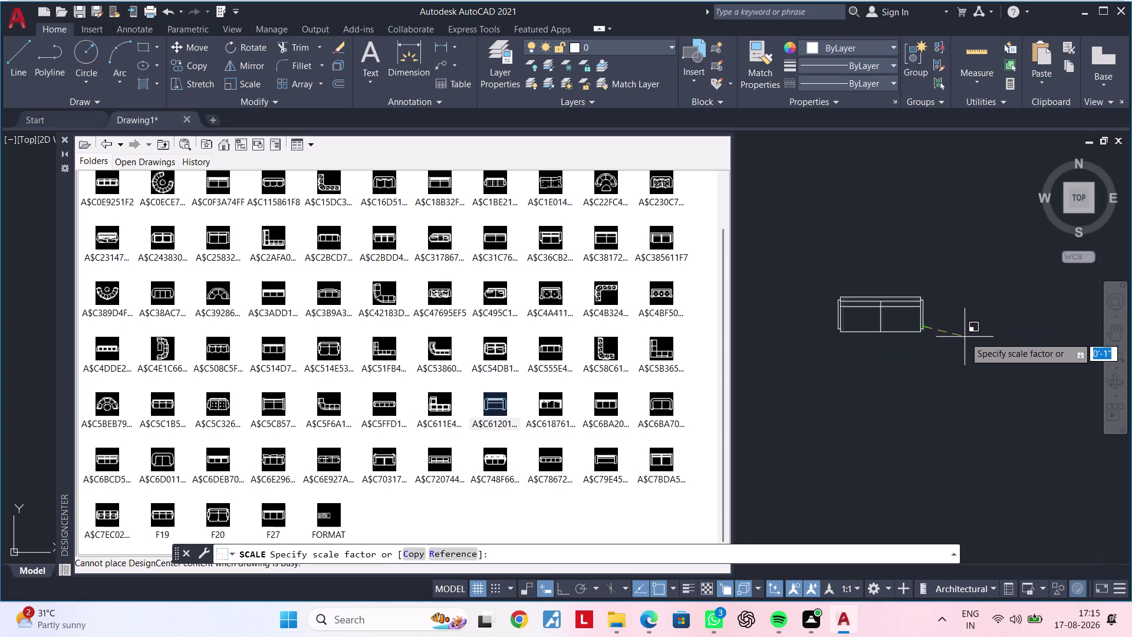
Click a new size to enlarge the sofa, then pan back toward the plan.
scroll(down, 3)
scroll(down, 3)
scroll(down, 3)
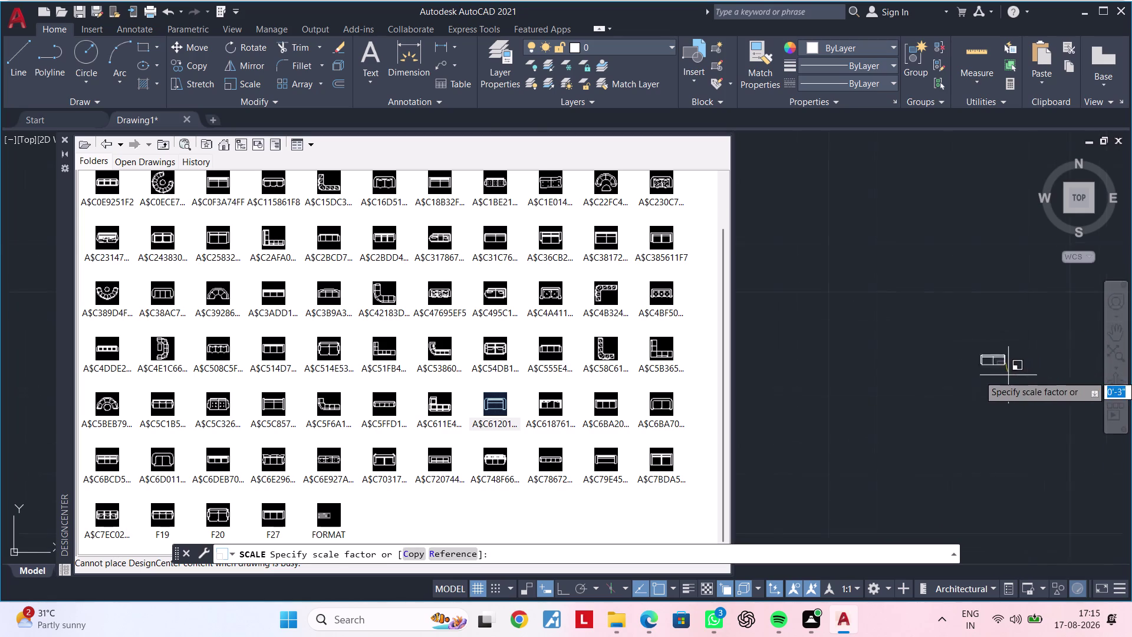
scroll(down, 3)
scroll(down, 3)
middle_drag(992, 351, 940, 272)
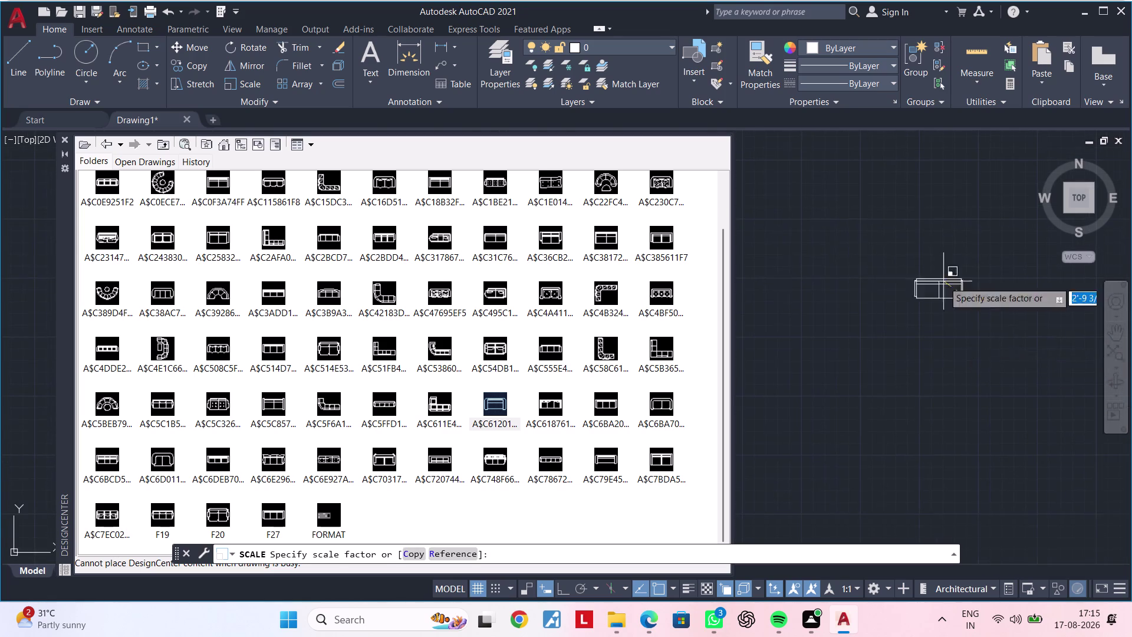
scroll(down, 3)
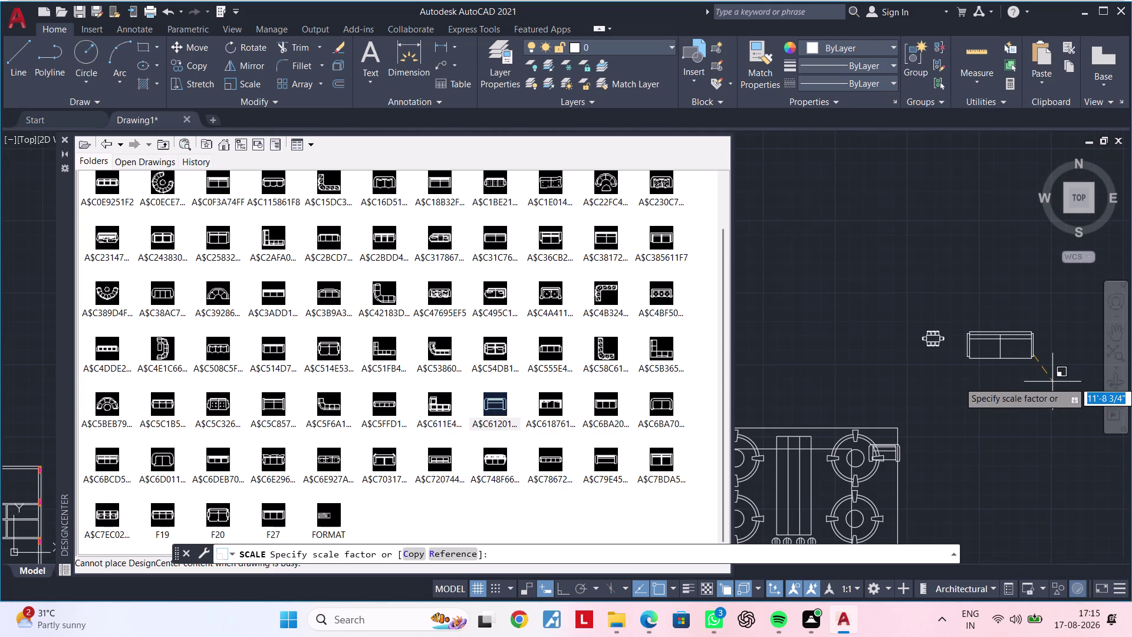
click(1053, 381)
scroll(down, 3)
middle_drag(975, 393, 1101, 371)
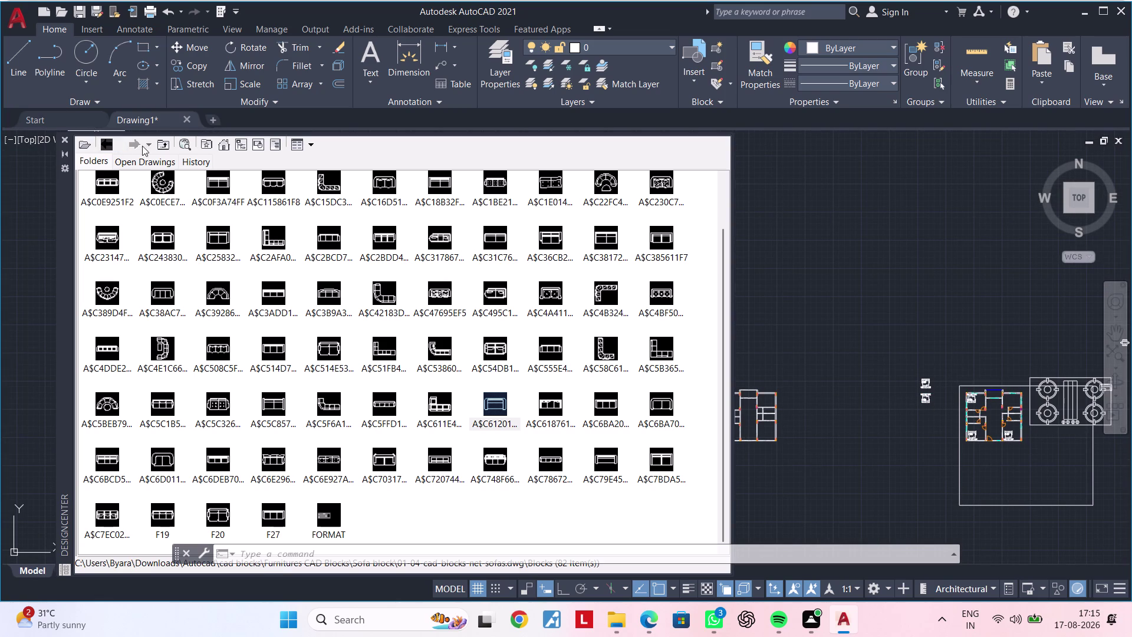
Open the 01-12 sofa-and-armchairs elevation drawing and show its 47 blocks.
click(168, 145)
click(169, 145)
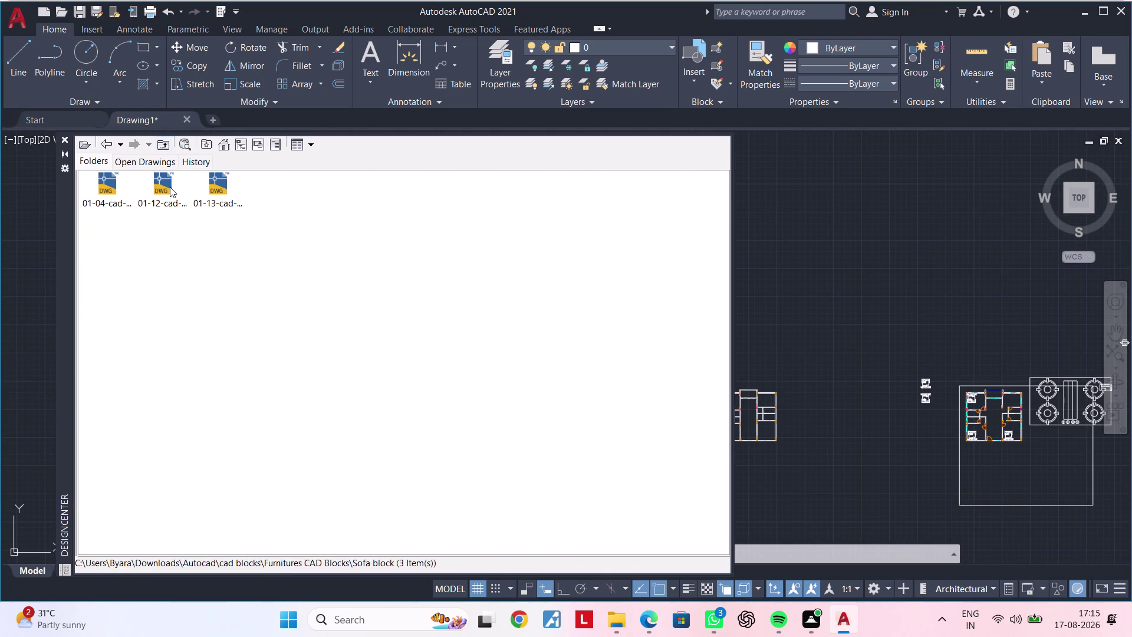
double_click(170, 187)
double_click(118, 188)
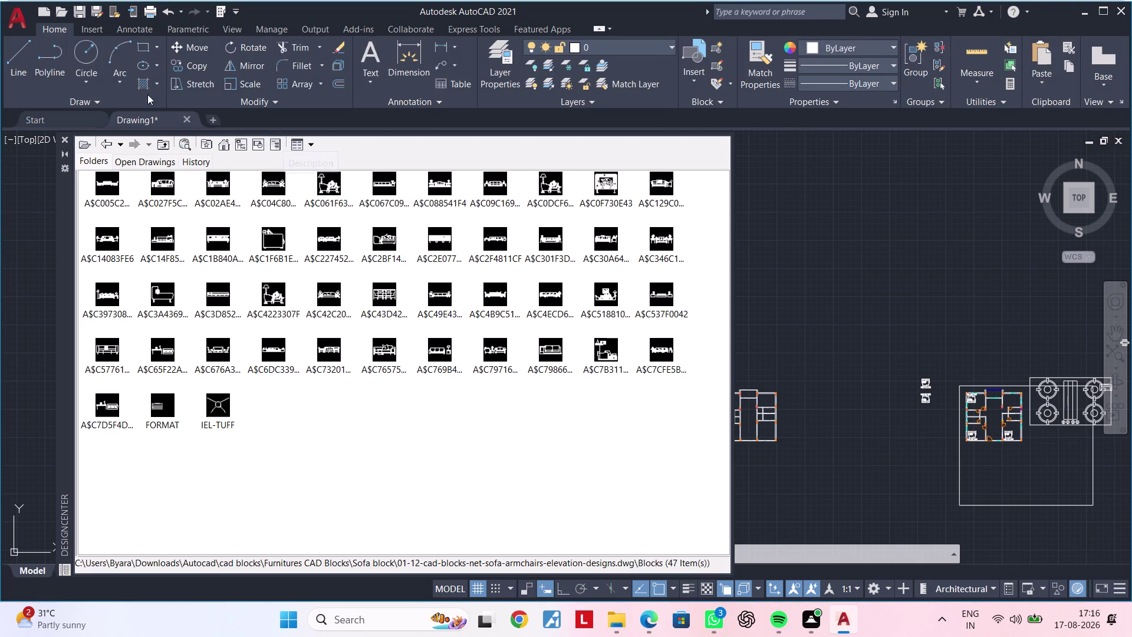
Back out to the Sofa block folder and open drawing 01-13's Blocks entry.
click(165, 145)
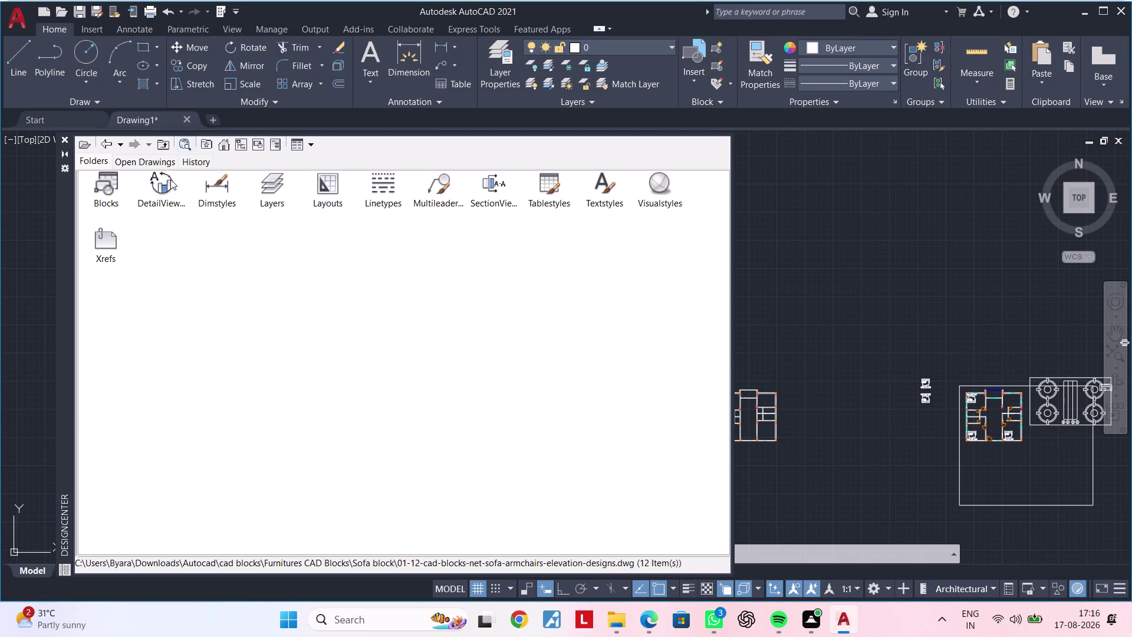
click(158, 150)
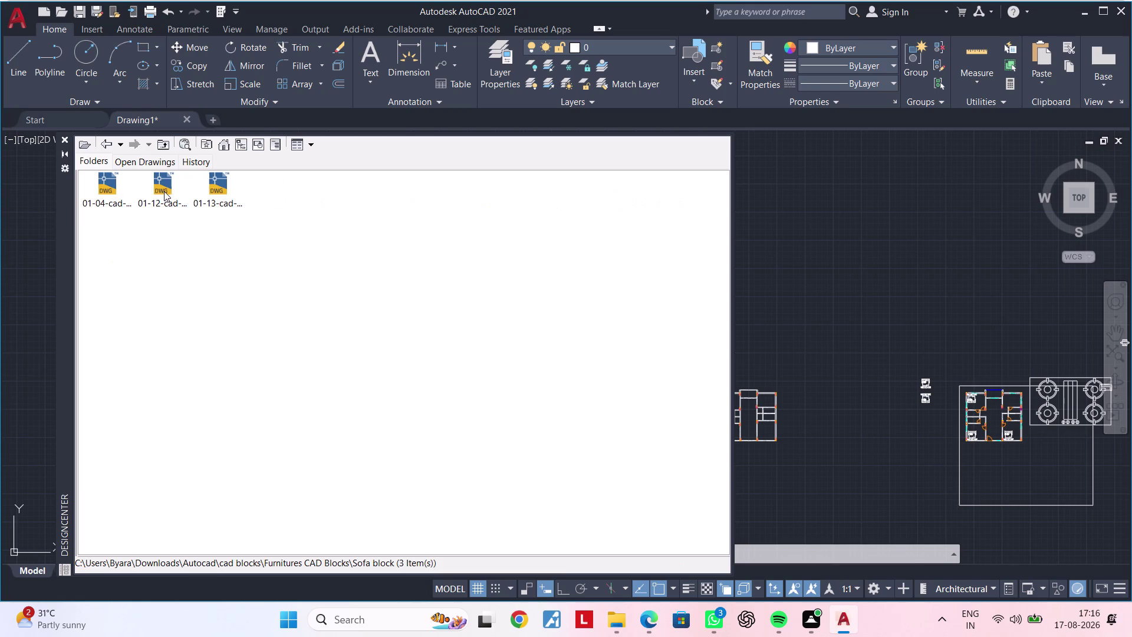
double_click(211, 191)
double_click(117, 187)
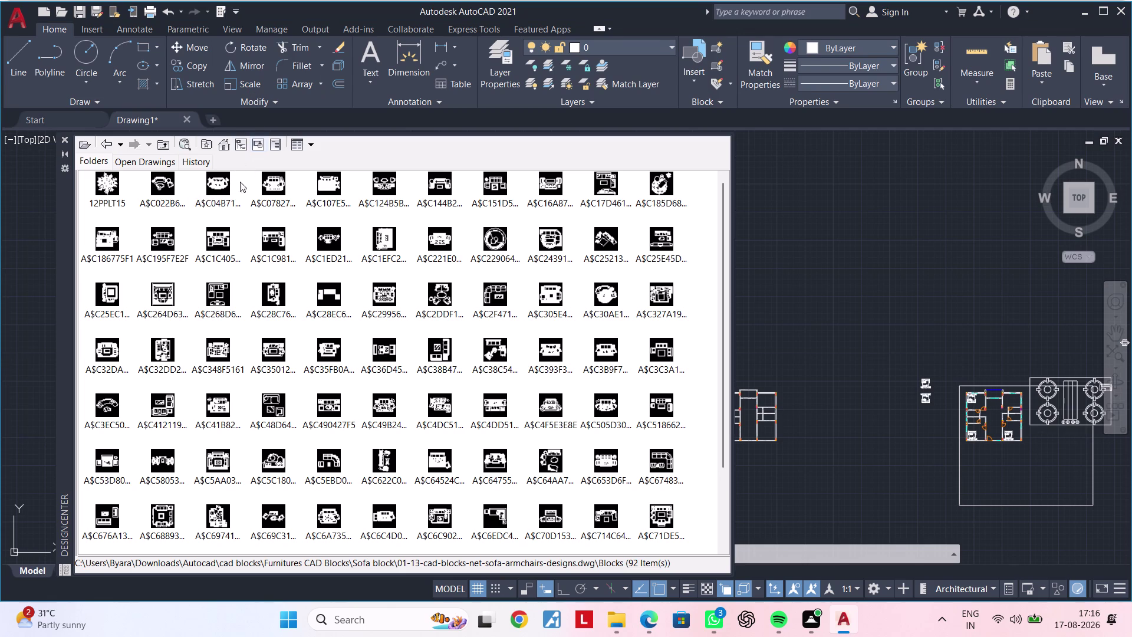
Preview the round and curved sofa set blocks, closing each without inserting.
triple_click(222, 185)
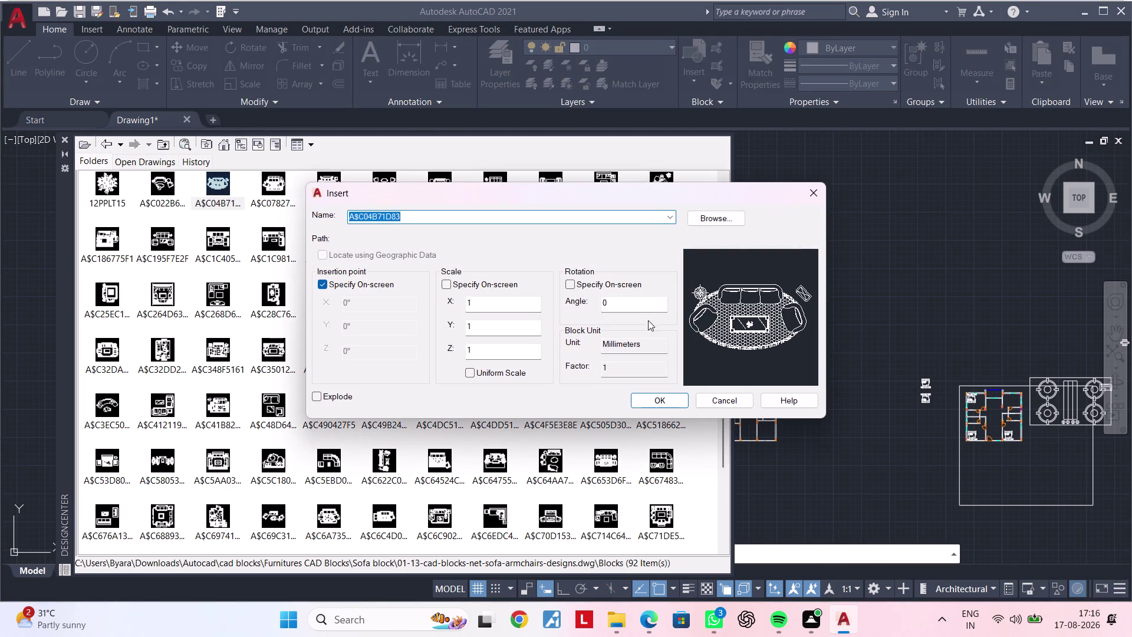
click(816, 189)
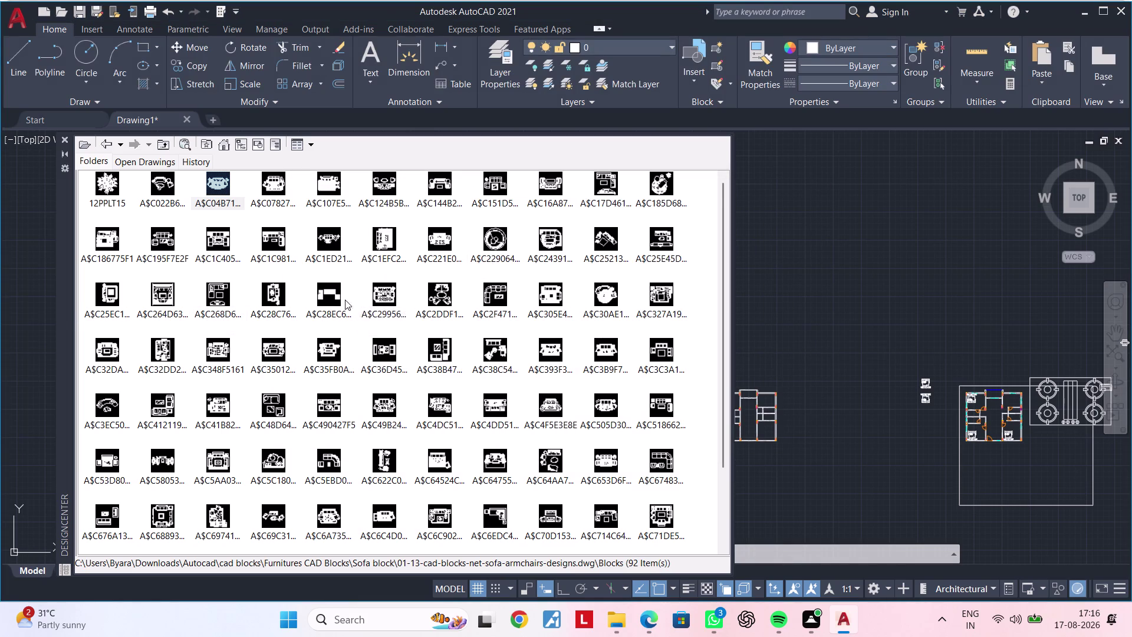
double_click(612, 298)
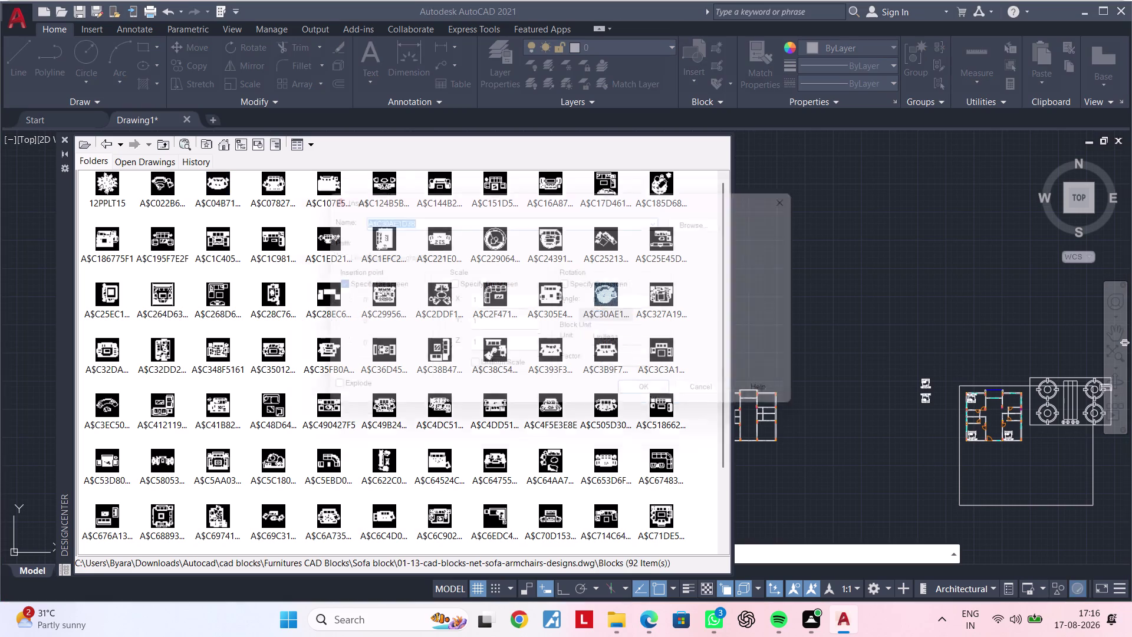
click(820, 196)
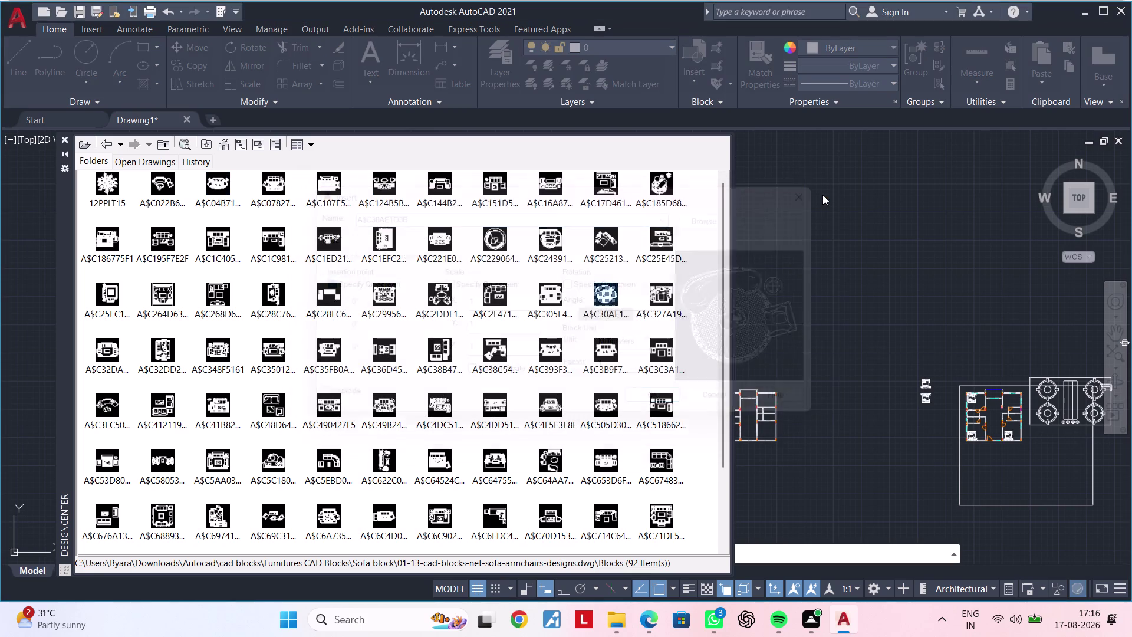
scroll(down, 3)
scroll(down, 3)
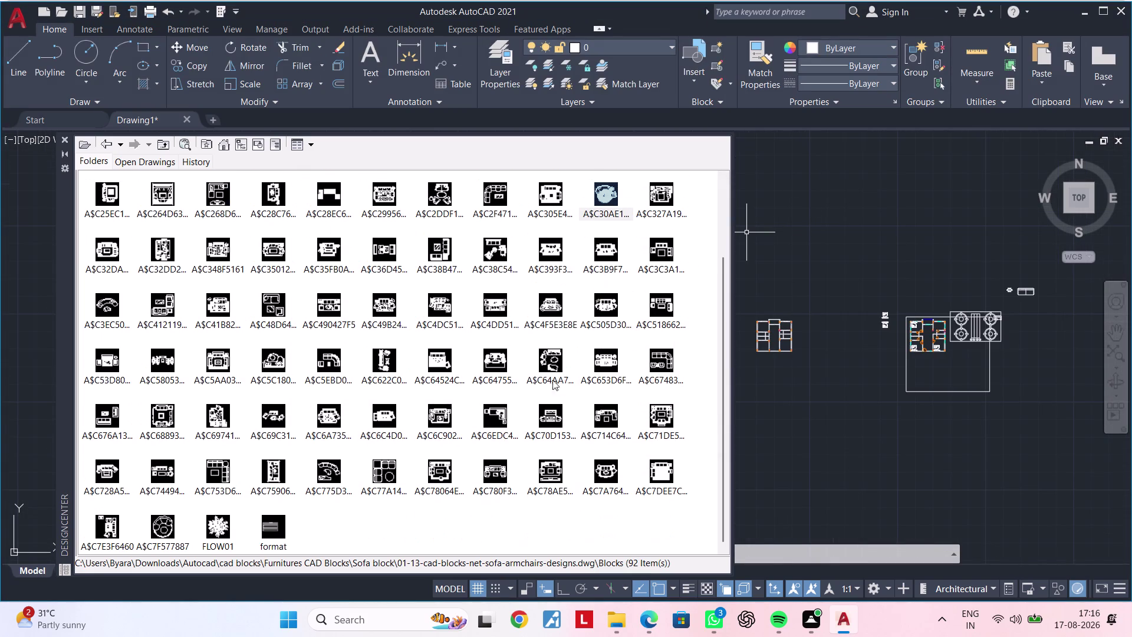
scroll(down, 3)
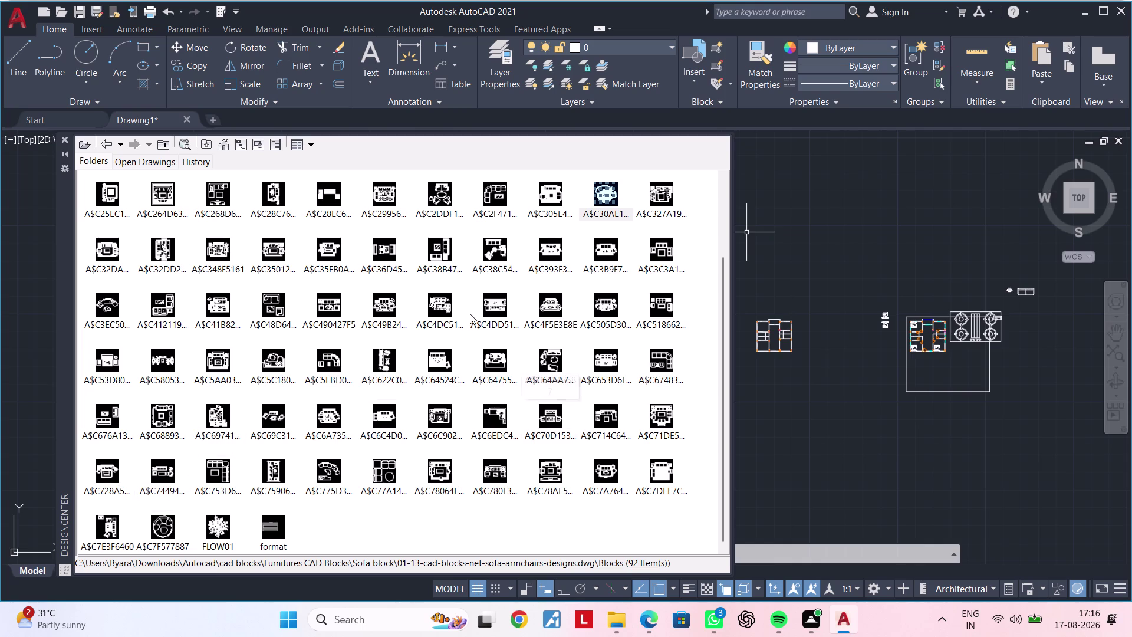
scroll(up, 3)
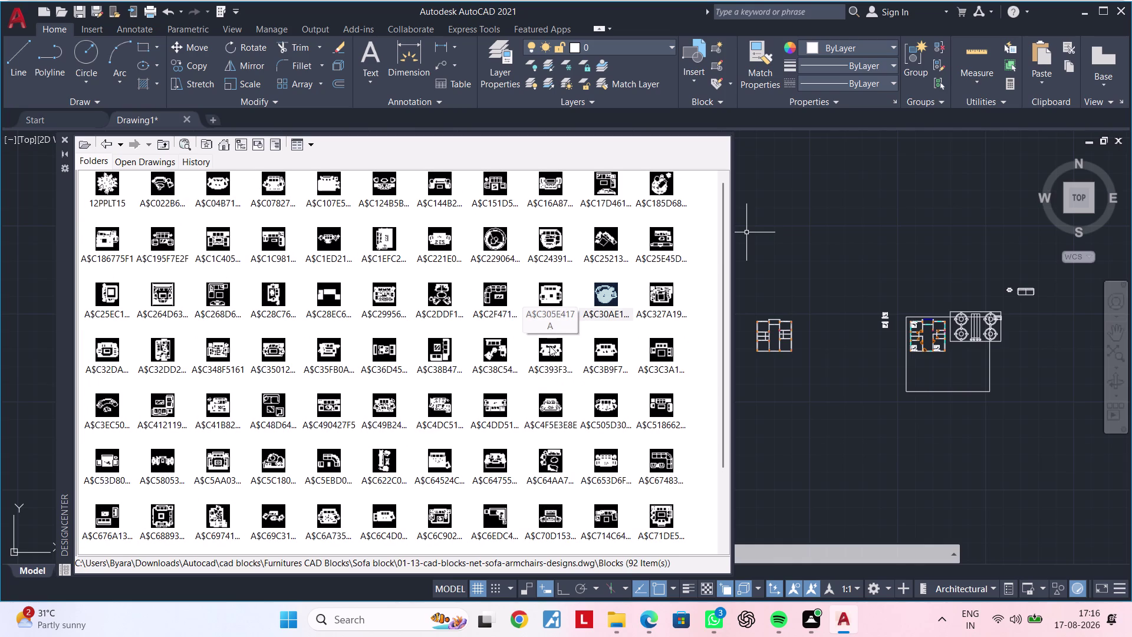
double_click(552, 396)
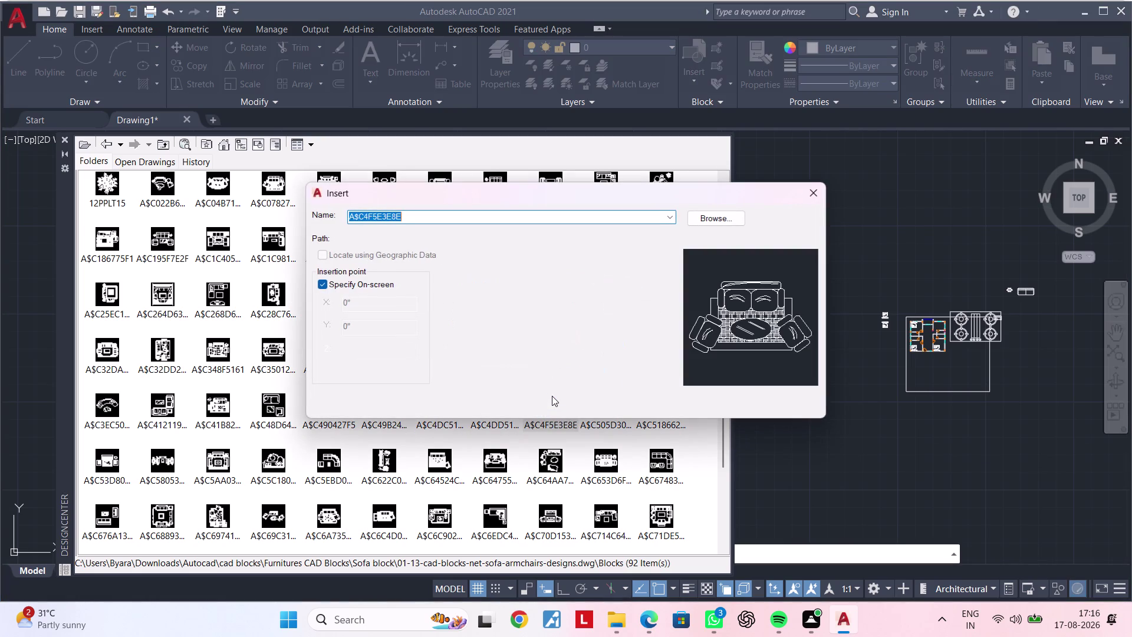
click(819, 189)
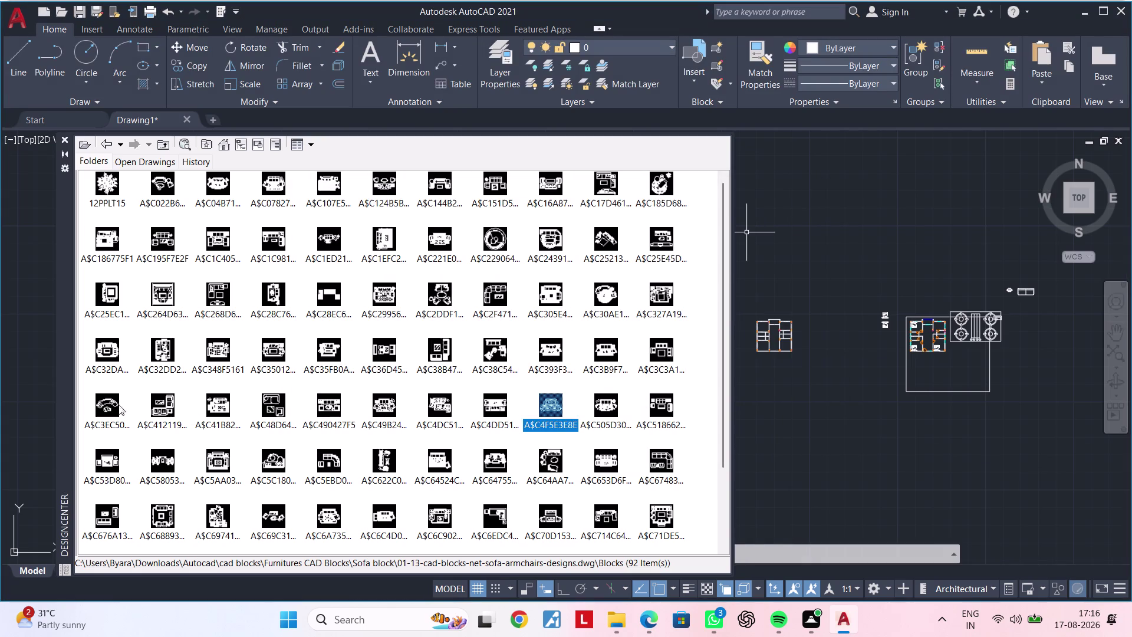
scroll(up, 3)
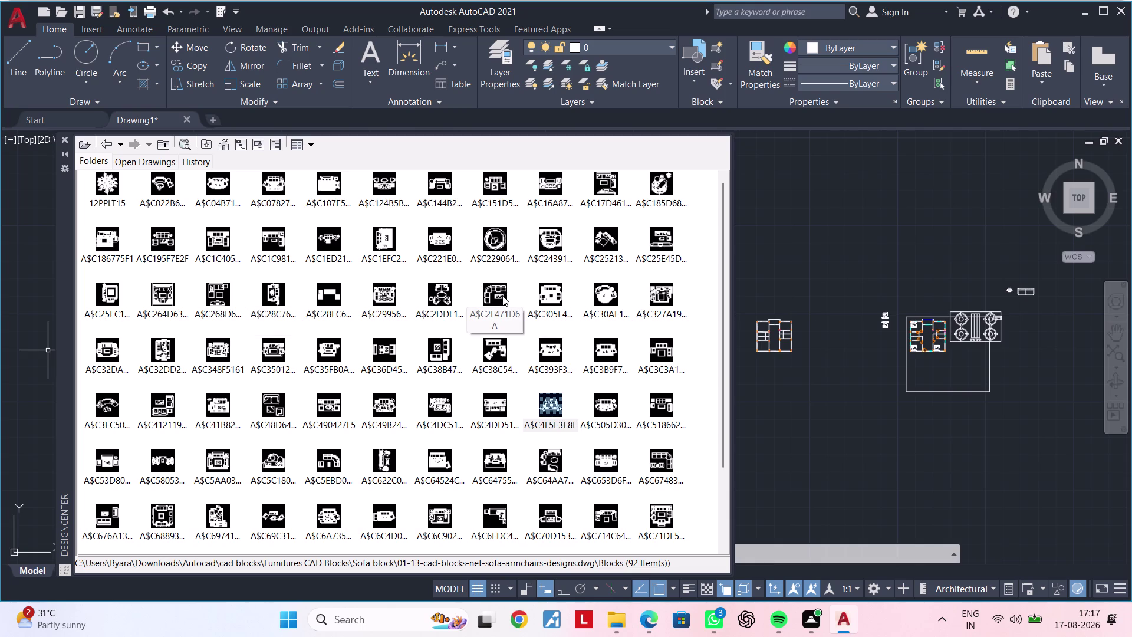
Preview the sofa-with-rug, L-shaped sofa and A$C16A87060 blocks without inserting.
triple_click(438, 240)
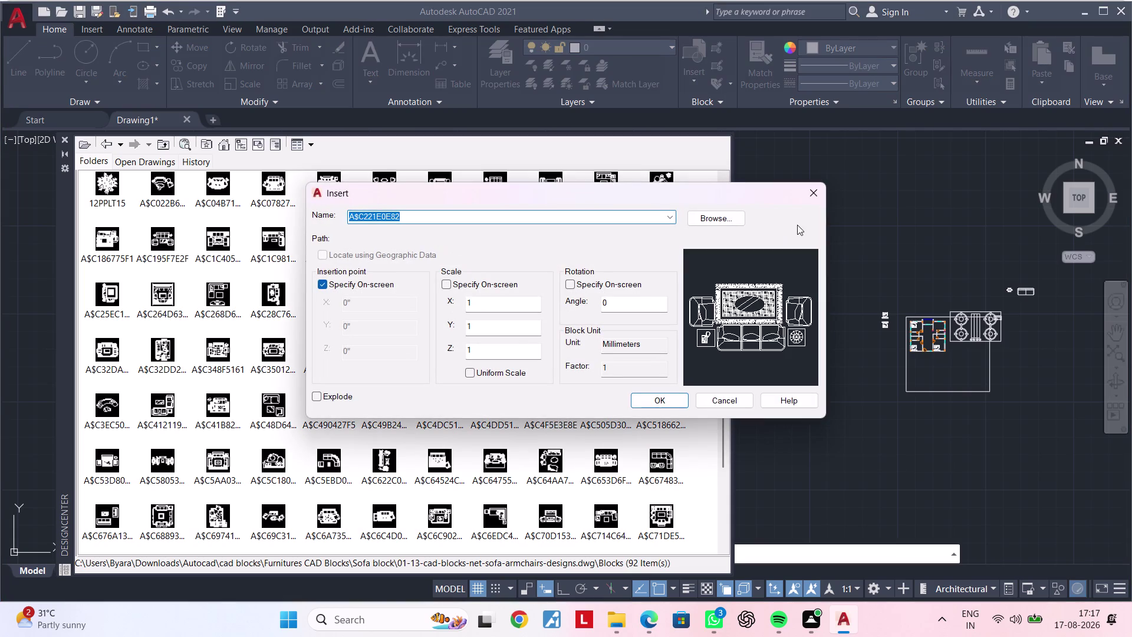
click(808, 194)
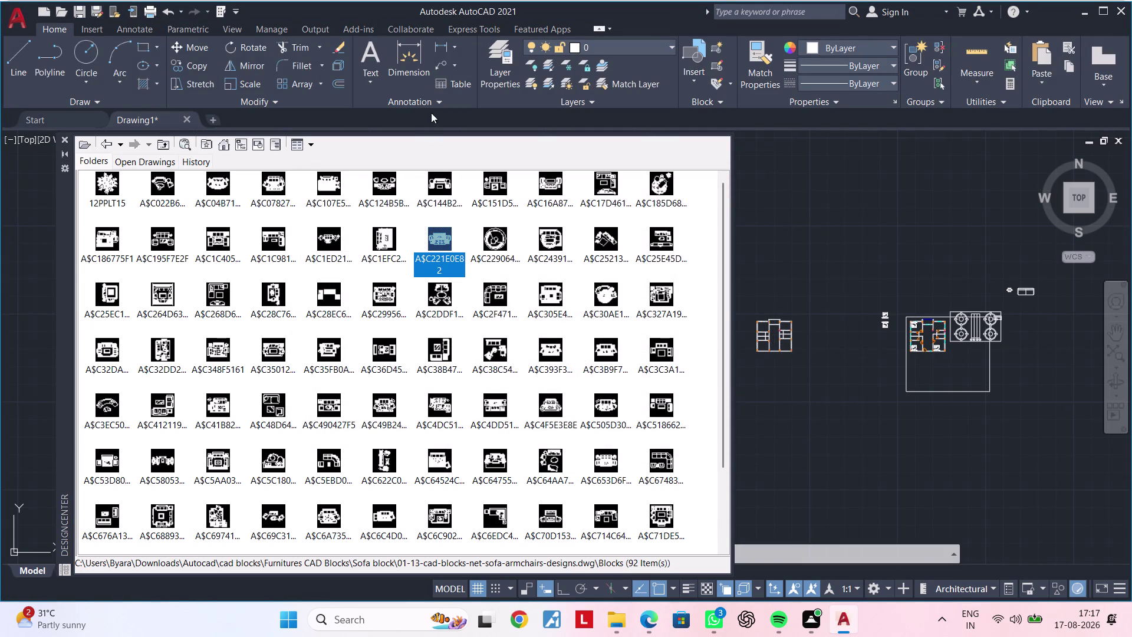
double_click(268, 230)
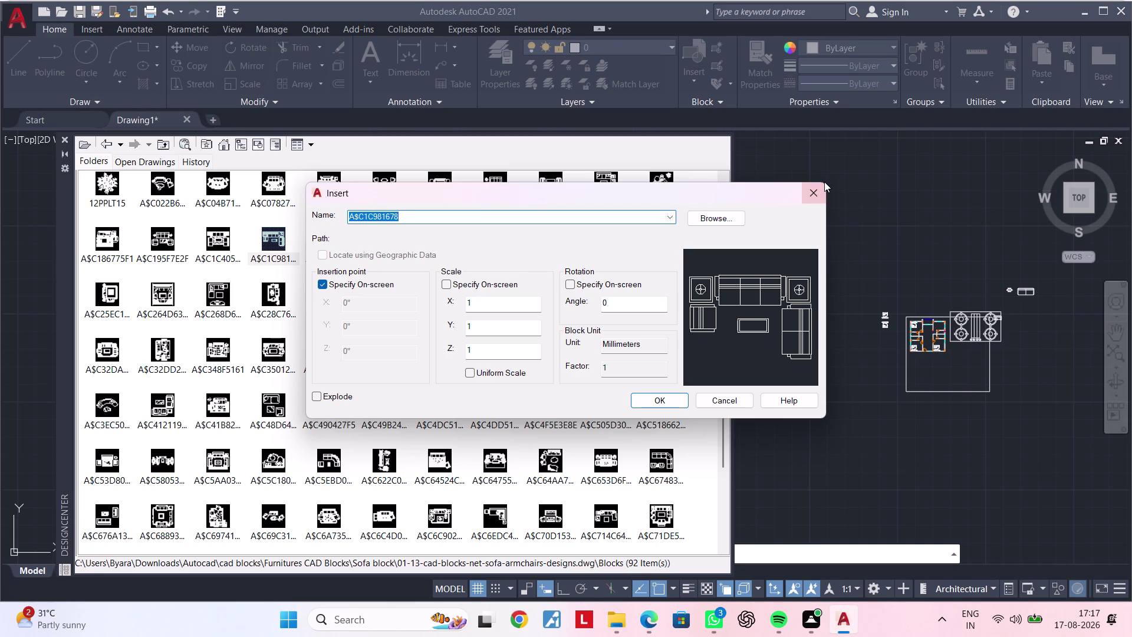
click(811, 185)
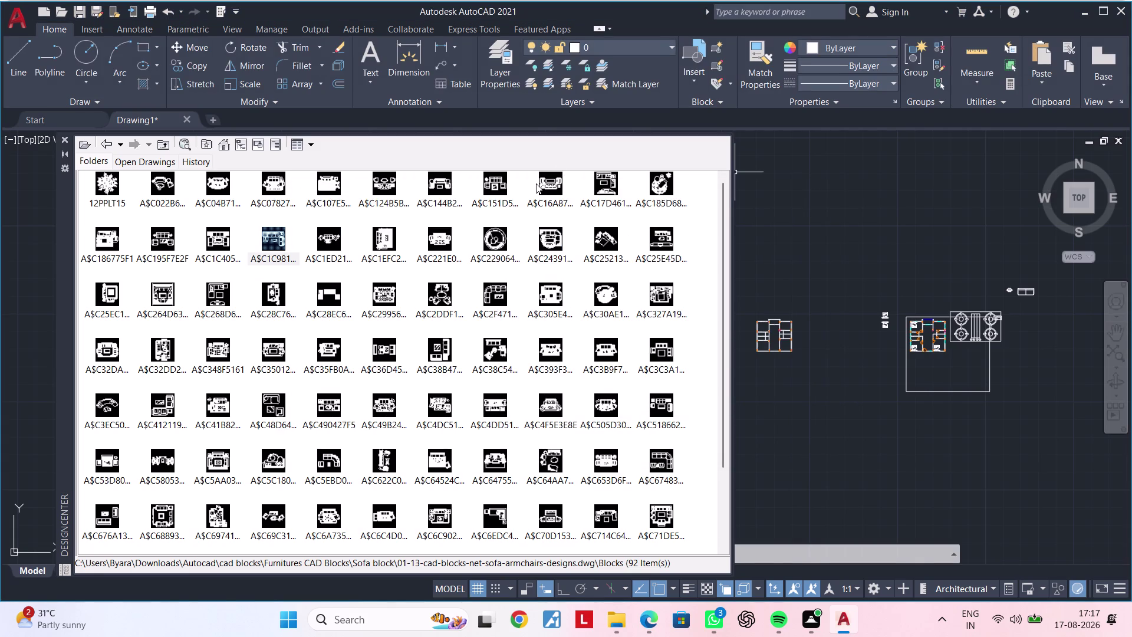
double_click(551, 182)
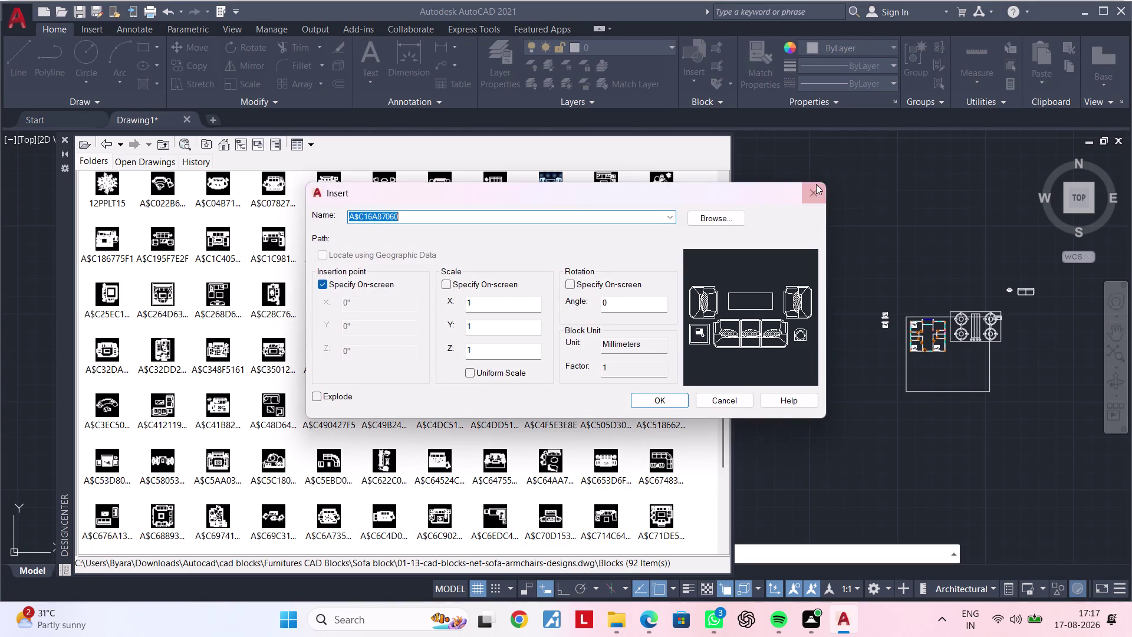
click(823, 182)
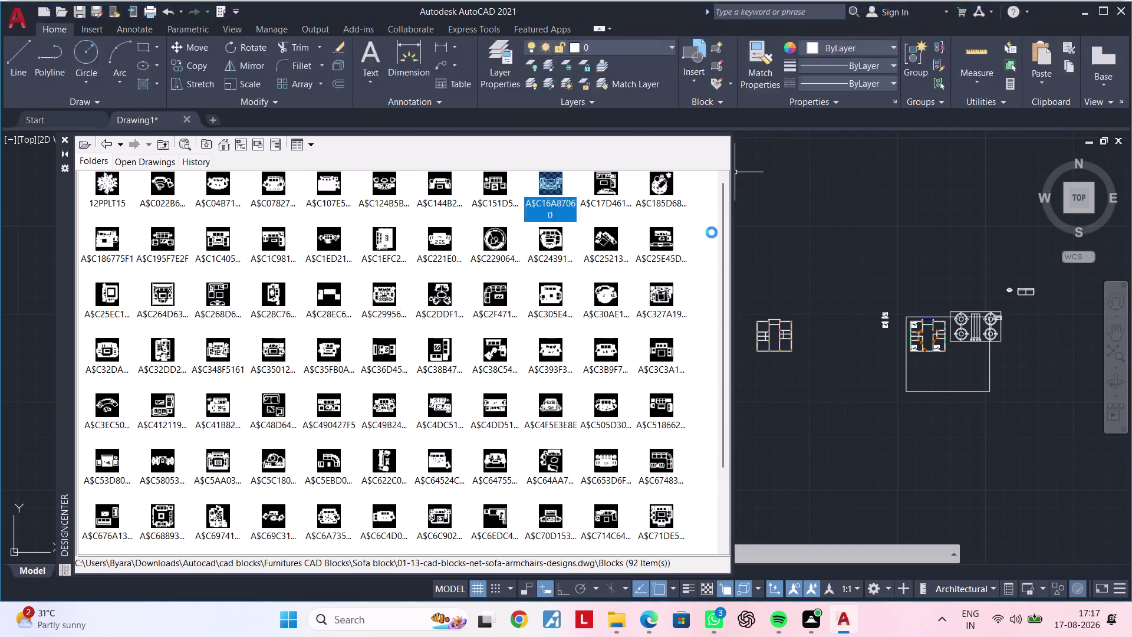
Preview A$C04B71D83, A$C186775F1 and A$C32DA33DD, then return to the content categories.
scroll(up, 3)
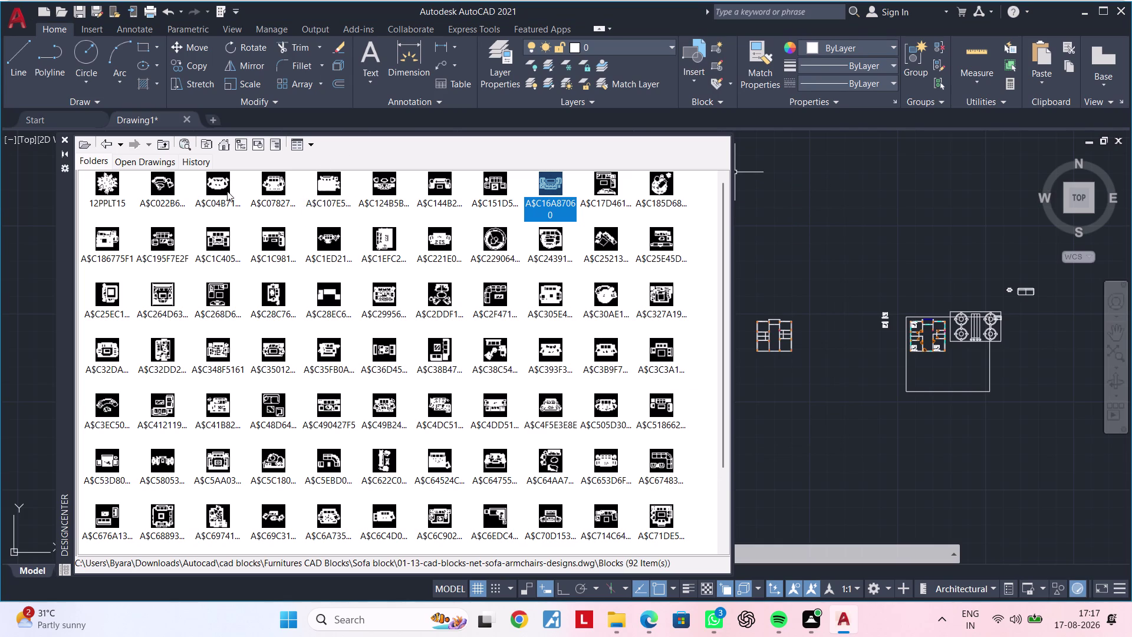
double_click(227, 191)
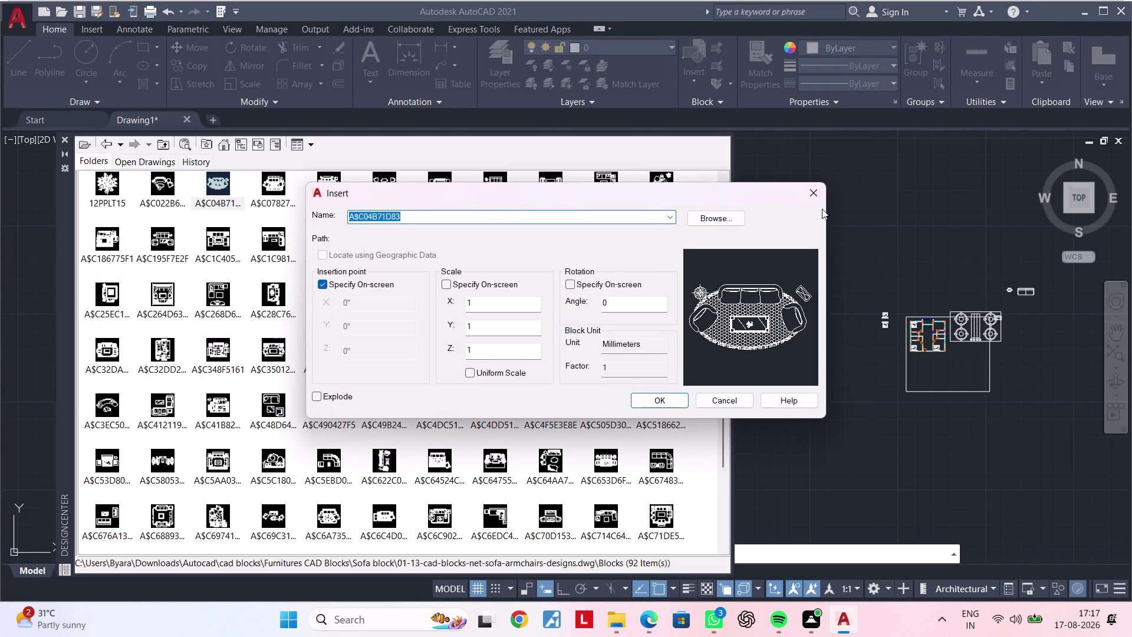
click(825, 197)
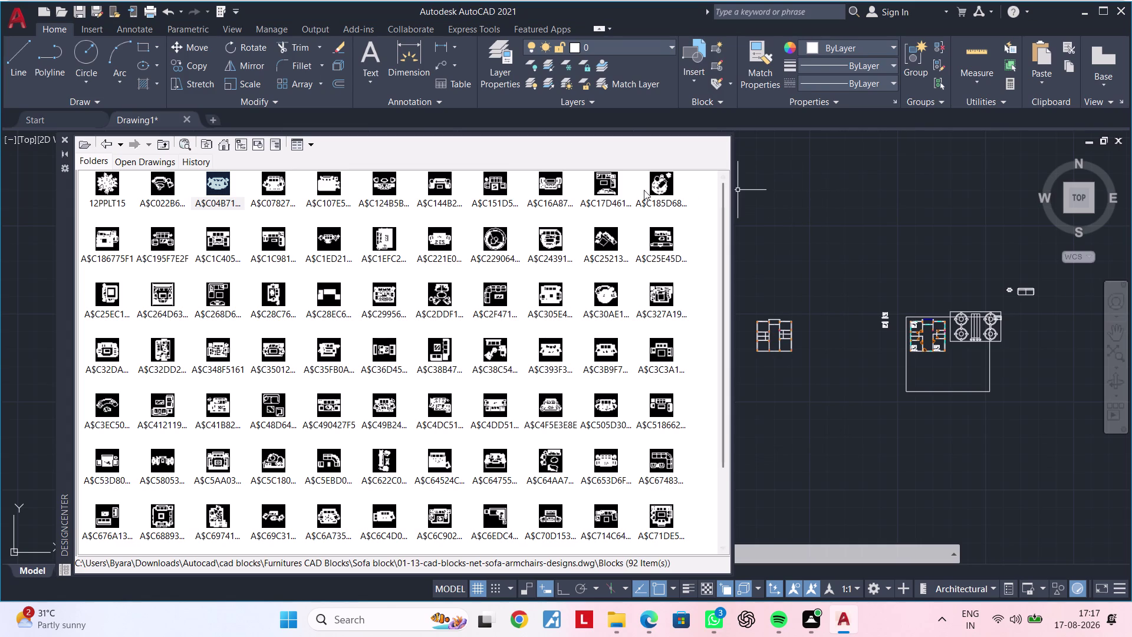
double_click(110, 236)
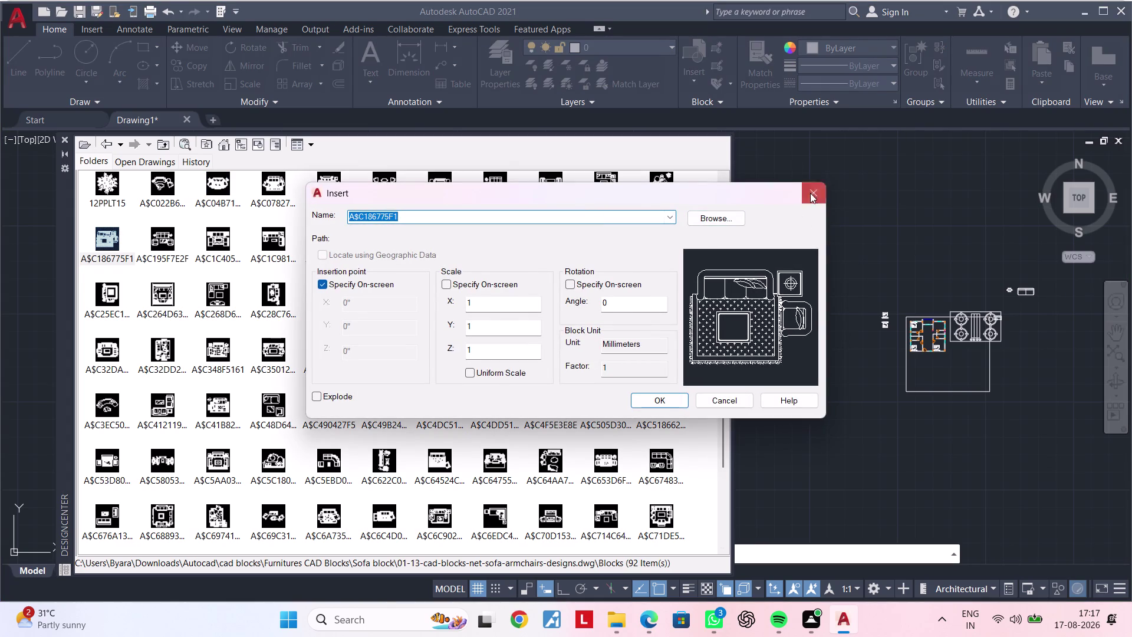
click(813, 192)
double_click(110, 344)
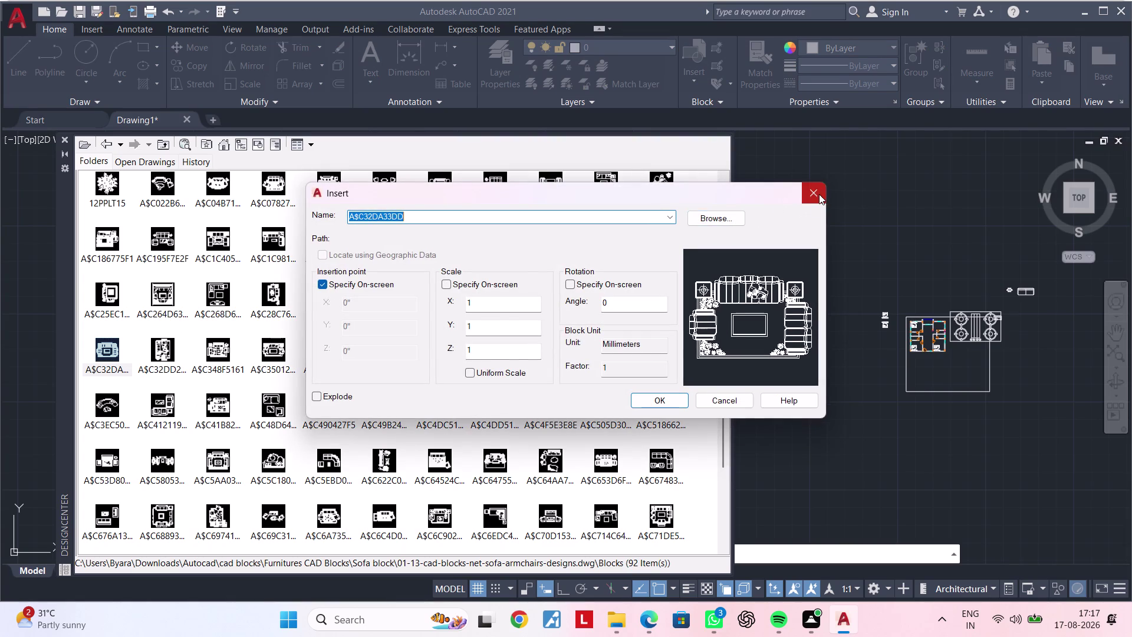
click(819, 194)
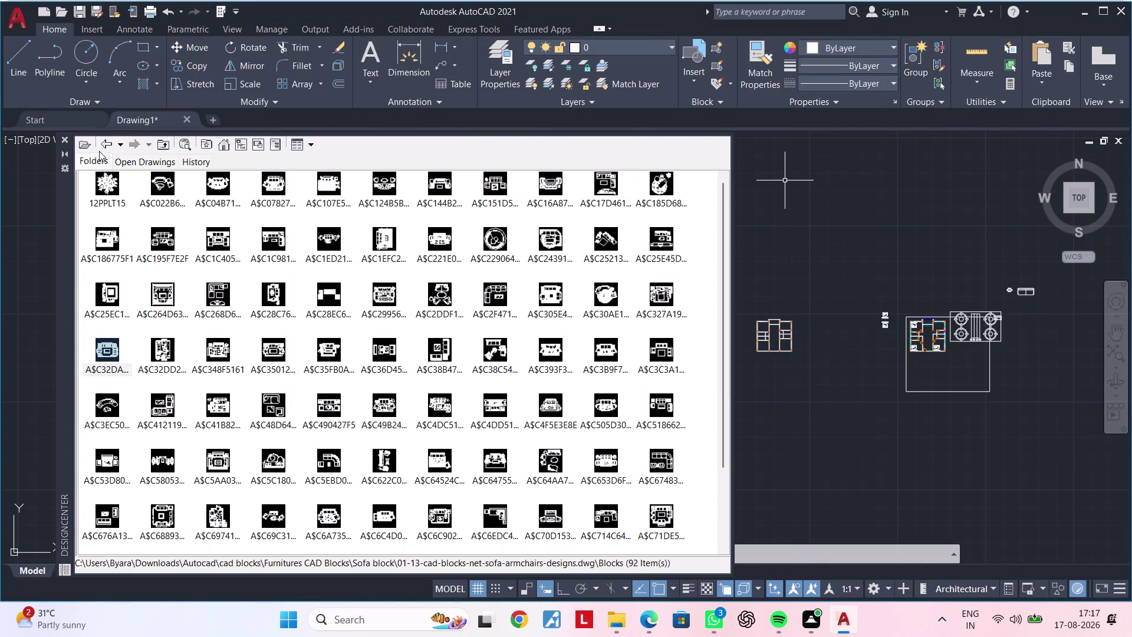
click(164, 139)
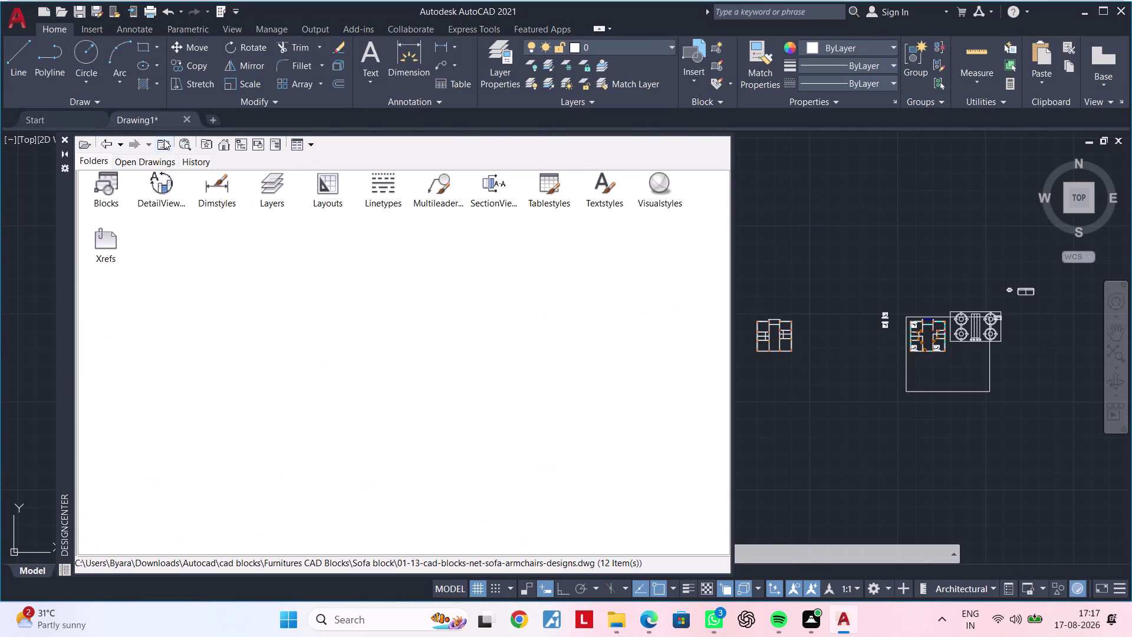
Go up to Furnitures CAD Blocks, open Bathroom block, and bring up Load.
click(164, 140)
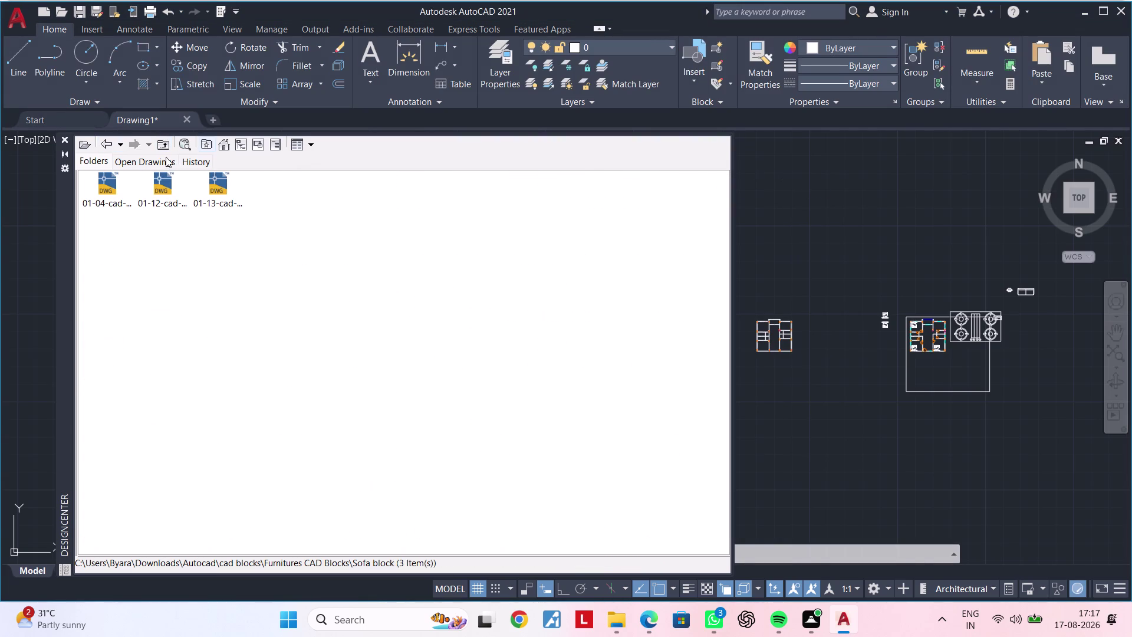
click(165, 152)
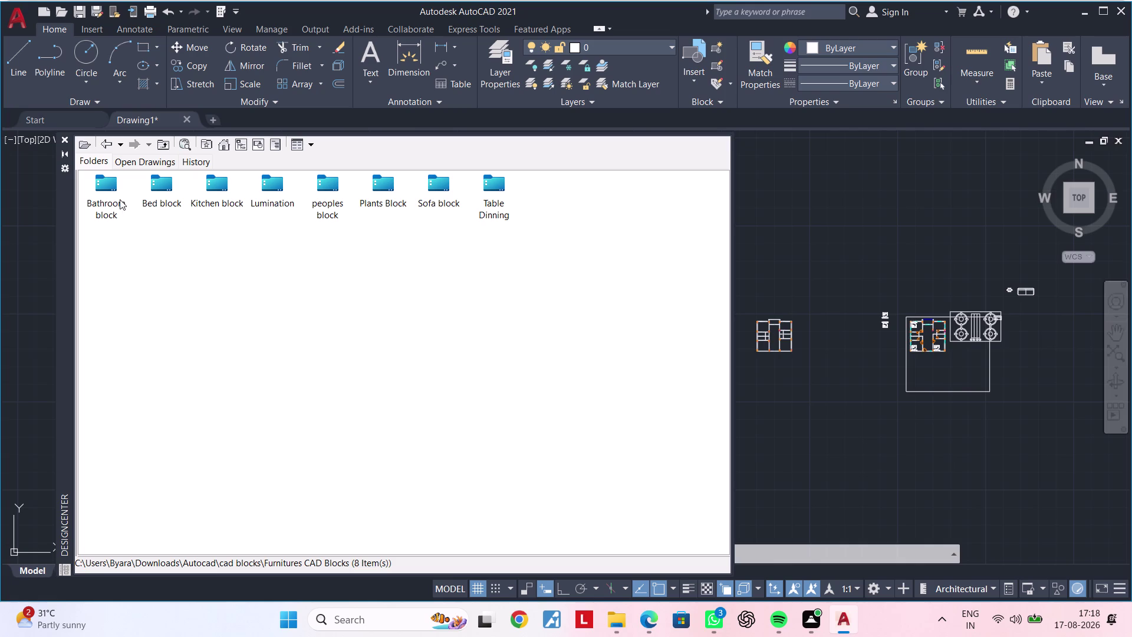
click(109, 186)
click(110, 187)
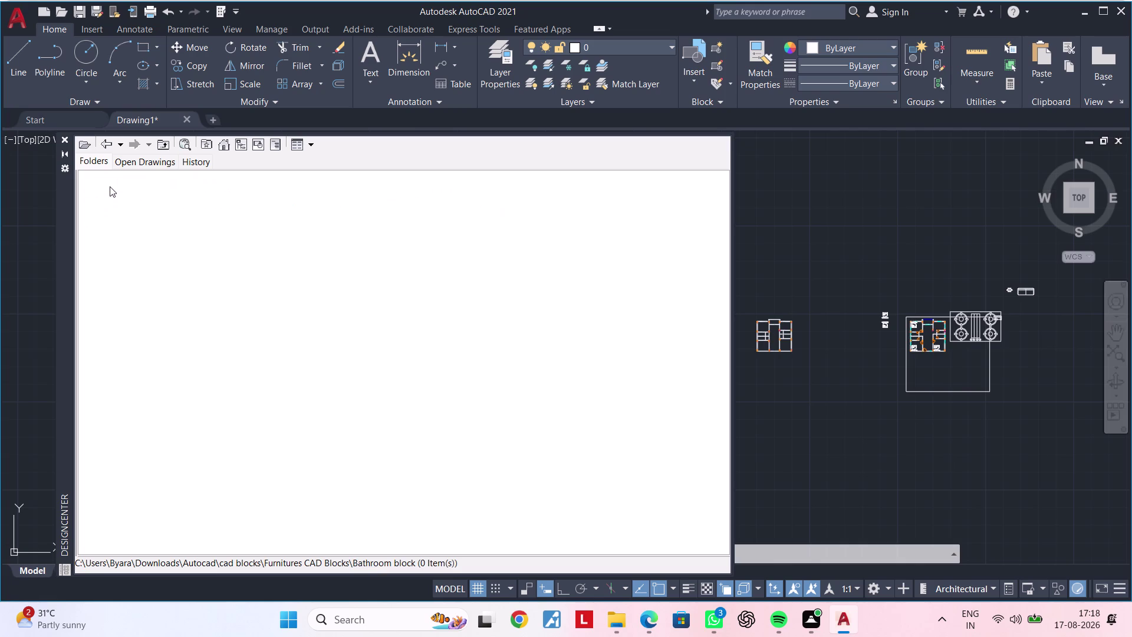
click(81, 142)
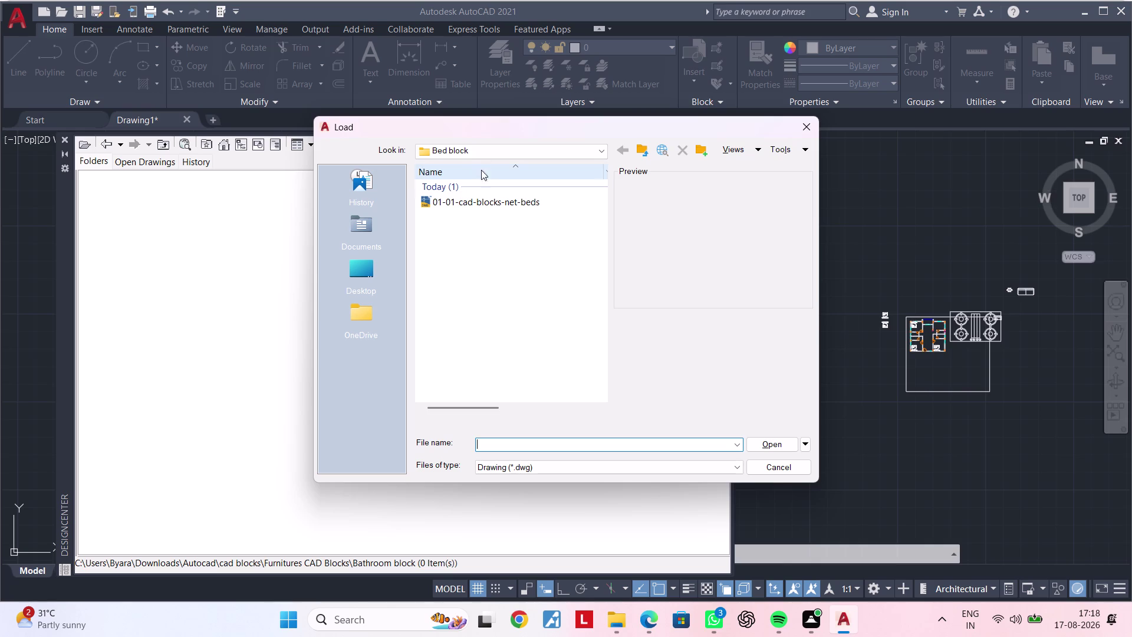
Try loading the 01-06 plan chairs drawing twice, dismissing the file-not-found message.
click(529, 154)
scroll(down, 3)
scroll(up, 3)
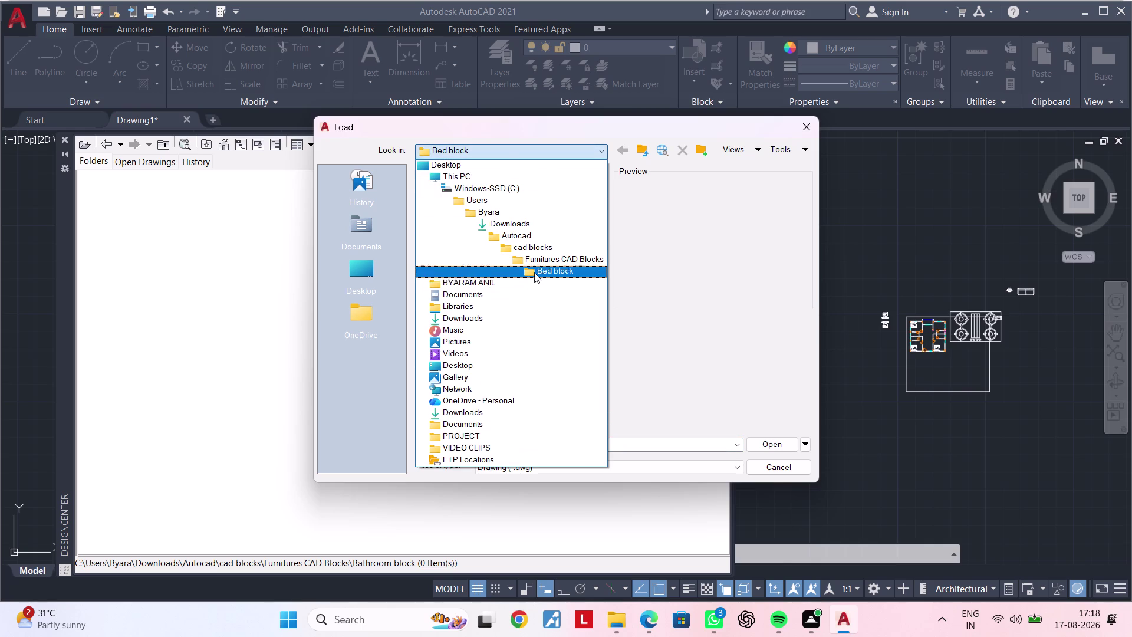
double_click(550, 261)
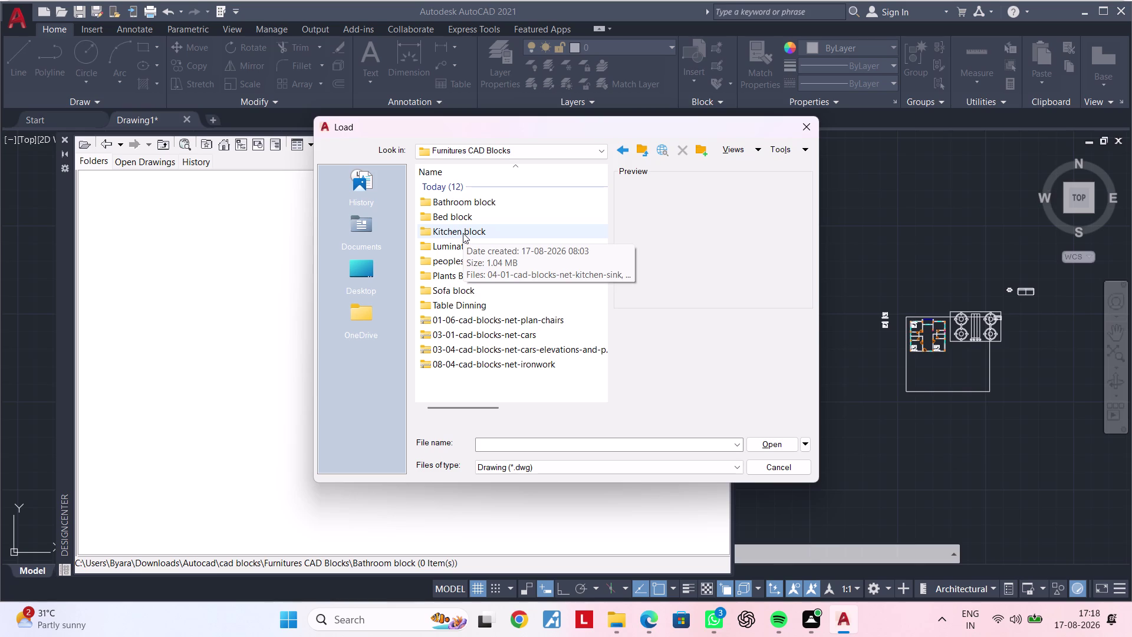
double_click(510, 319)
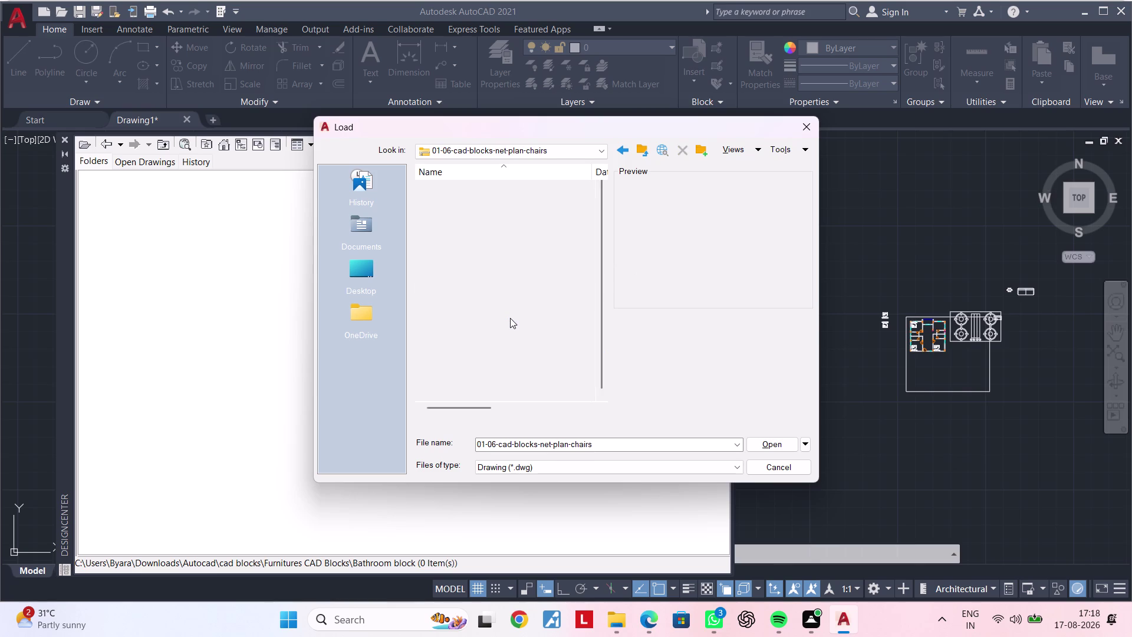
double_click(517, 190)
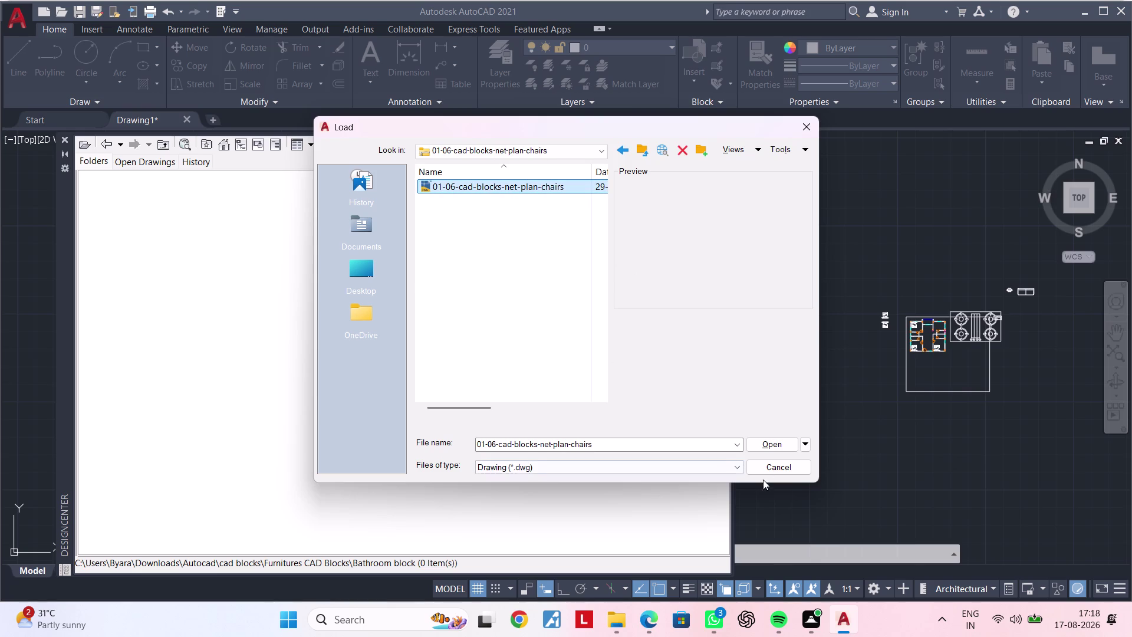
click(765, 447)
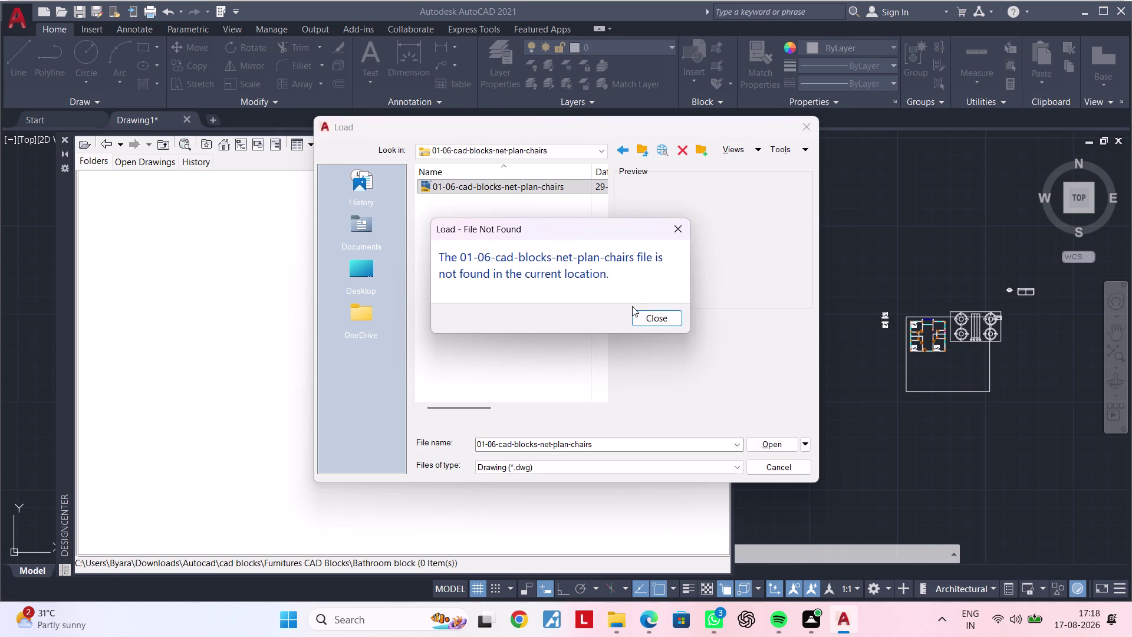
click(653, 318)
click(579, 188)
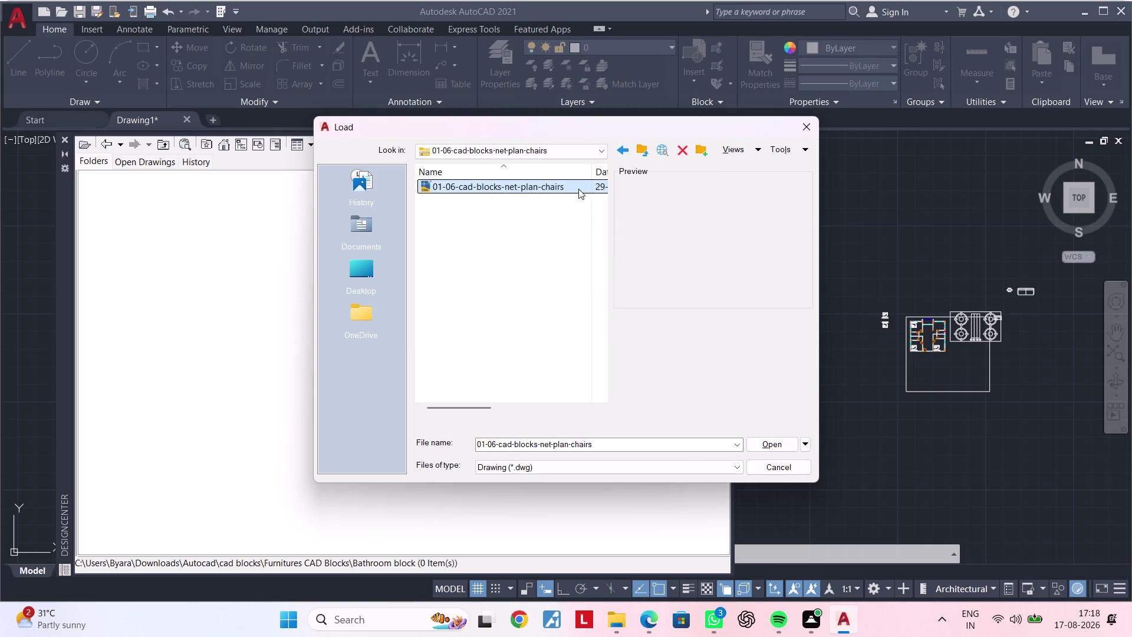
click(779, 445)
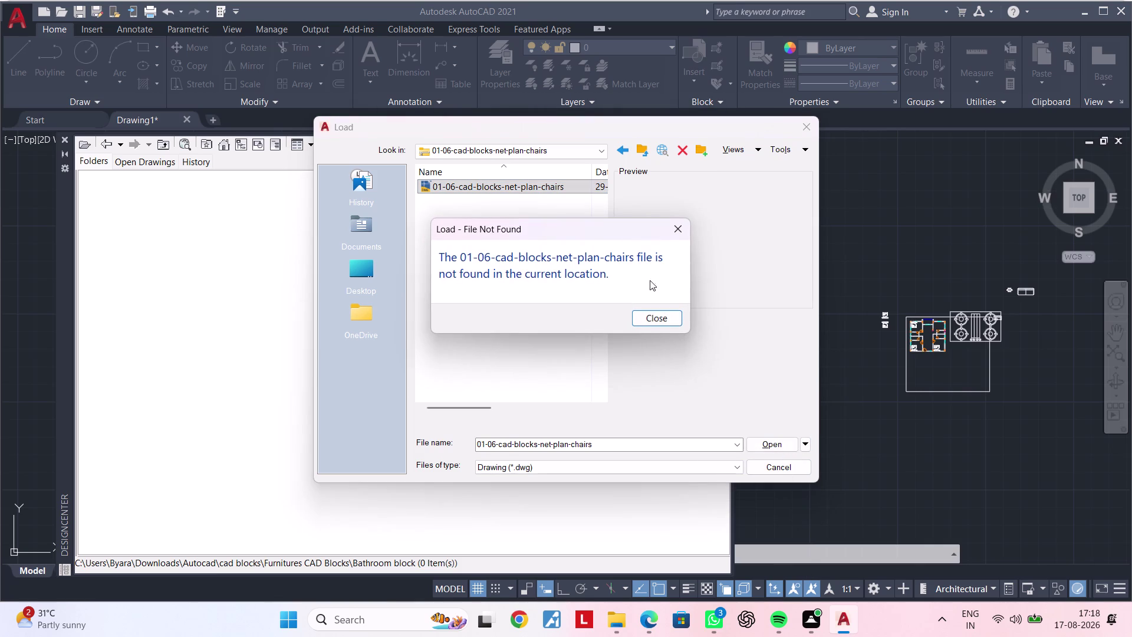
click(657, 314)
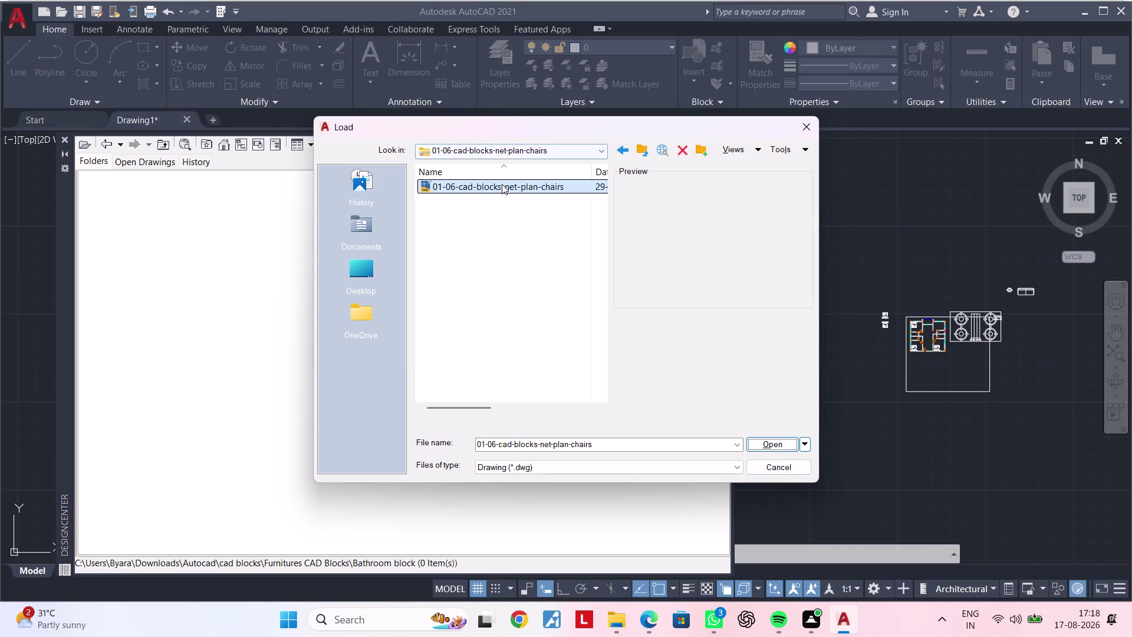
Try loading the 05-01-WC drawing from Bathroom block, dismissing the missing-file message.
click(471, 146)
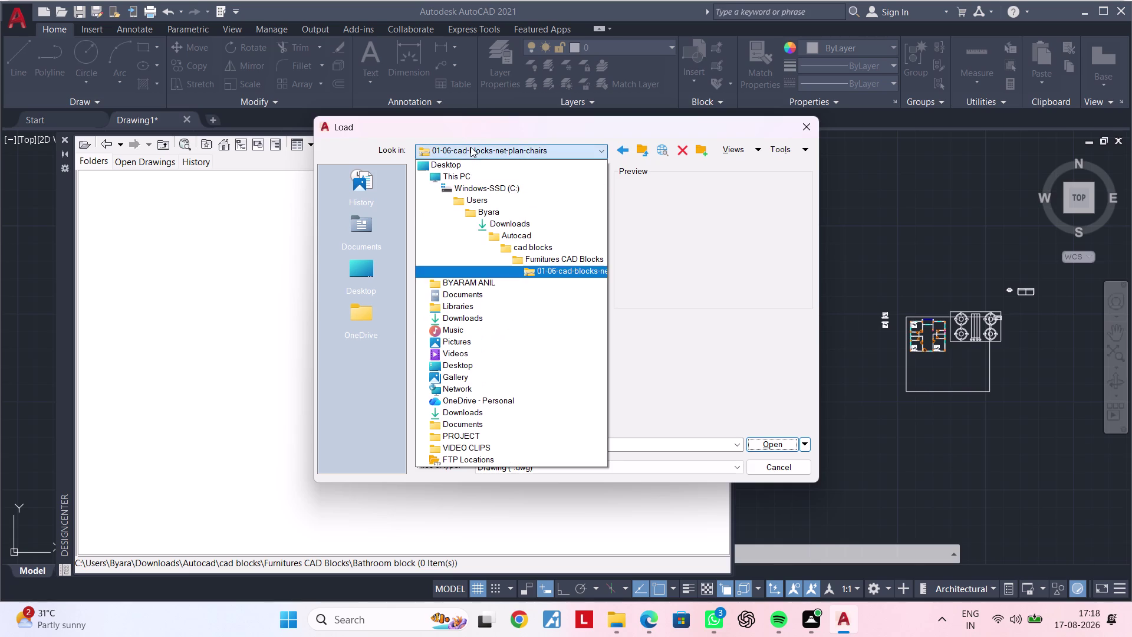
double_click(535, 259)
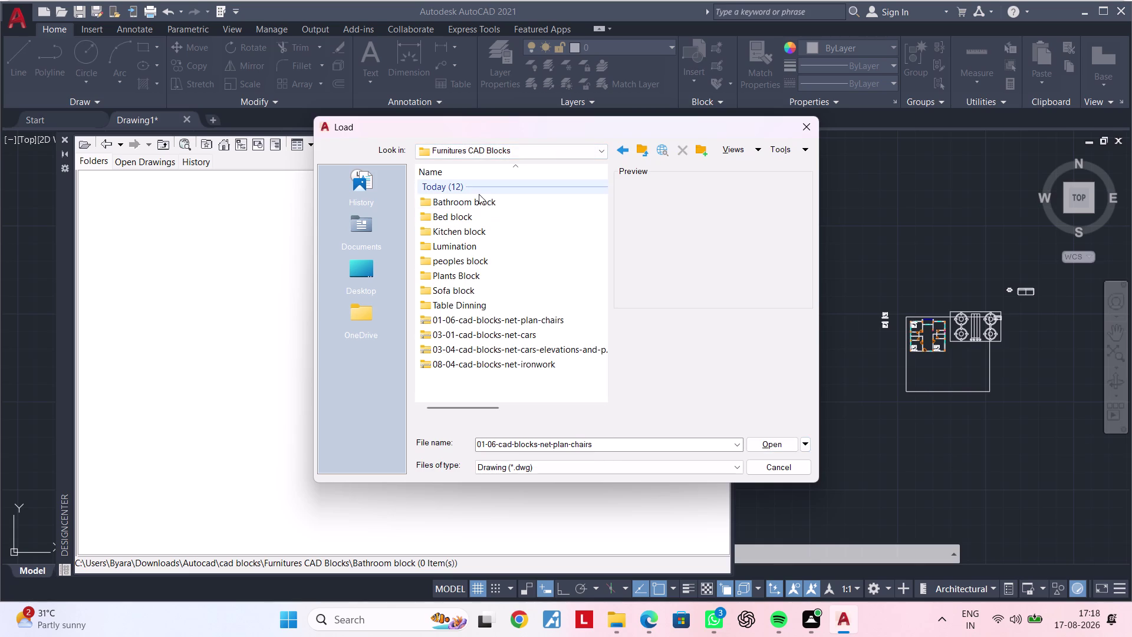
double_click(488, 204)
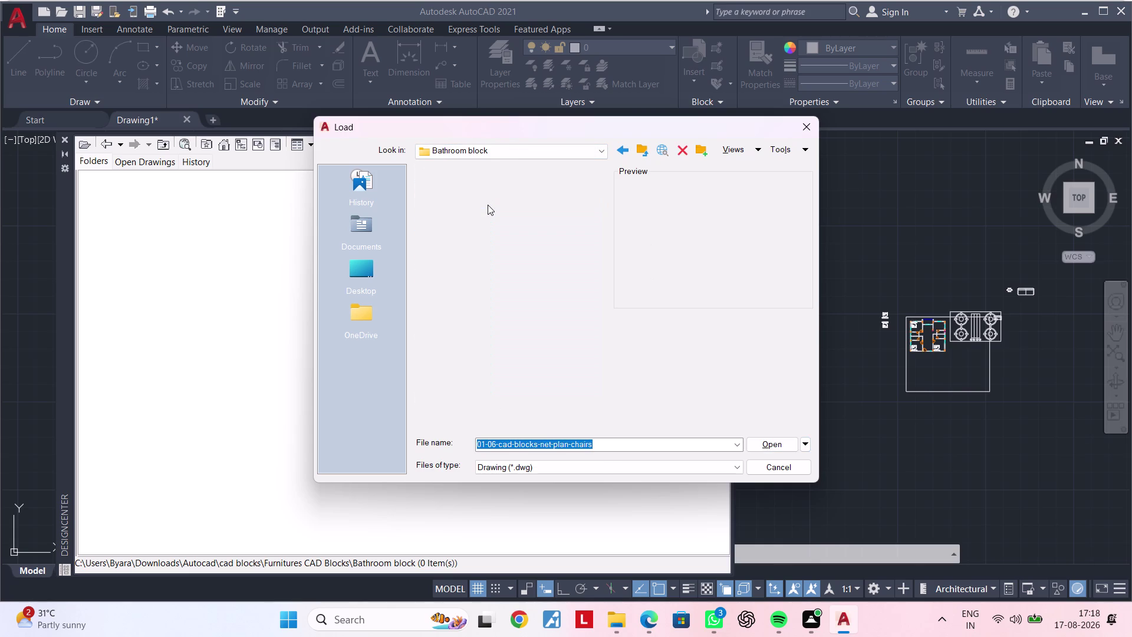
click(483, 197)
double_click(483, 196)
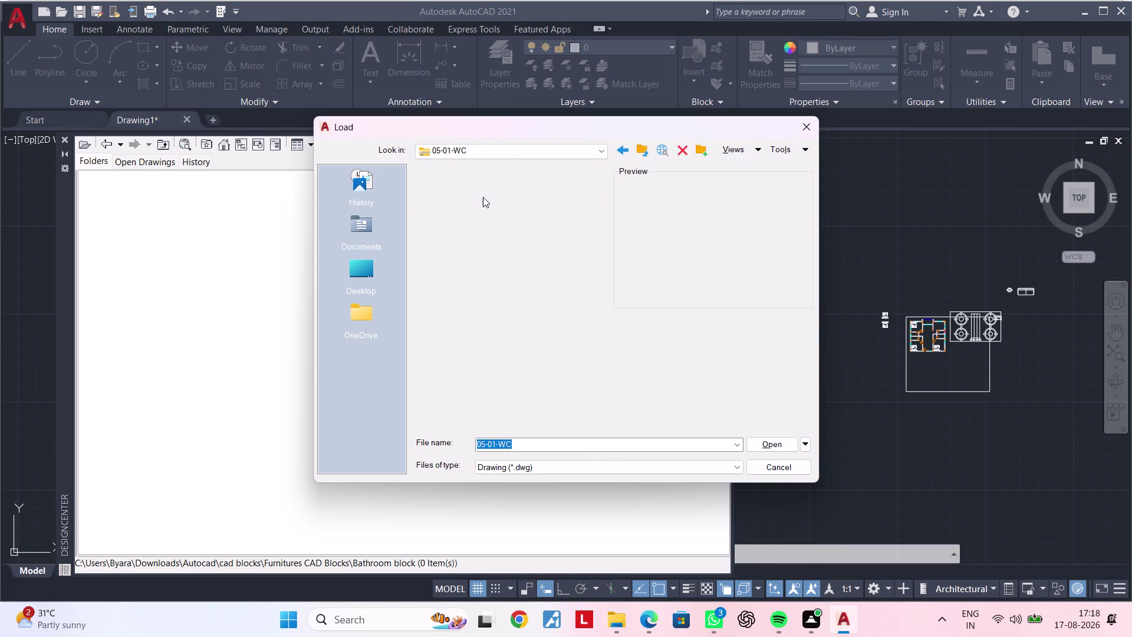
double_click(486, 182)
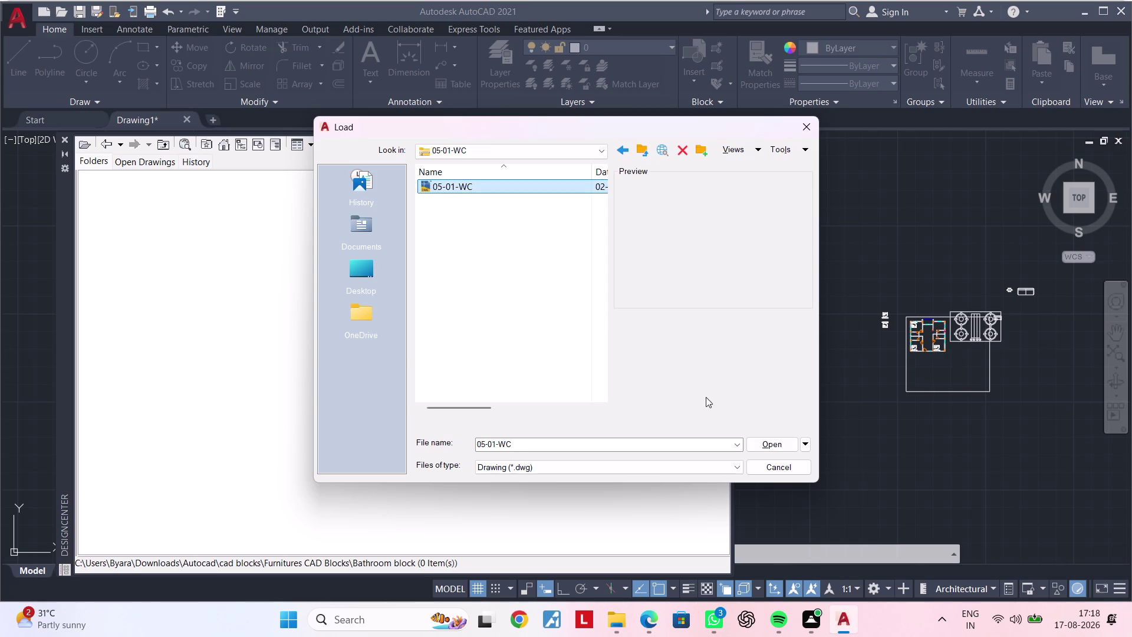
click(761, 442)
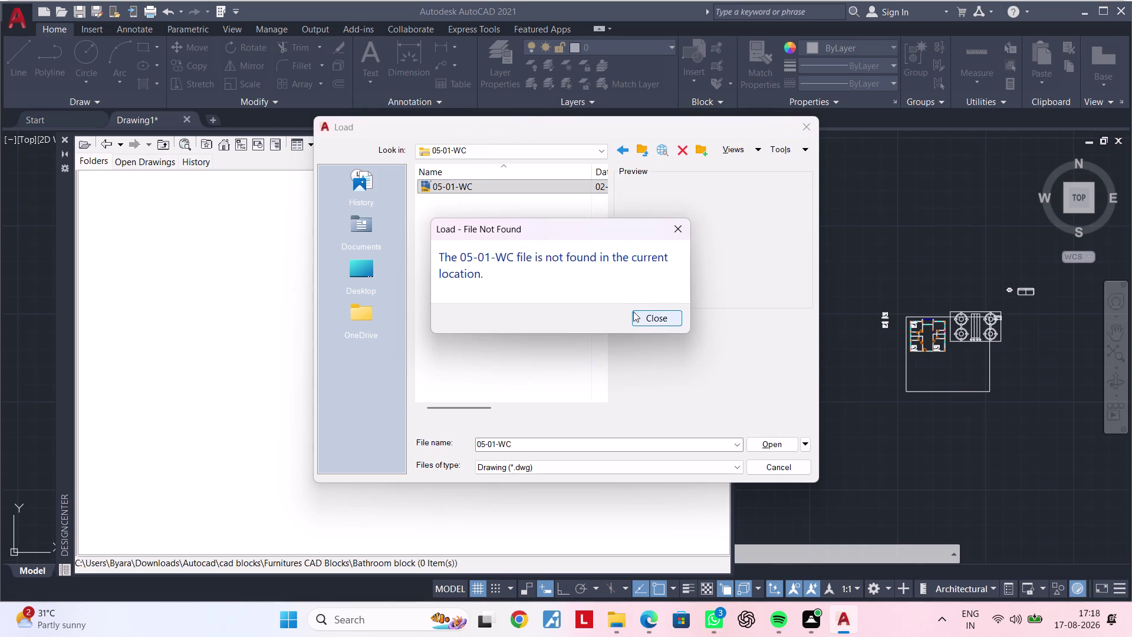
click(650, 317)
click(536, 180)
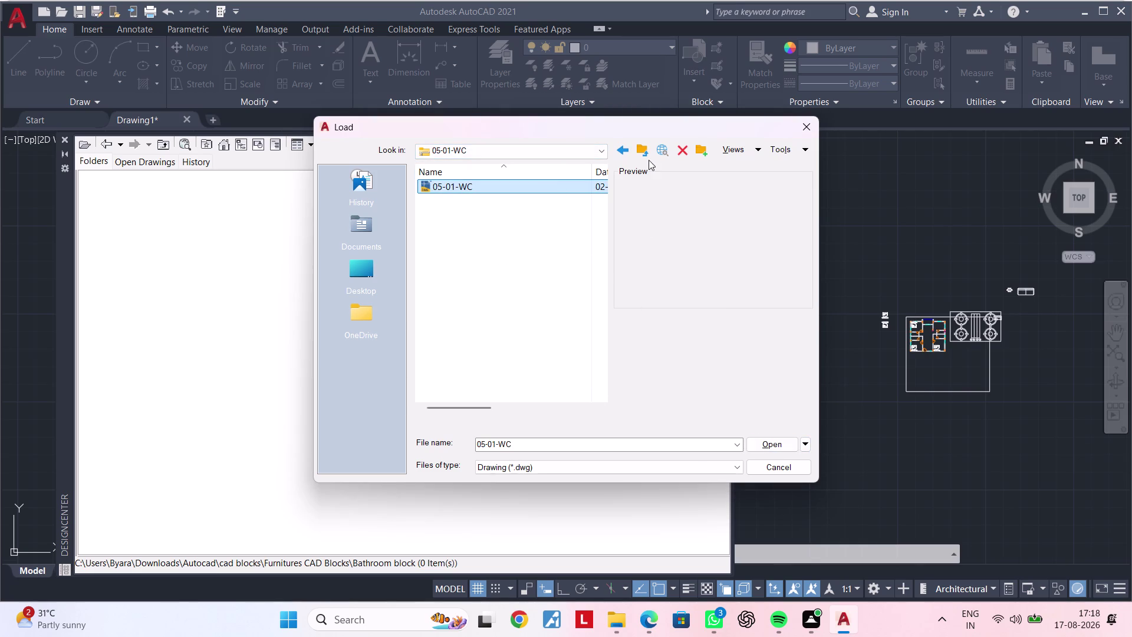
Try loading the 05-03-baths drawing and dismiss the file-not-found message.
click(646, 150)
double_click(511, 218)
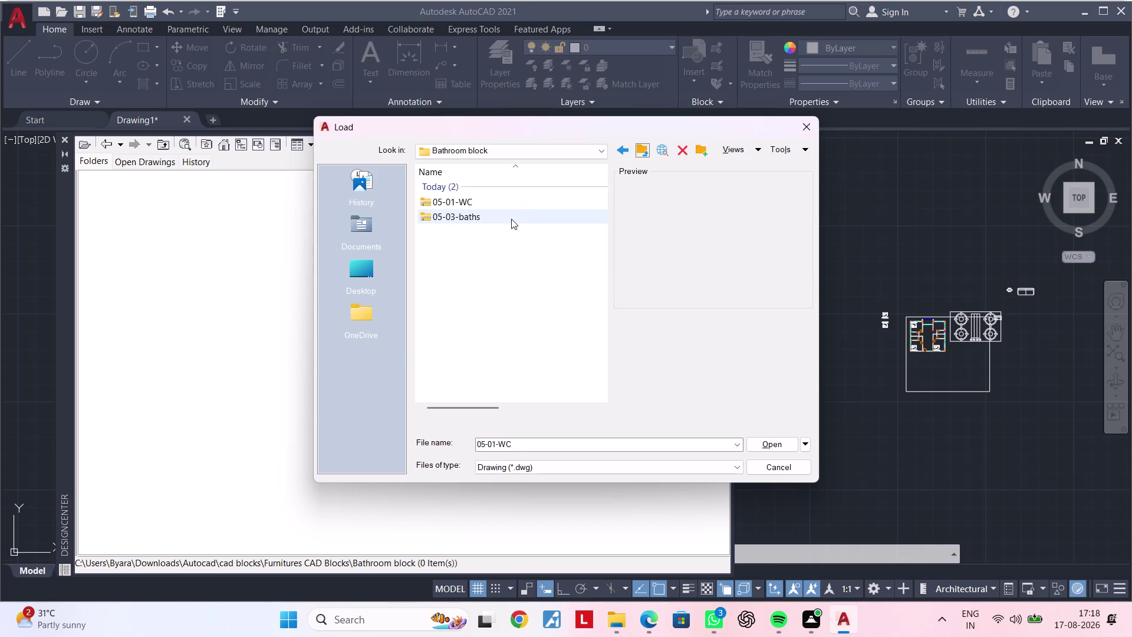
double_click(514, 186)
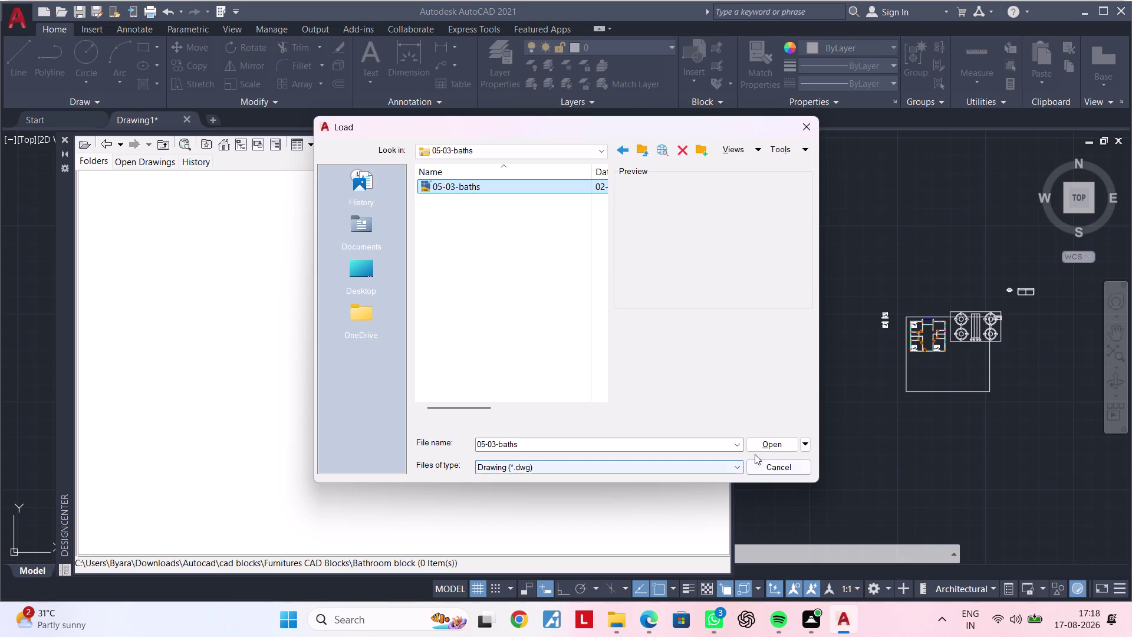
click(761, 445)
click(673, 233)
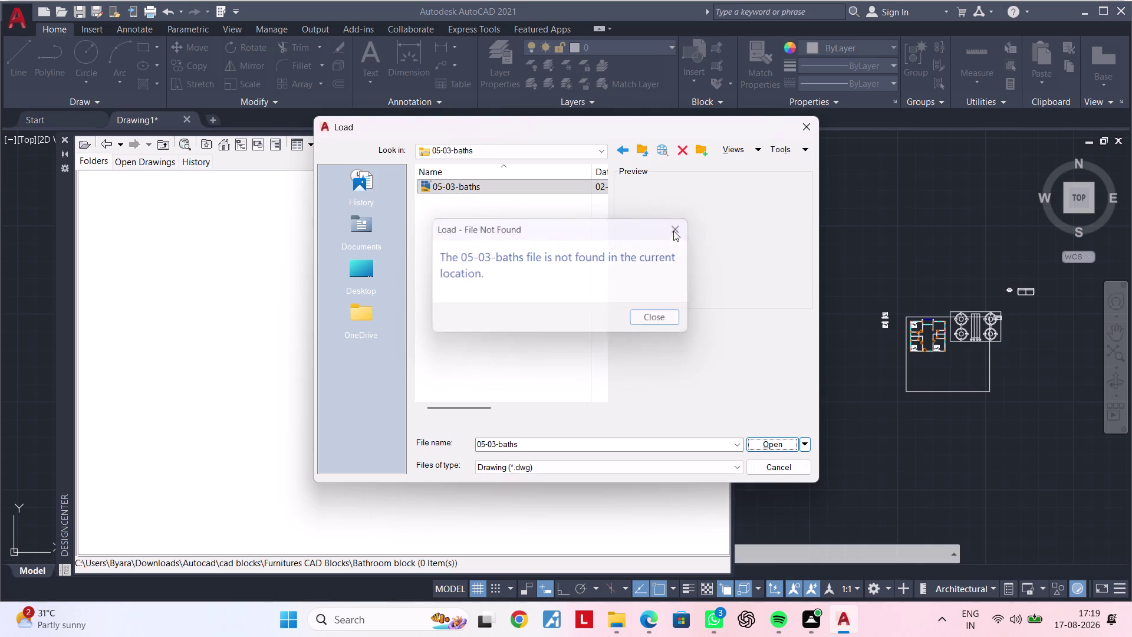
Browse Bed block and Lumination, climb several folders, retry loading, and dismiss the warning.
click(638, 148)
click(637, 149)
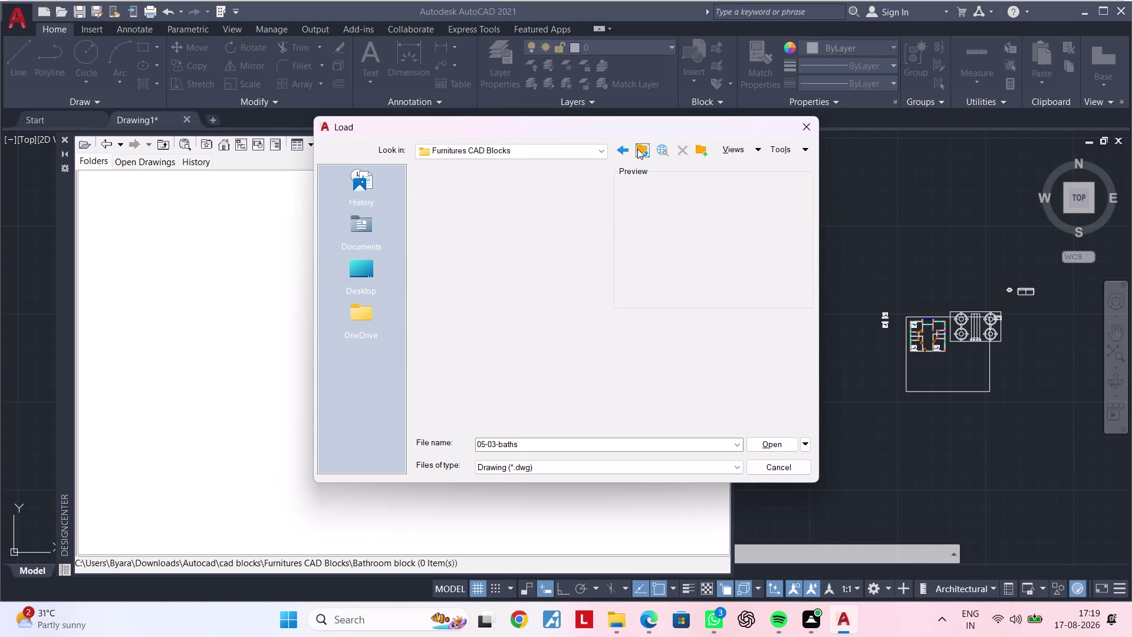
double_click(503, 221)
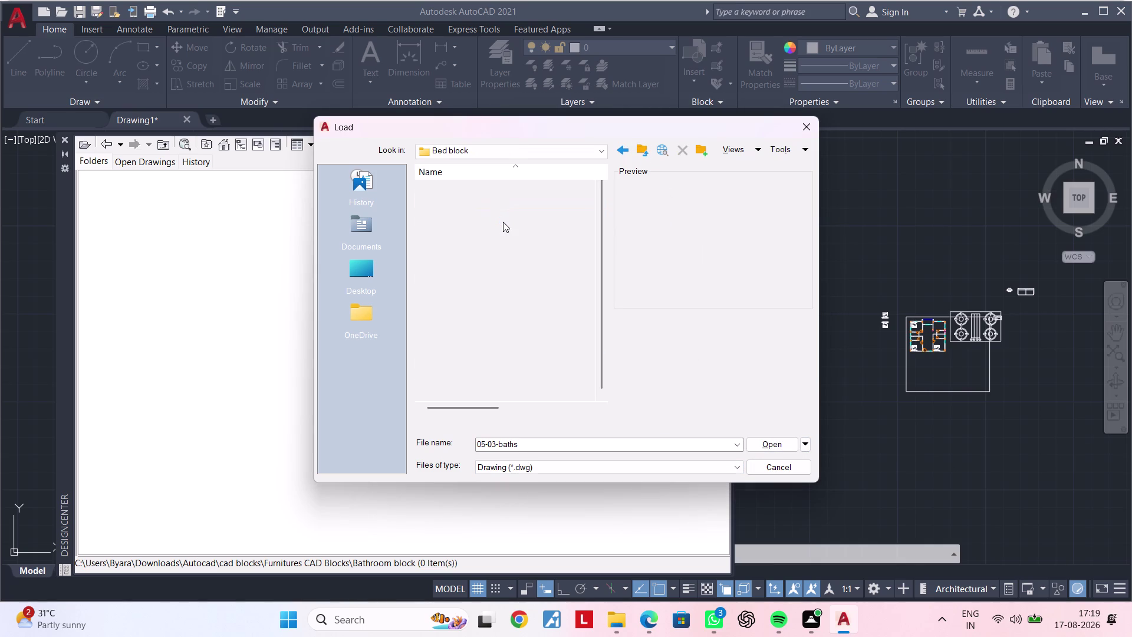
click(647, 150)
double_click(503, 239)
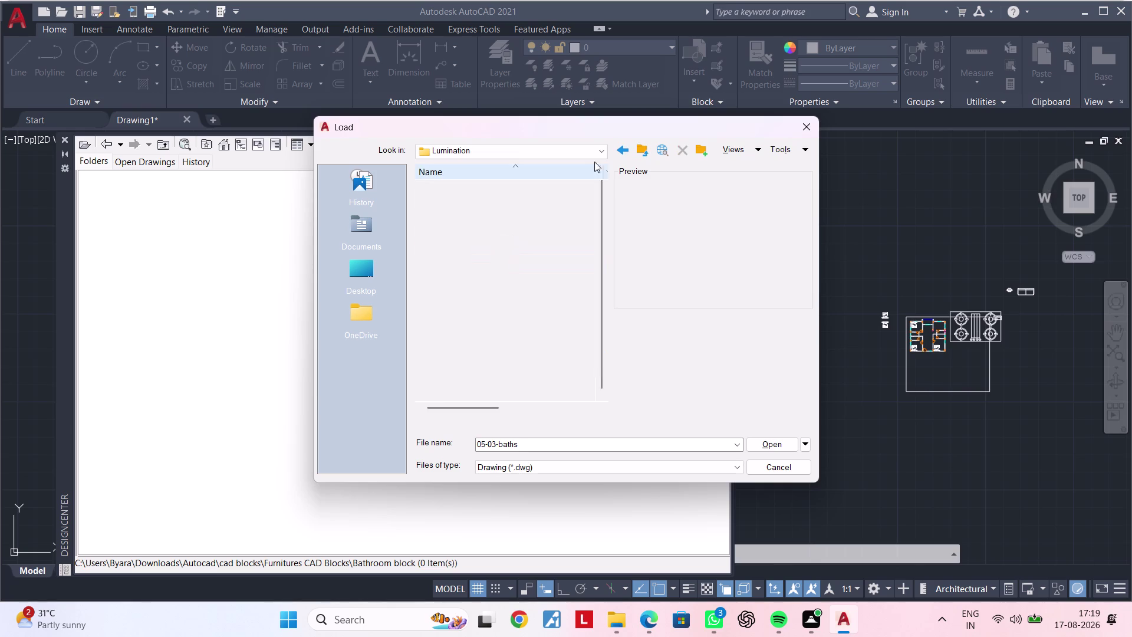
double_click(639, 153)
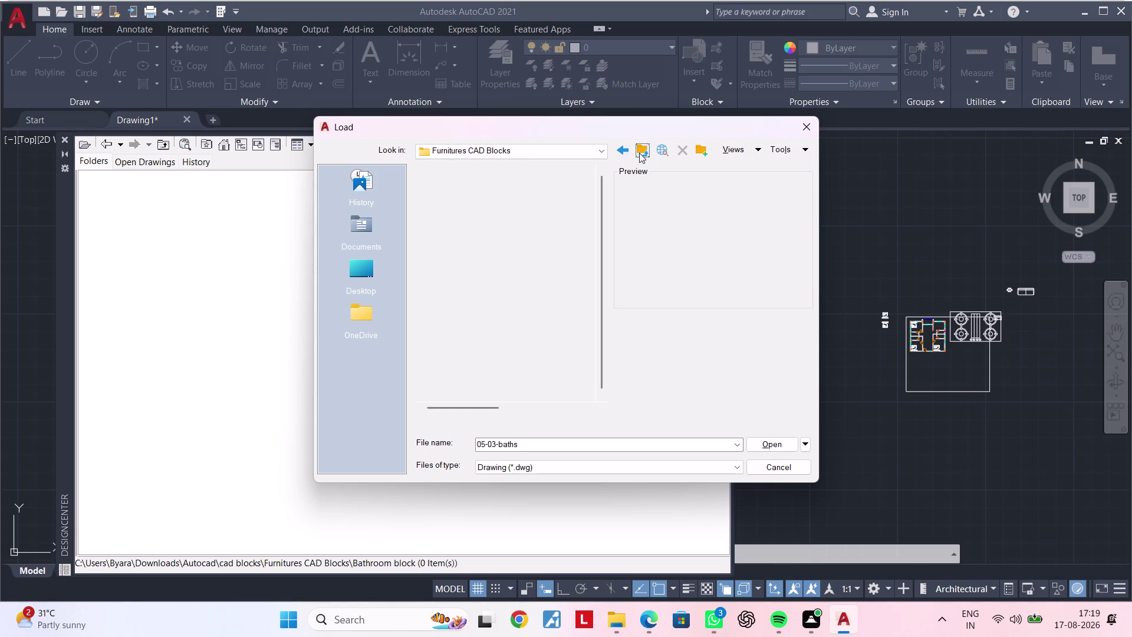
click(639, 152)
click(639, 153)
click(639, 153)
click(639, 153)
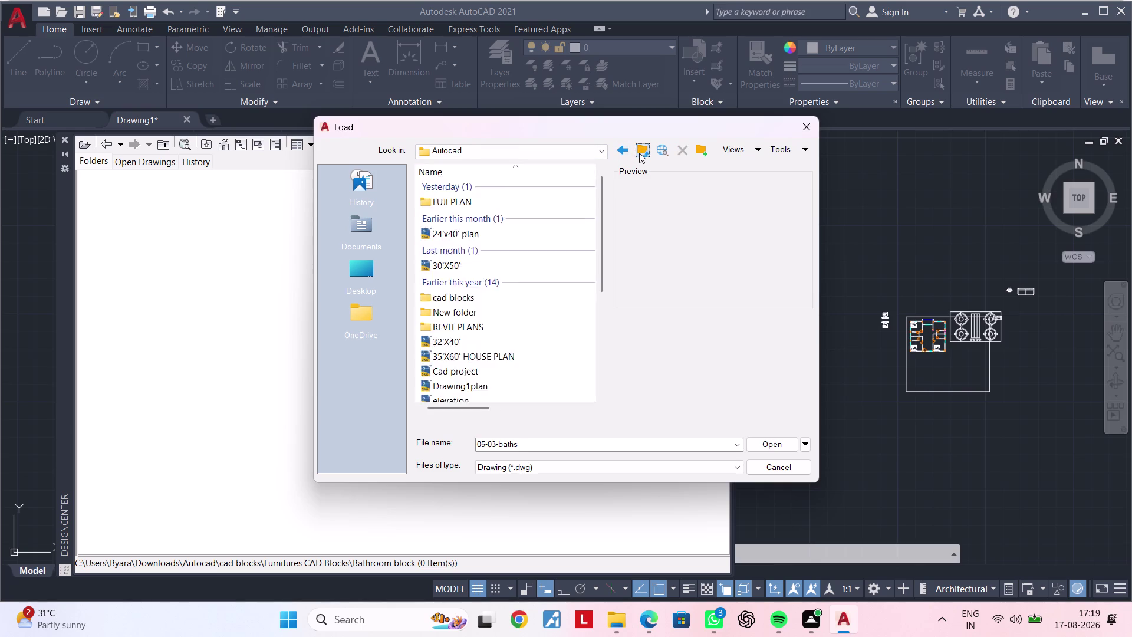
click(639, 152)
double_click(639, 152)
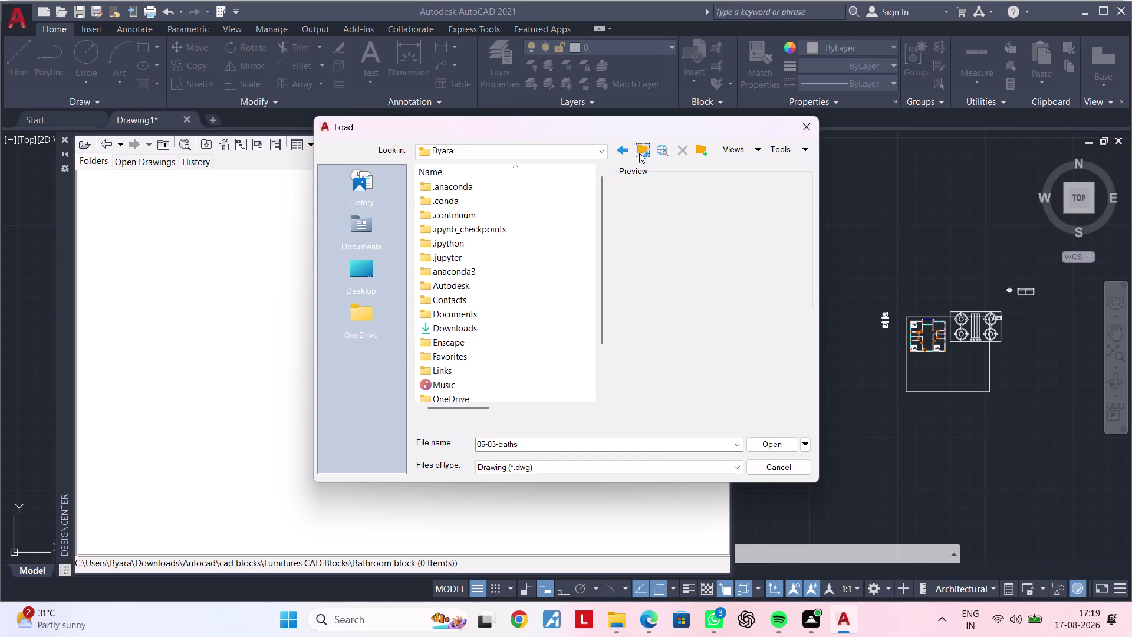
click(800, 126)
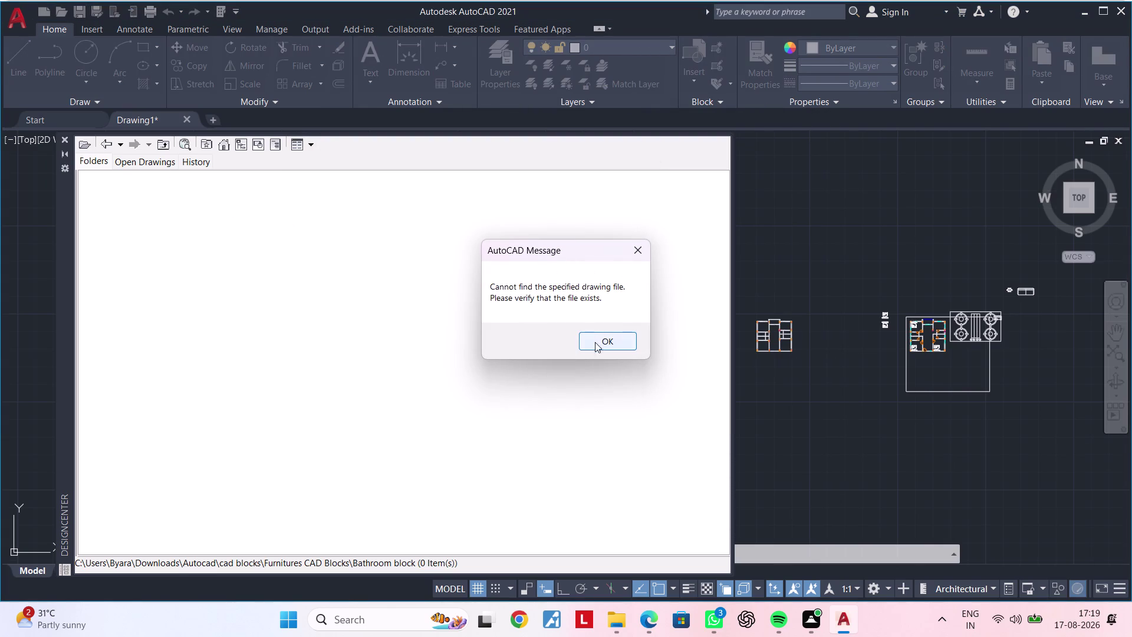
click(607, 337)
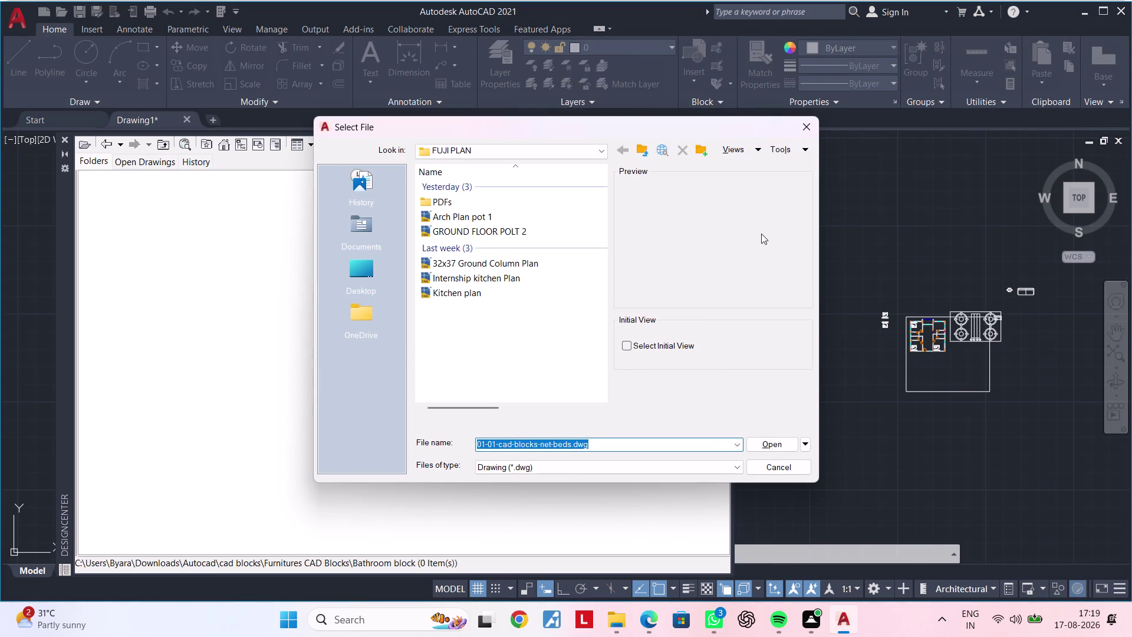
Dismiss the Select File dialog without opening anything and cancel the running command.
click(806, 122)
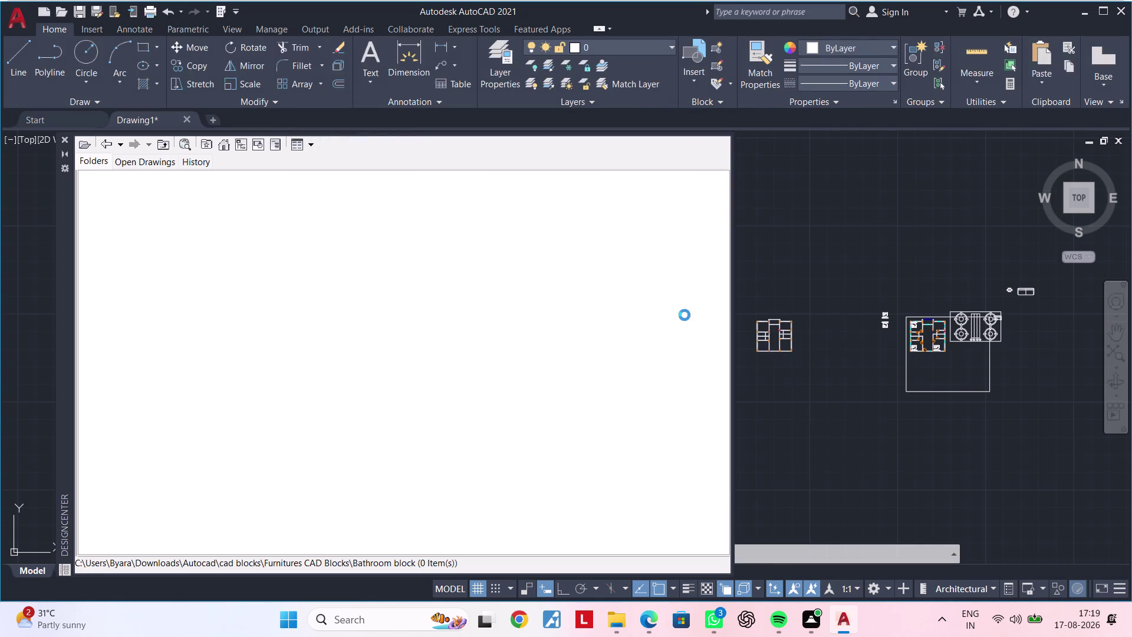
key(Escape)
key(Escape)
key(Escape)
key(Escape)
key(Escape)
key(Escape)
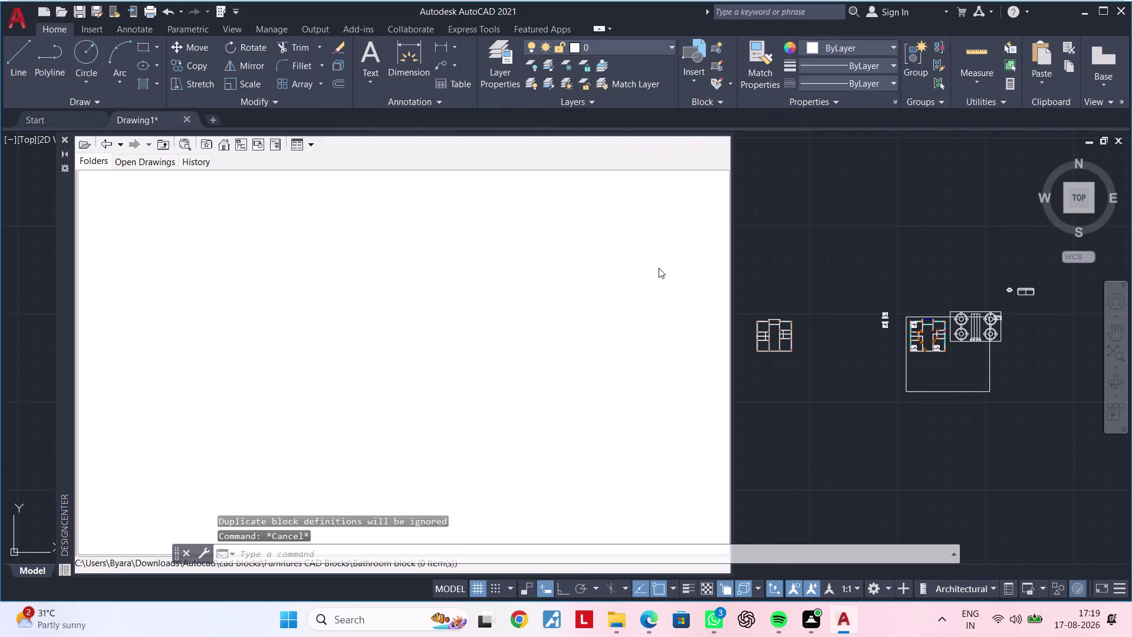
key(Escape)
key(Escape)
key(Escape)
key(Escape)
key(Escape)
Browse Sample > en-us > DesignCenter and show Home - Space Planner.dwg's contents.
click(224, 147)
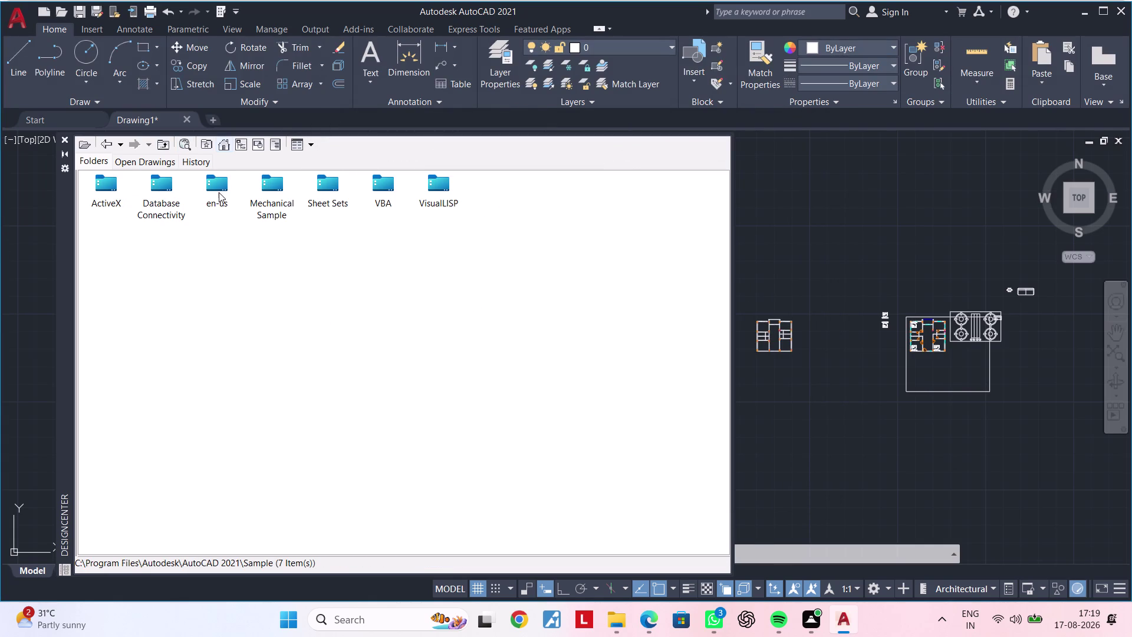
double_click(219, 192)
double_click(112, 190)
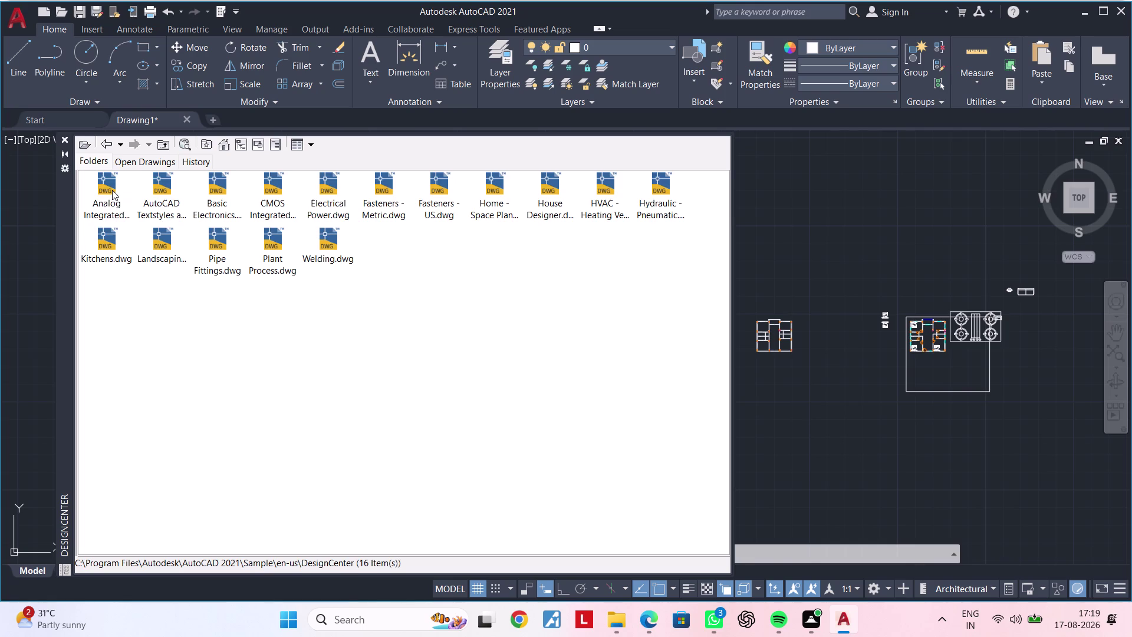
double_click(485, 208)
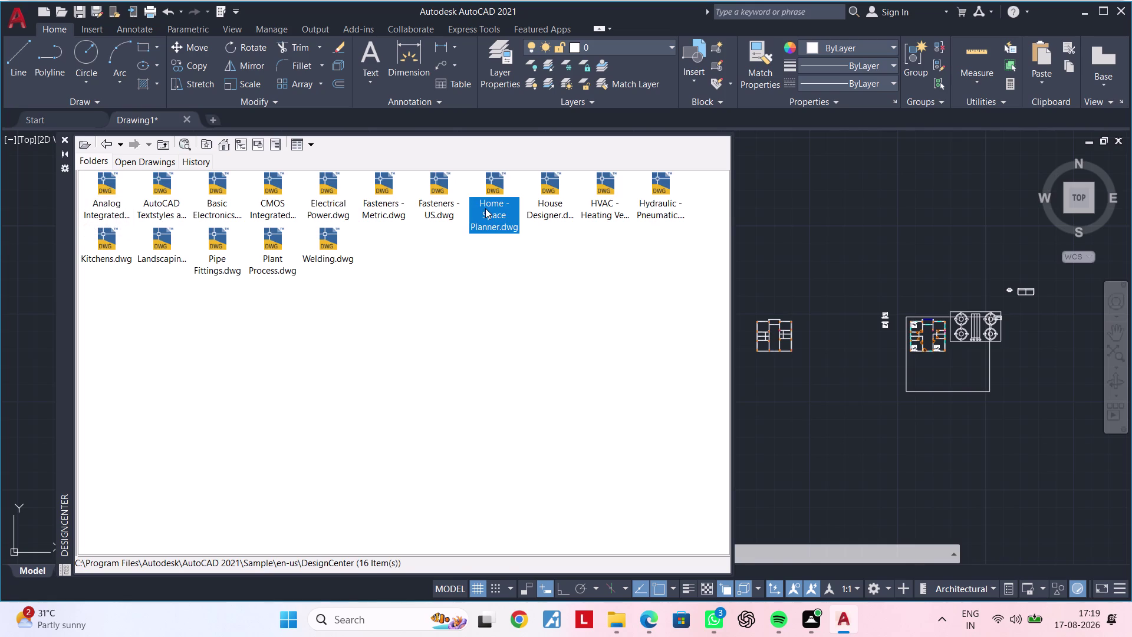
double_click(103, 191)
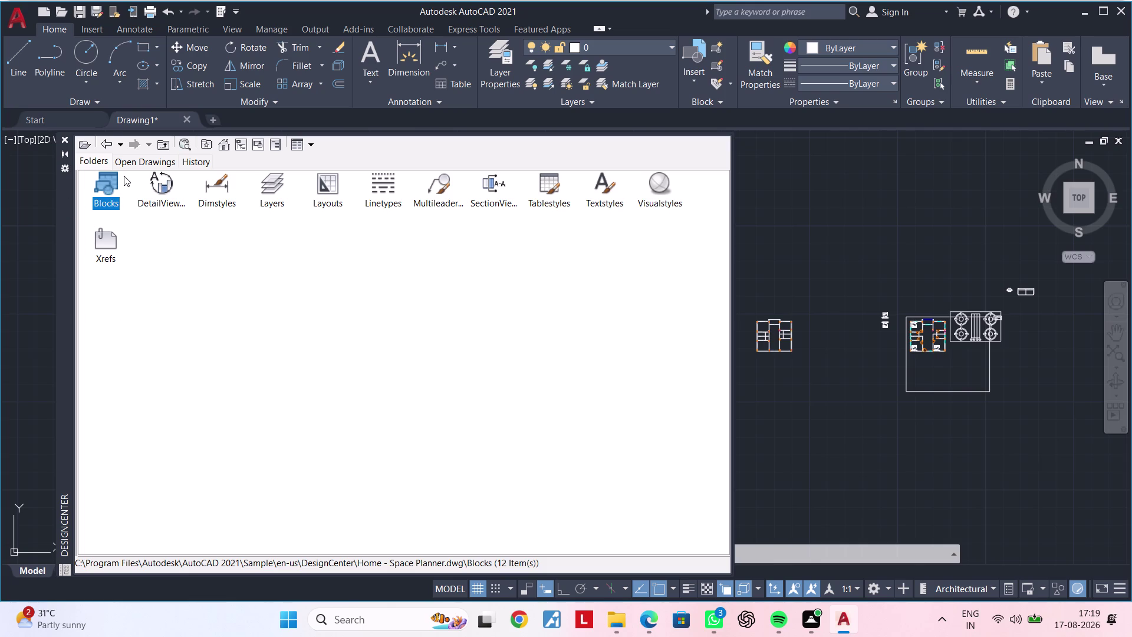
Go back to the sample drawings and open House Designer.dwg's Blocks.
click(112, 148)
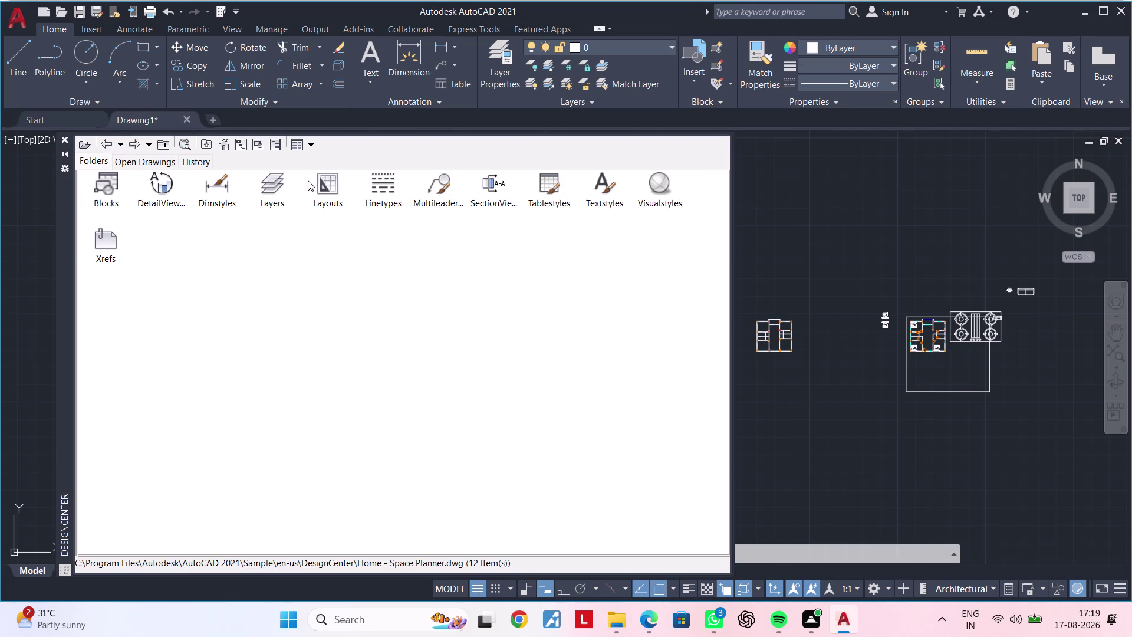
click(108, 146)
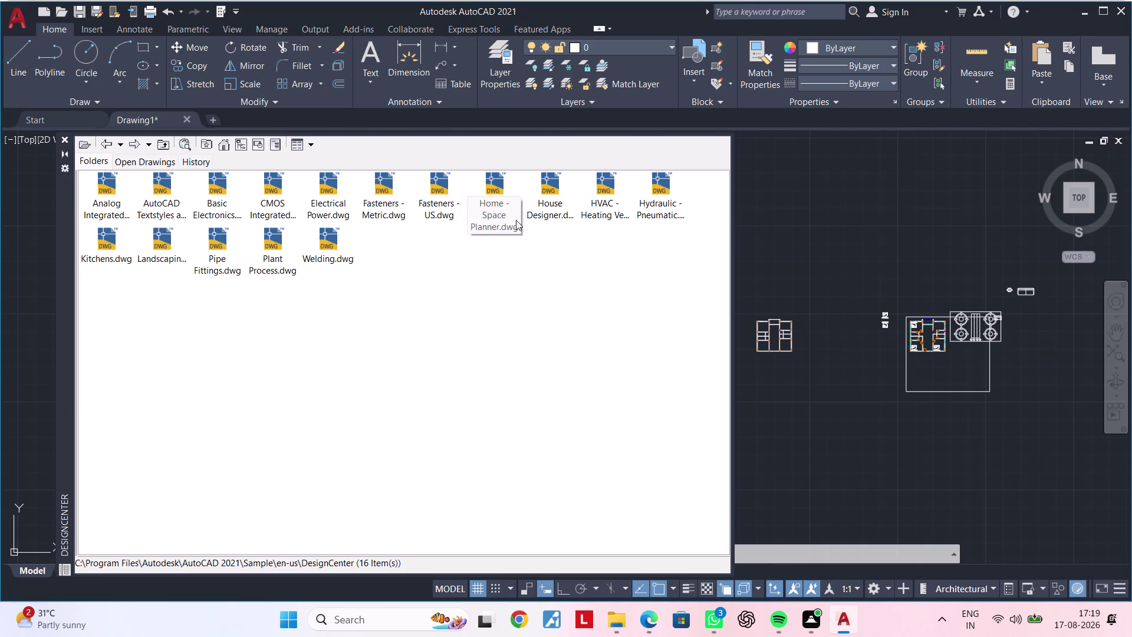
double_click(545, 205)
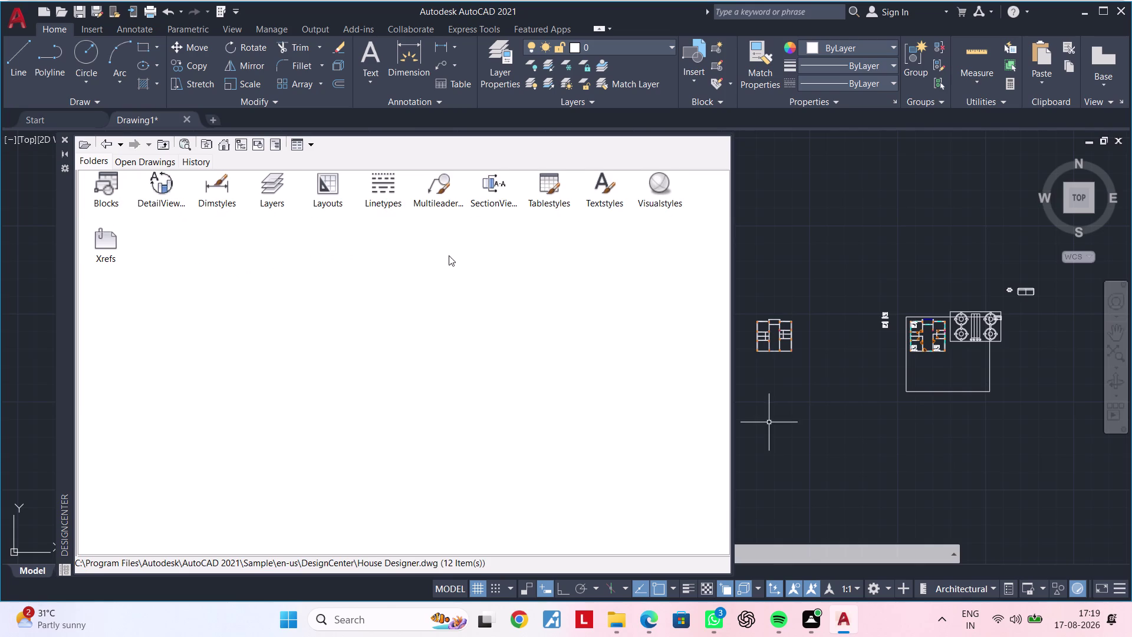
double_click(120, 180)
double_click(104, 185)
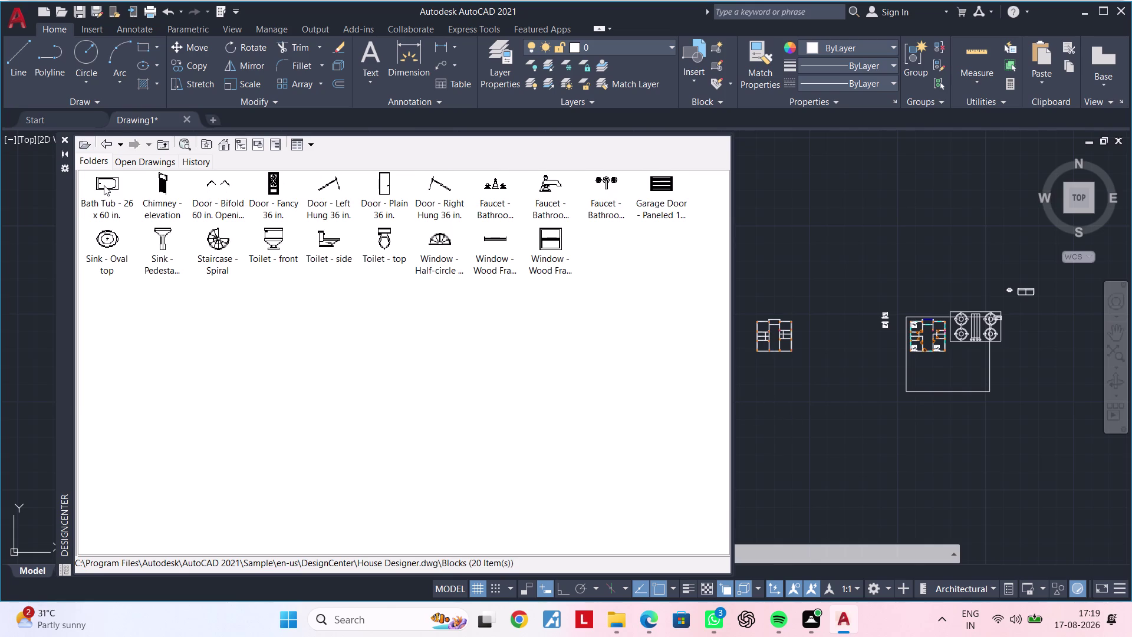
Drag the Bath Tub - 26 x 60 in. block into the drawing beside the plan.
drag(103, 185, 818, 322)
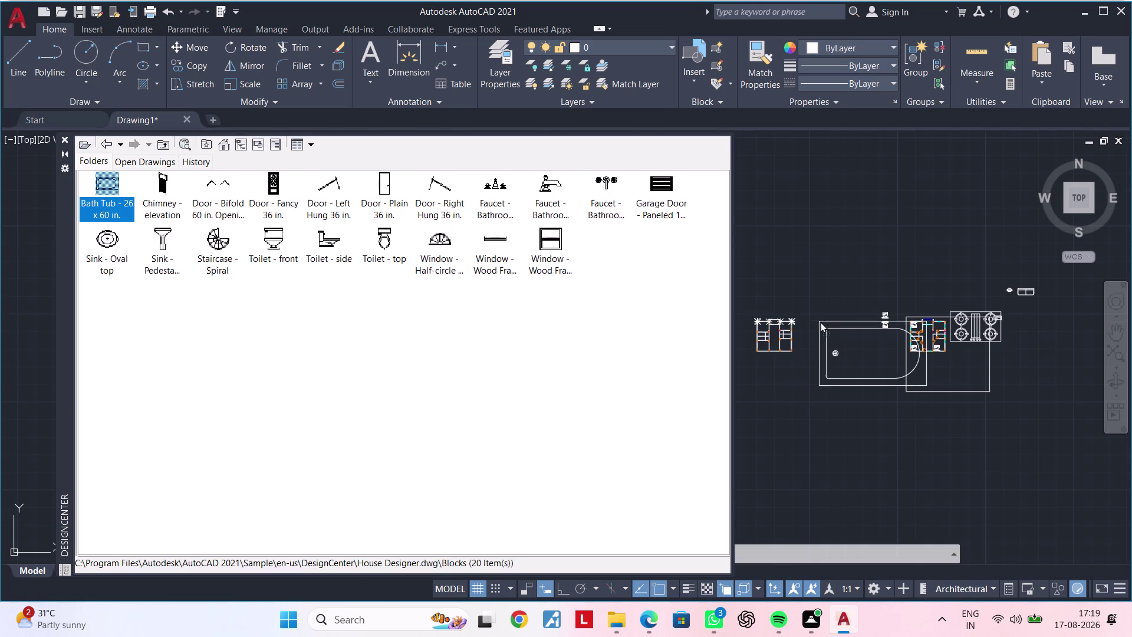
drag(819, 321, 835, 304)
drag(834, 289, 826, 249)
key(Escape)
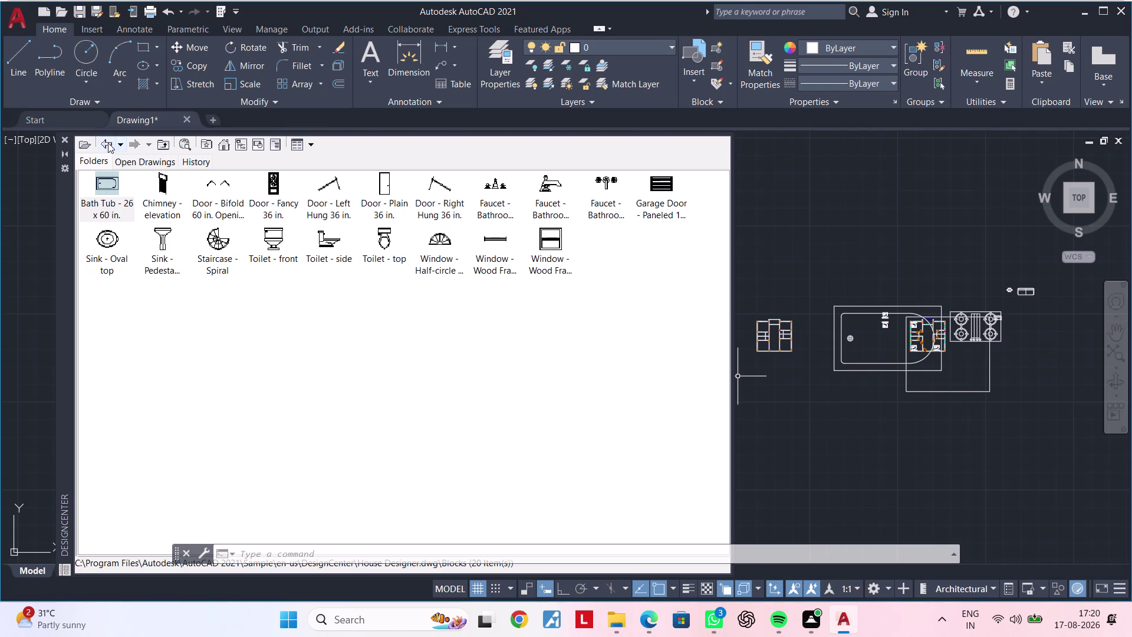
Switch to Open Drawings and list Drawing1.dwg's 43 defined blocks.
click(128, 159)
click(125, 164)
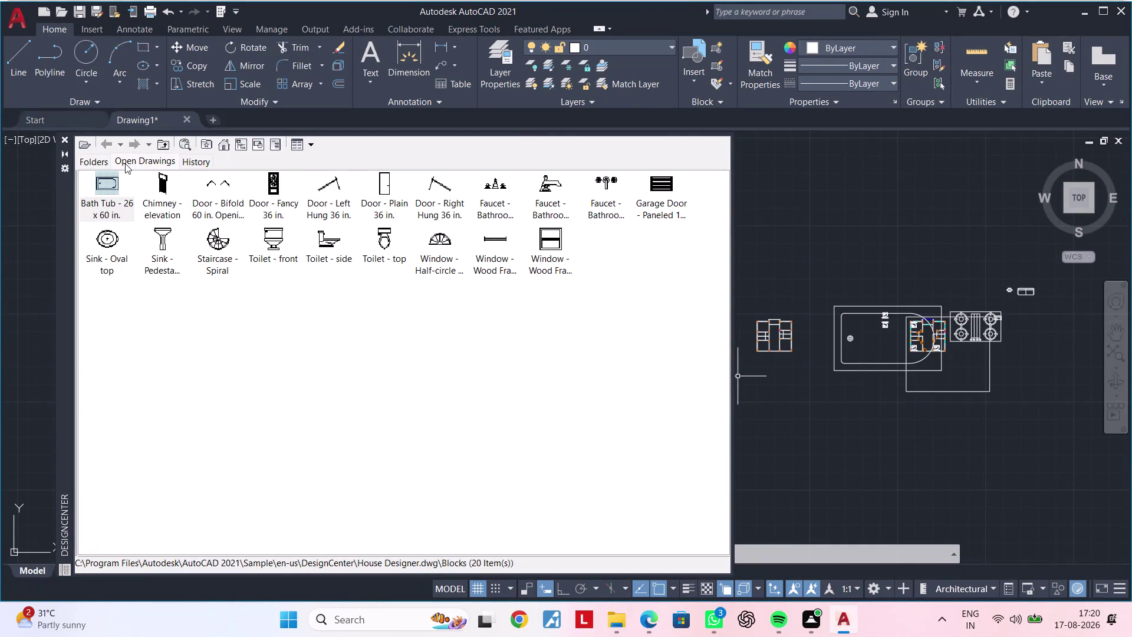
double_click(102, 145)
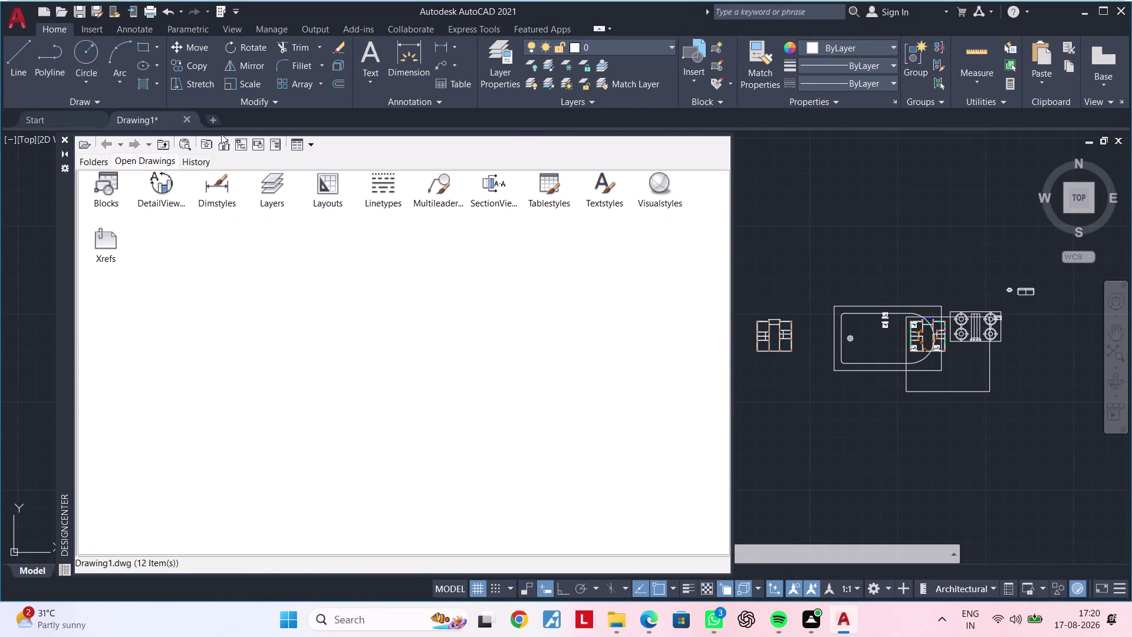
click(165, 146)
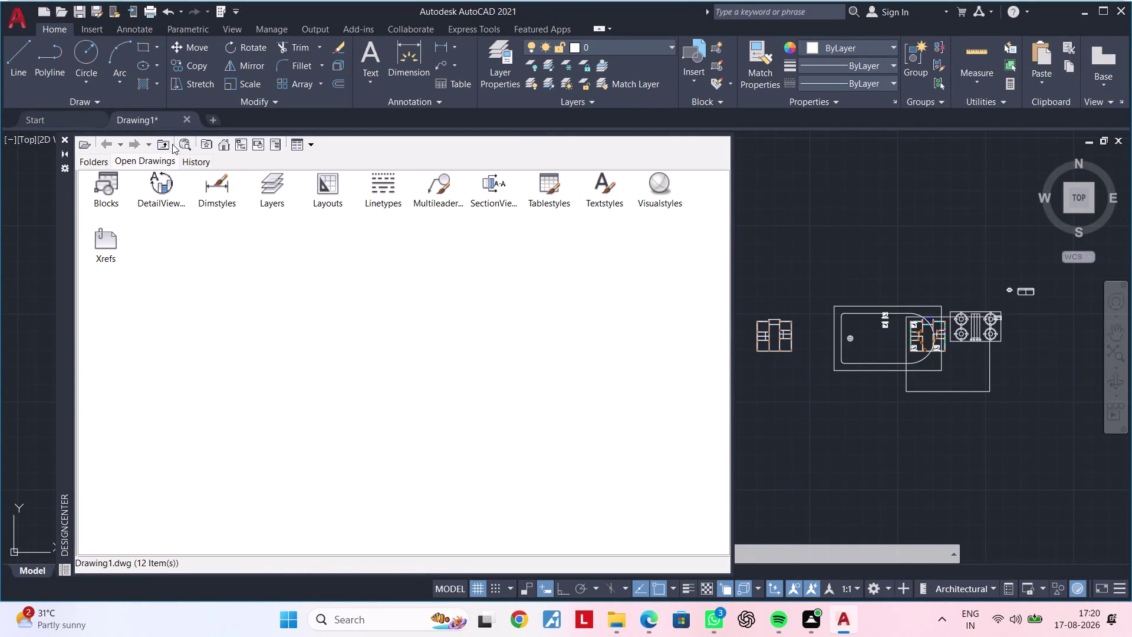
triple_click(167, 146)
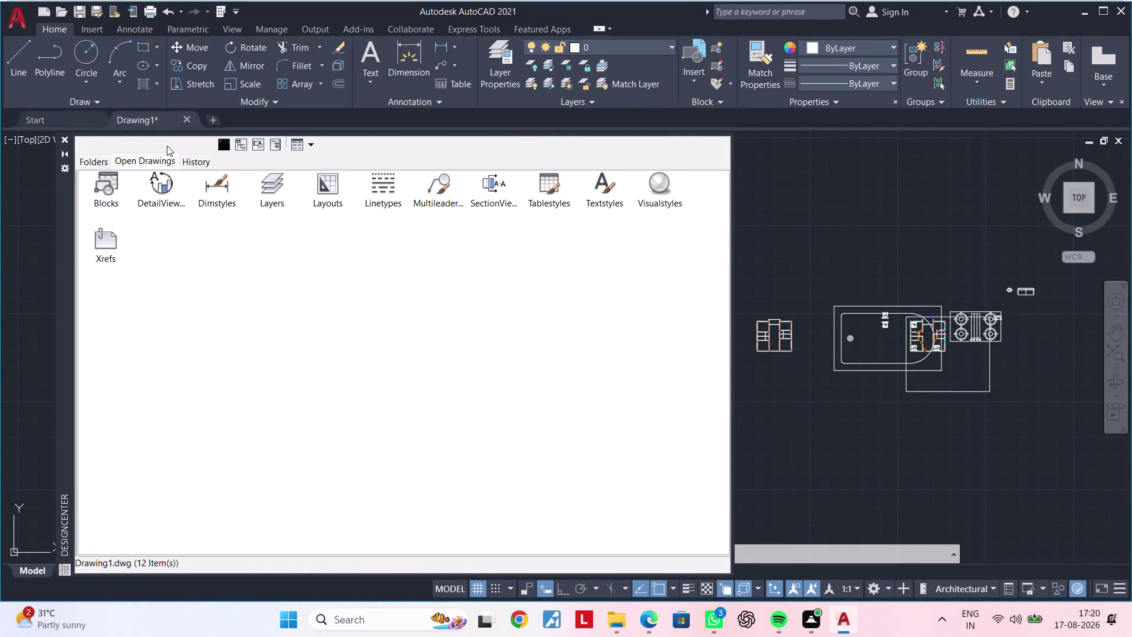
click(166, 145)
double_click(100, 191)
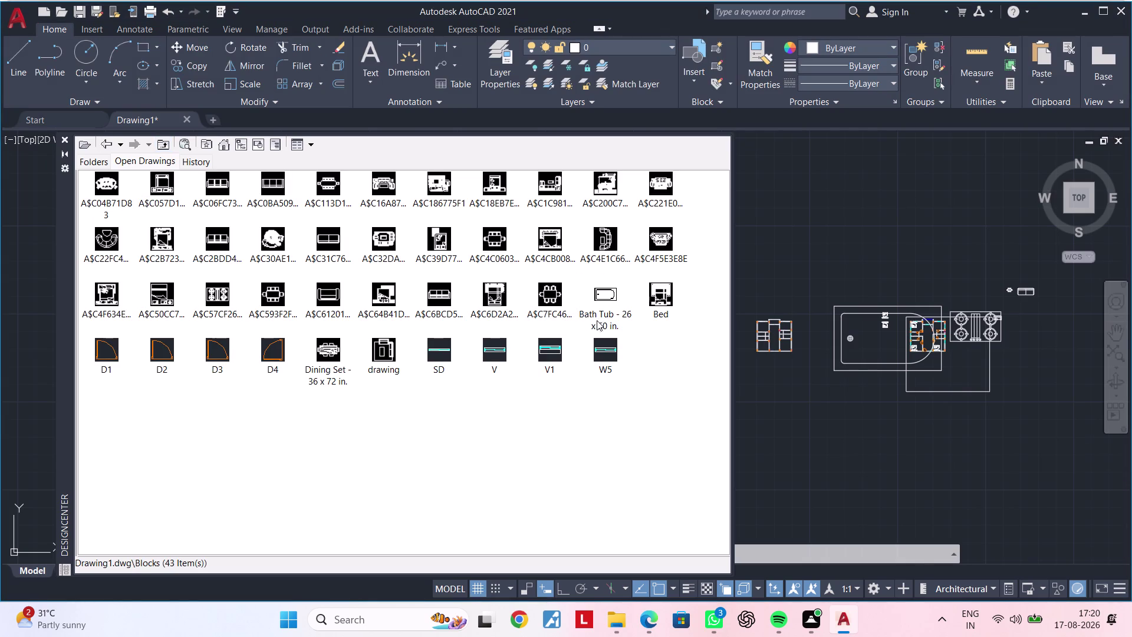
Start inserting the curved sofa block, then close the Insert dialog without placing it.
click(111, 237)
double_click(111, 236)
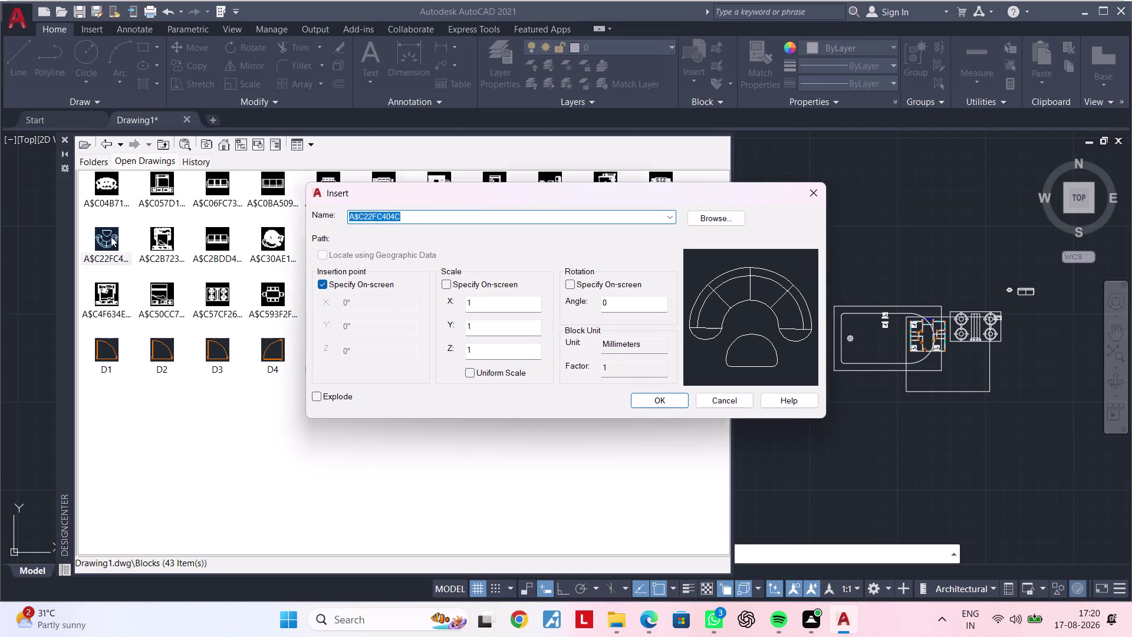
click(818, 196)
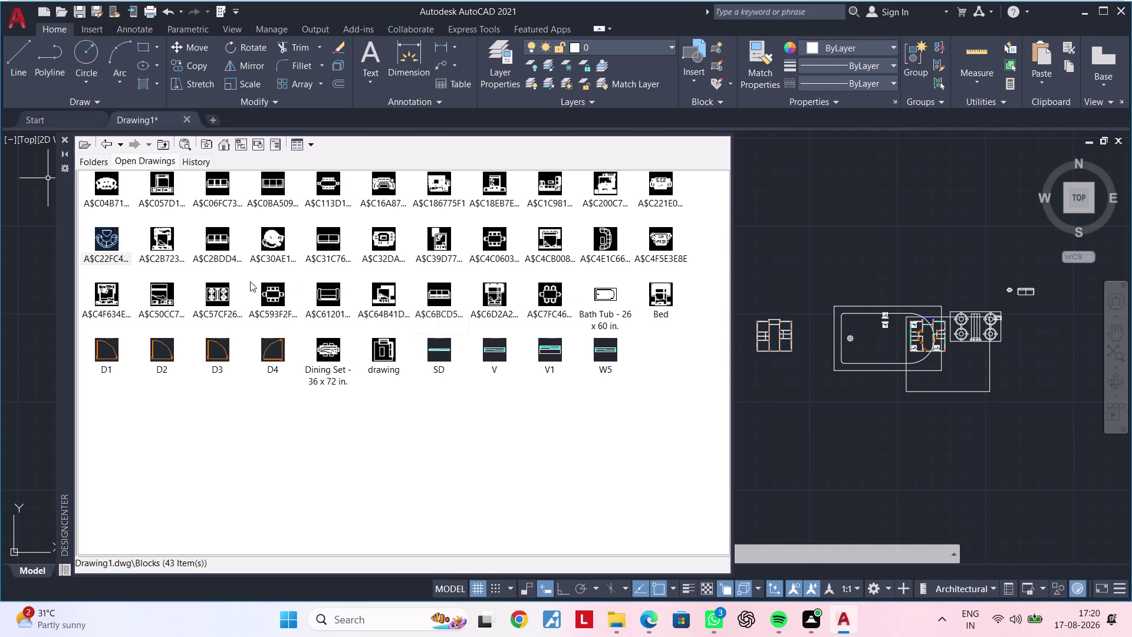
scroll(up, 3)
click(162, 144)
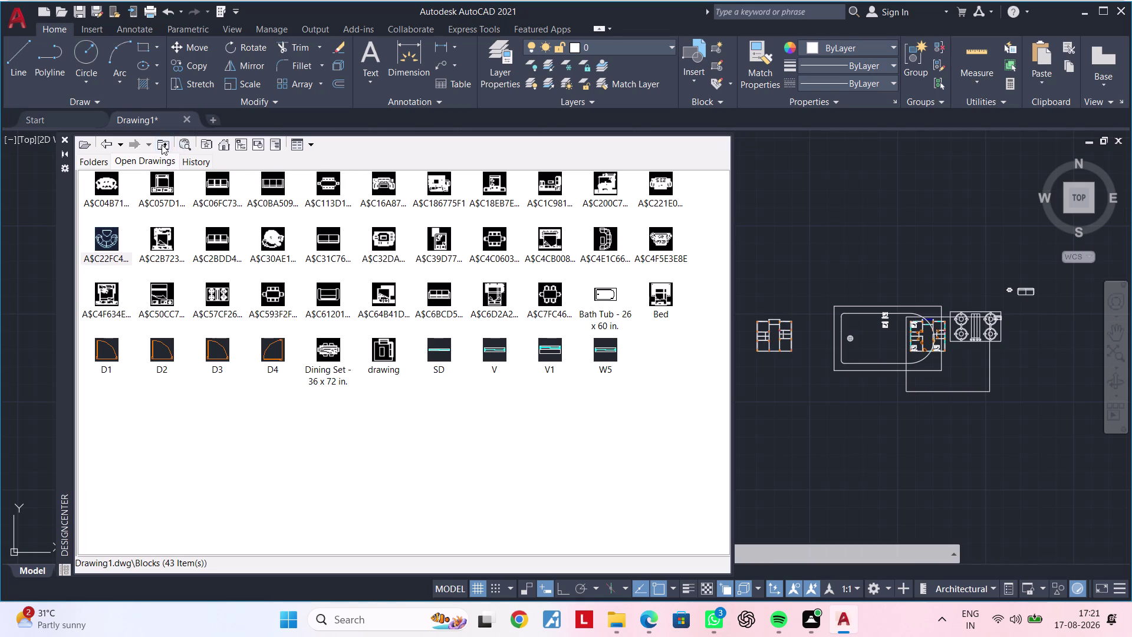
Navigate DesignCenter back to the sample drawings and open the Kitchens blocks.
click(161, 145)
triple_click(161, 144)
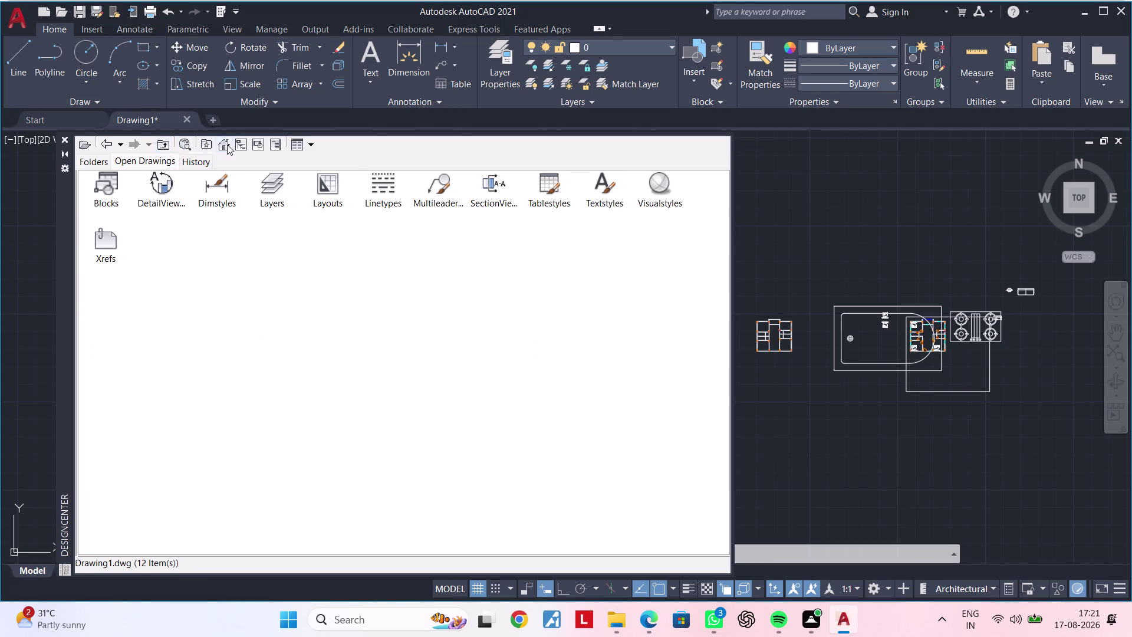
click(227, 144)
double_click(215, 190)
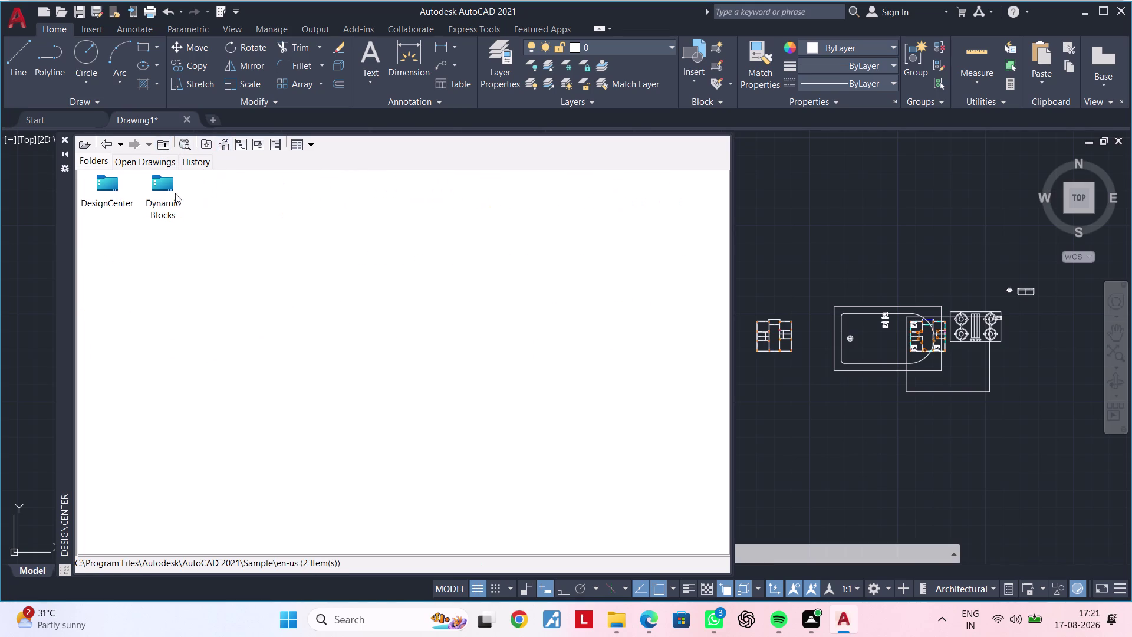
double_click(100, 192)
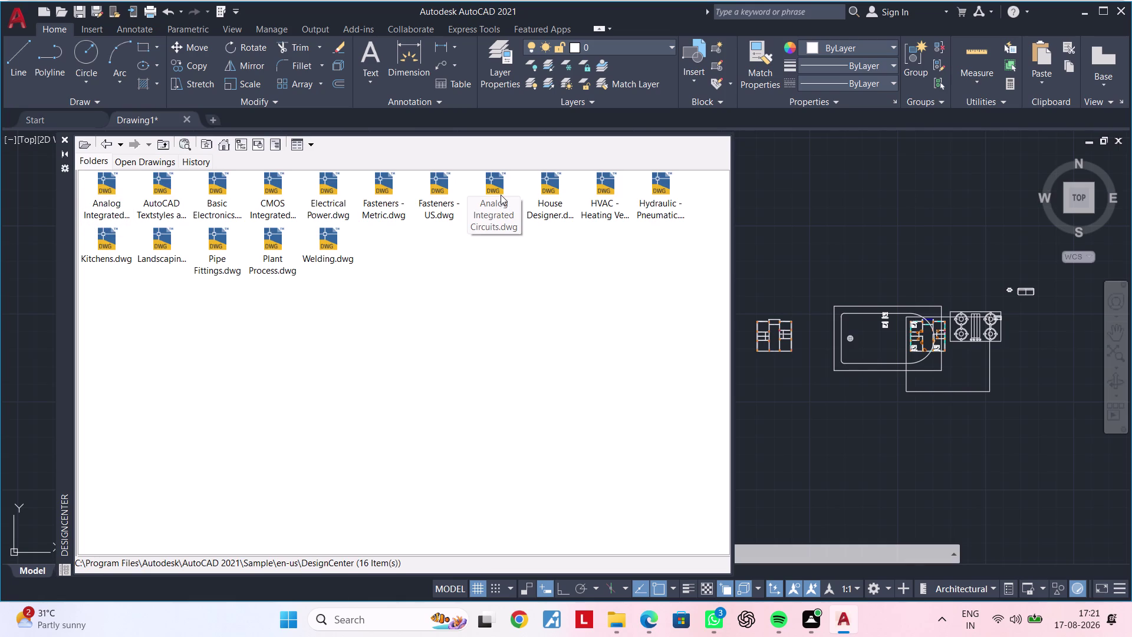
double_click(104, 251)
double_click(95, 189)
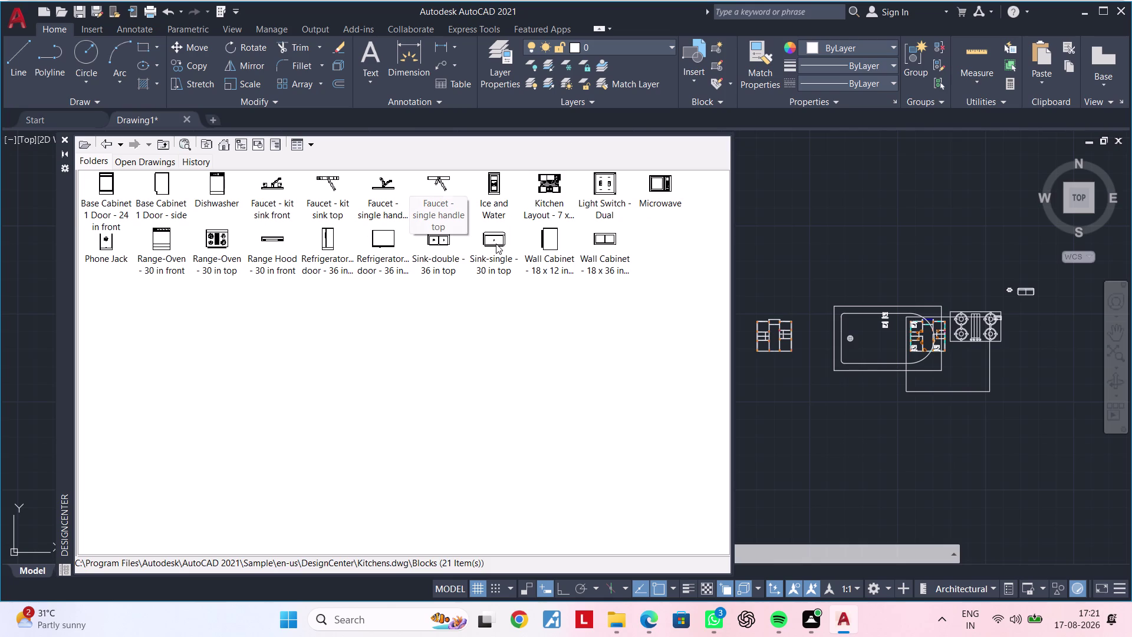
Drag the Sink-single - 30 in top block into the drawing and close DesignCenter.
drag(496, 244, 1042, 499)
drag(1029, 492, 958, 456)
key(Escape)
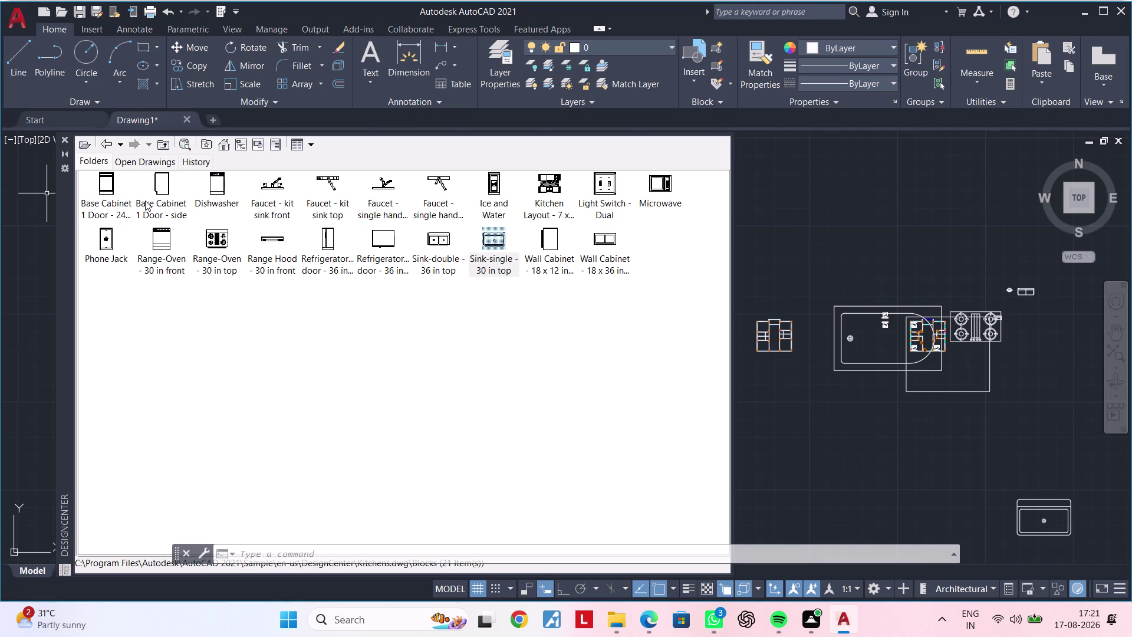
scroll(up, 3)
click(66, 139)
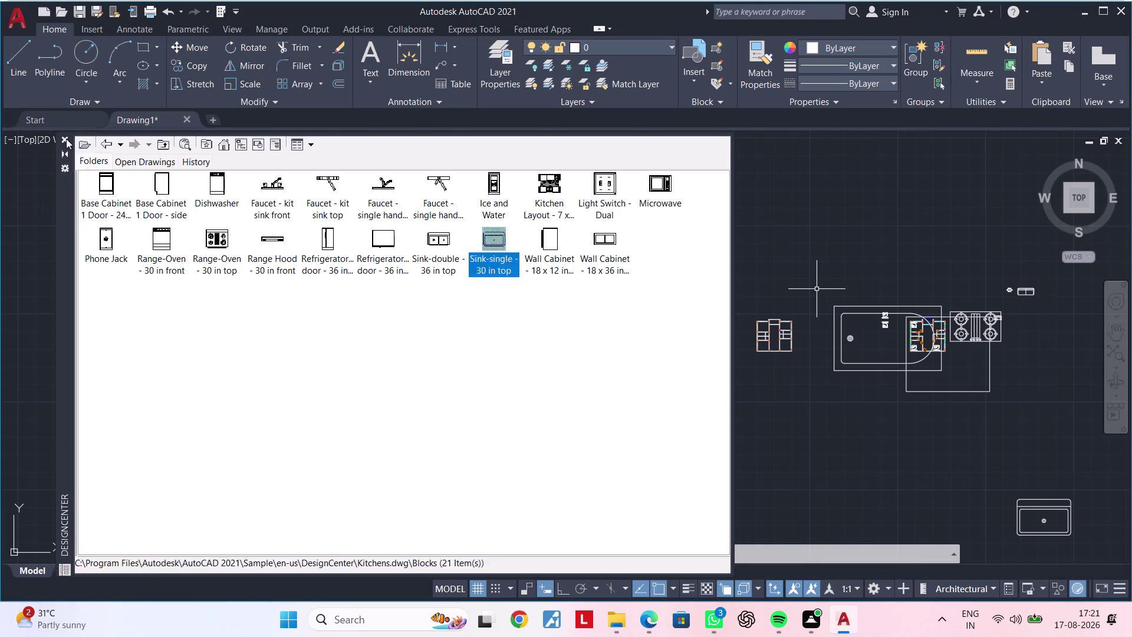
middle_drag(806, 396, 405, 377)
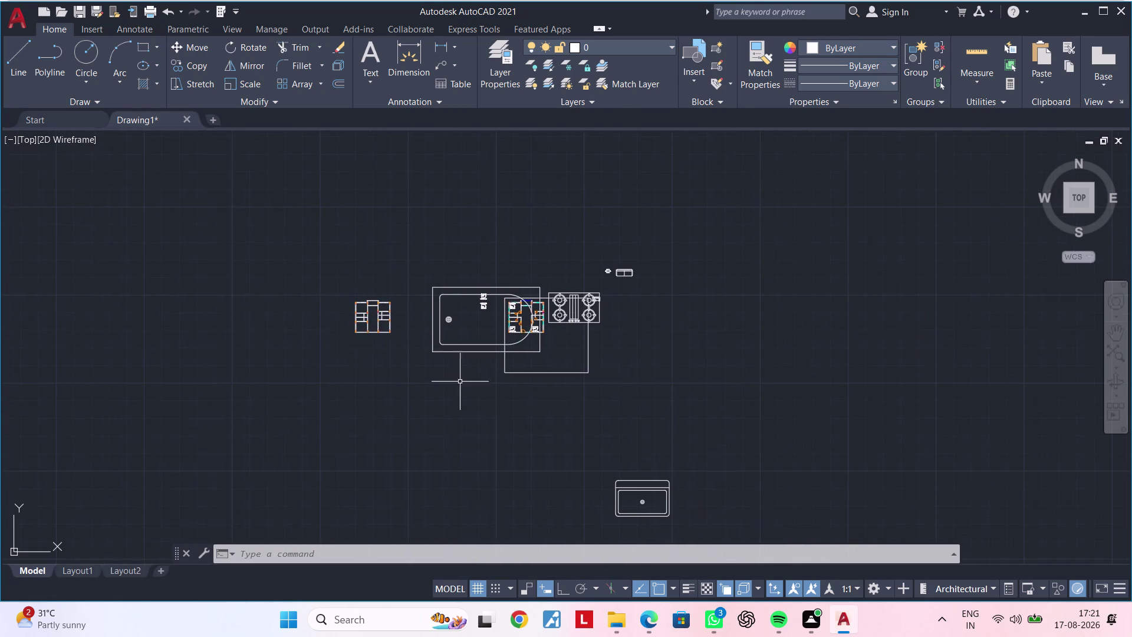
Scale down the oversized sink fixture with SC.
scroll(up, 3)
middle_drag(475, 348, 377, 415)
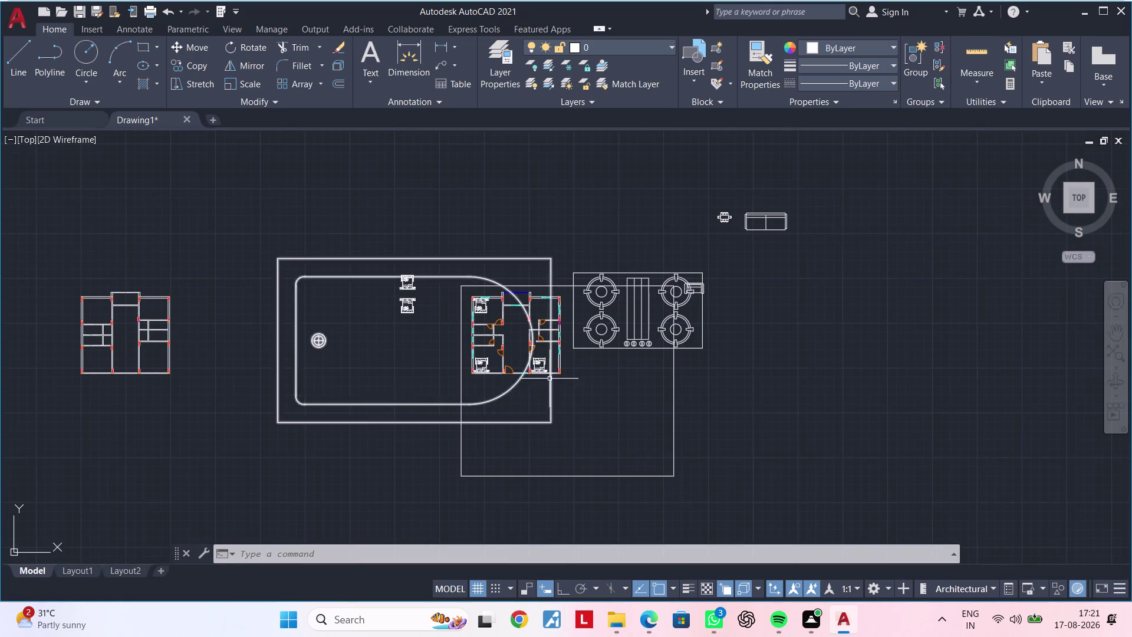
scroll(up, 3)
click(489, 404)
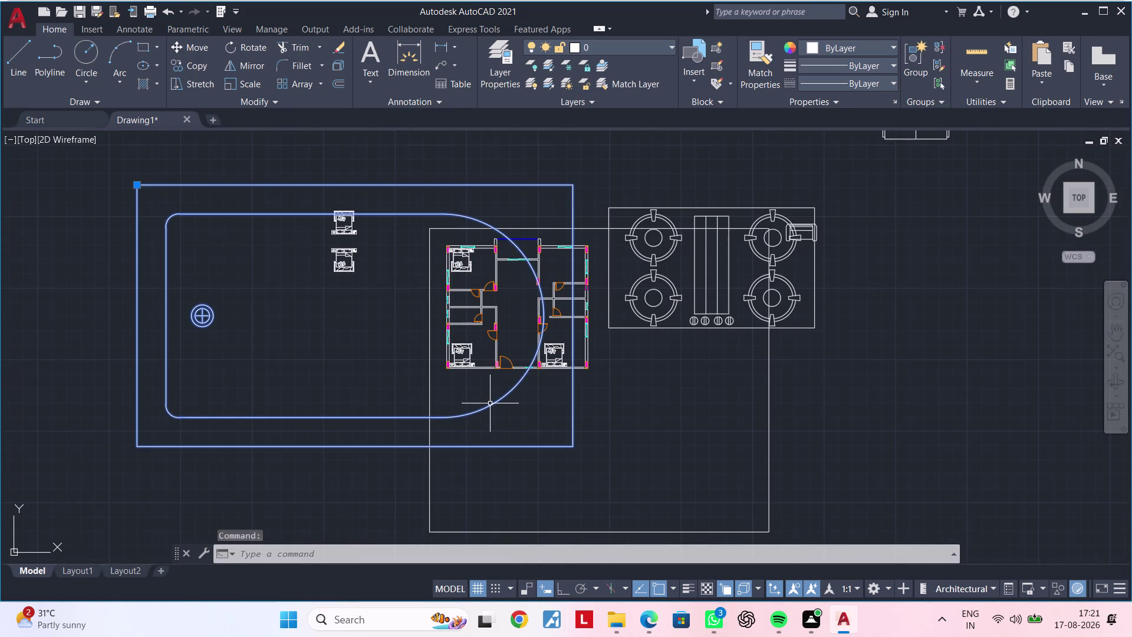
text(SC)
key(space)
click(490, 403)
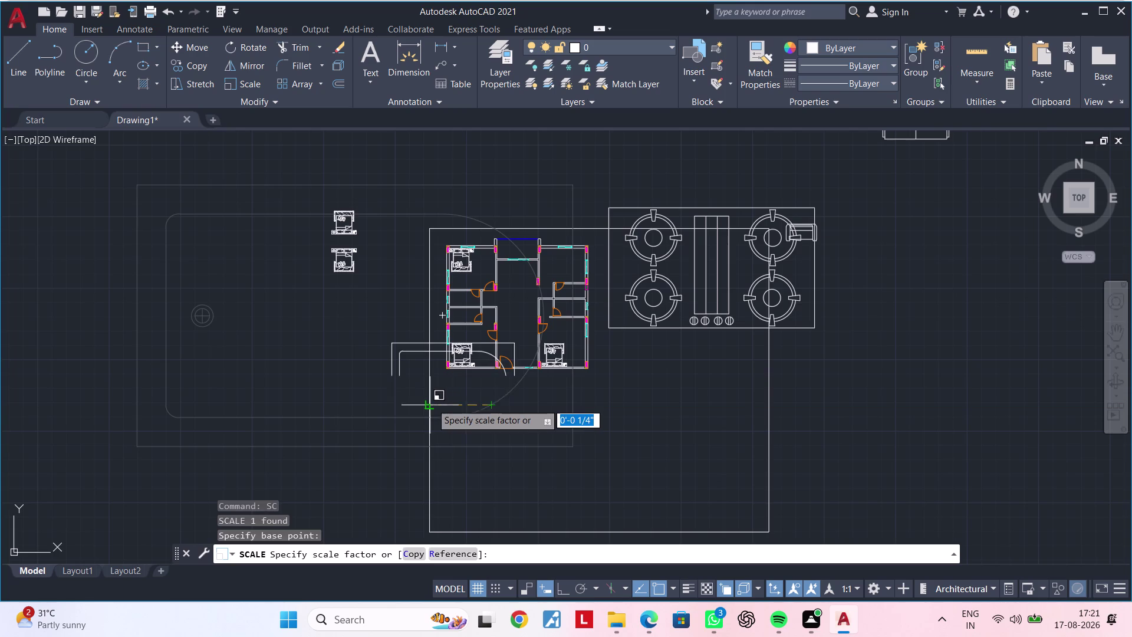
click(432, 403)
Scale the fixture down again to a much smaller size.
scroll(up, 3)
click(478, 414)
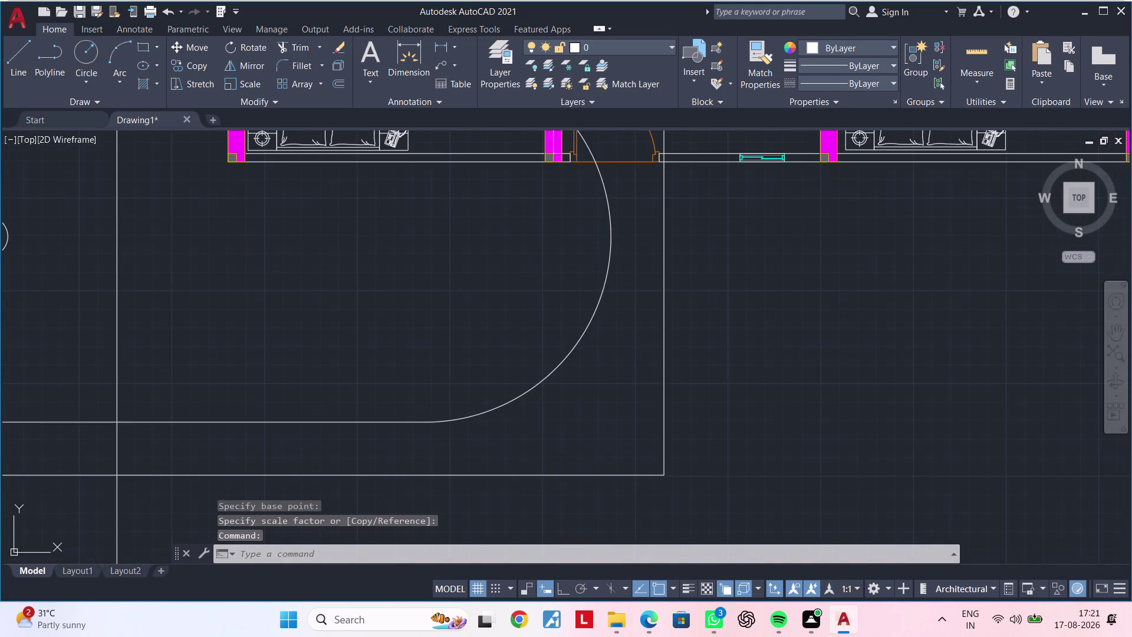
key(s)
text(C)
key(space)
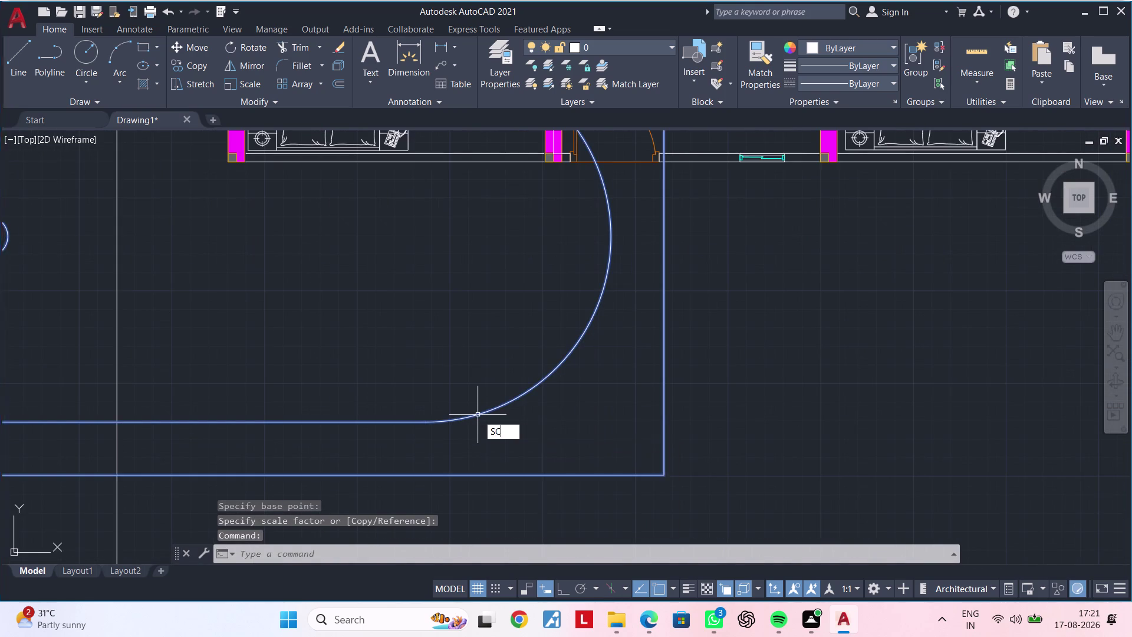
click(477, 414)
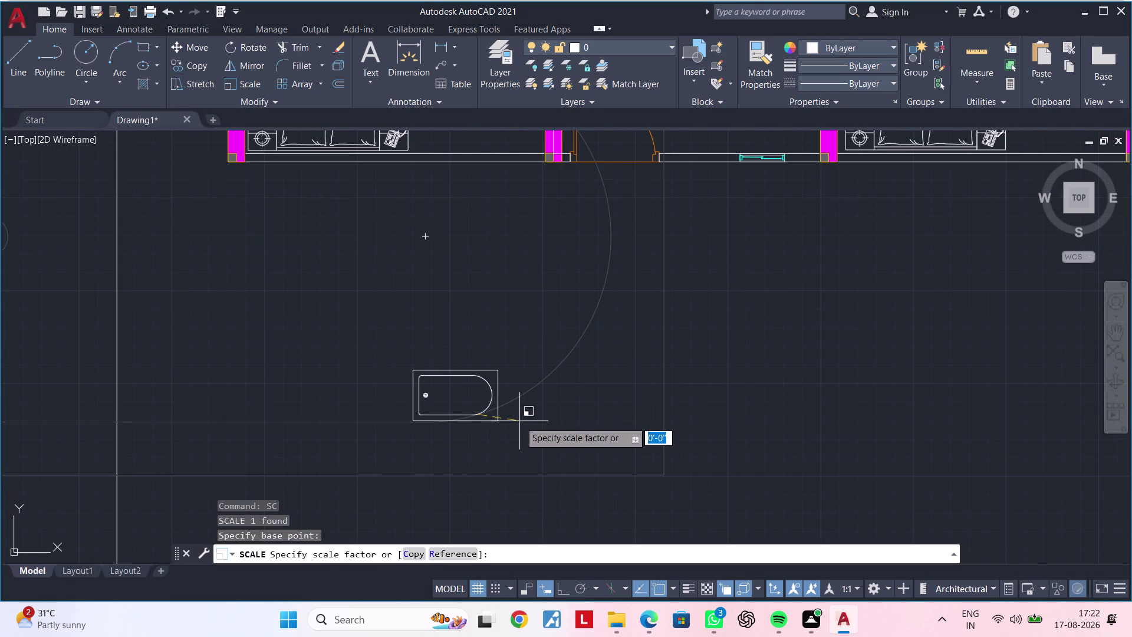
click(520, 421)
Copy the small fixture against the lower bathroom wall.
scroll(down, 3)
middle_drag(519, 421, 477, 421)
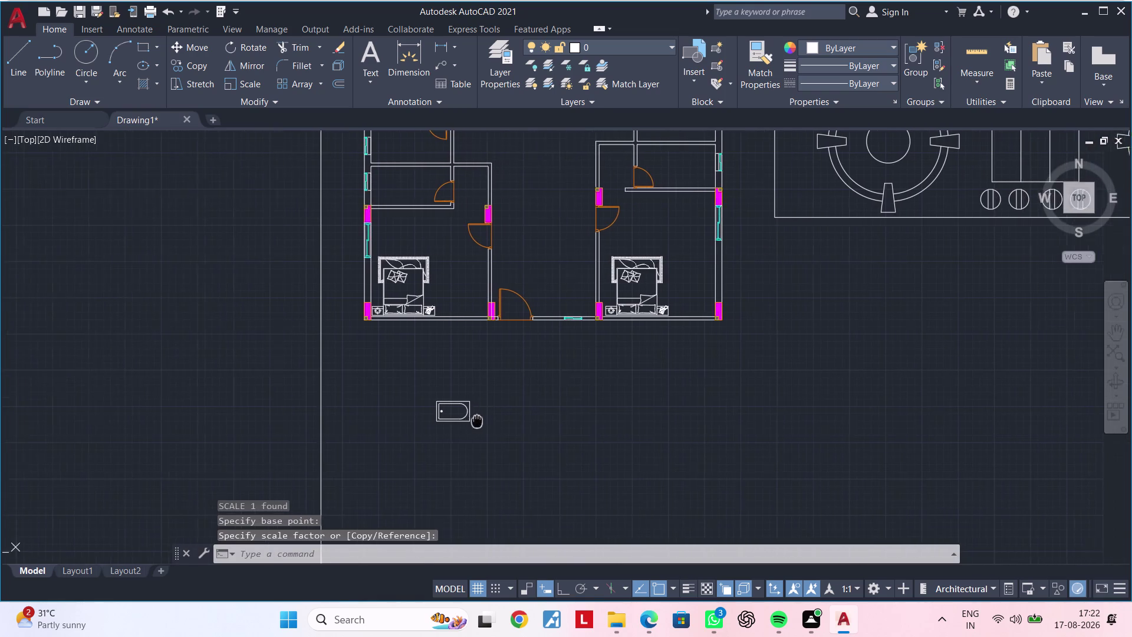
middle_drag(477, 421, 462, 421)
middle_drag(467, 421, 492, 416)
scroll(up, 3)
key(Escape)
click(468, 416)
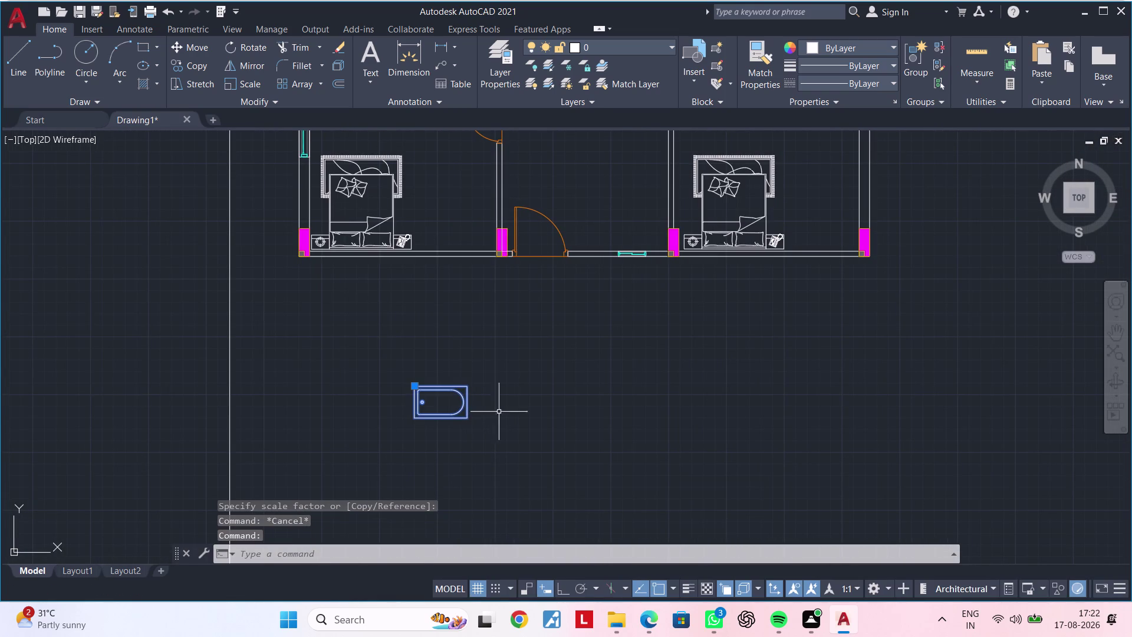
text(CO)
key(space)
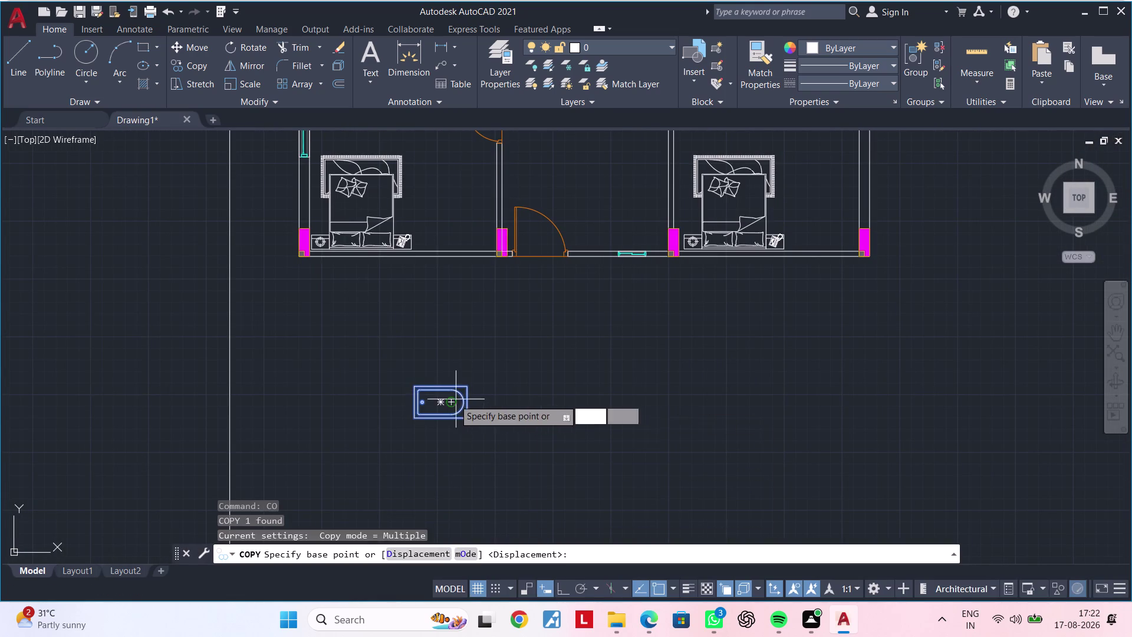
scroll(up, 3)
click(409, 398)
scroll(down, 3)
scroll(down, 3)
middle_drag(400, 292, 449, 495)
scroll(up, 3)
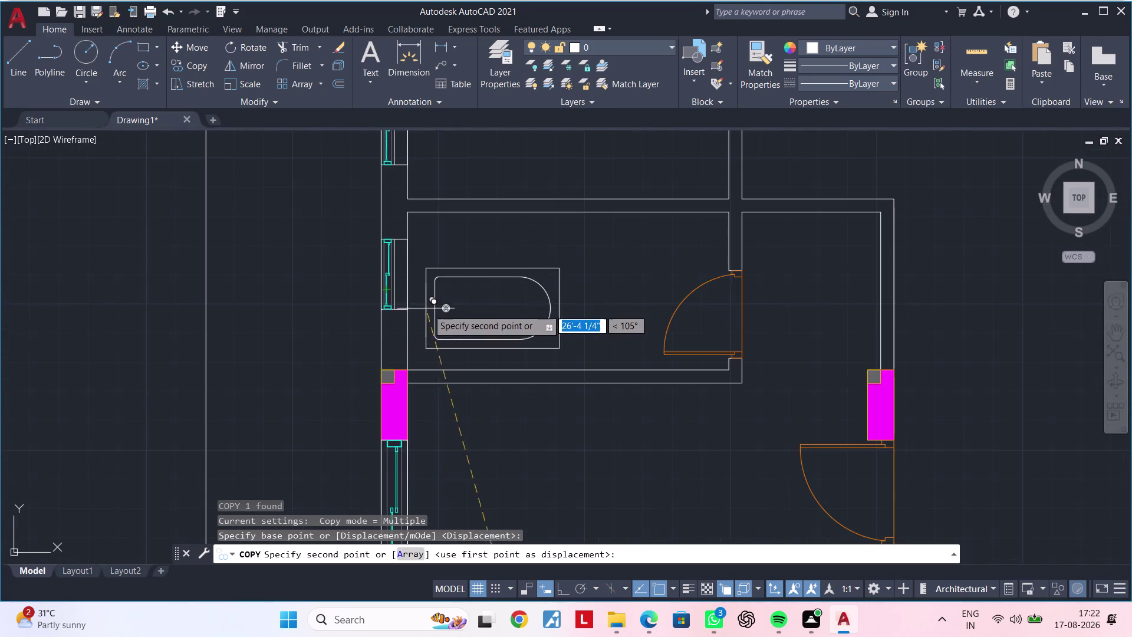
scroll(up, 3)
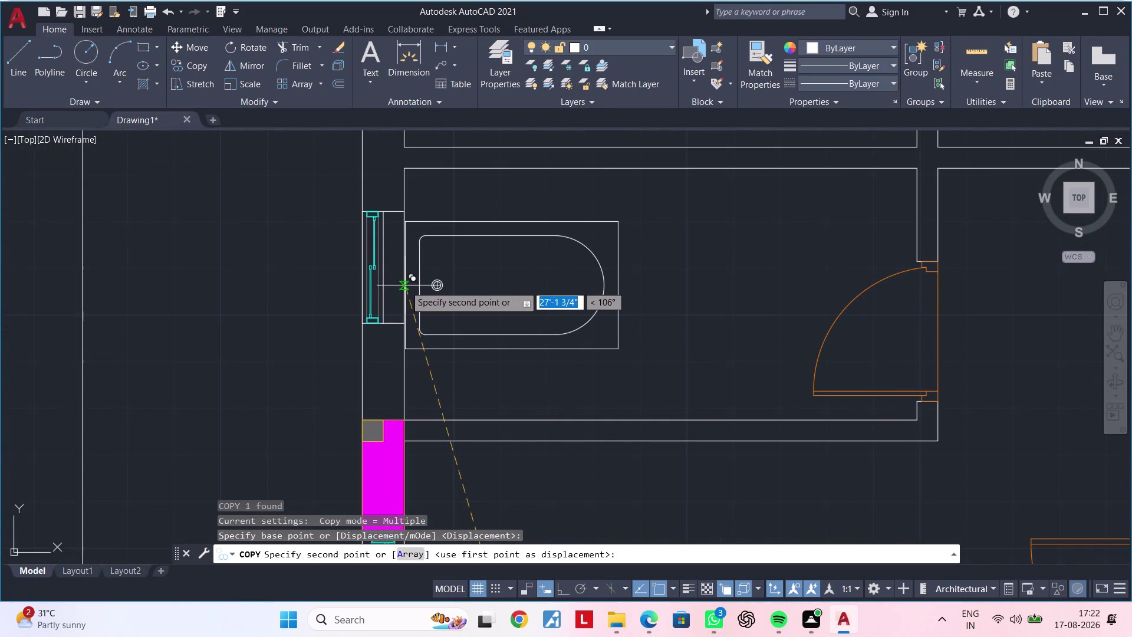
click(405, 286)
Place a second copy against the upper bathroom wall and select it.
scroll(down, 3)
middle_drag(452, 249, 457, 417)
scroll(up, 3)
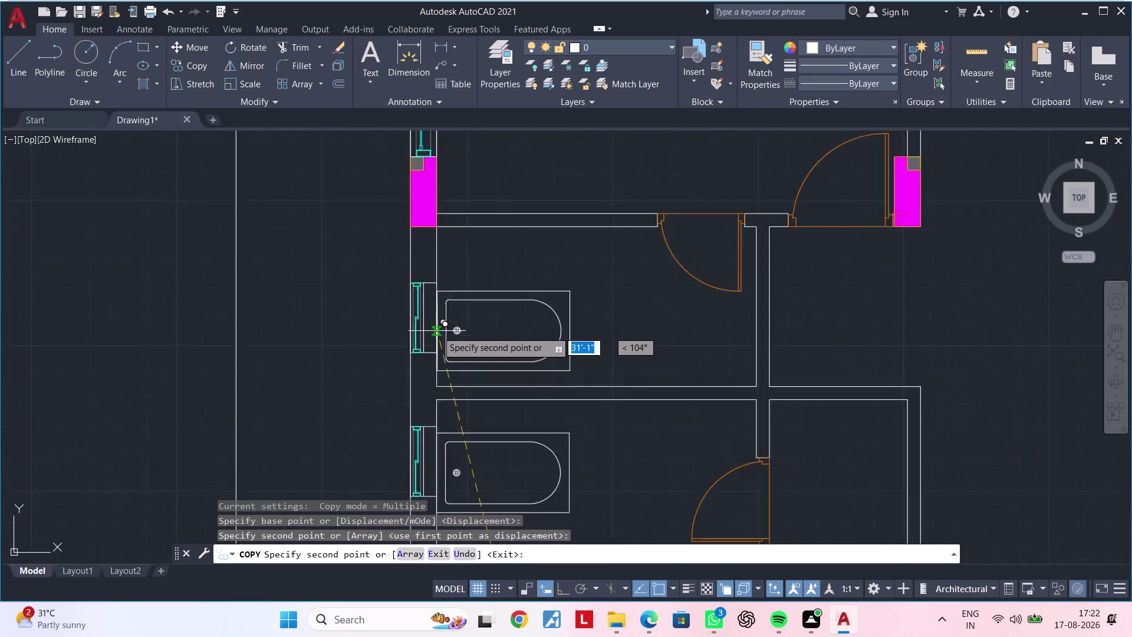
scroll(up, 3)
click(434, 309)
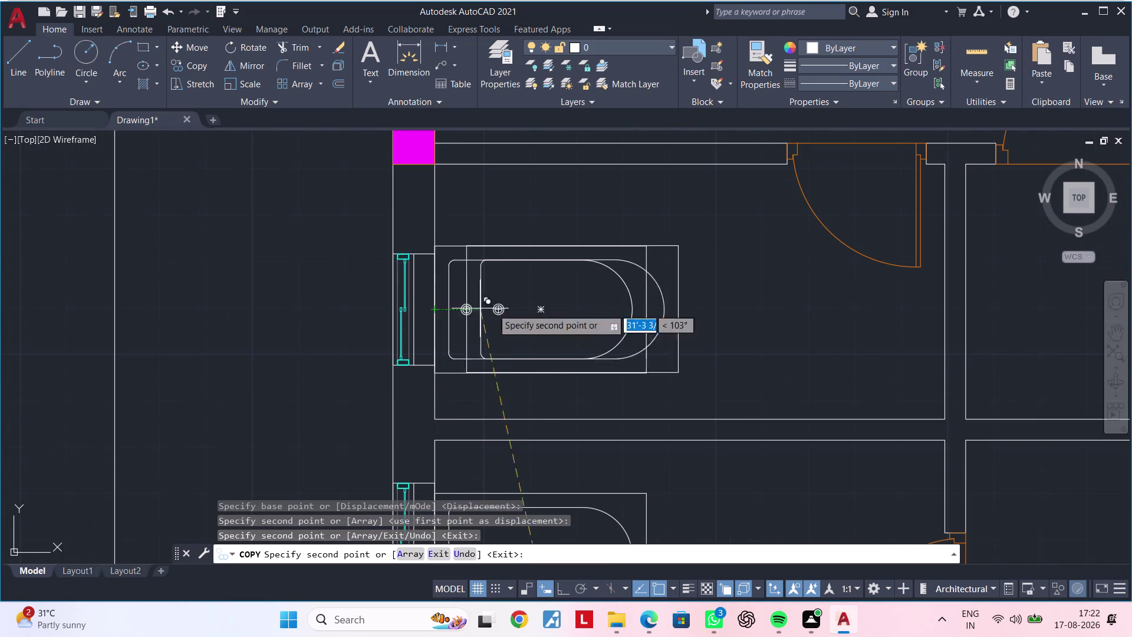
scroll(down, 3)
key(Escape)
key(Escape)
scroll(up, 3)
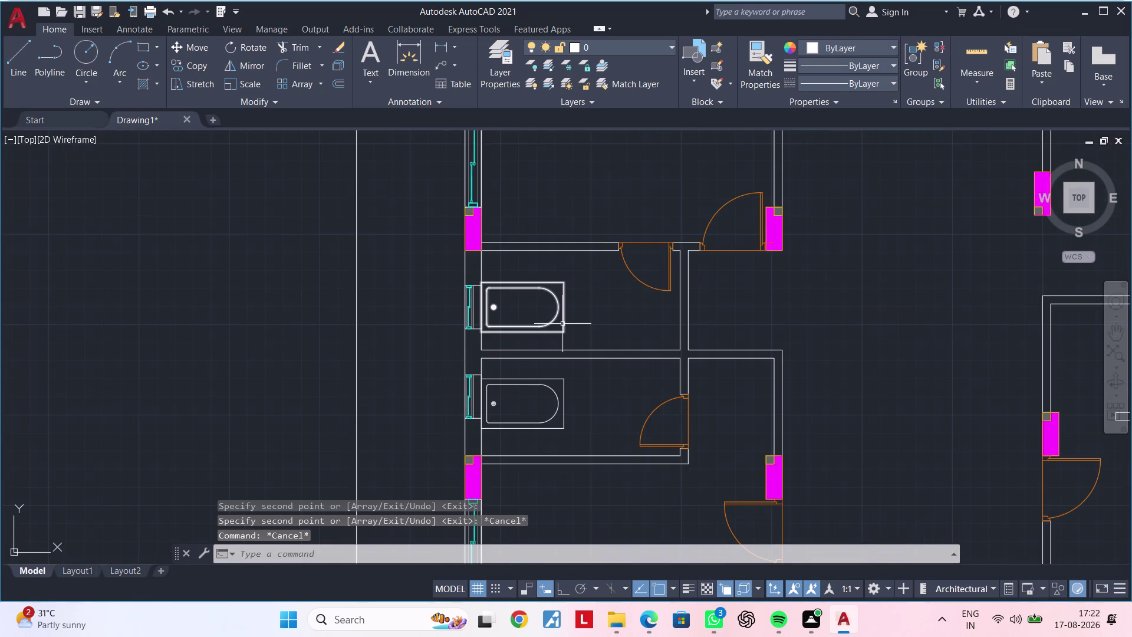
click(564, 324)
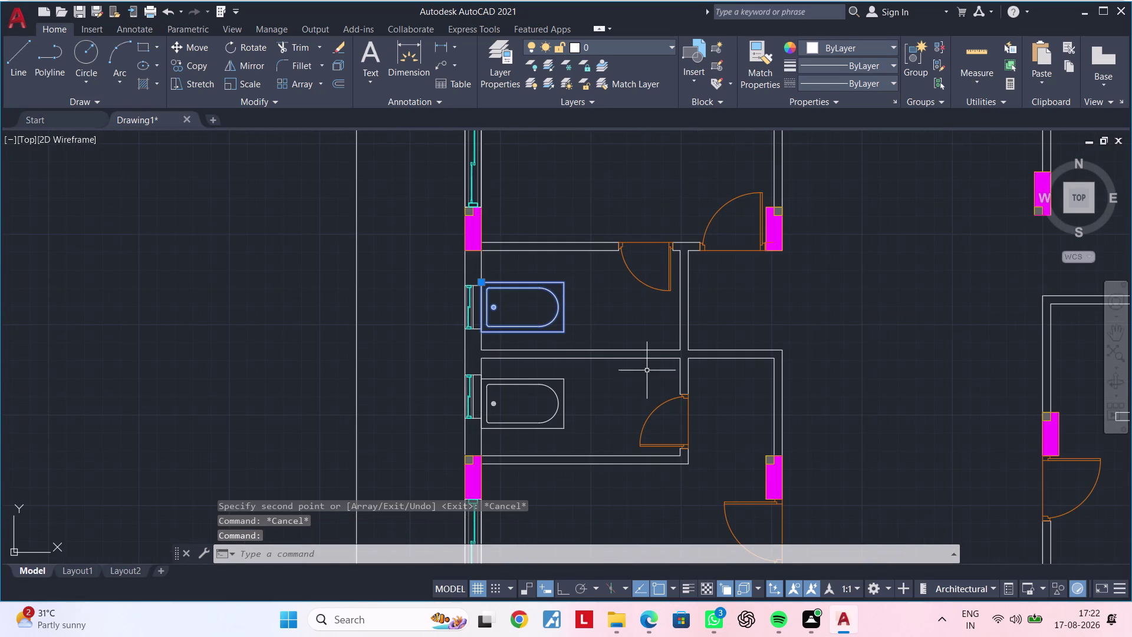
Scale down the upper bathroom fixture from its corner.
key(c)
key(Escape)
key(Escape)
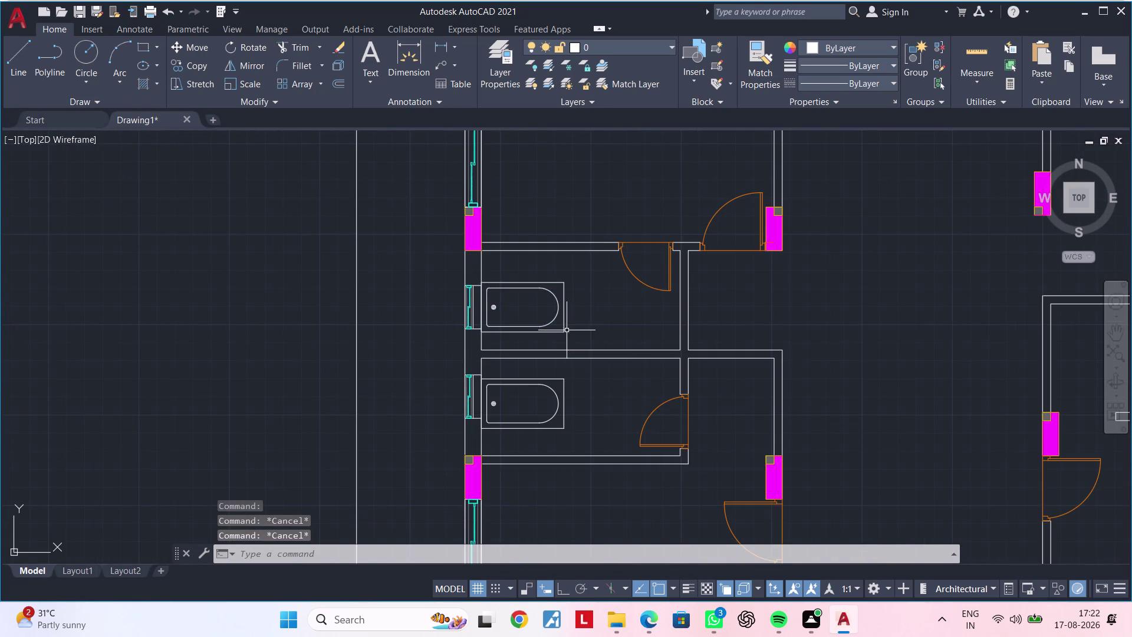
click(566, 330)
click(562, 331)
text(S)
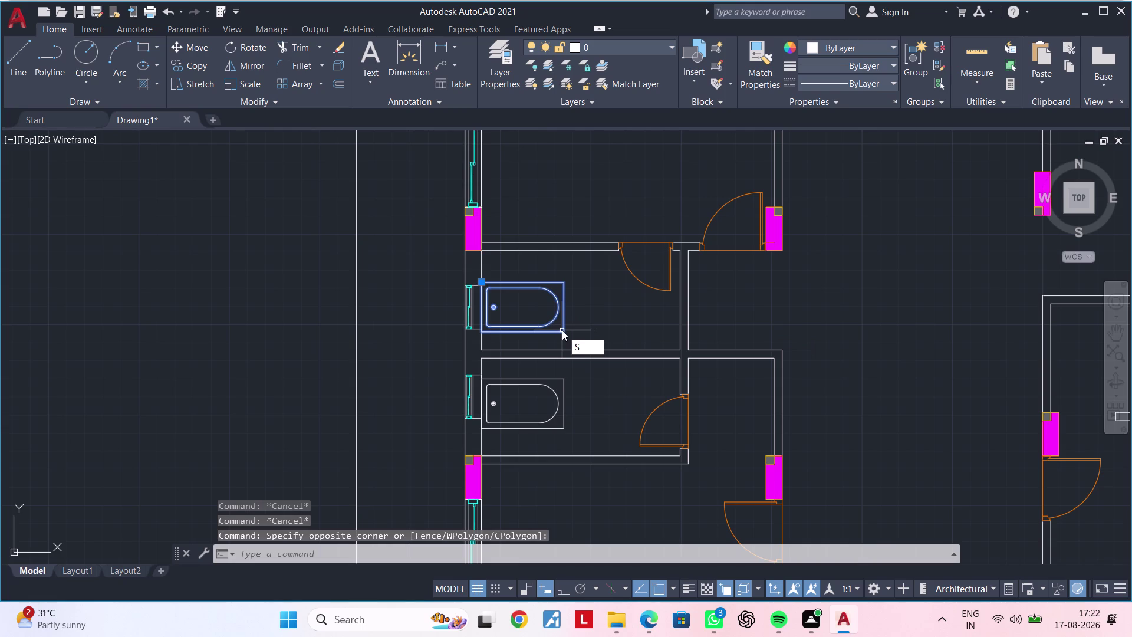
text(C)
key(space)
scroll(up, 3)
click(447, 325)
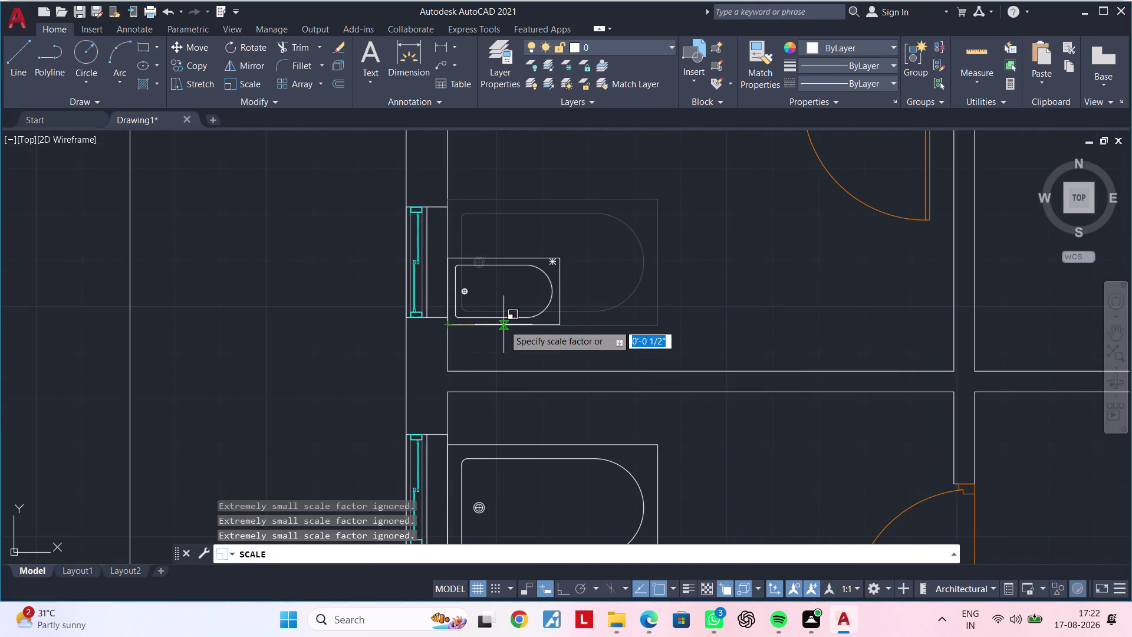
click(511, 324)
Scale down the lower bathroom fixture from its corner.
scroll(down, 3)
middle_drag(541, 339, 545, 251)
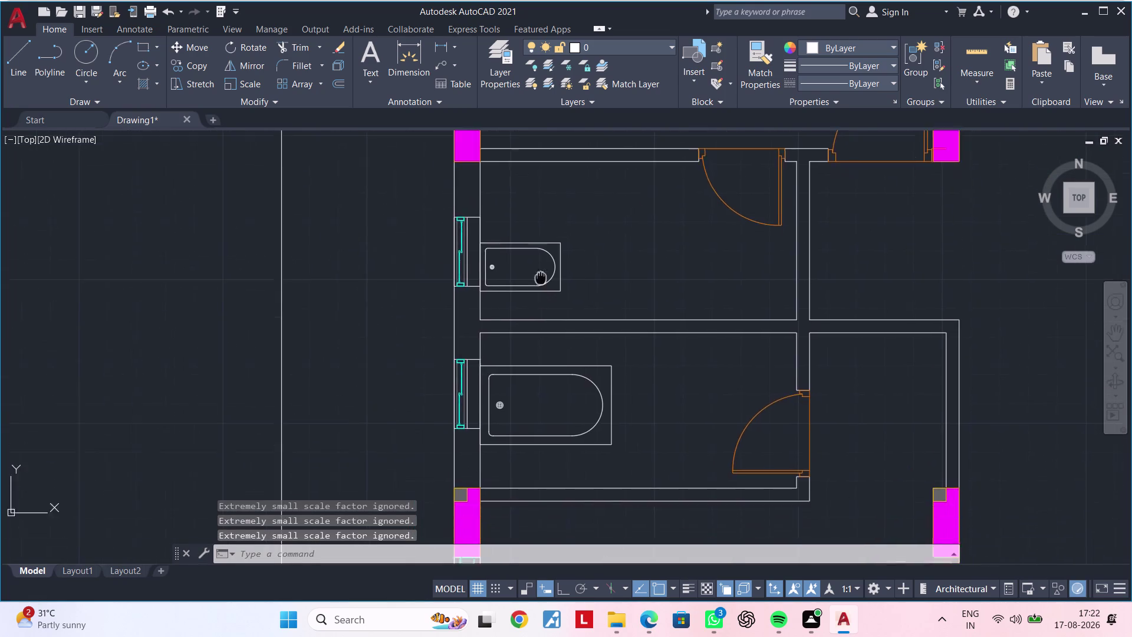
middle_drag(545, 251, 568, 165)
click(603, 310)
text(S)
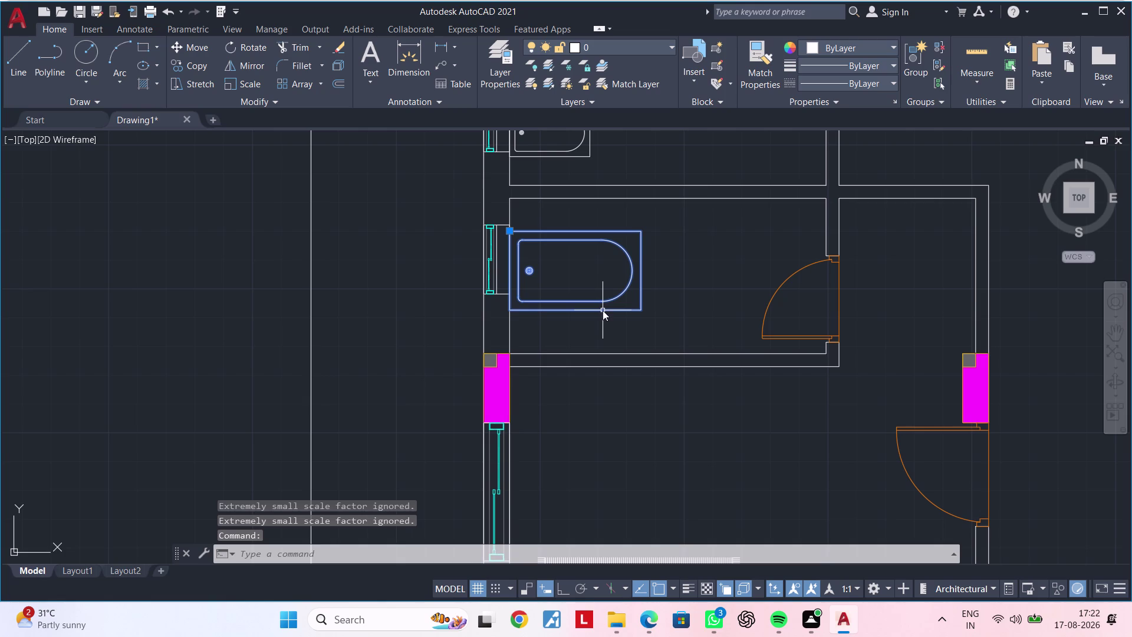
text(C)
key(space)
click(512, 311)
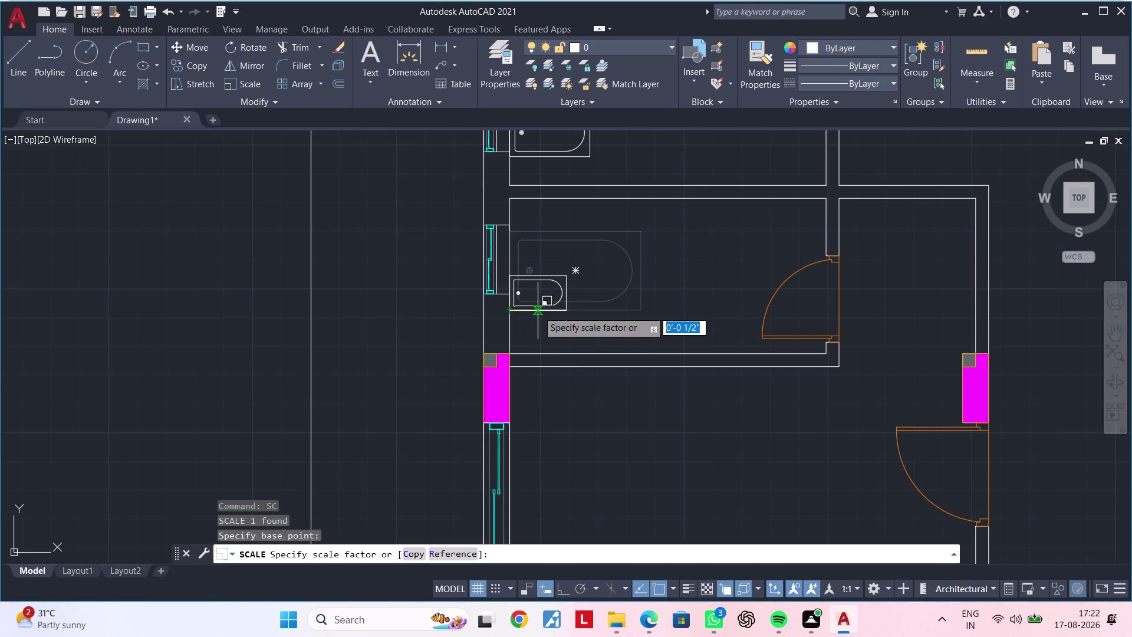
click(555, 310)
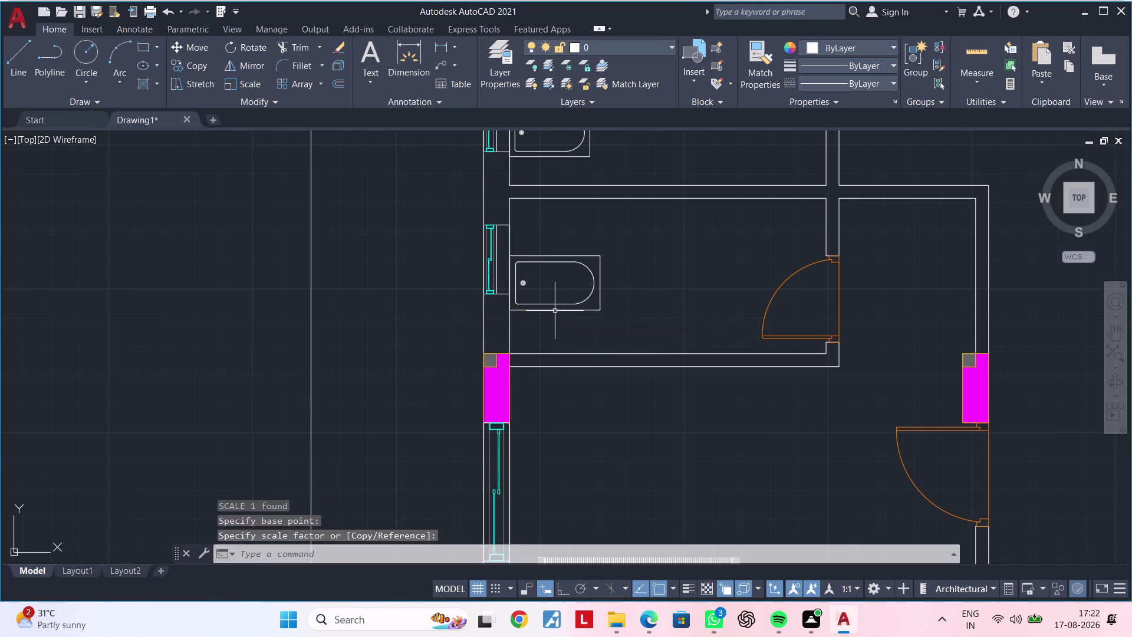
scroll(down, 3)
middle_drag(648, 310, 449, 348)
key(Escape)
key(Escape)
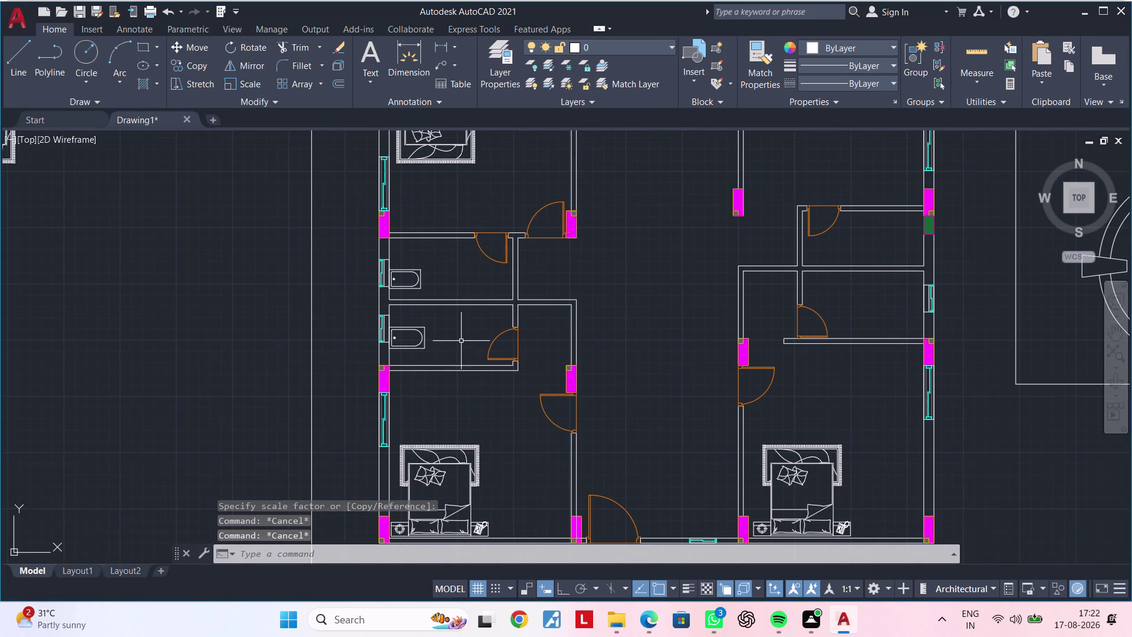
Move both bathroom fixtures together slightly away from the wall.
middle_drag(460, 341, 480, 318)
scroll(up, 3)
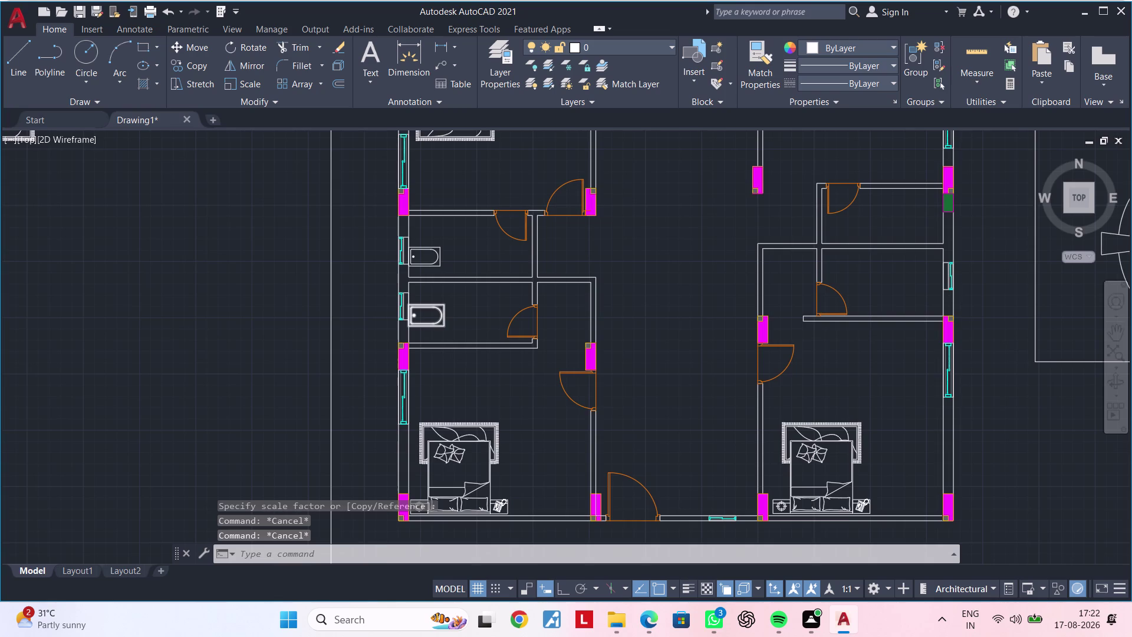
middle_drag(443, 324, 494, 323)
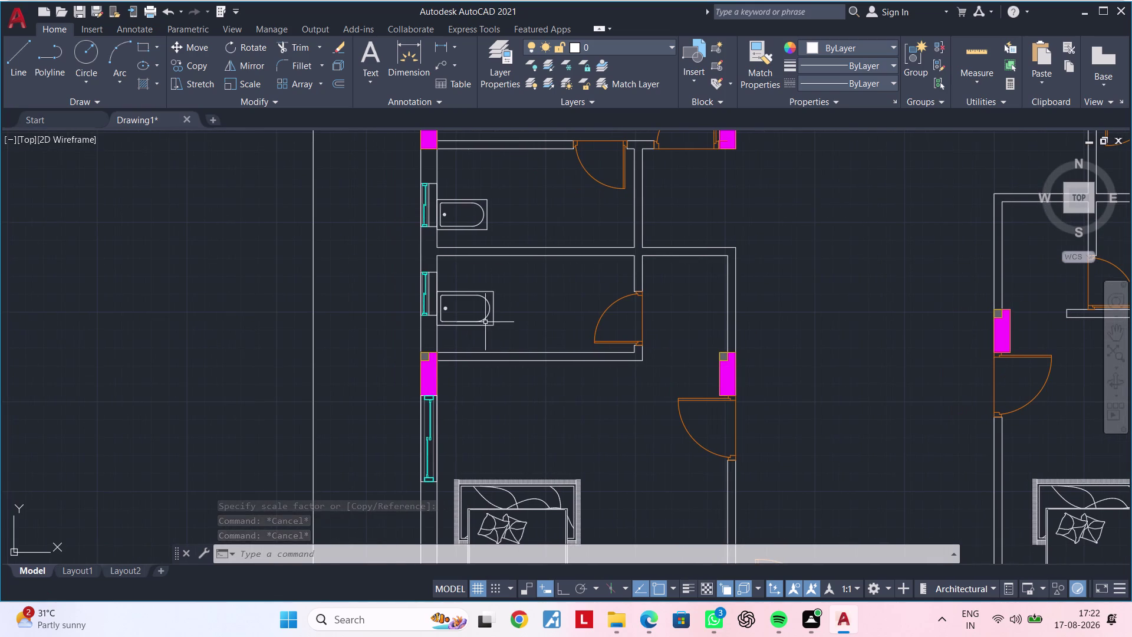
click(483, 319)
click(487, 220)
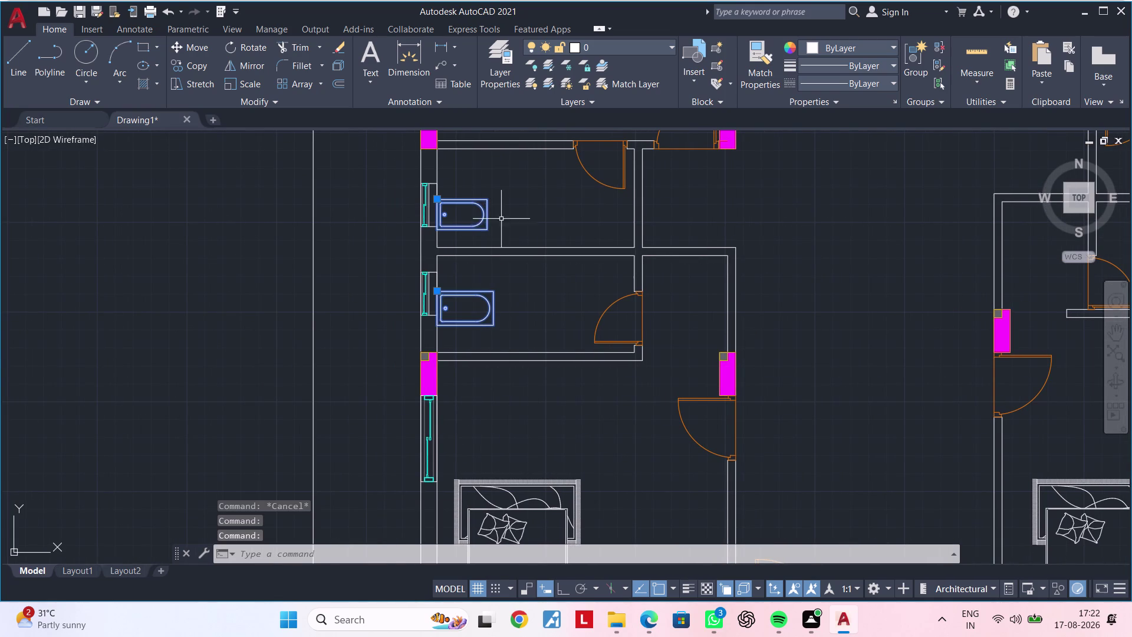
key(m)
key(space)
click(502, 219)
click(538, 219)
key(Escape)
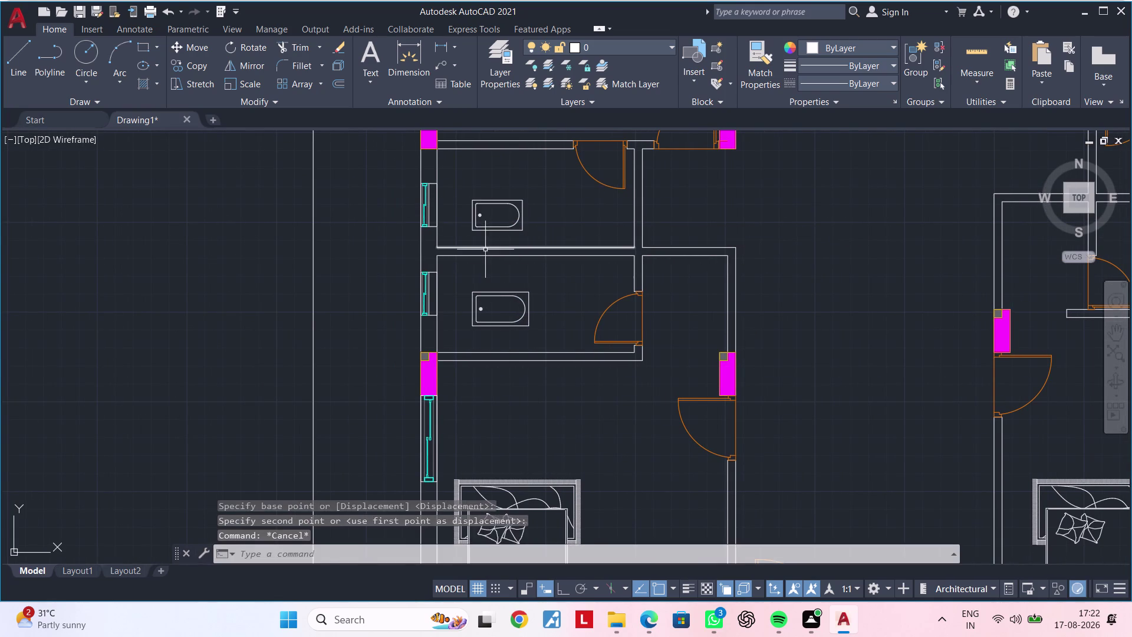
middle_drag(484, 249, 500, 254)
Start a line at the wall corner near the bathroom partition, then cancel it.
key(l)
key(space)
scroll(up, 3)
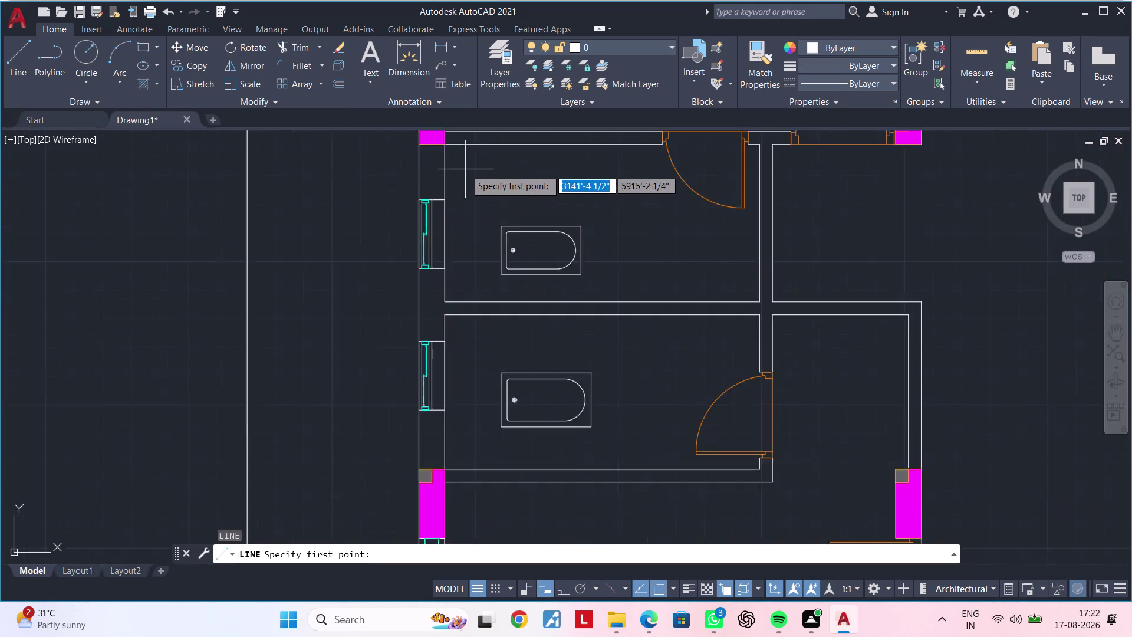
scroll(up, 3)
middle_drag(465, 172, 463, 378)
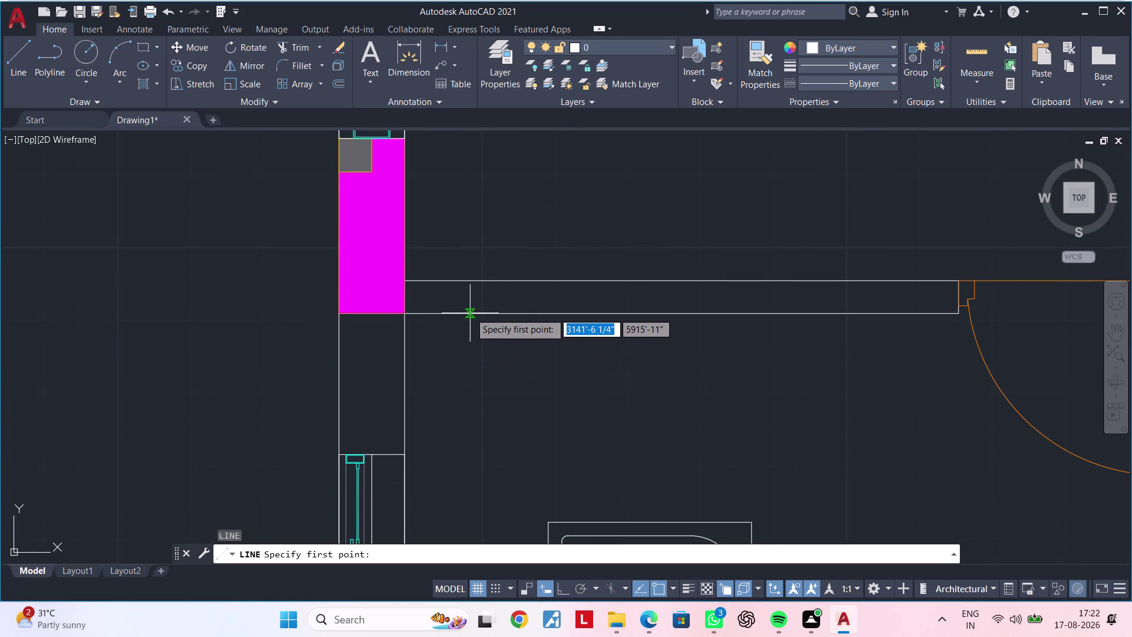
click(462, 312)
middle_drag(468, 404, 473, 217)
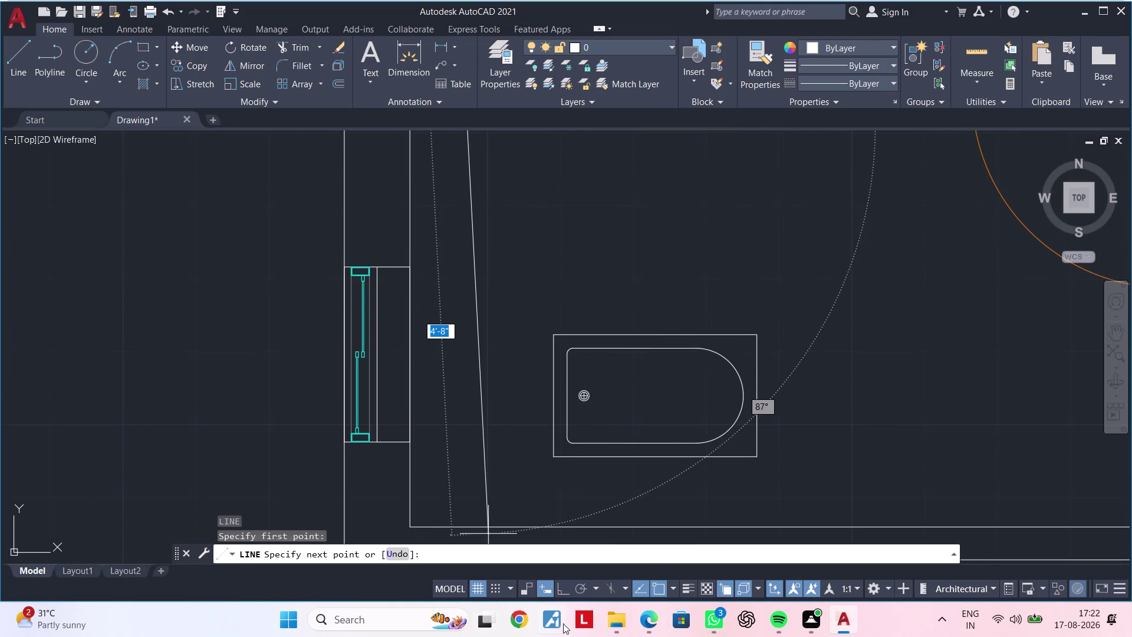
click(565, 587)
middle_drag(512, 458, 541, 335)
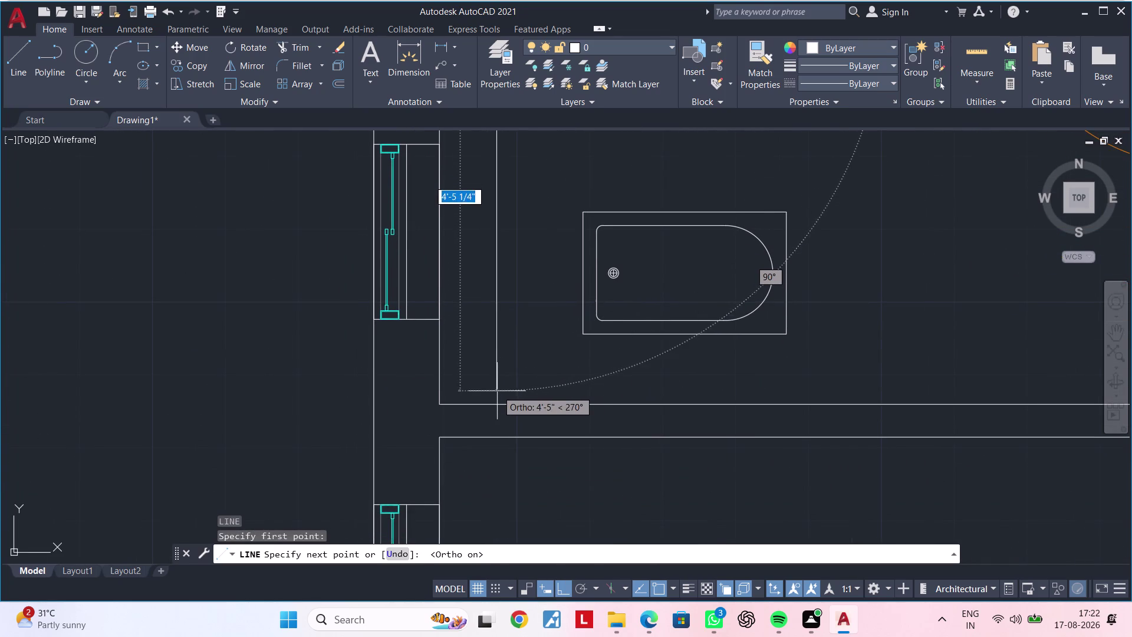
click(496, 404)
key(Escape)
middle_drag(499, 422, 529, 316)
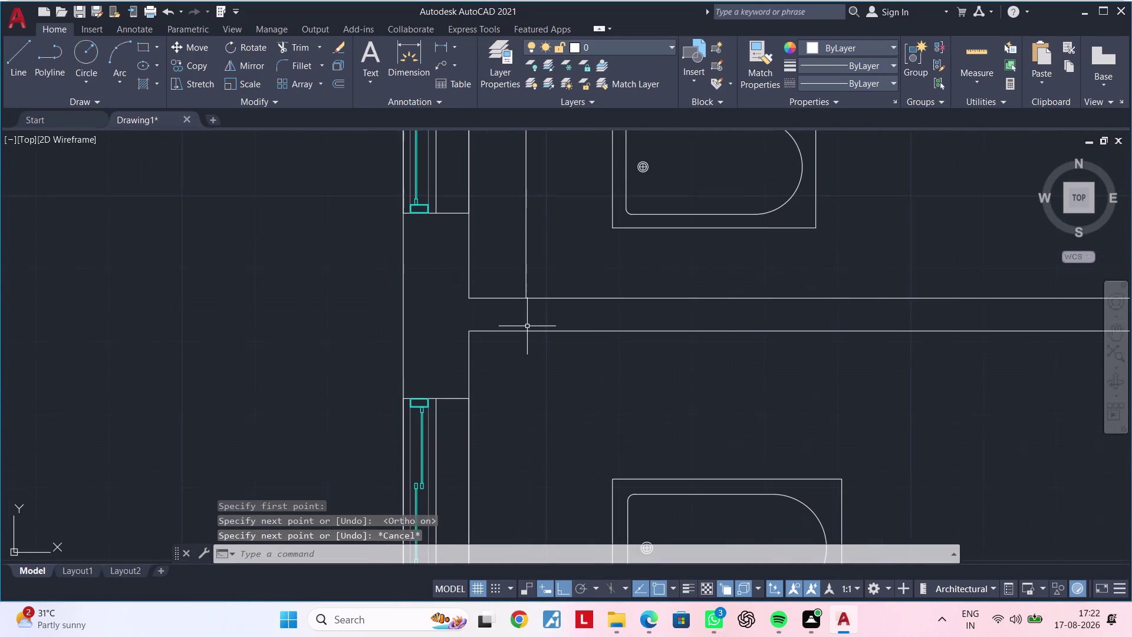
key(space)
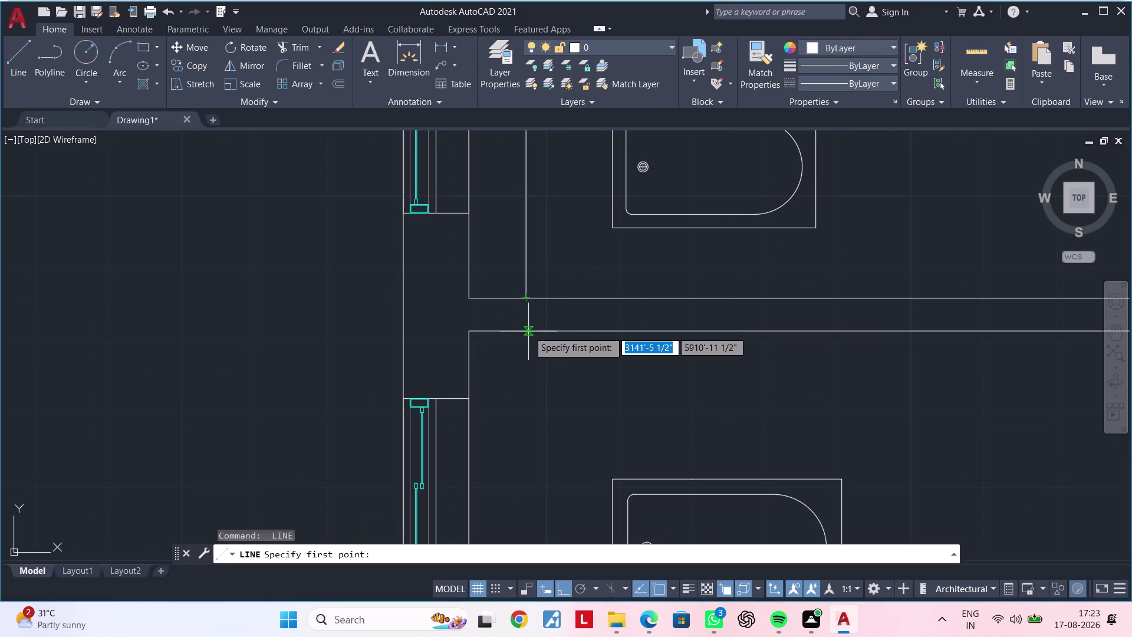
key(Escape)
Grip-stretch the vertical wall line between the bathrooms down to the lower wall.
click(525, 288)
click(527, 299)
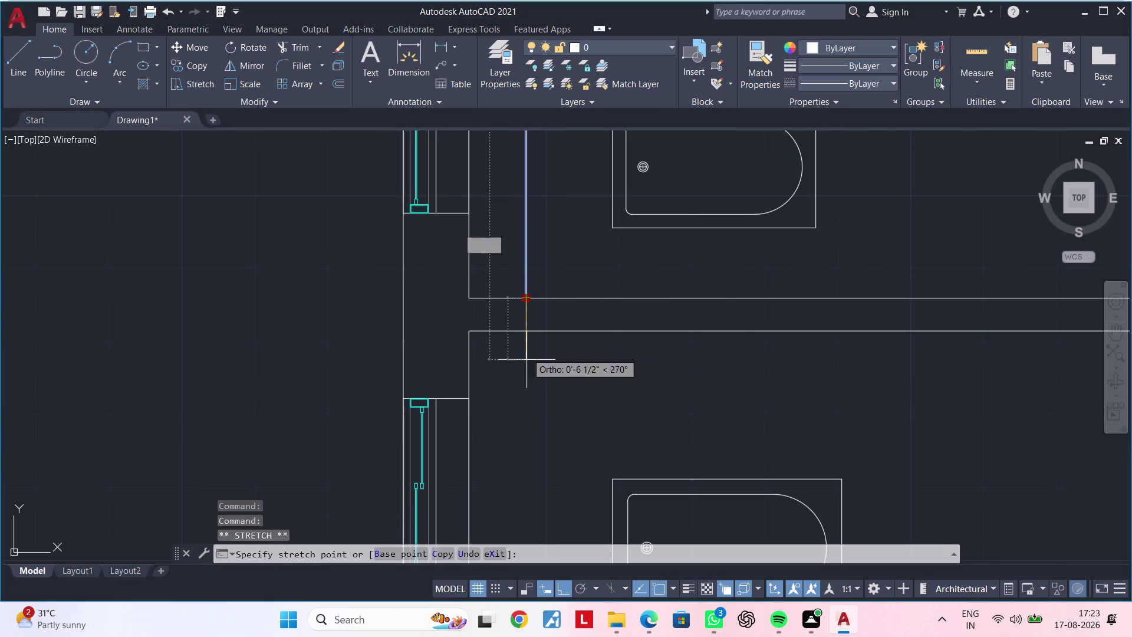
middle_drag(524, 400, 541, 212)
scroll(down, 3)
middle_drag(549, 423, 565, 384)
scroll(up, 3)
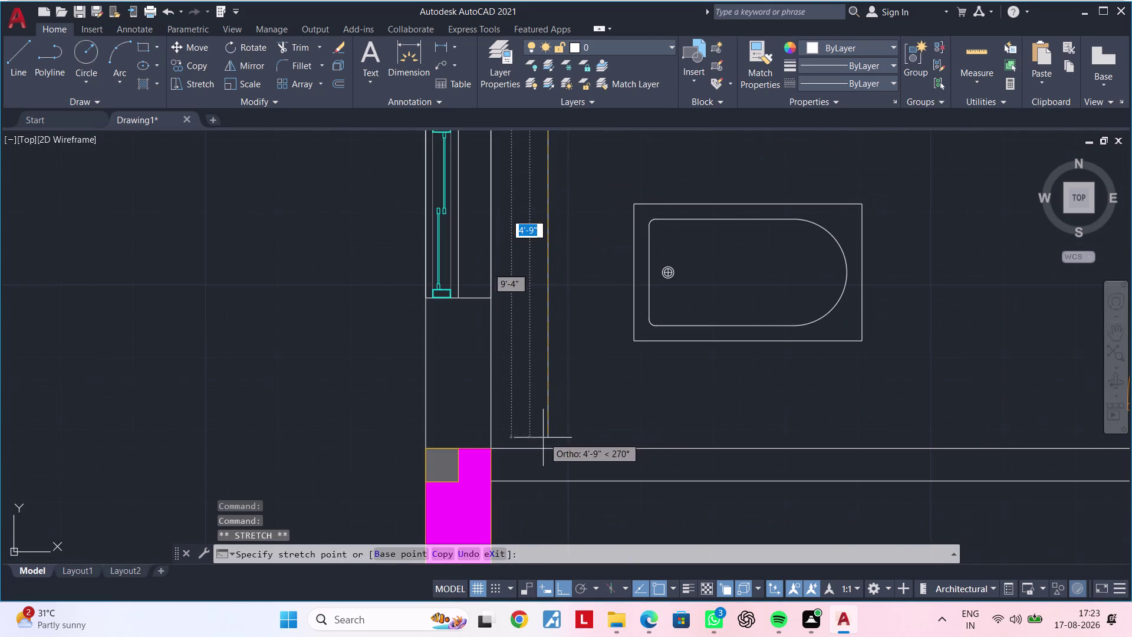
click(552, 449)
key(Escape)
key(Escape)
middle_drag(579, 378, 528, 528)
key(Escape)
middle_drag(549, 396, 539, 446)
key(Escape)
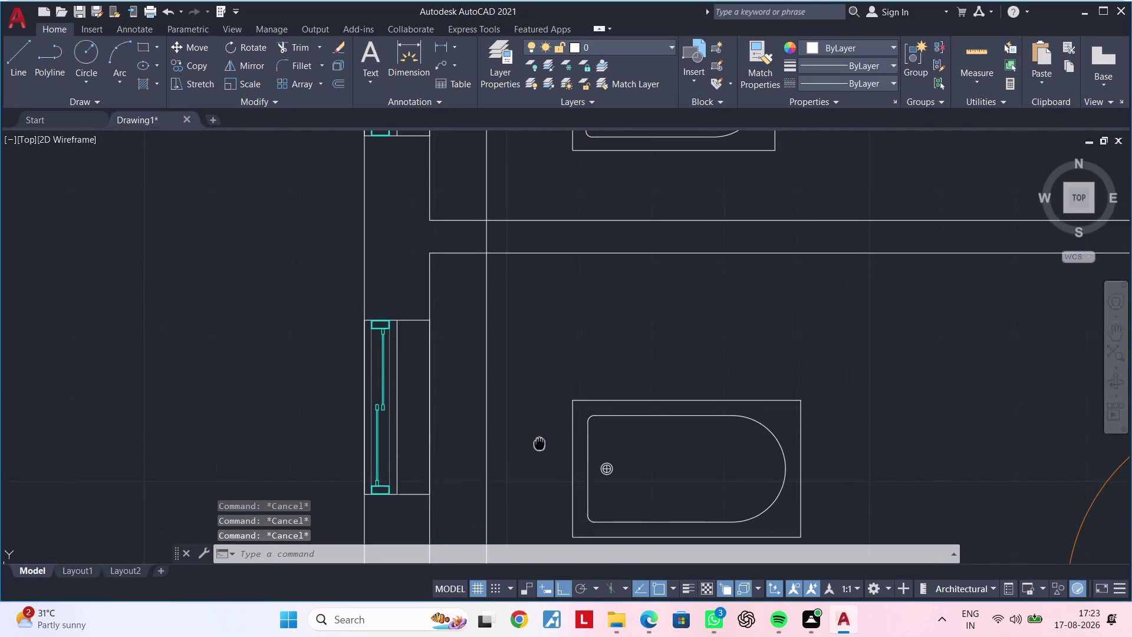
middle_drag(539, 447, 538, 454)
Trim away the extra wall segment at the partition intersection with TR.
key(Escape)
key(t)
key(r)
key(space)
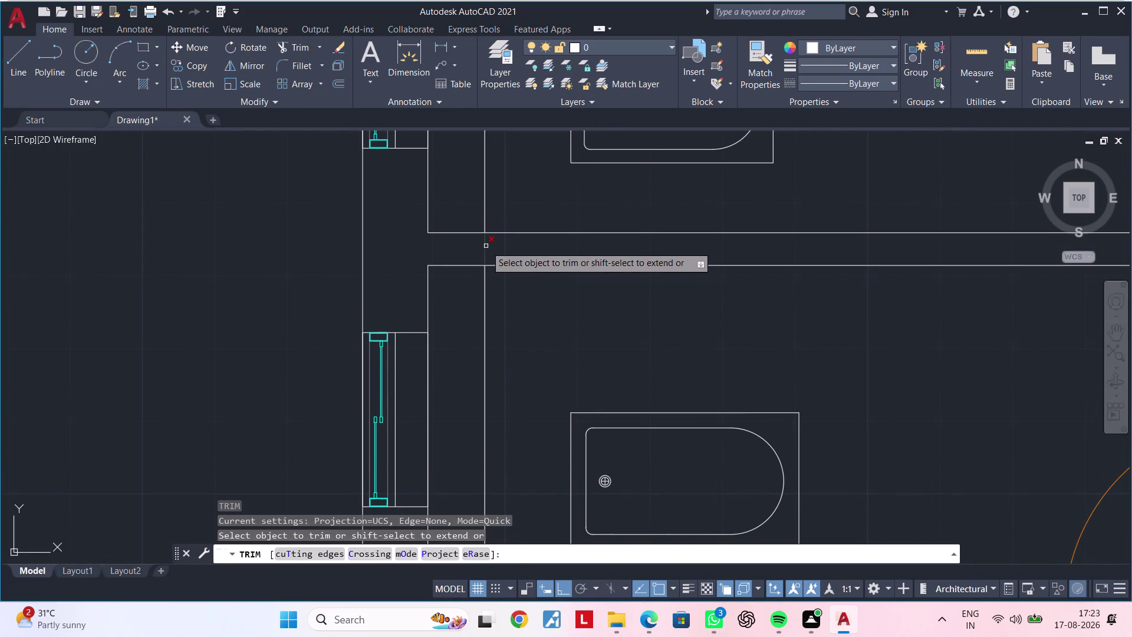
click(485, 246)
key(Escape)
scroll(down, 3)
click(568, 339)
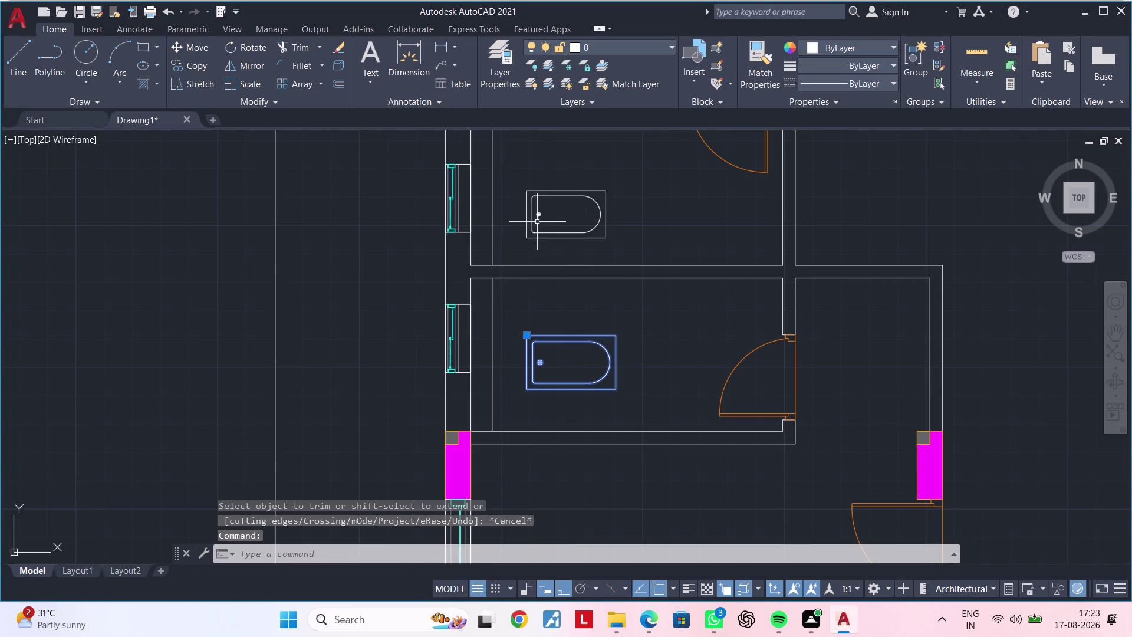
Move both selected bathtubs leftward, closer to the outer wall.
click(527, 233)
key(m)
key(space)
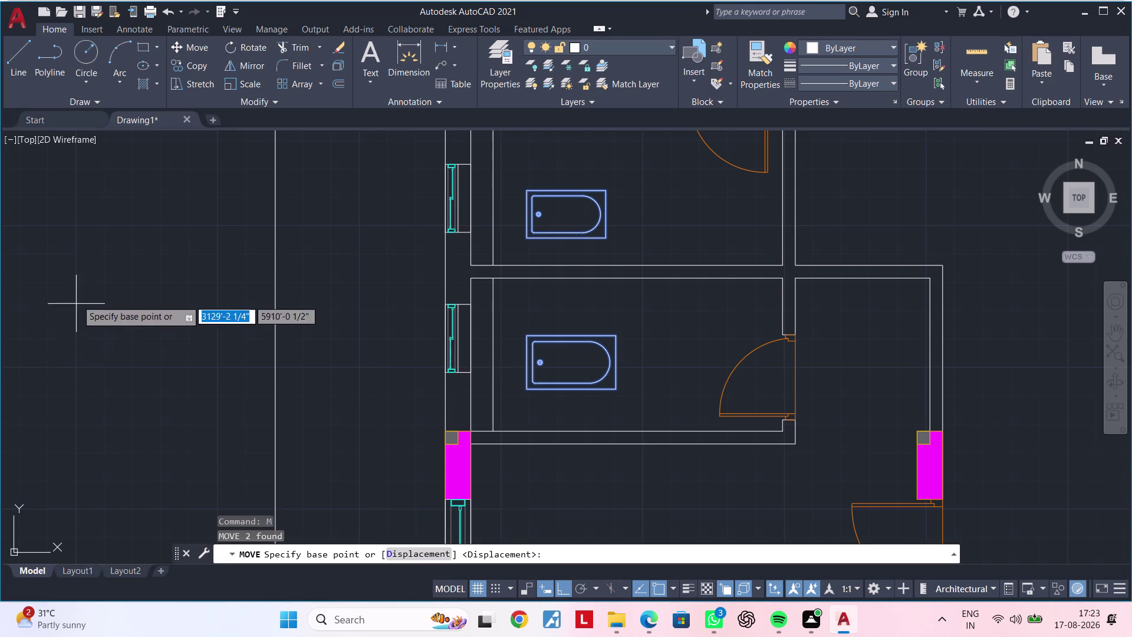
scroll(up, 3)
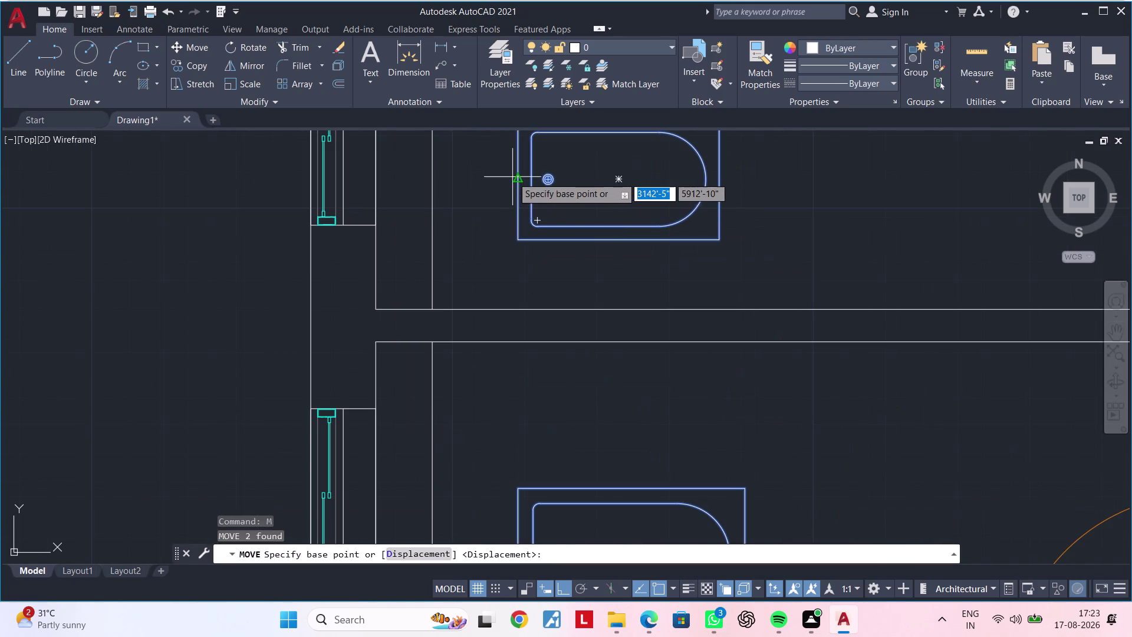
click(517, 177)
click(436, 177)
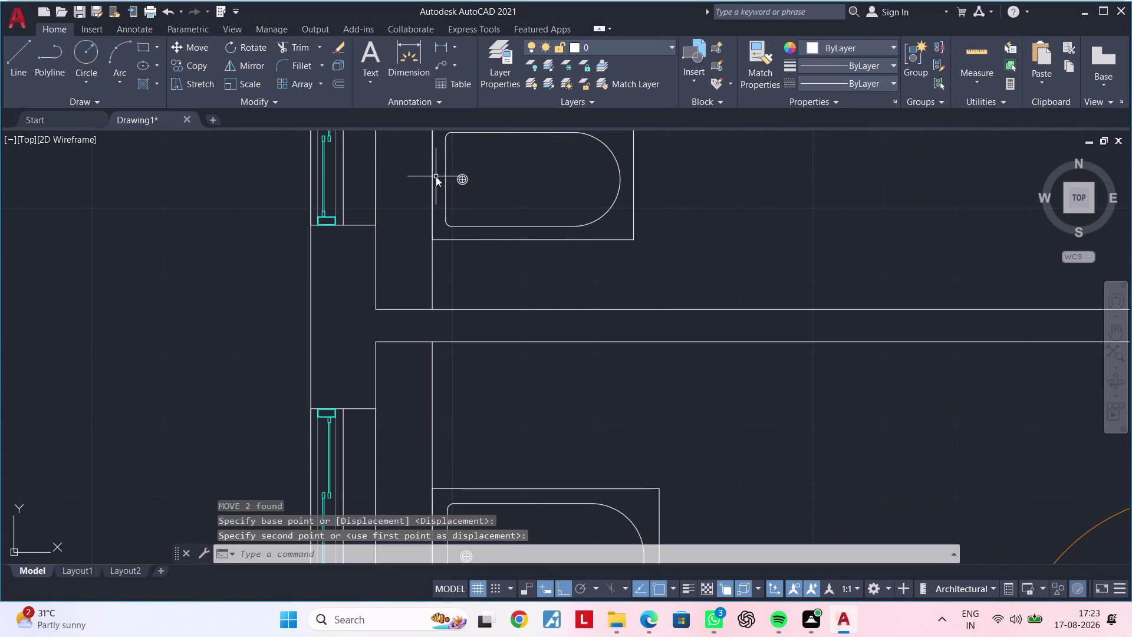
scroll(down, 3)
Clear the selection and pan out to the whole plan and the large stove.
key(Escape)
key(Escape)
scroll(down, 3)
middle_drag(558, 291, 435, 289)
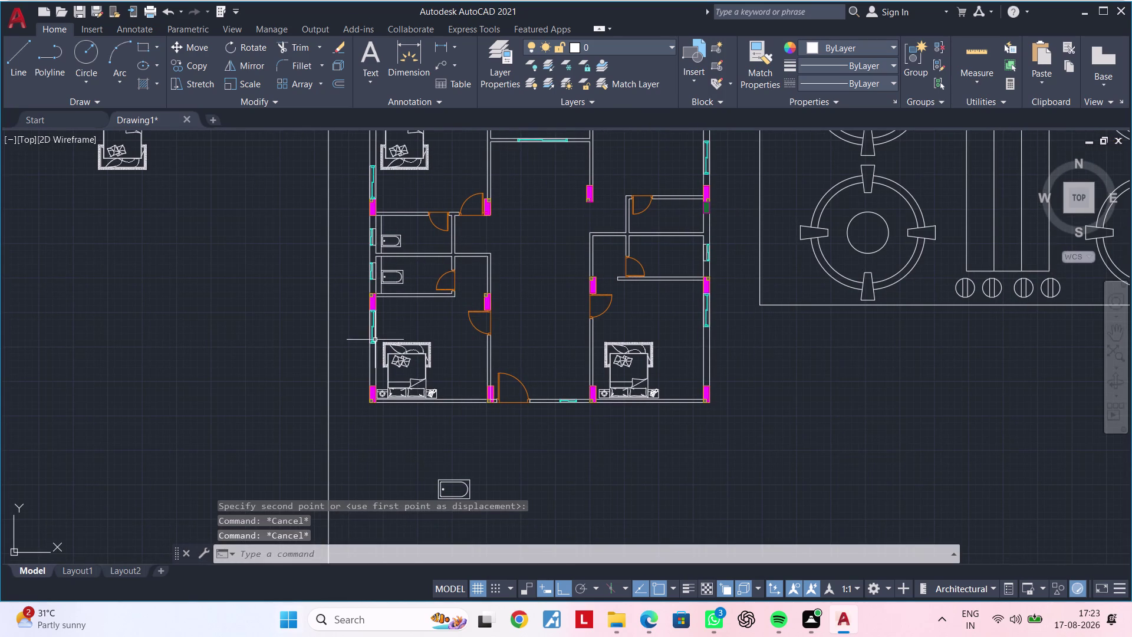
scroll(up, 3)
scroll(down, 3)
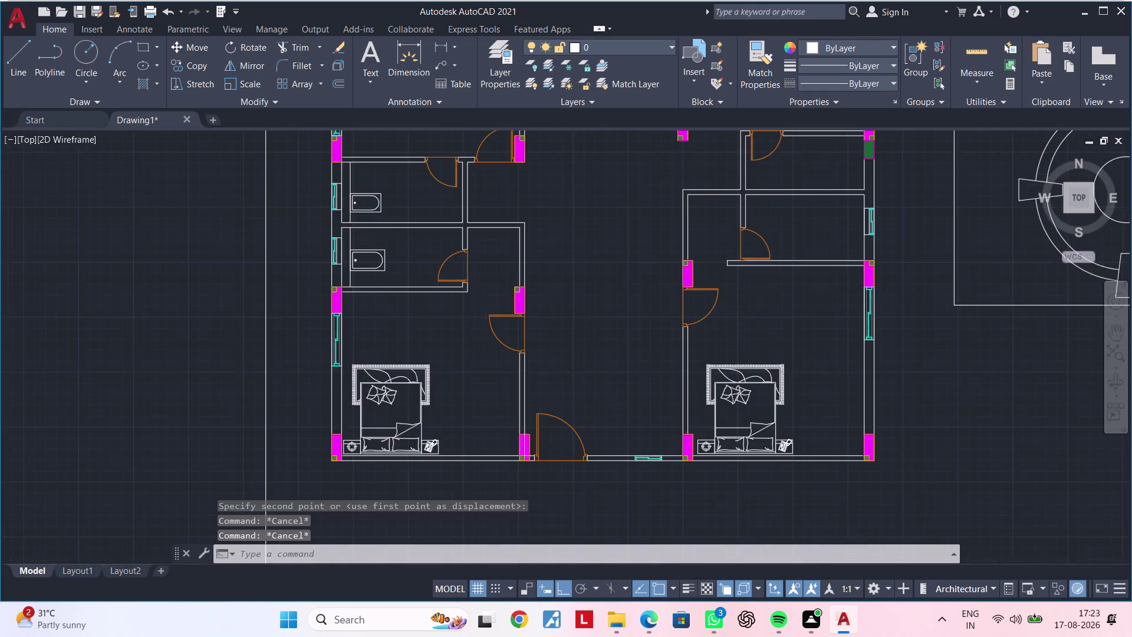
scroll(down, 3)
middle_drag(540, 329, 422, 384)
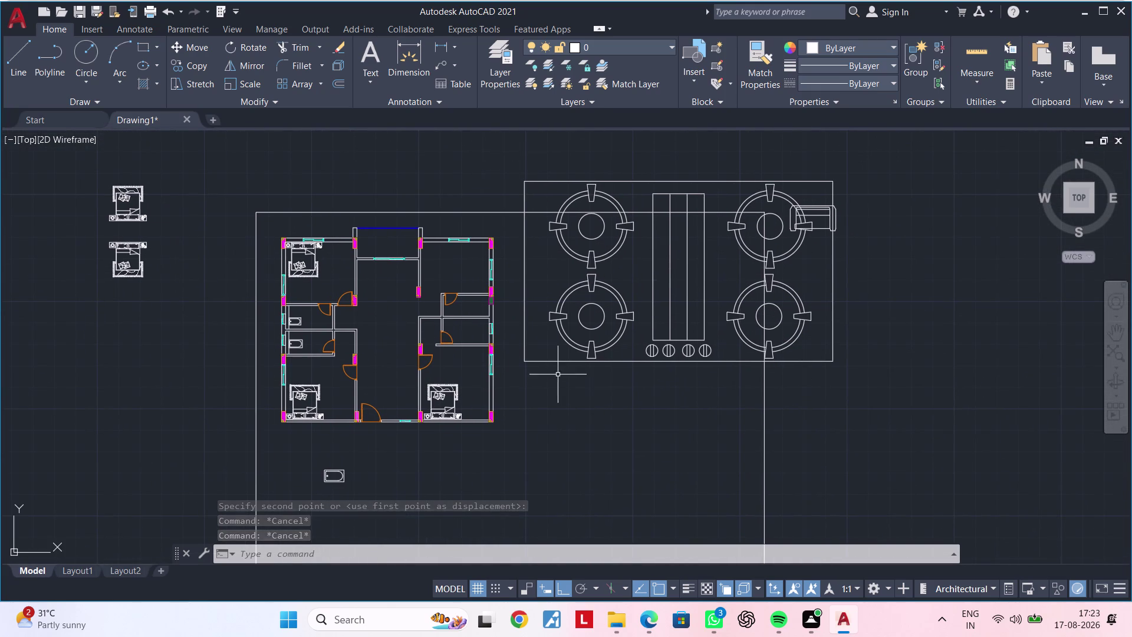
Window-select the large four-burner stove and scale it down with SC.
click(559, 359)
click(553, 361)
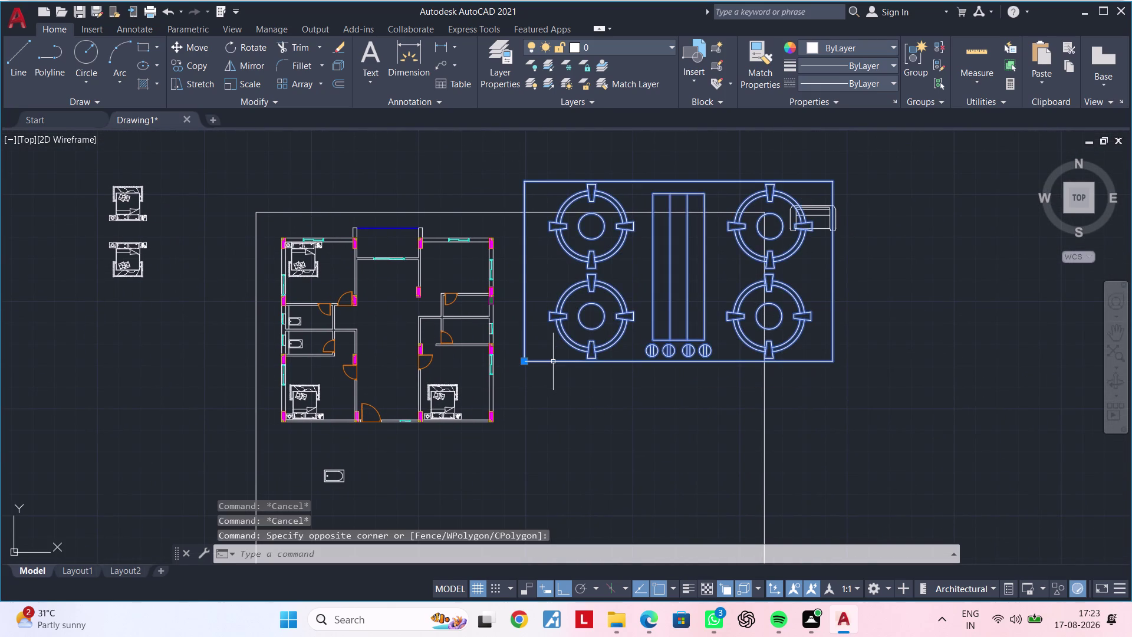
text(SC)
key(space)
click(553, 361)
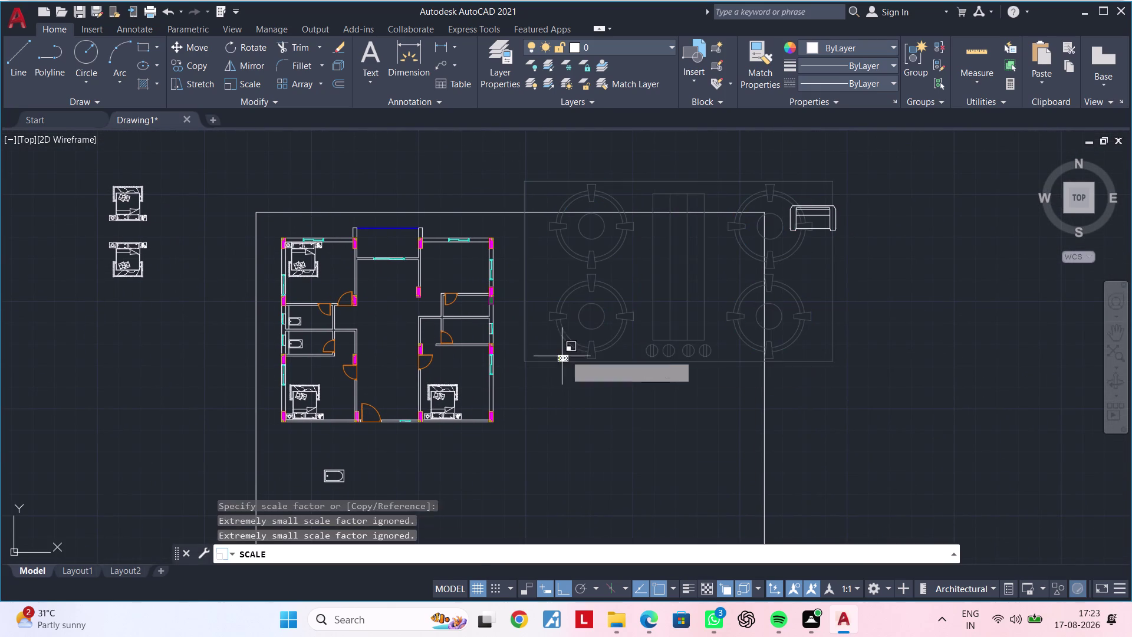
click(577, 350)
key(Escape)
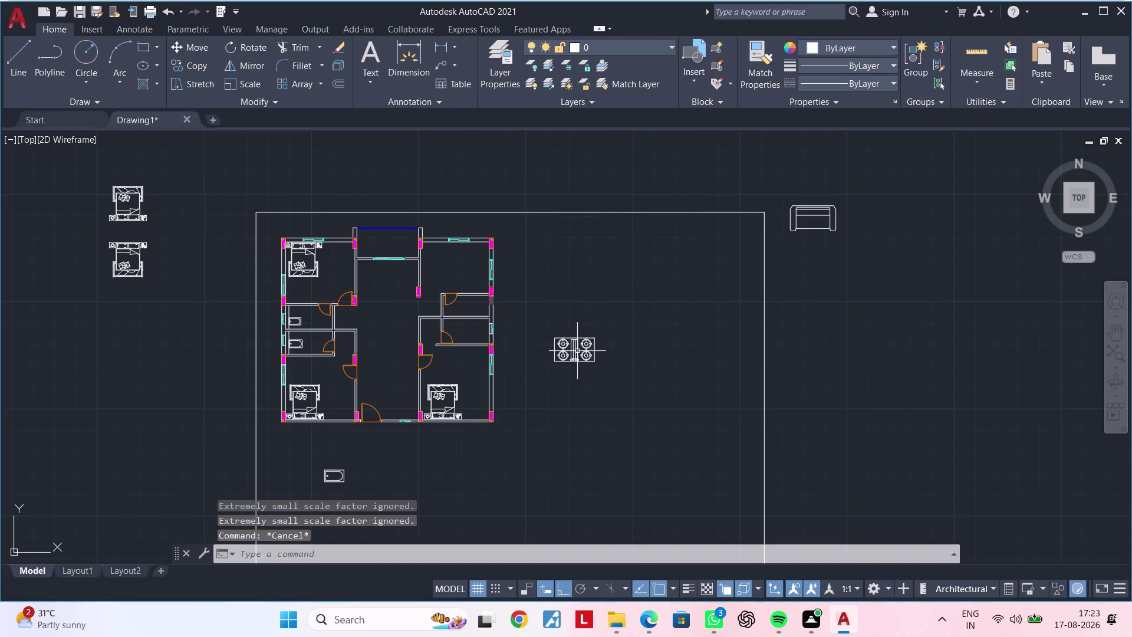
Pan the view to the room under the top window.
scroll(up, 3)
middle_drag(569, 354, 586, 353)
click(648, 306)
key(Escape)
middle_drag(543, 286, 595, 395)
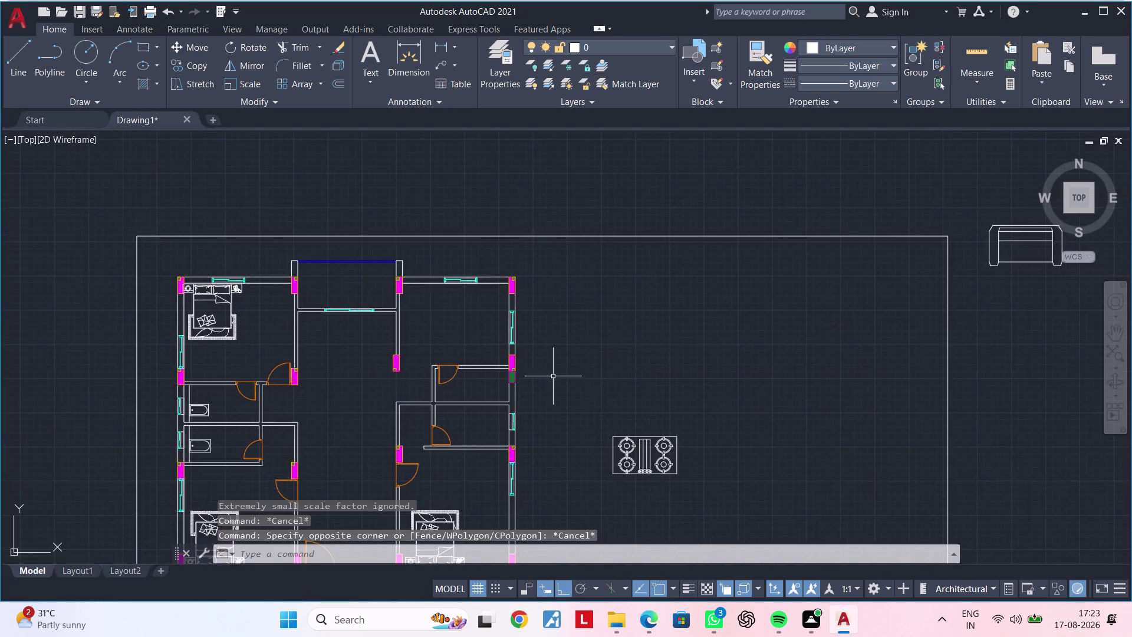
scroll(up, 3)
middle_drag(454, 333, 462, 471)
Offset the top wall line down and the right wall line left by 3'.
key(Escape)
key(Escape)
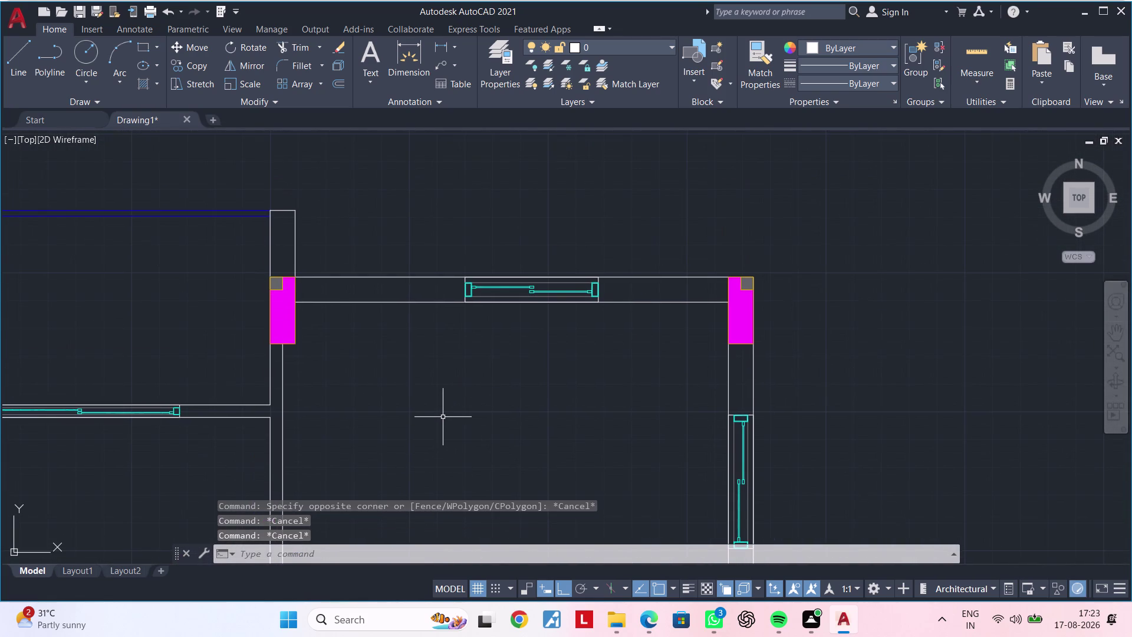
text(OF 3)
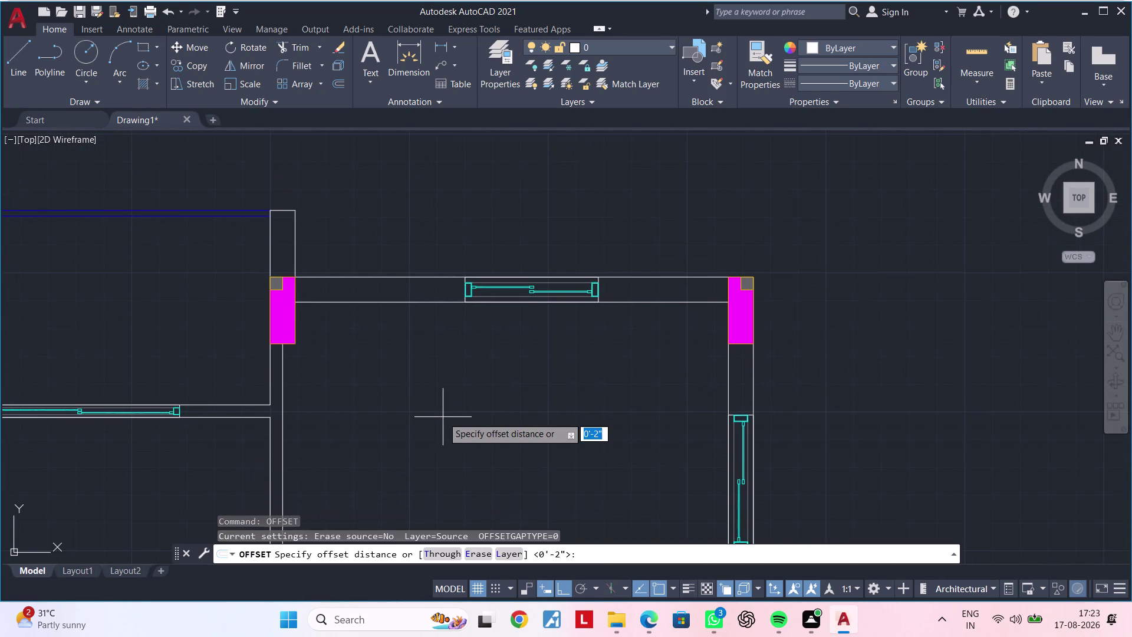
text(')
key(Return)
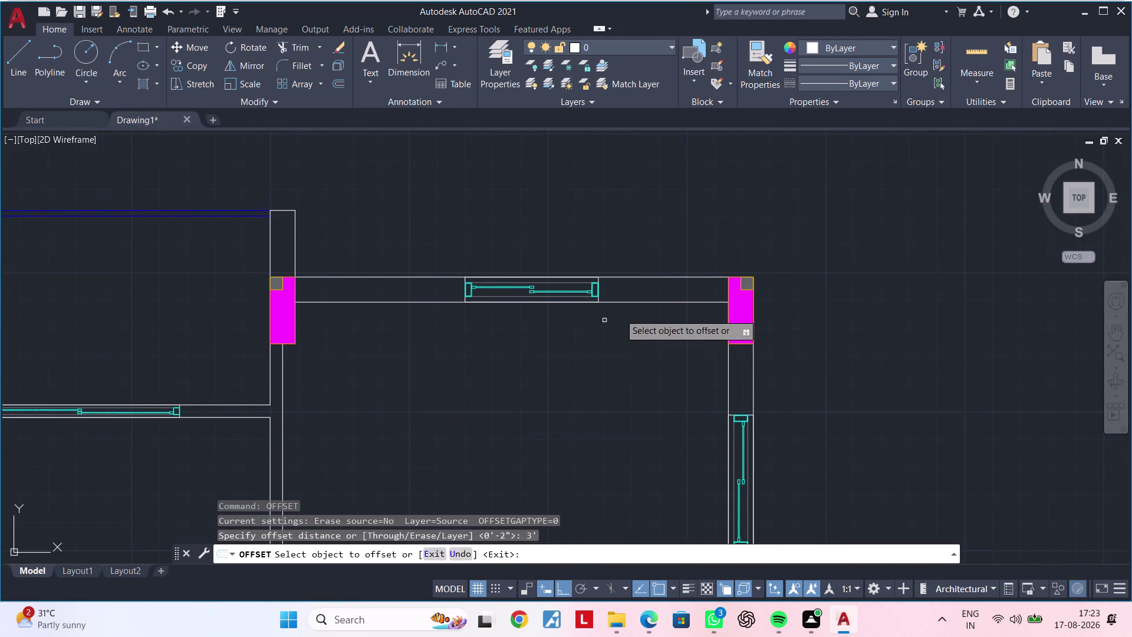
click(629, 300)
click(629, 364)
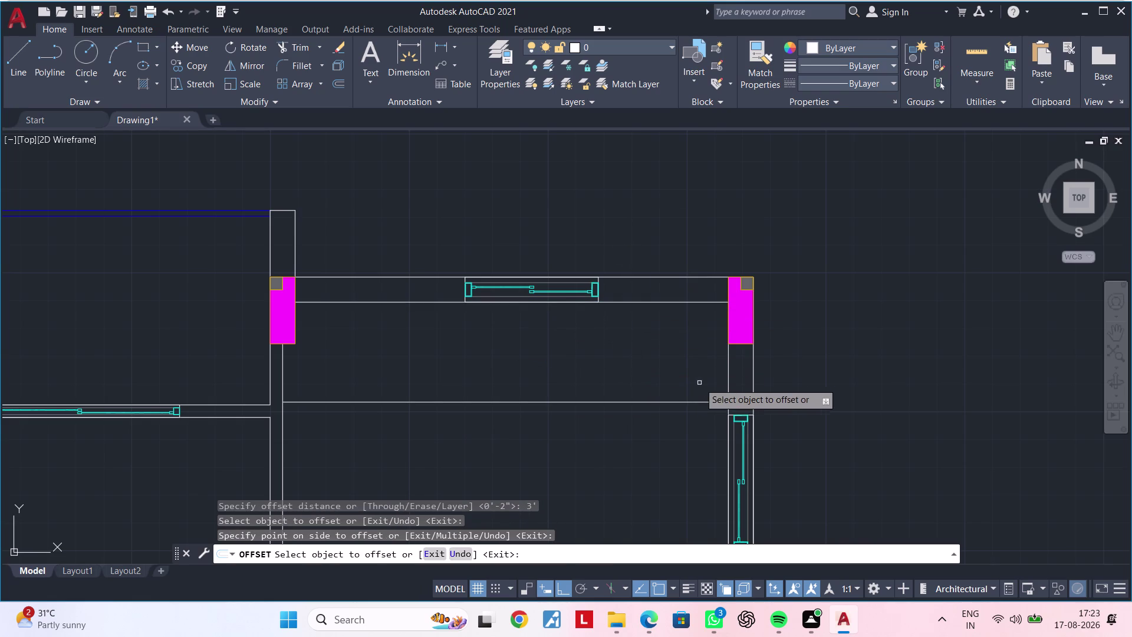
click(727, 372)
click(679, 378)
key(Escape)
key(Escape)
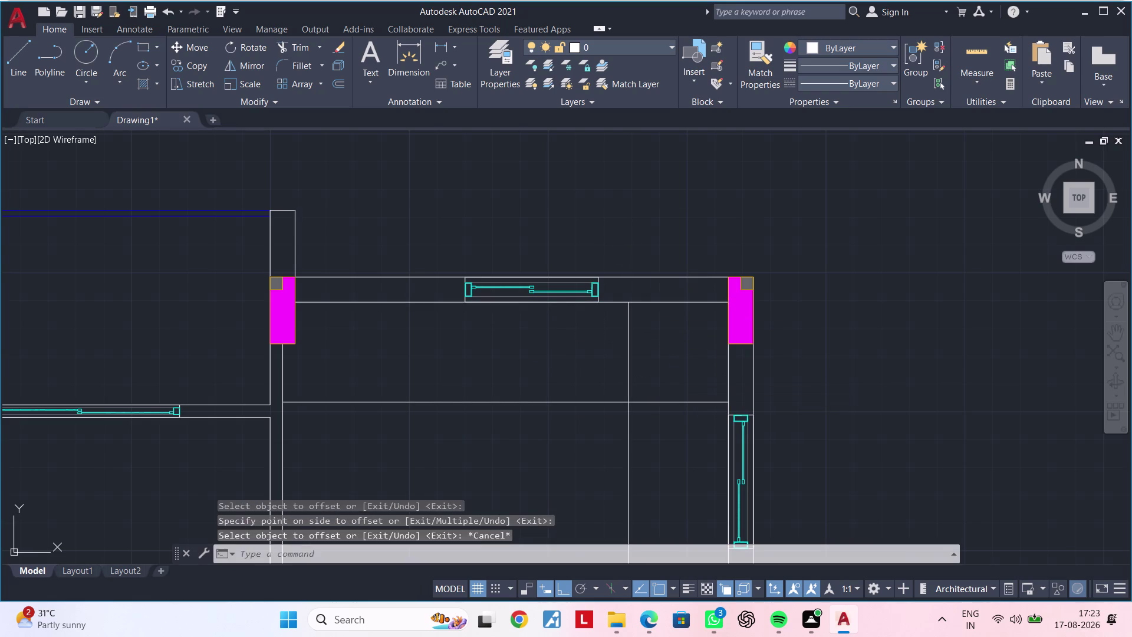
Fence-trim the new offset lines past their crossing with TR.
text(TR)
key(space)
drag(620, 368, 658, 379)
Finish trimming the offset lines into a corner, then pan to the stove.
drag(667, 397, 669, 404)
click(672, 411)
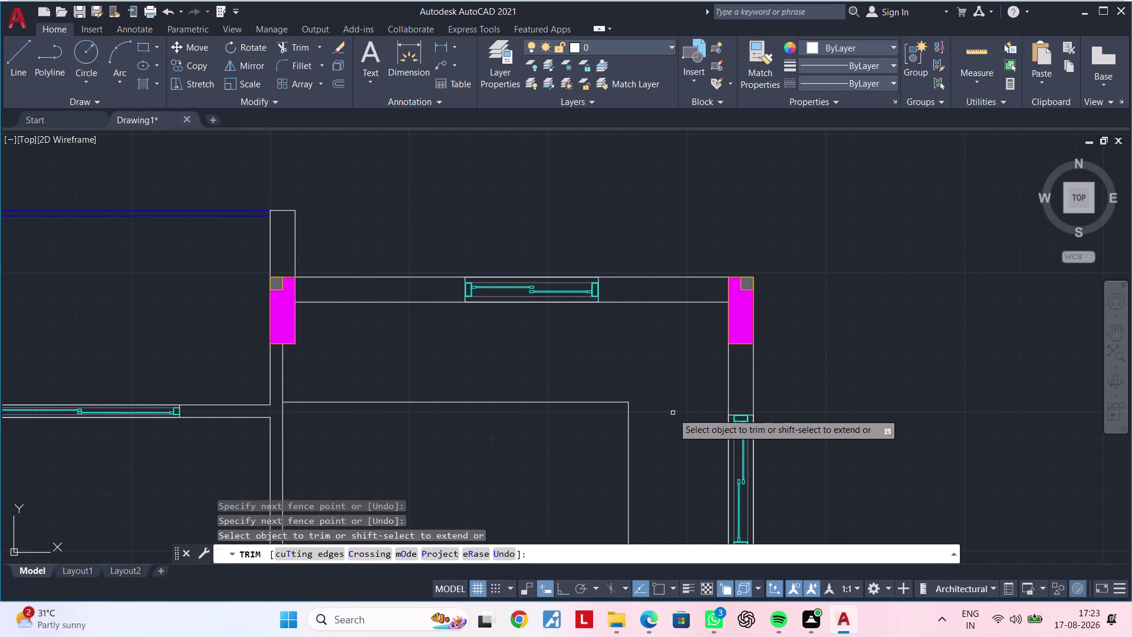
key(Escape)
middle_drag(663, 372, 599, 338)
key(Escape)
scroll(down, 3)
middle_drag(586, 347, 563, 353)
scroll(down, 3)
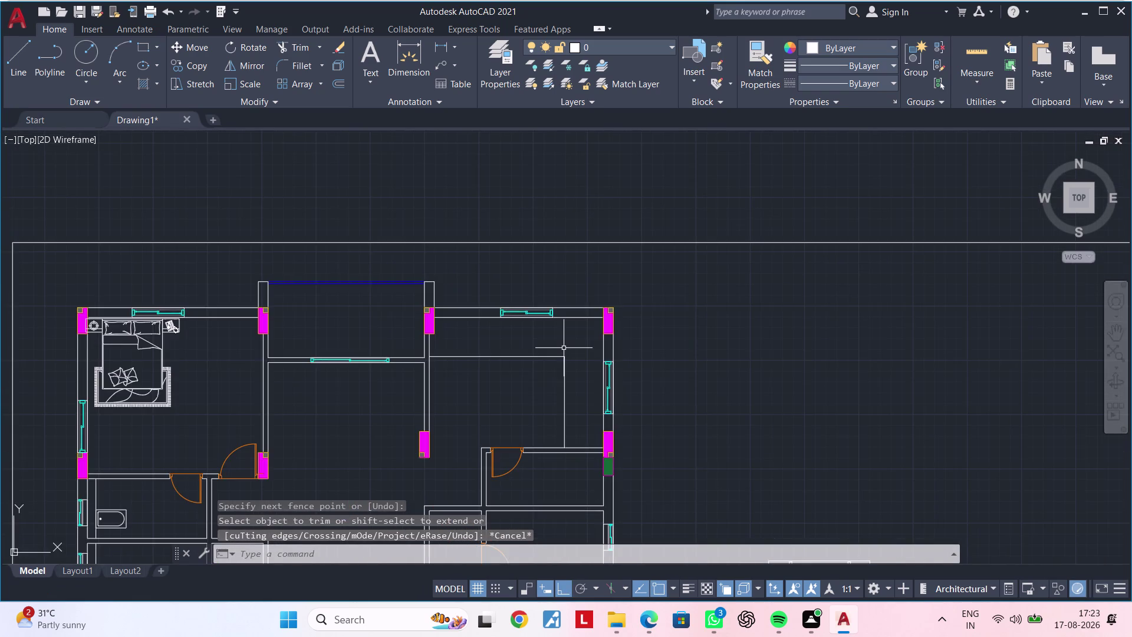
scroll(down, 3)
Window-select the small stove and begin rescaling it from its corner.
click(723, 410)
click(633, 464)
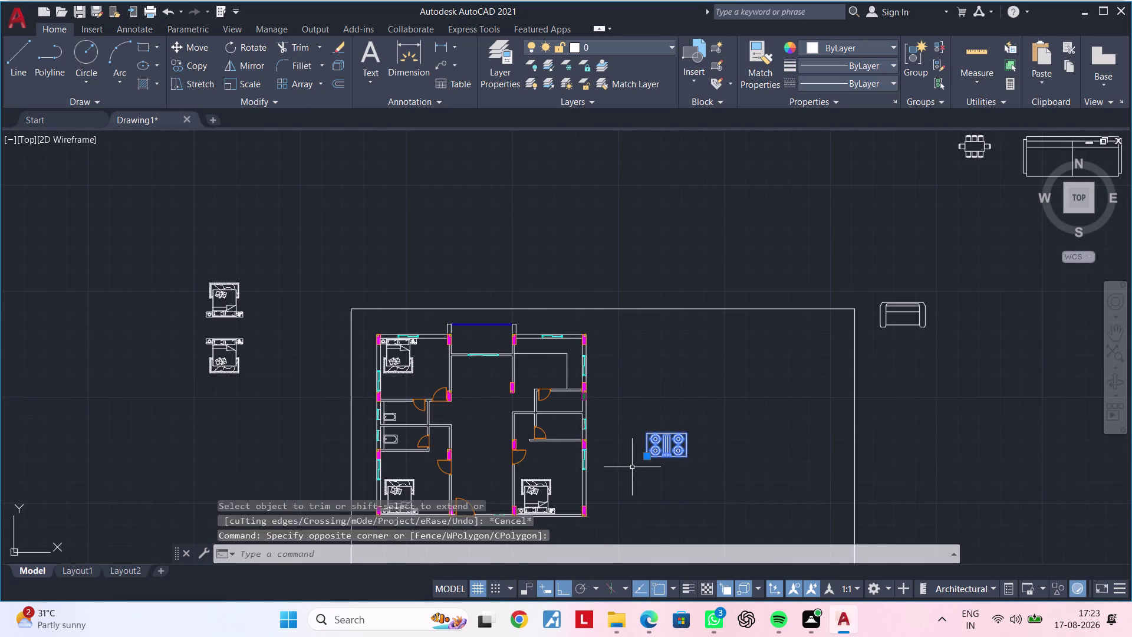
text(SC)
key(space)
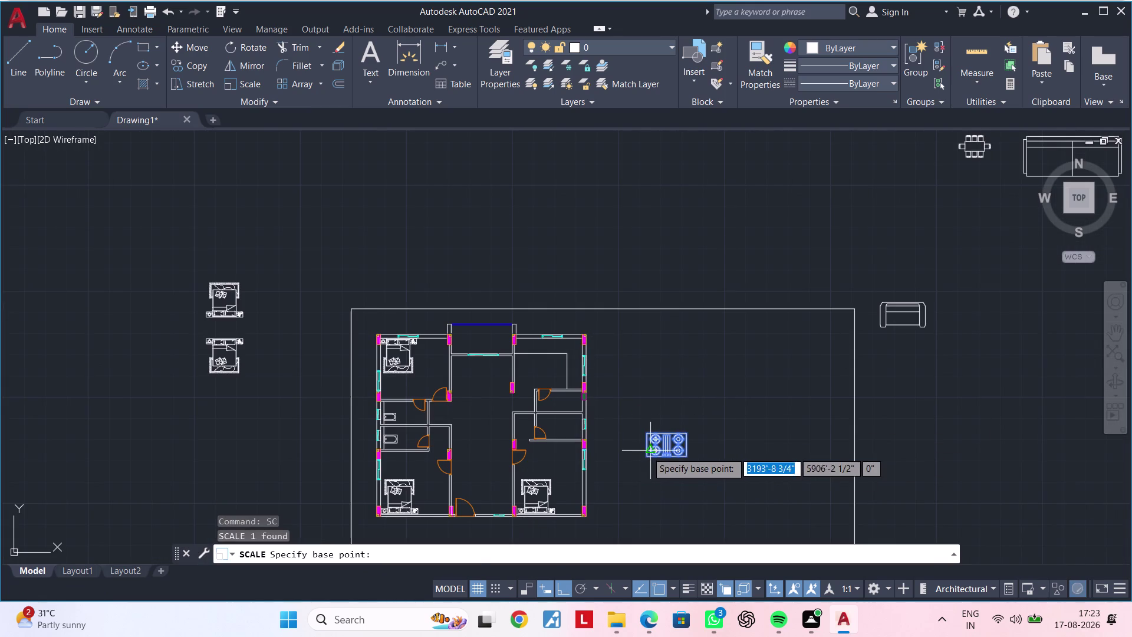
click(647, 451)
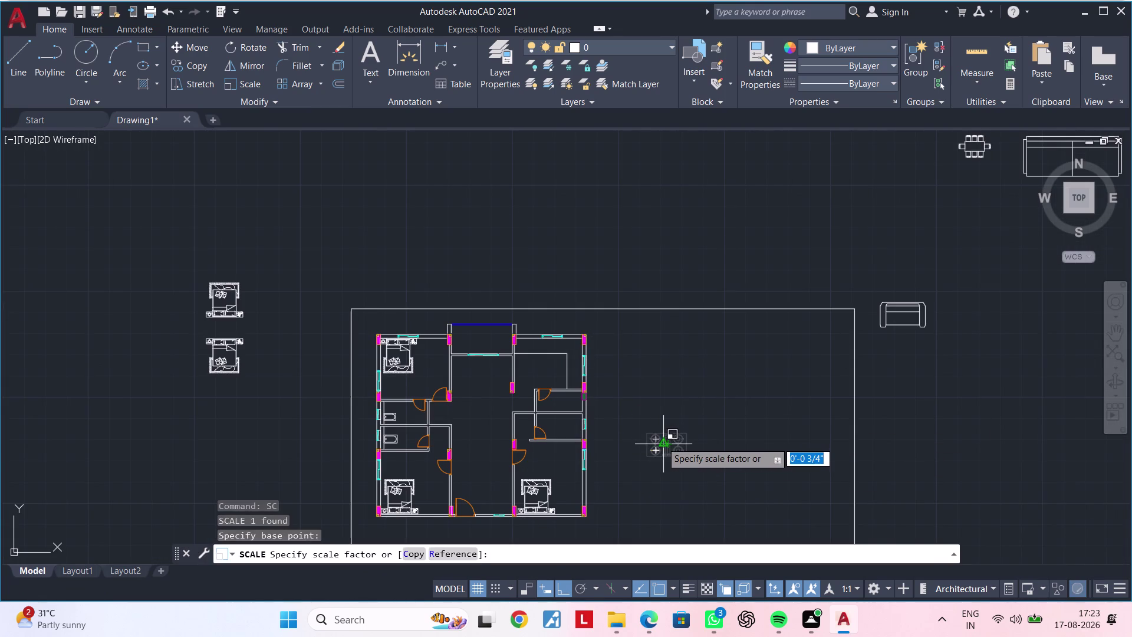
click(661, 441)
Move the cooktop block into the kitchen against the top wall.
drag(688, 430, 673, 448)
click(625, 468)
key(m)
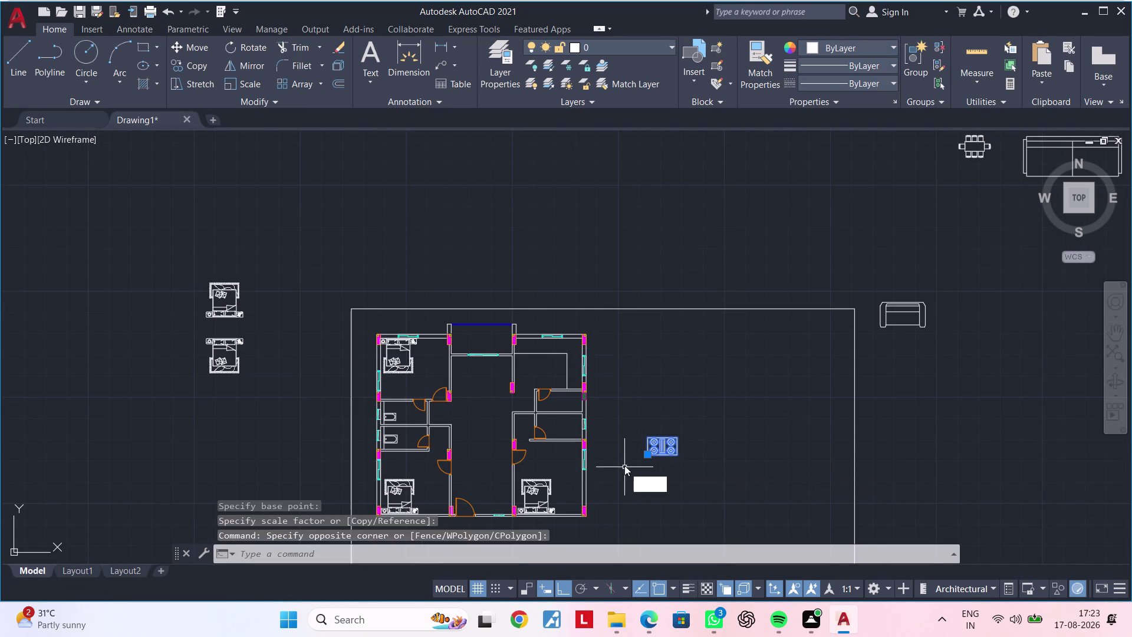
key(space)
click(661, 448)
scroll(up, 3)
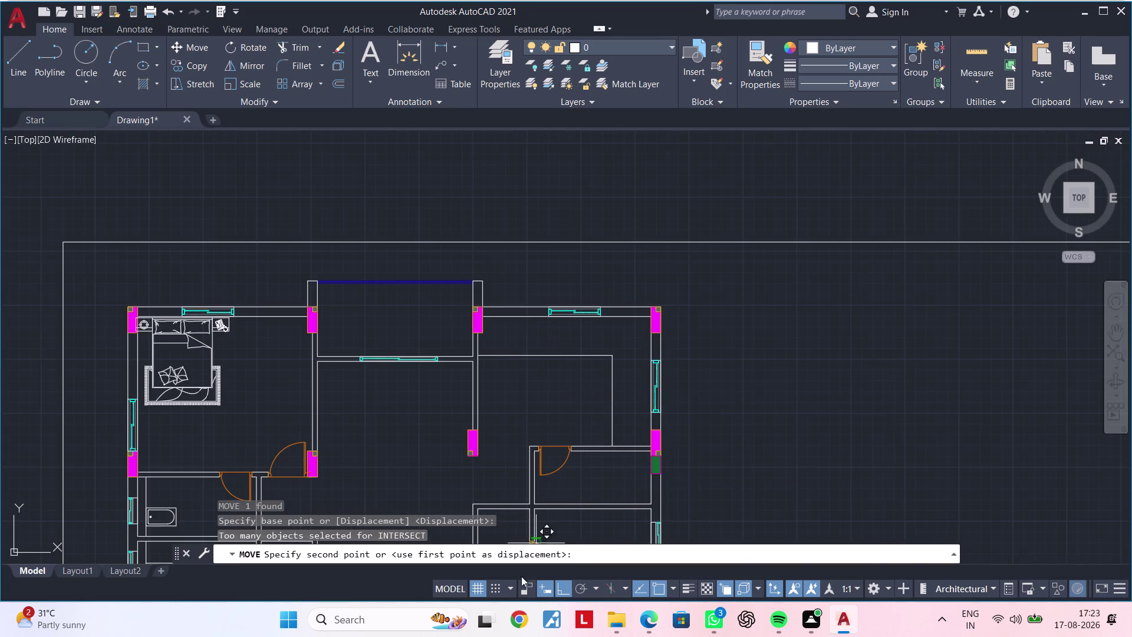
click(566, 593)
scroll(up, 3)
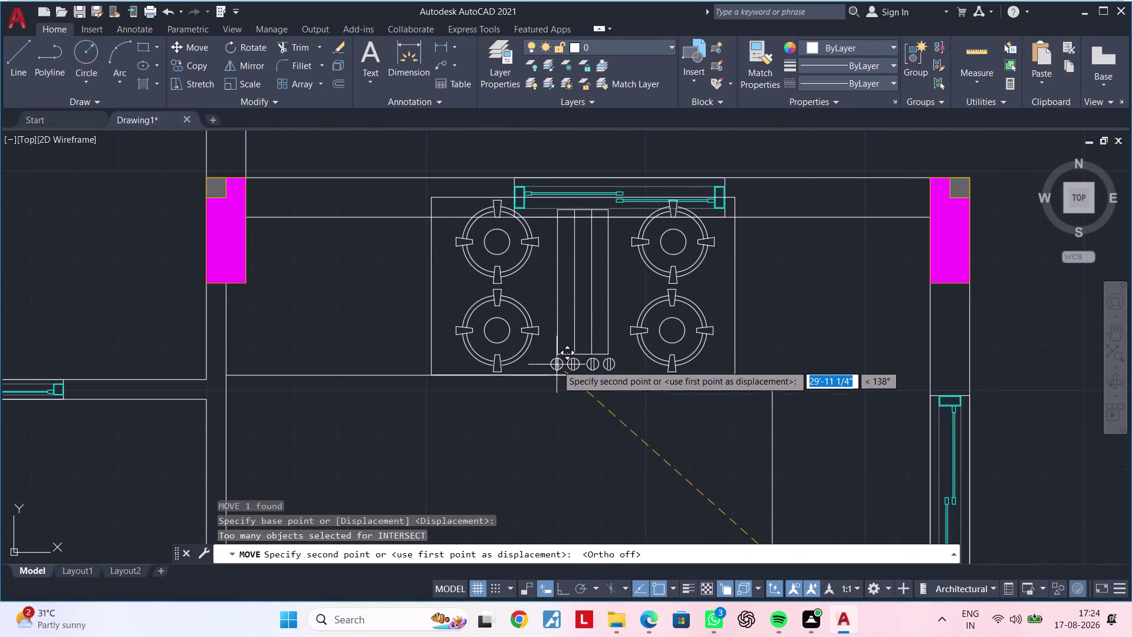
click(557, 364)
key(Escape)
key(Escape)
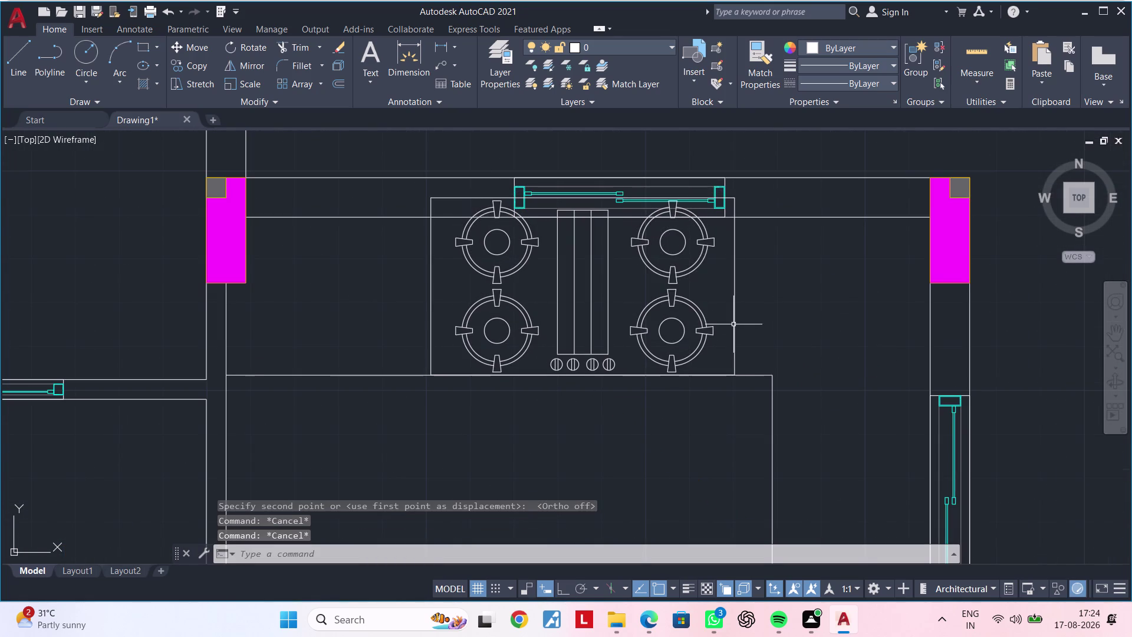
Scale the cooktop down from its lower-right corner to fit the counter.
click(733, 323)
text(SC)
key(space)
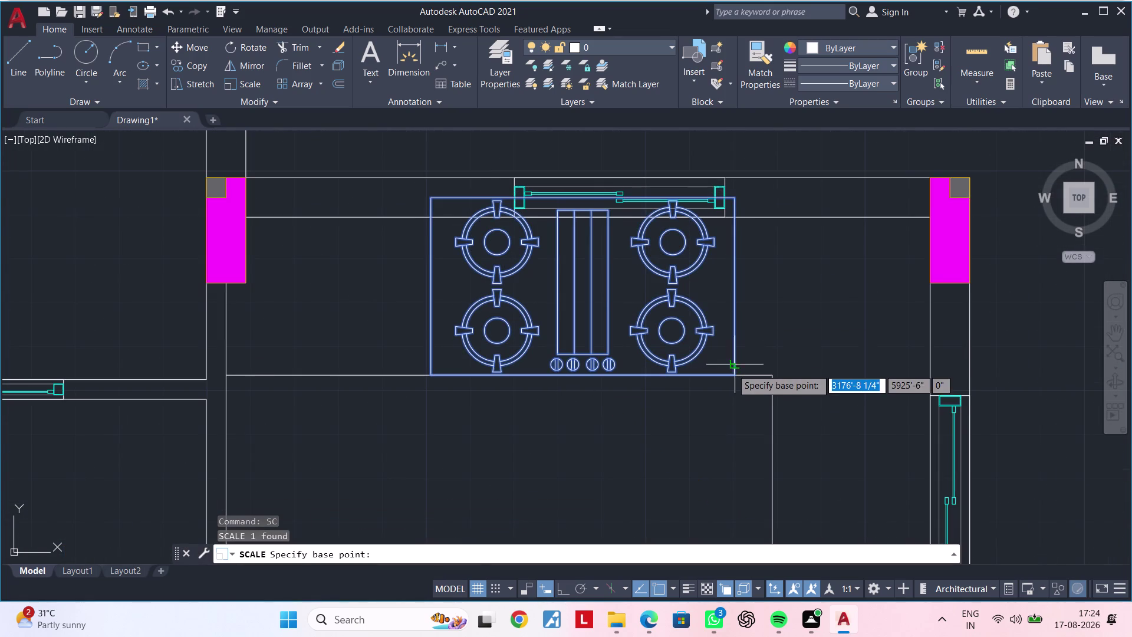
click(735, 374)
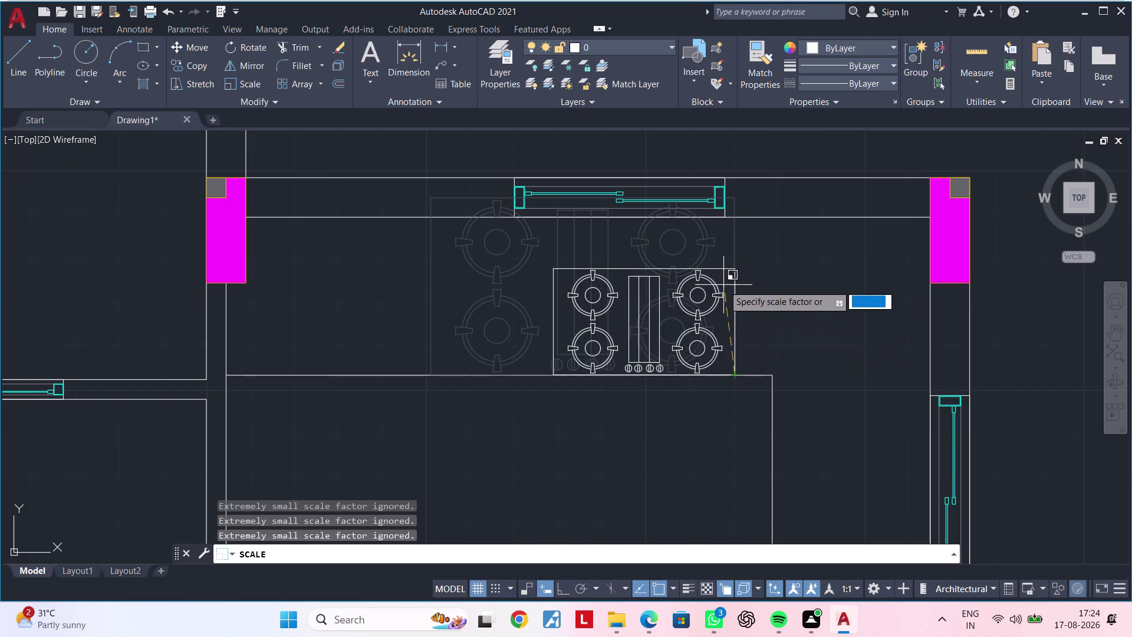
click(731, 267)
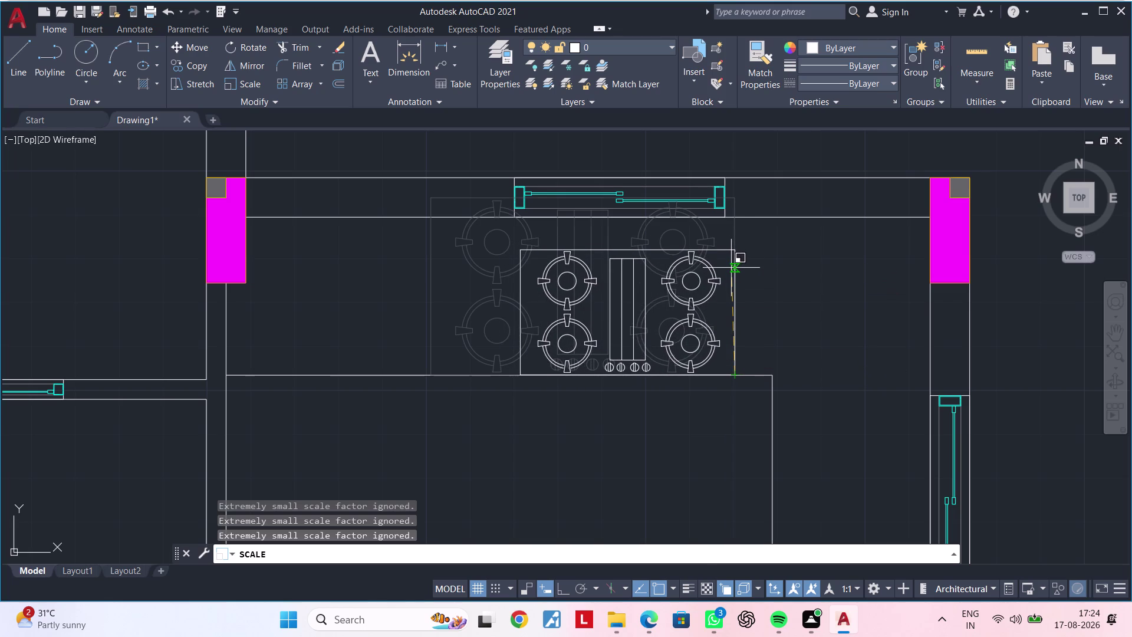
key(Escape)
Nudge the resized cooktop up toward the top wall.
click(738, 295)
click(731, 299)
key(m)
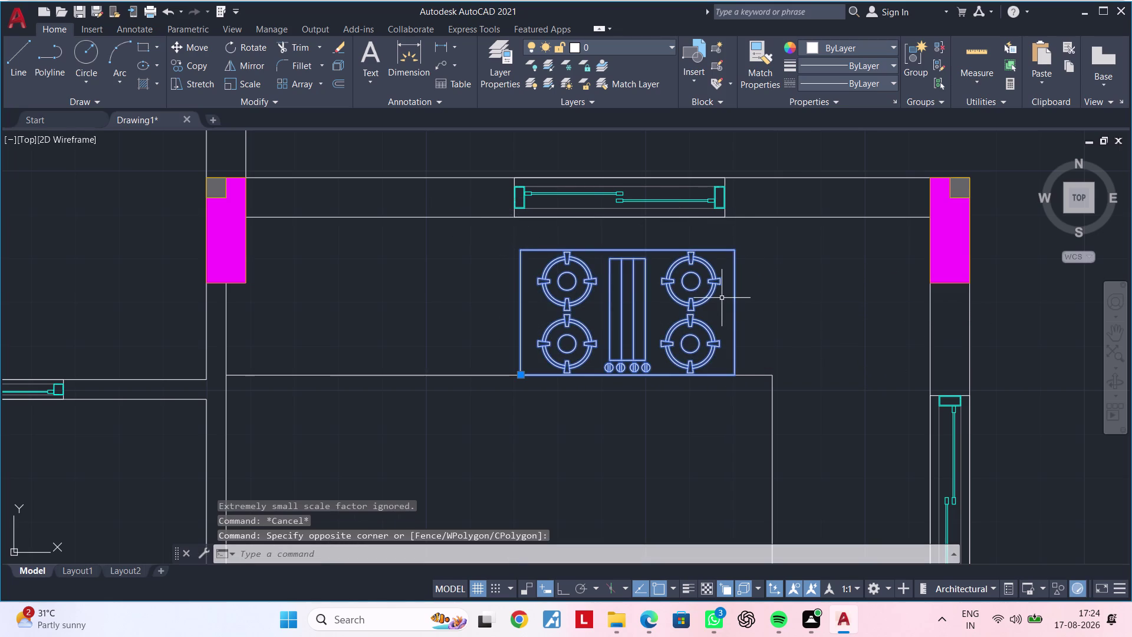
key(space)
click(720, 296)
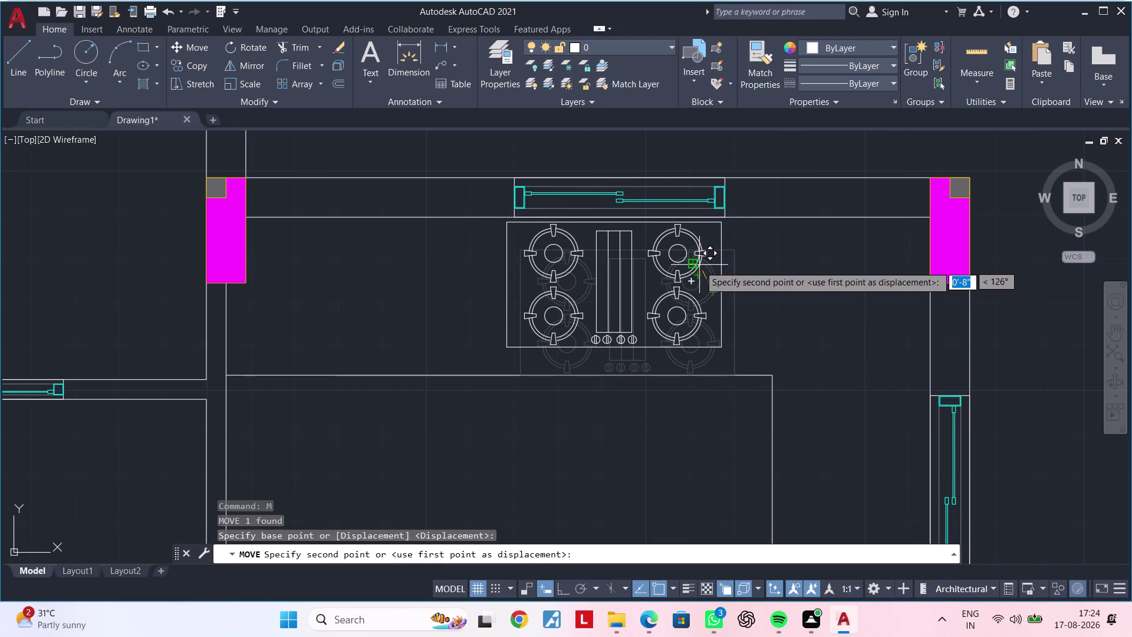
click(698, 270)
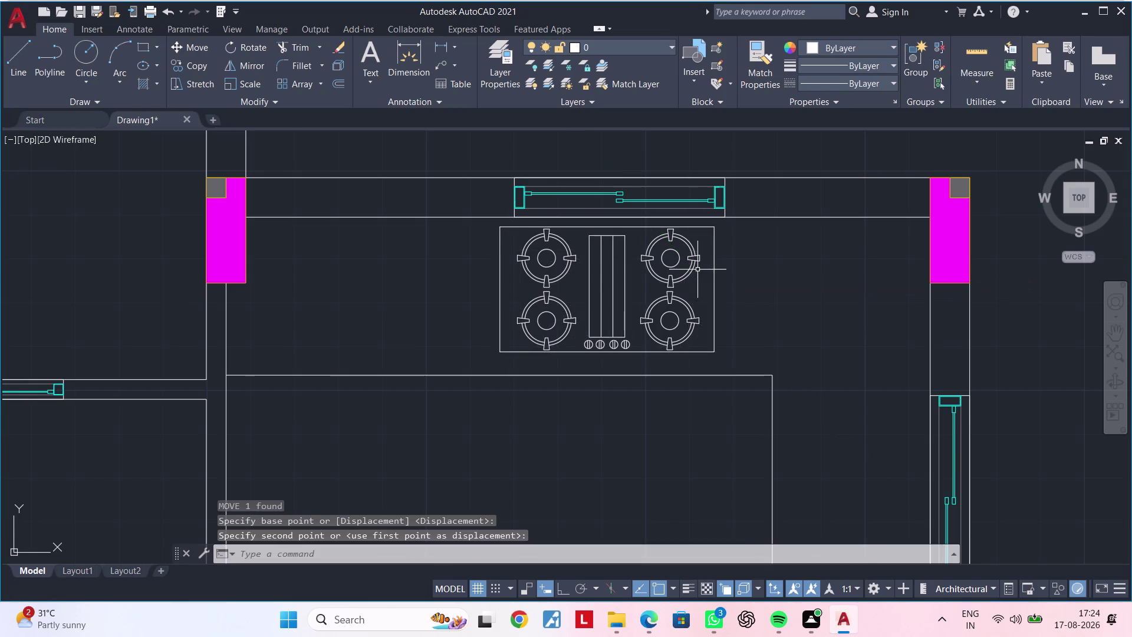
scroll(down, 3)
scroll(up, 3)
middle_drag(703, 285, 604, 242)
Window-select the dining table and chairs block among the furniture above the plan.
scroll(down, 3)
middle_drag(614, 270, 713, 234)
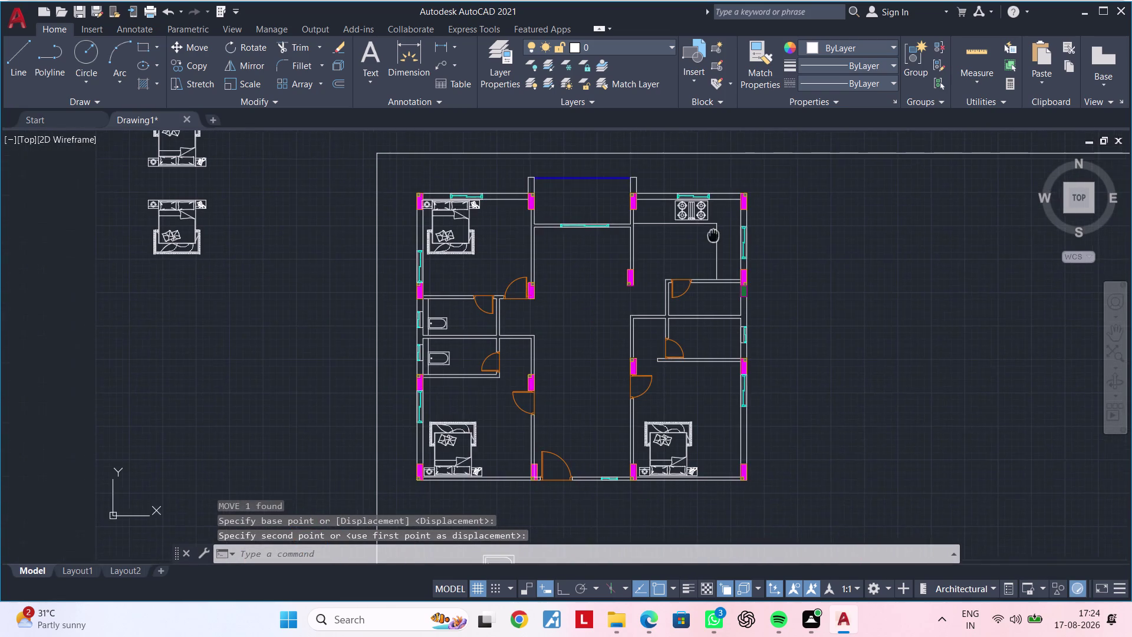
middle_drag(673, 258, 717, 252)
middle_drag(694, 299, 693, 353)
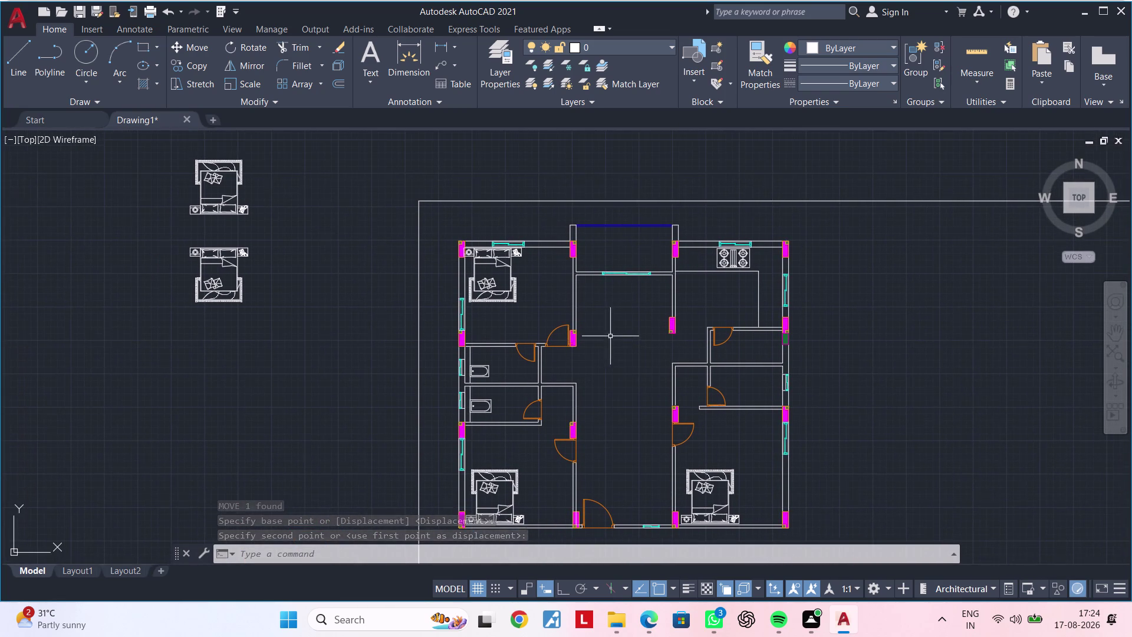
middle_drag(609, 336, 559, 358)
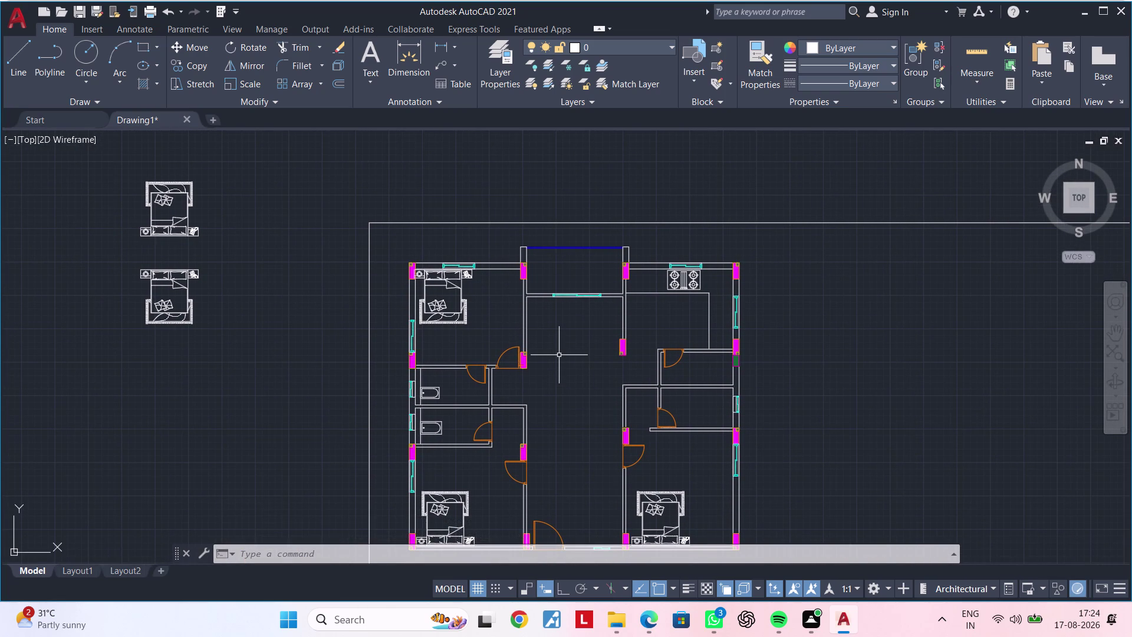
scroll(down, 3)
scroll(down, 3)
middle_drag(728, 344, 674, 382)
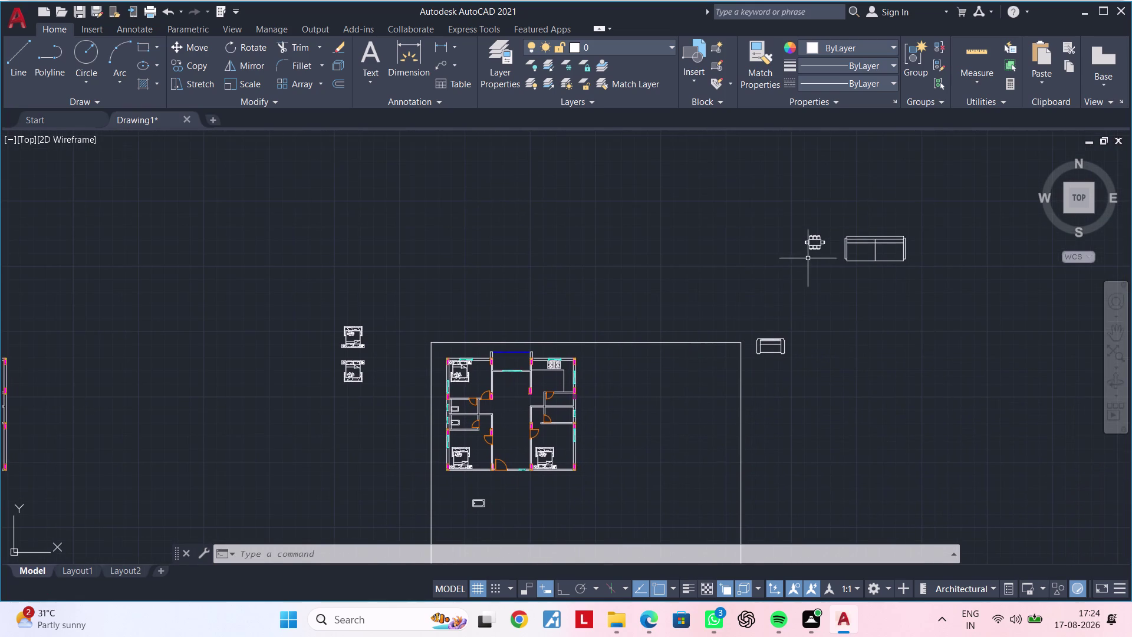
scroll(up, 3)
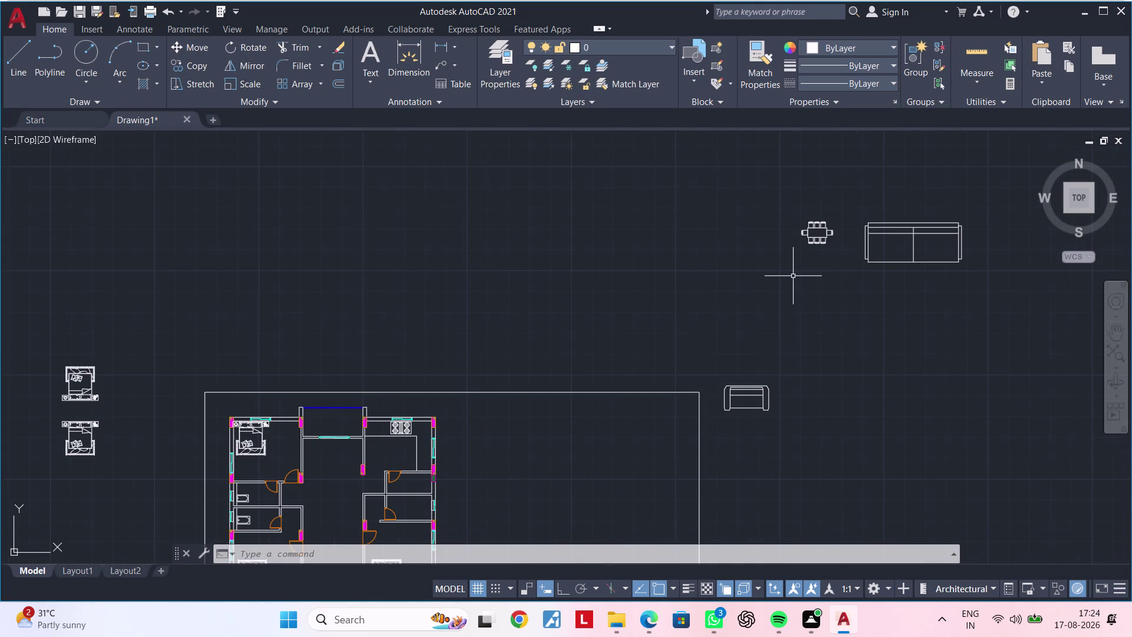
scroll(up, 3)
middle_drag(790, 301, 737, 407)
click(695, 254)
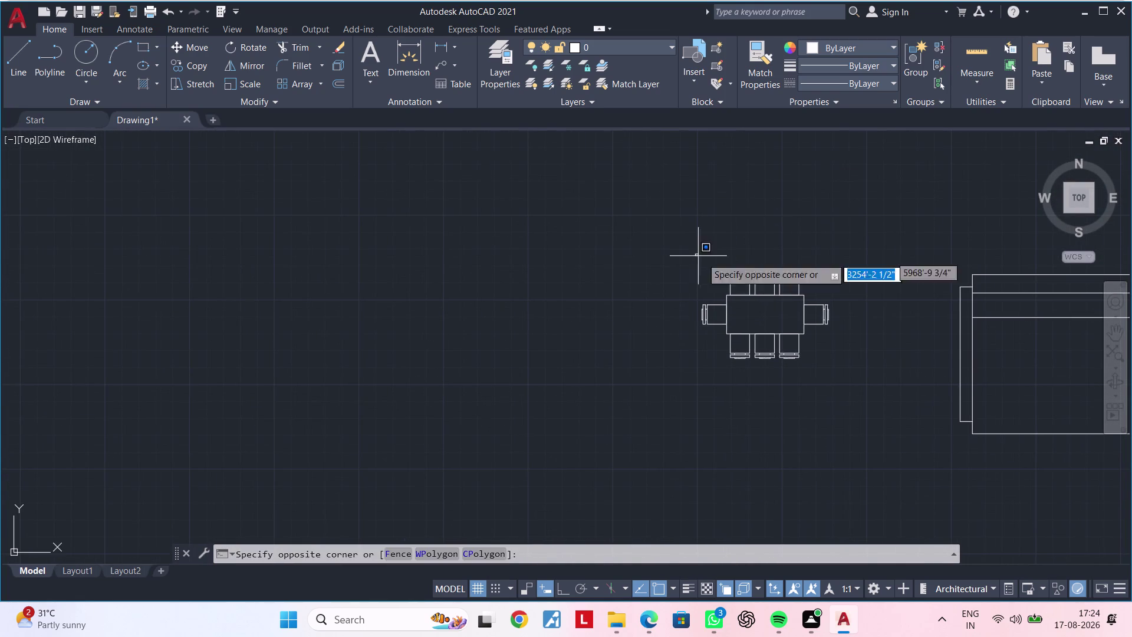
click(849, 374)
Move the dining table set into the central hall of the floor plan.
key(m)
key(space)
click(780, 308)
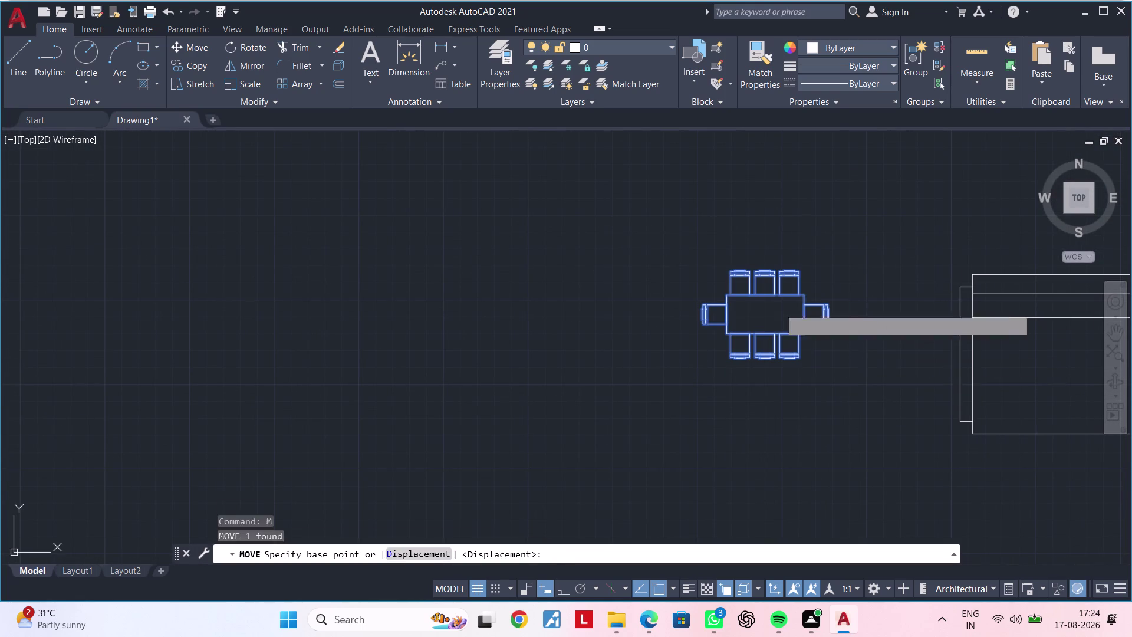
scroll(down, 3)
middle_drag(623, 441, 981, 21)
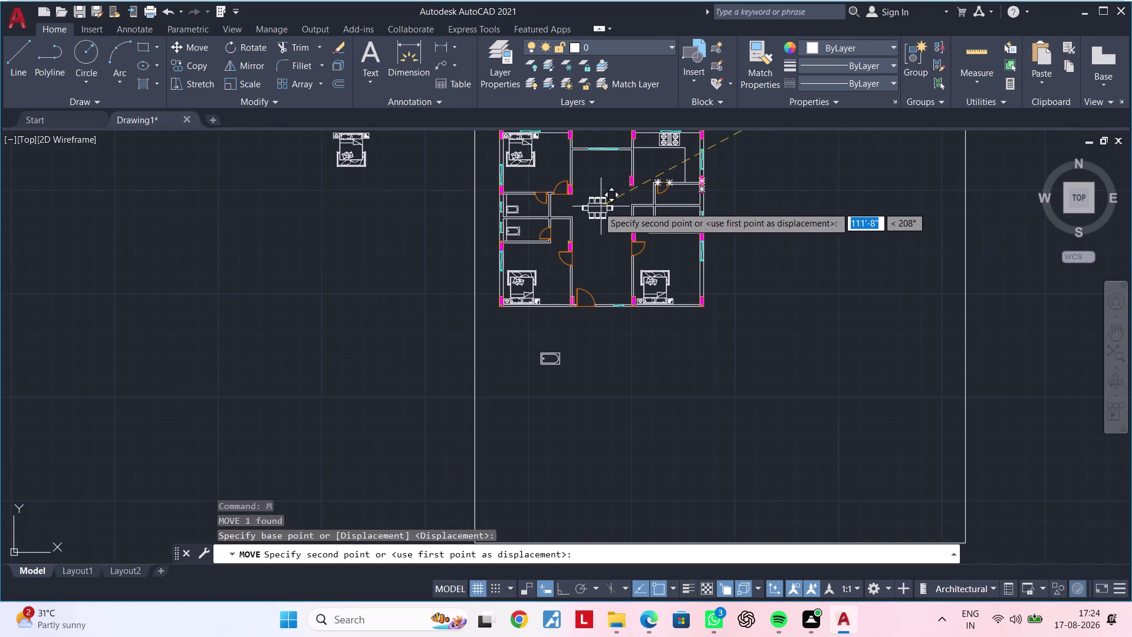
scroll(up, 3)
middle_drag(608, 191, 605, 270)
scroll(up, 3)
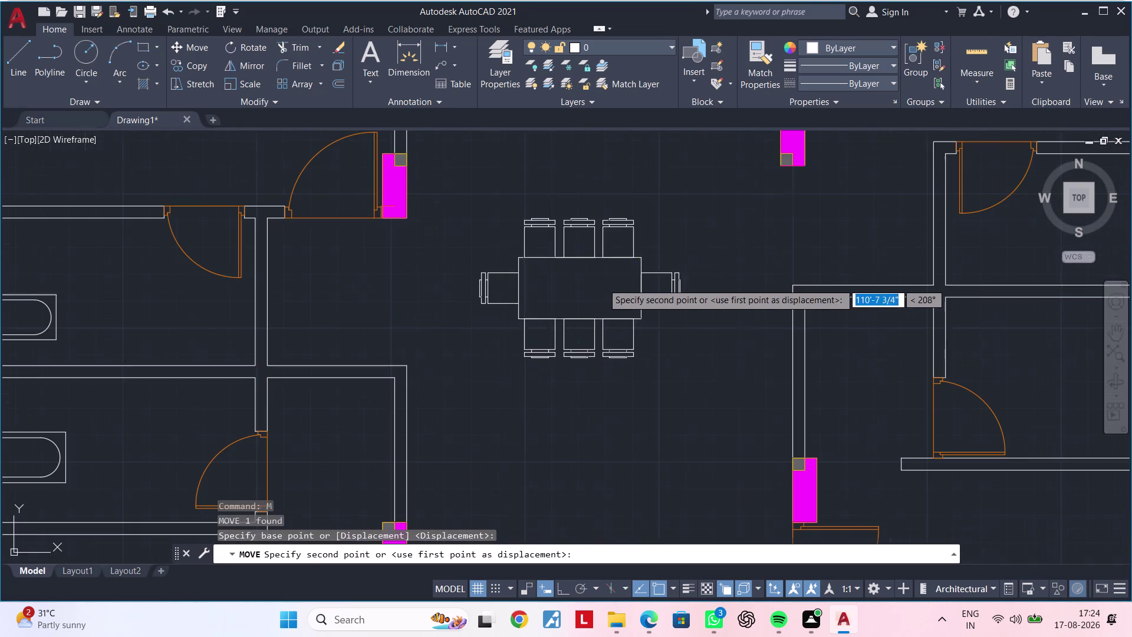
click(618, 277)
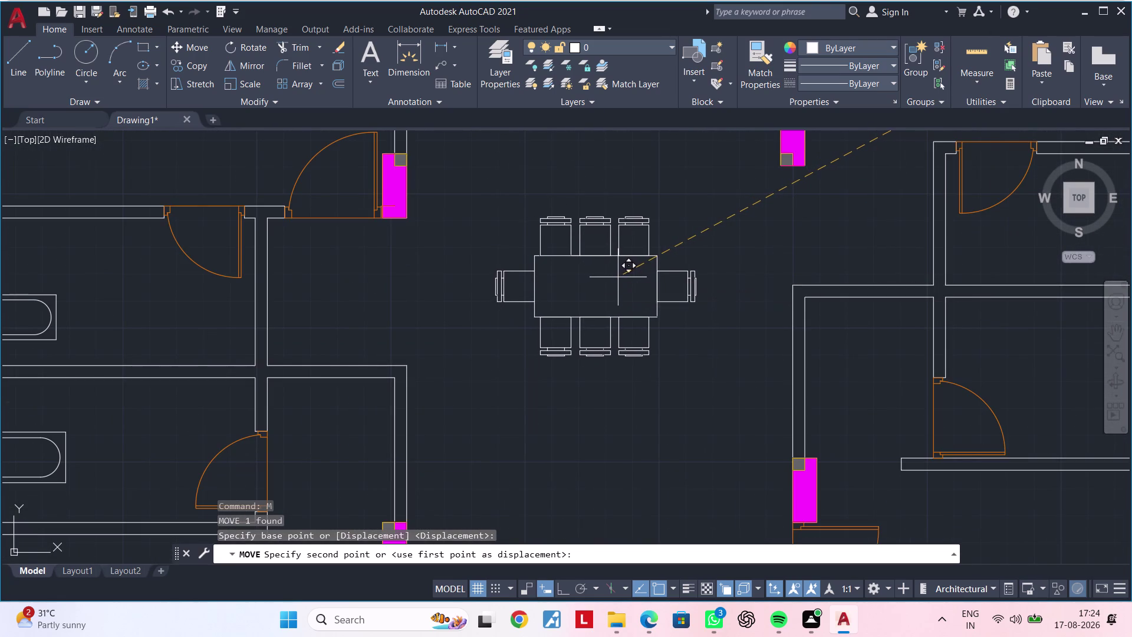
Pan and zoom across the floor plan, ending at the sofa block outside it.
scroll(down, 3)
middle_drag(726, 279, 713, 271)
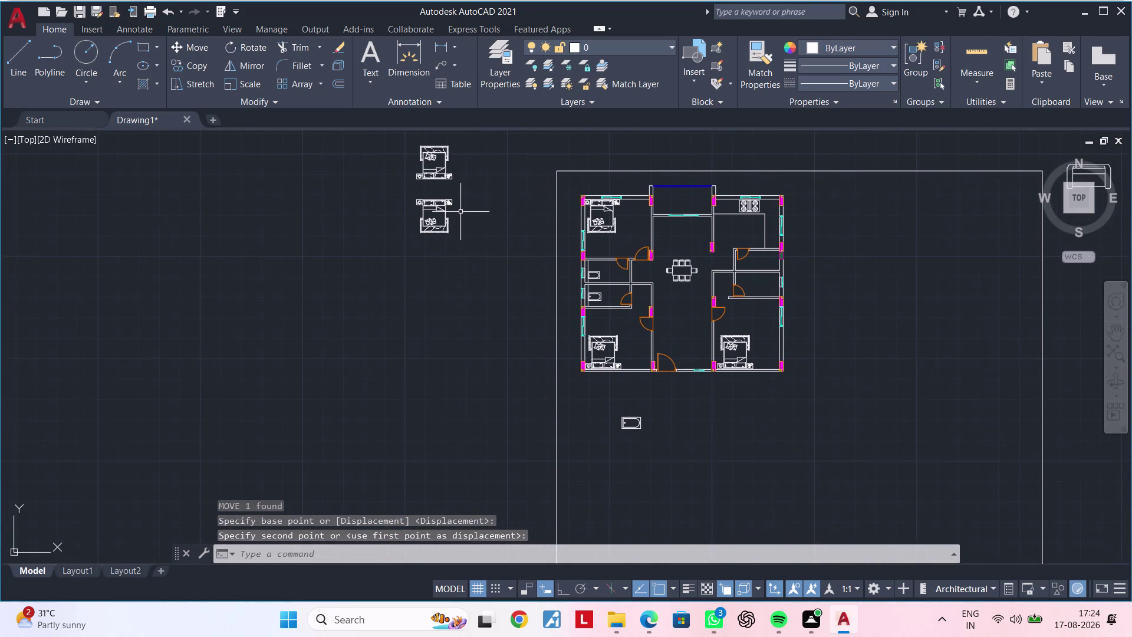
middle_drag(525, 274, 427, 251)
scroll(down, 3)
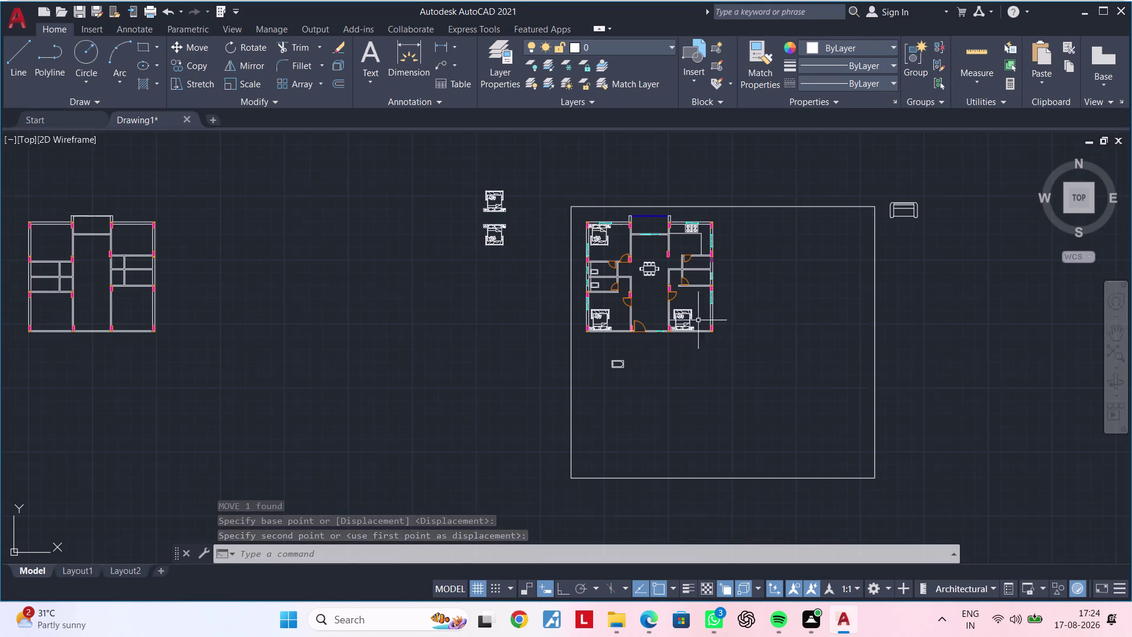
middle_drag(632, 340, 500, 356)
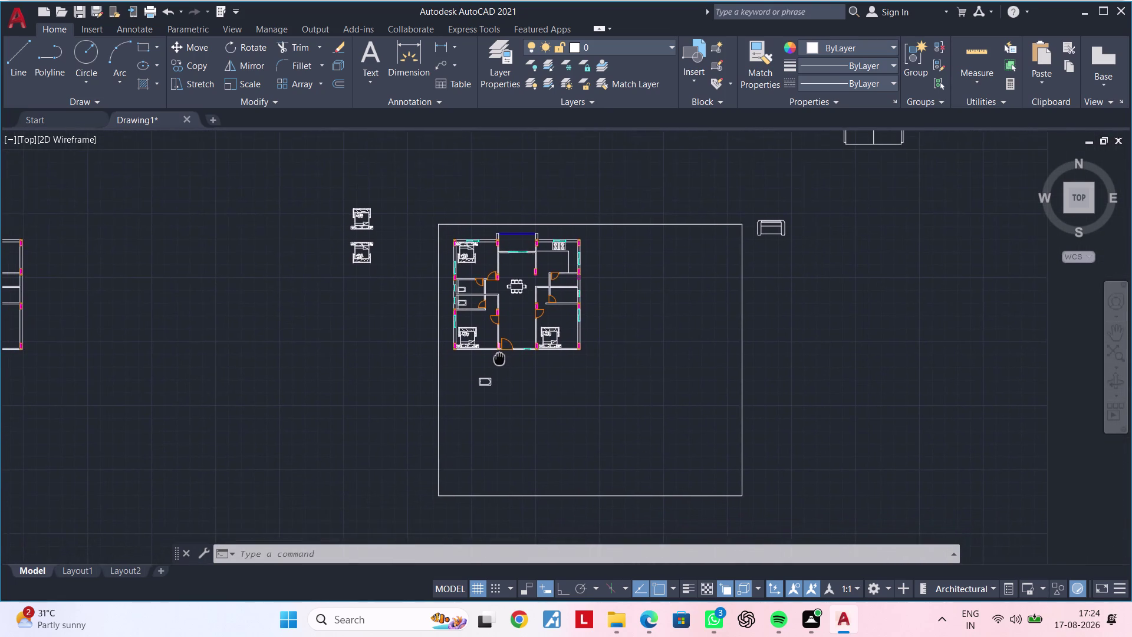
middle_drag(500, 356, 534, 341)
scroll(up, 3)
scroll(down, 3)
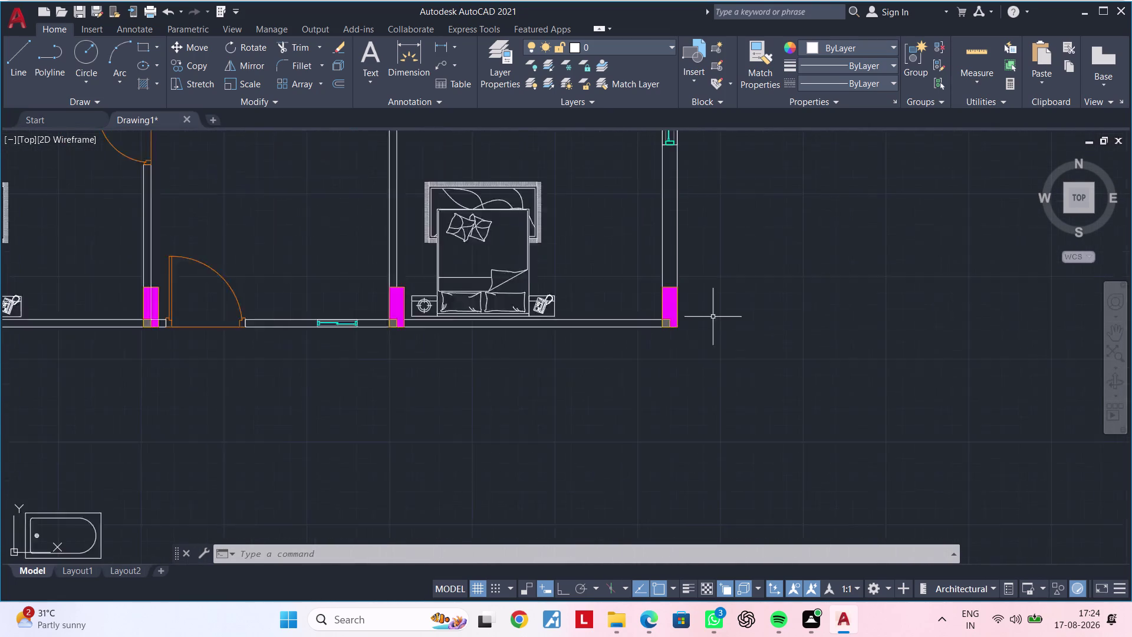
scroll(down, 3)
scroll(up, 3)
scroll(down, 3)
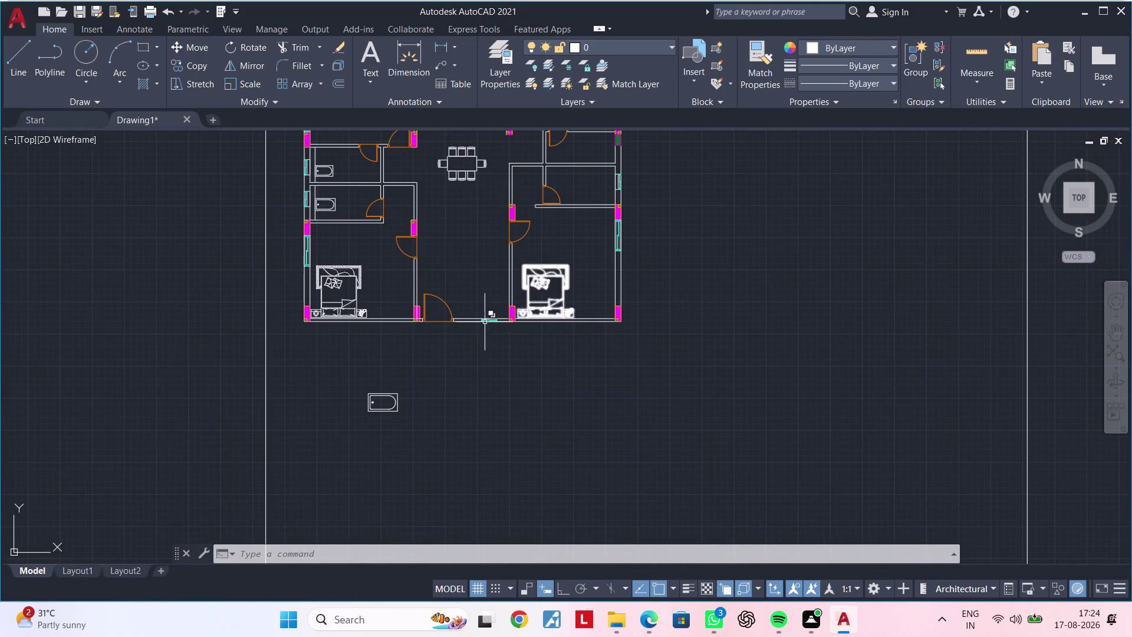
scroll(up, 3)
scroll(down, 3)
scroll(up, 3)
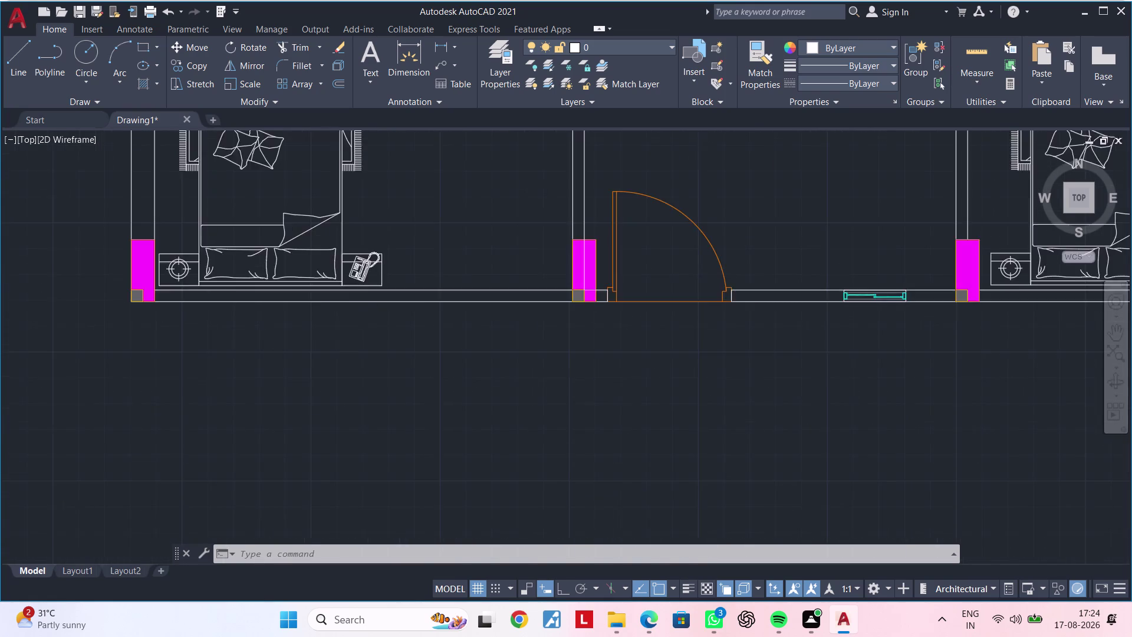
scroll(down, 3)
middle_drag(417, 348, 401, 495)
scroll(up, 3)
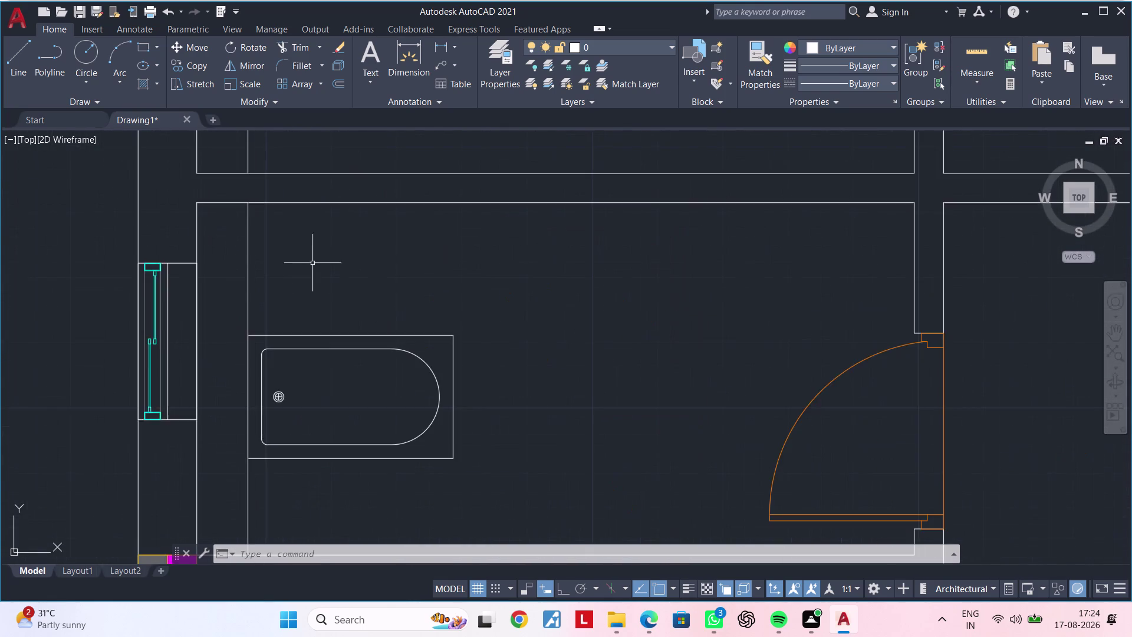
scroll(down, 3)
middle_drag(368, 325, 327, 369)
middle_drag(432, 309, 428, 324)
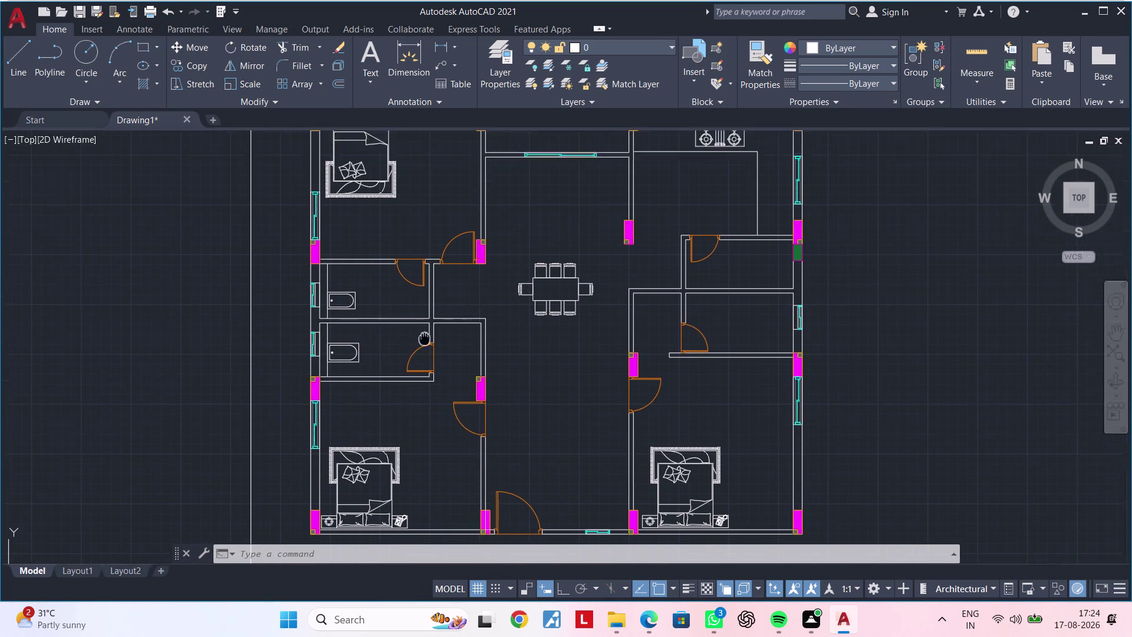
middle_drag(428, 324, 350, 408)
scroll(down, 3)
scroll(up, 3)
middle_drag(850, 278, 194, 310)
scroll(up, 3)
scroll(down, 3)
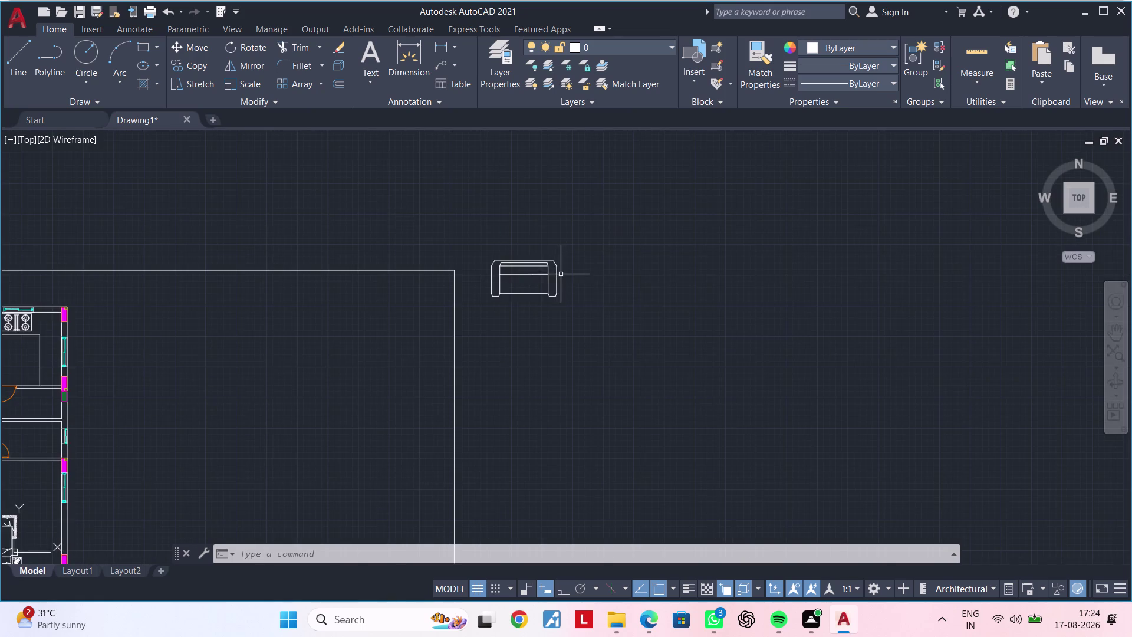
Rotate the two-seat sofa block a quarter turn with Ortho on.
scroll(up, 3)
click(334, 185)
click(772, 380)
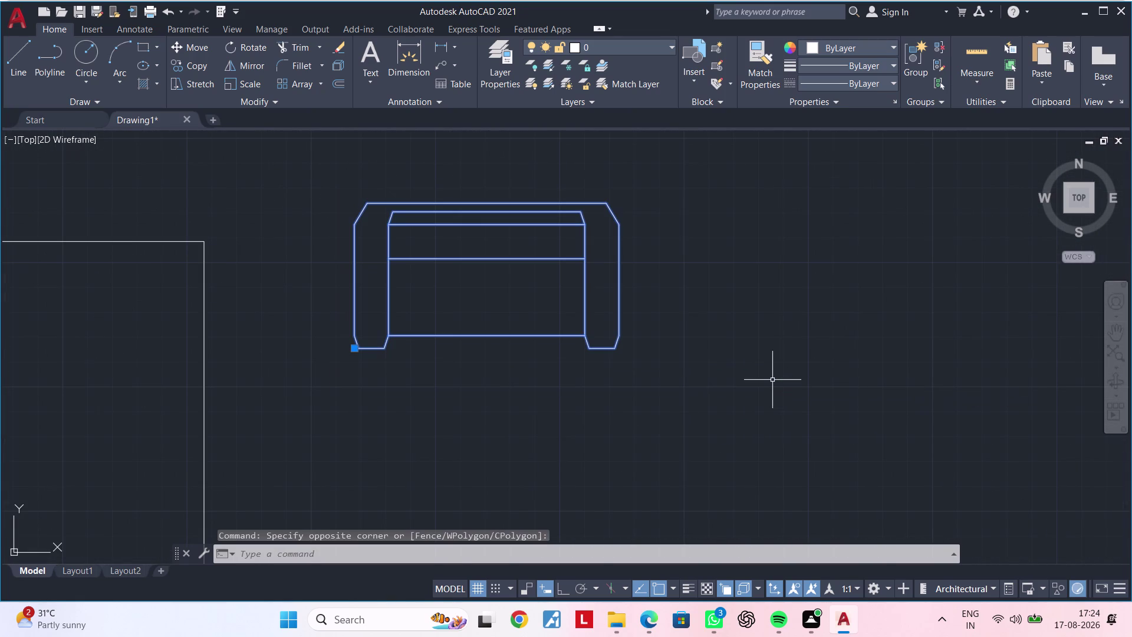
text(RO)
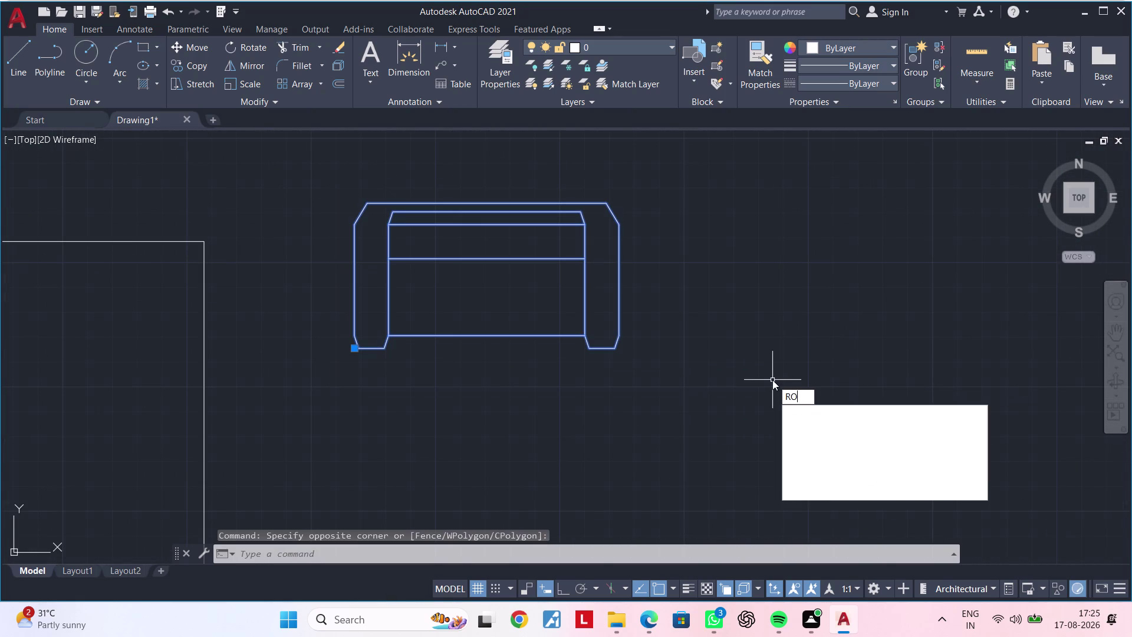
key(space)
click(762, 380)
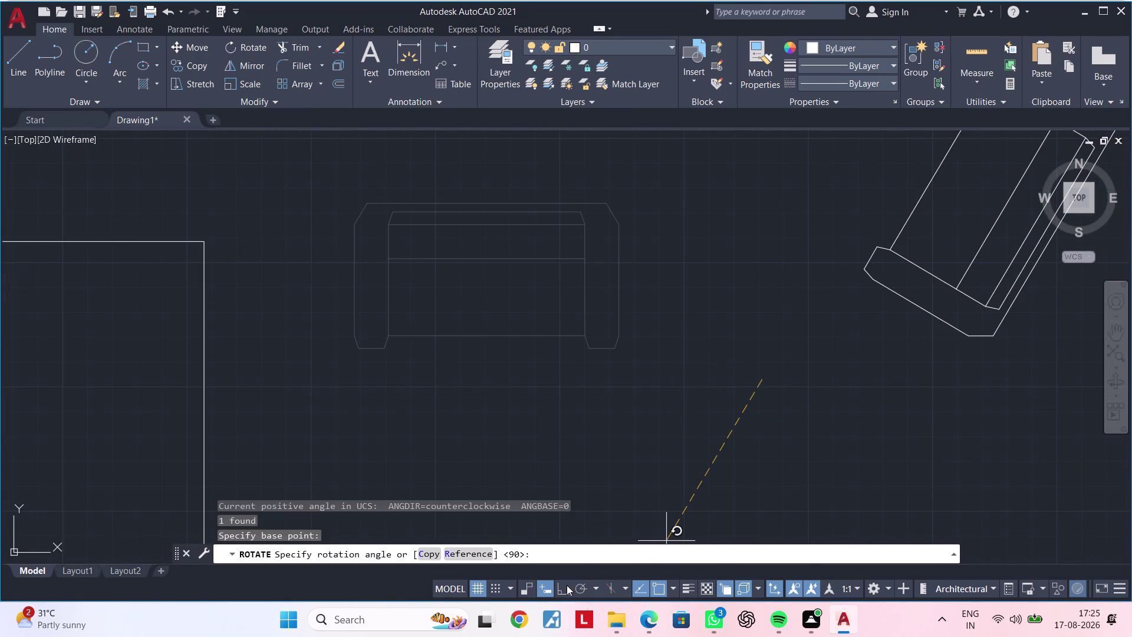
click(562, 585)
click(696, 340)
Move the rotated sofa into the floor plan inside the living area wall, with Ortho off.
scroll(down, 3)
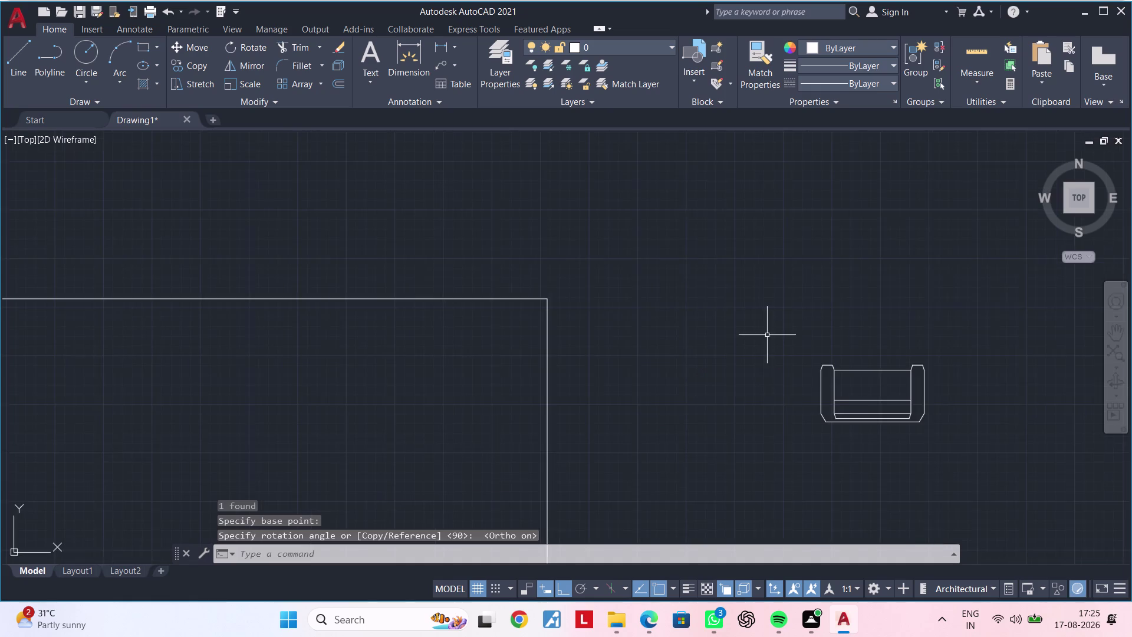
middle_drag(767, 334, 613, 287)
drag(614, 288, 655, 317)
click(830, 402)
text(M)
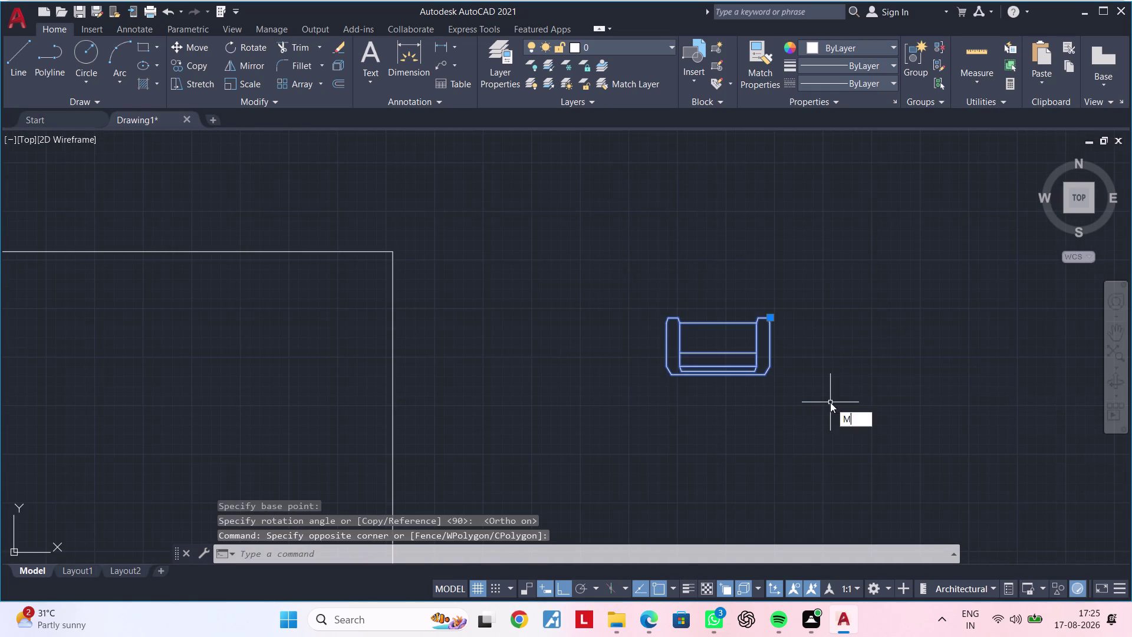
key(space)
click(757, 376)
scroll(down, 3)
middle_drag(644, 449, 799, 254)
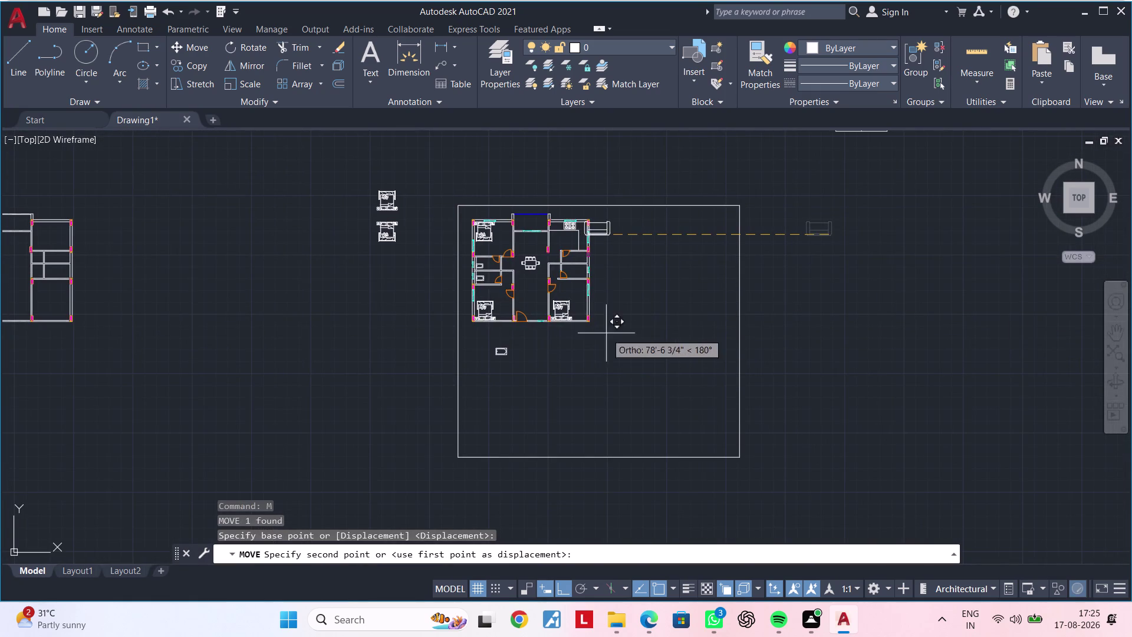
scroll(down, 3)
scroll(up, 3)
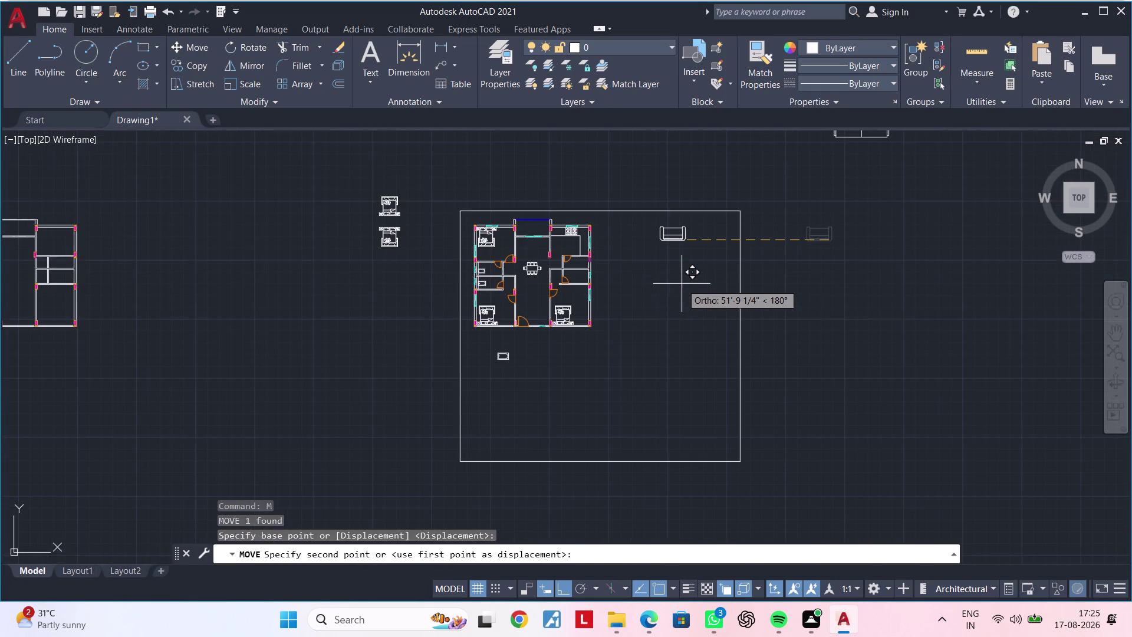
click(564, 586)
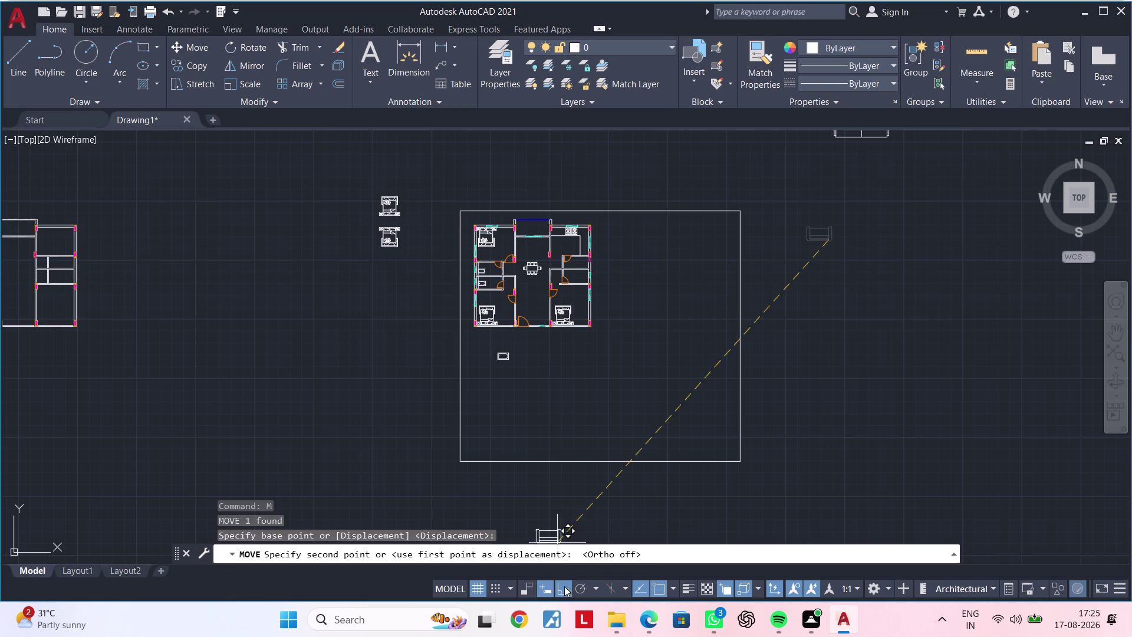
scroll(up, 3)
scroll(up, 3)
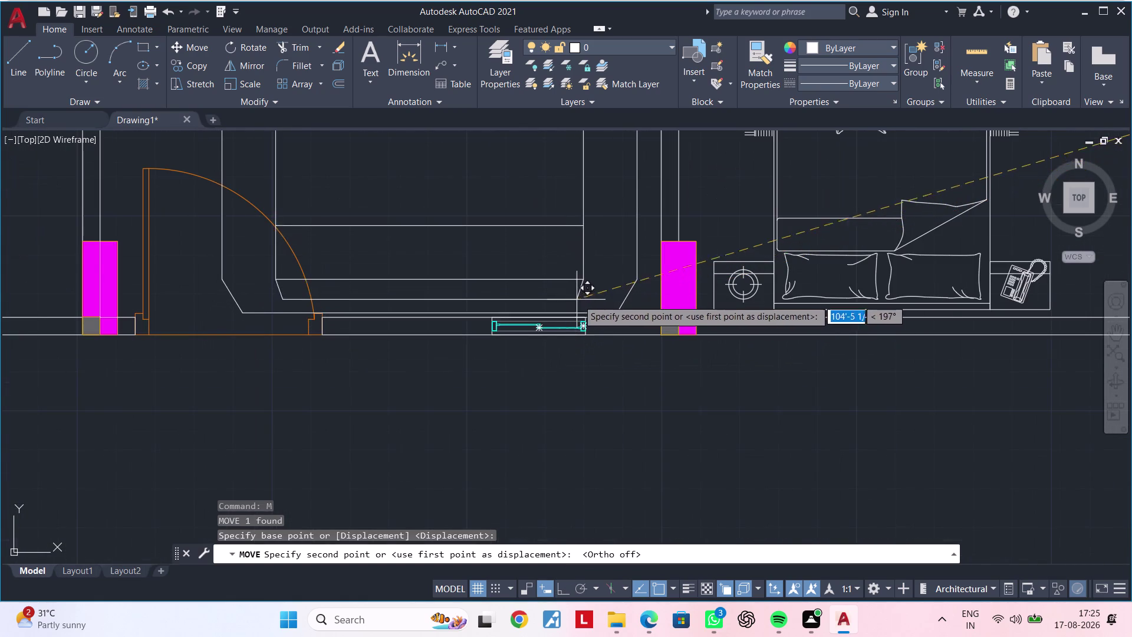
click(598, 289)
scroll(down, 3)
key(Escape)
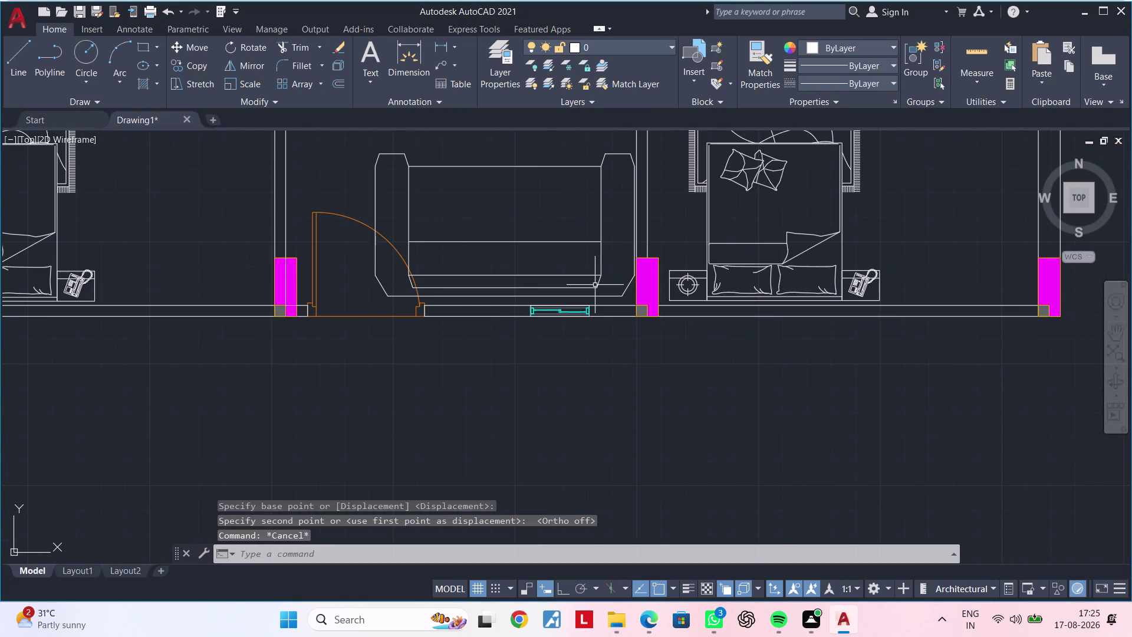
Scale the placed sofa down to a smaller size.
click(596, 285)
text(SC)
key(space)
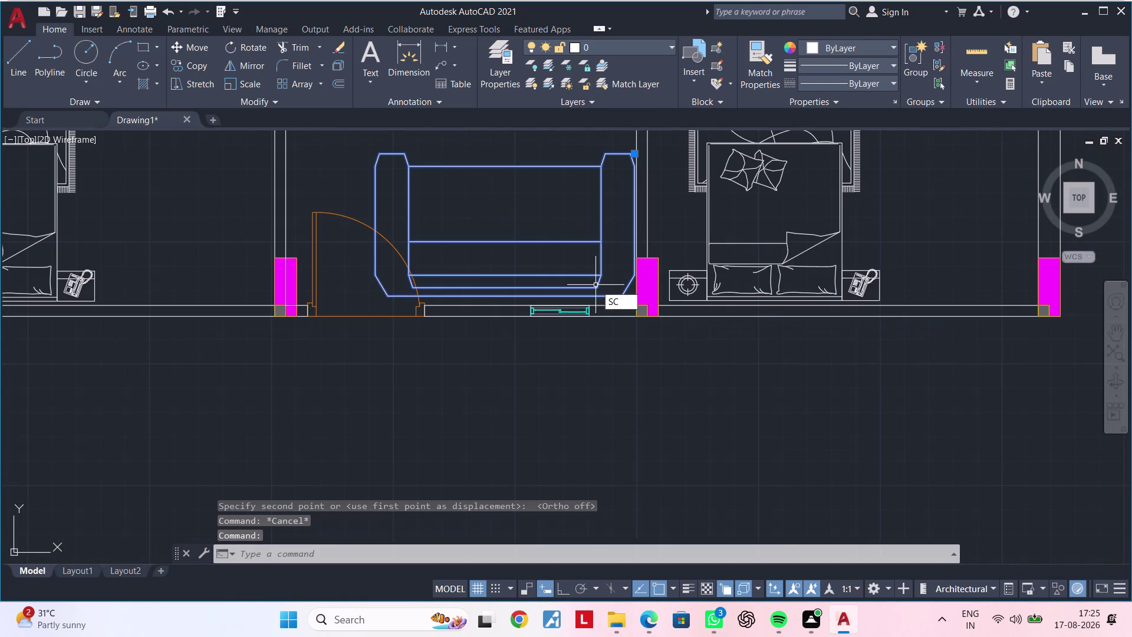
click(375, 155)
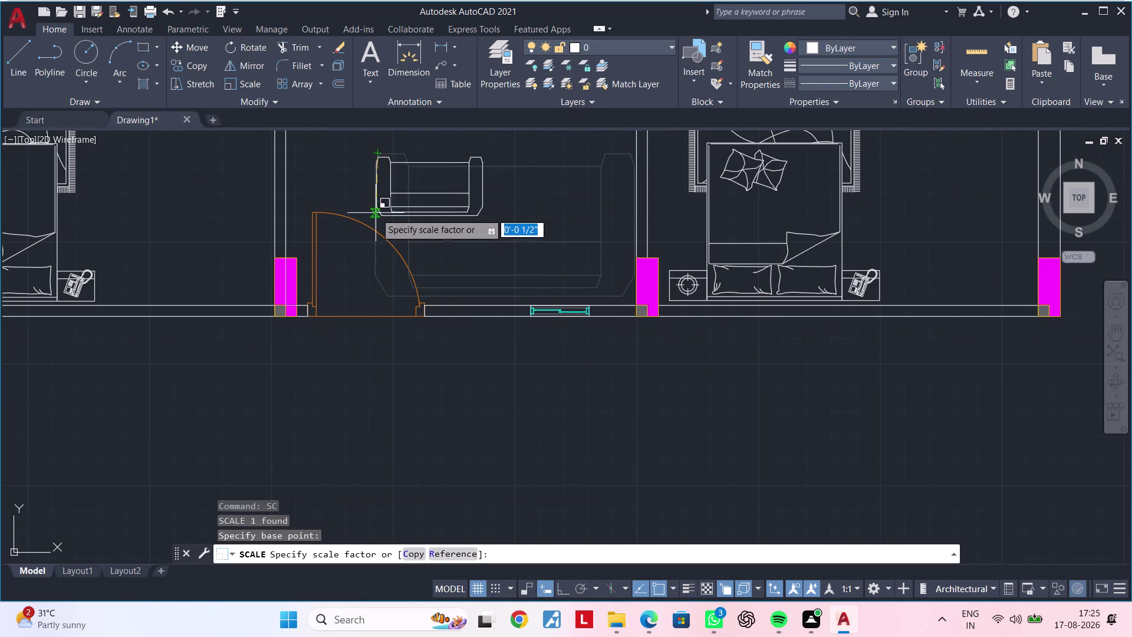
click(376, 198)
key(Escape)
Move the shrunken sofa beside the entrance door.
drag(352, 154, 362, 157)
click(492, 214)
text(M)
key(space)
click(430, 193)
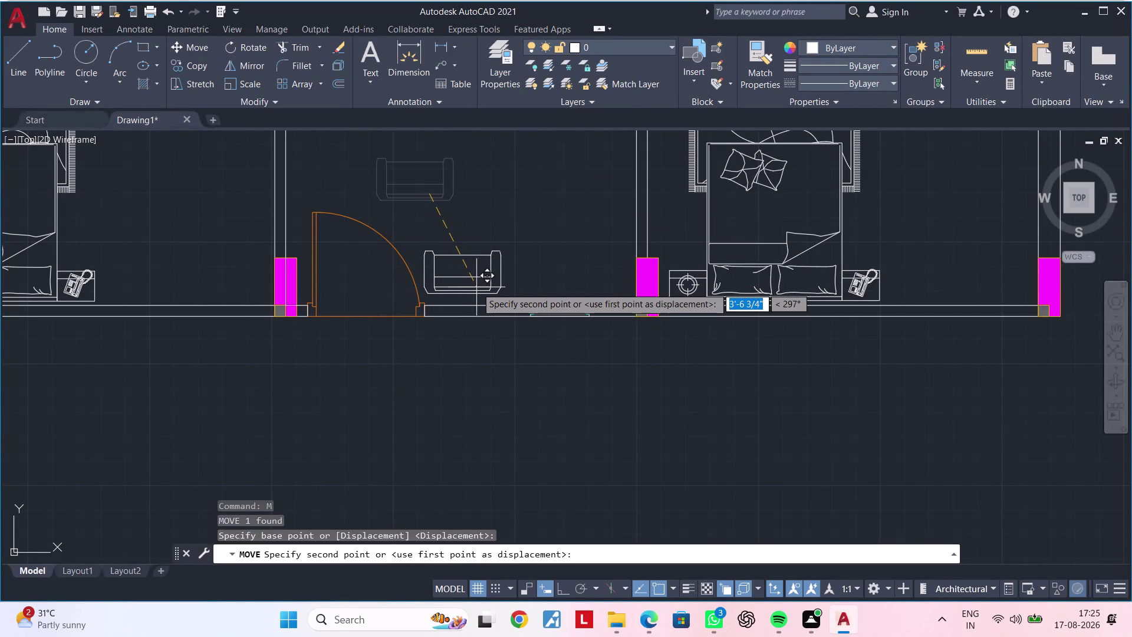
scroll(up, 3)
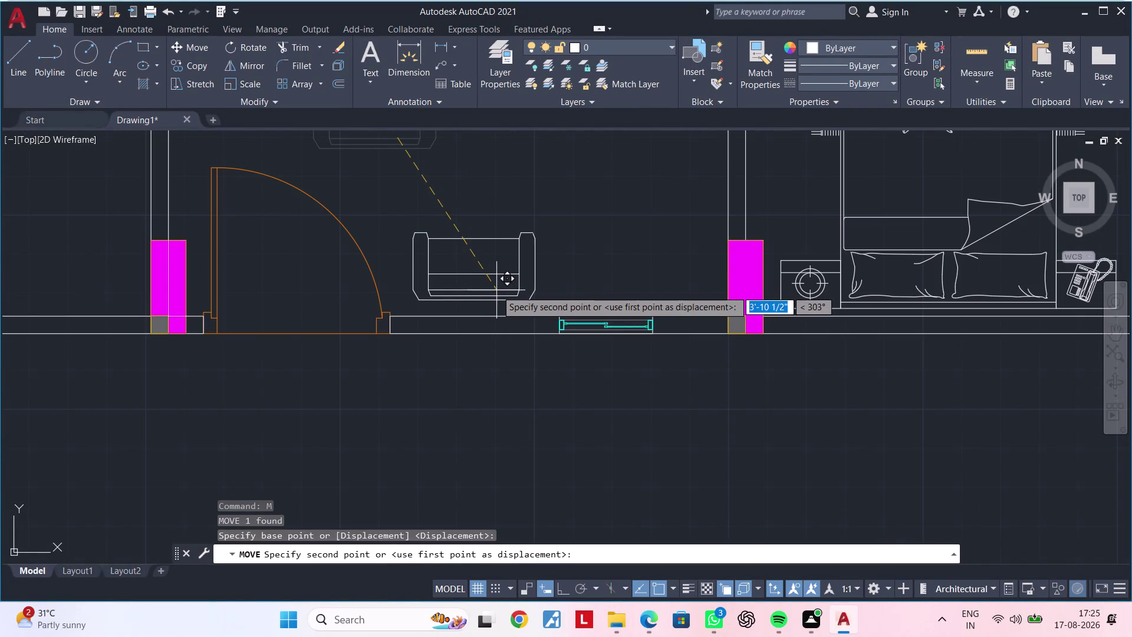
click(484, 290)
key(Escape)
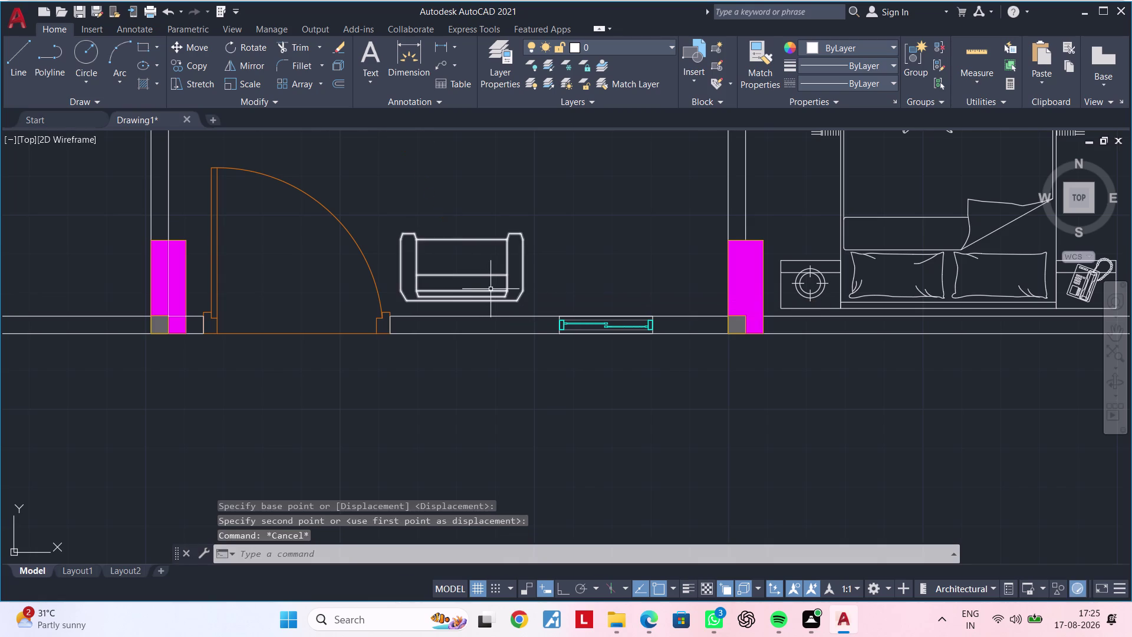
Scale the sofa up to a larger size.
click(489, 292)
text(SC)
key(space)
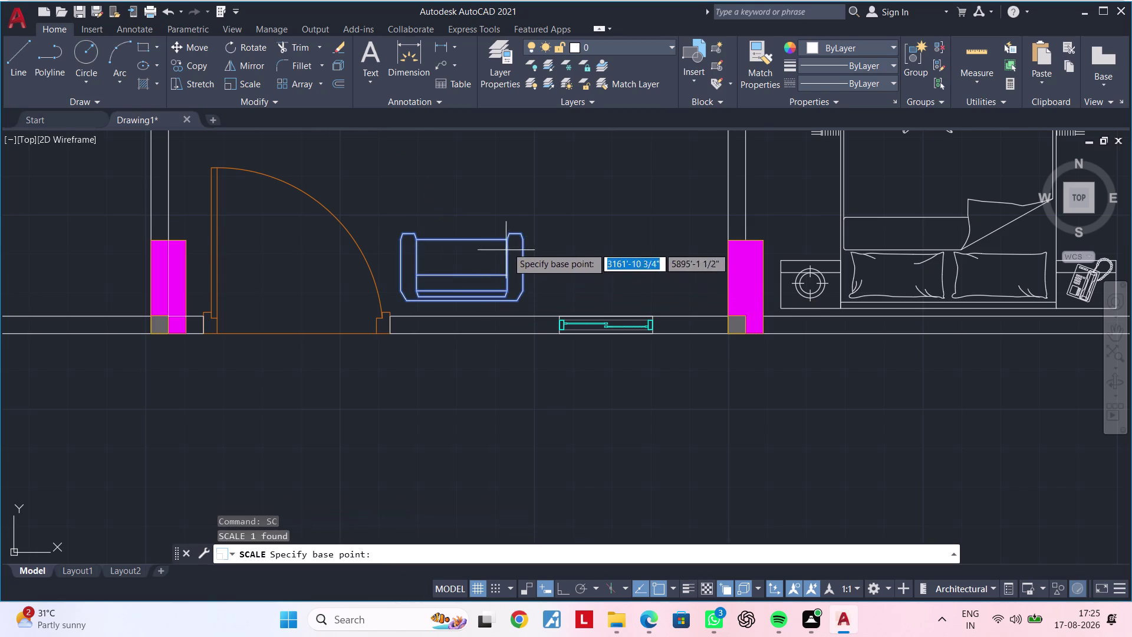
click(521, 231)
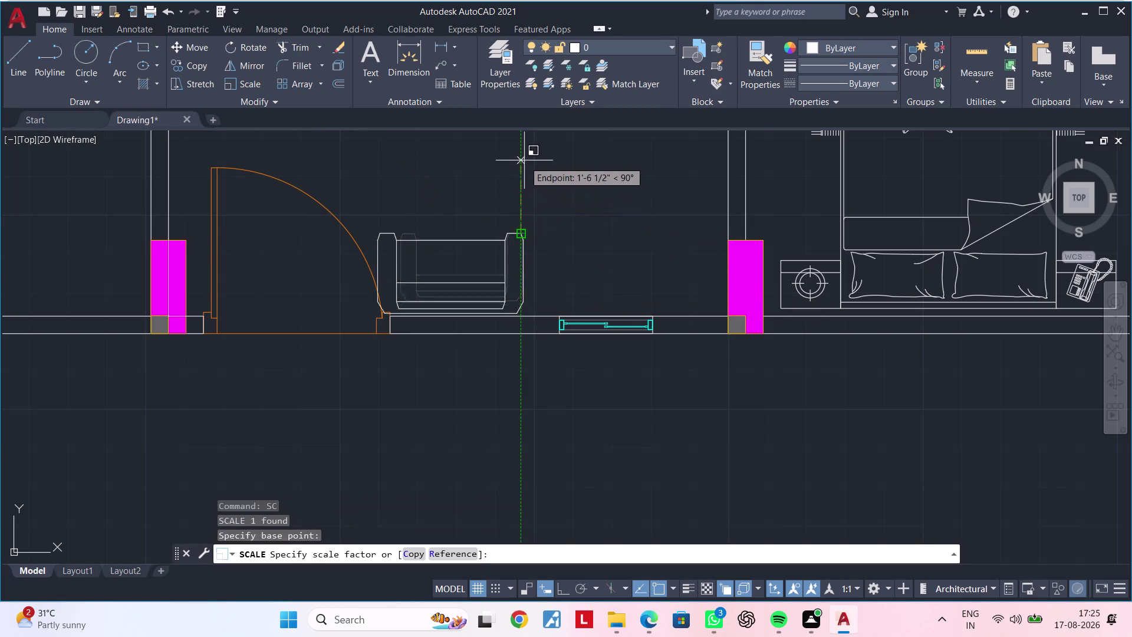
click(520, 134)
key(Escape)
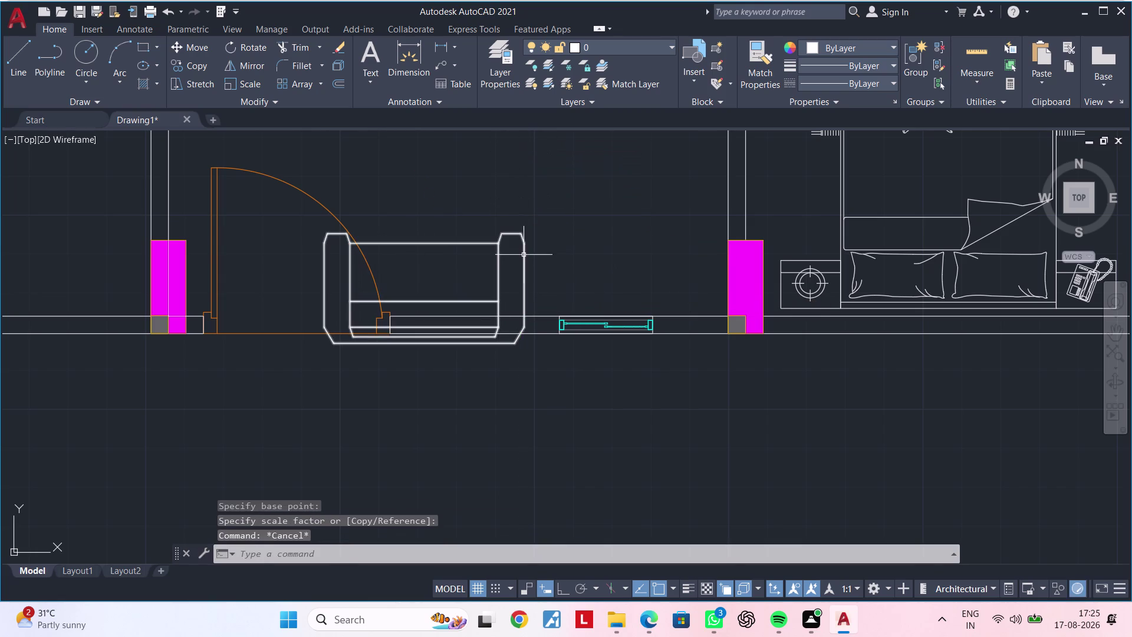
Move the enlarged sofa further inside the living room.
click(524, 256)
key(m)
key(space)
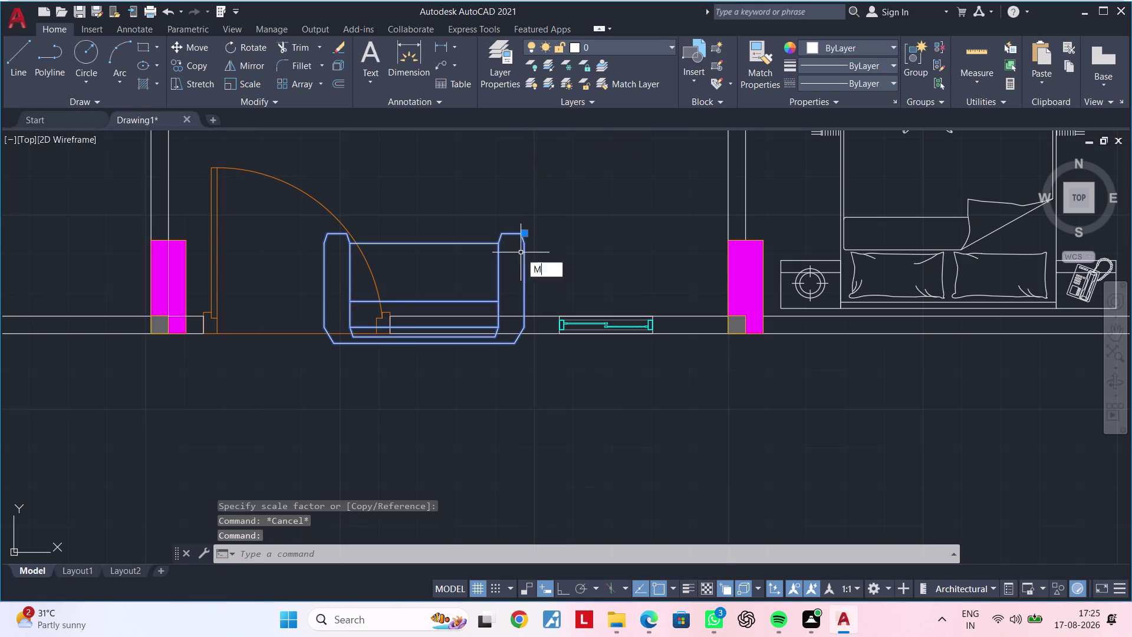
click(516, 252)
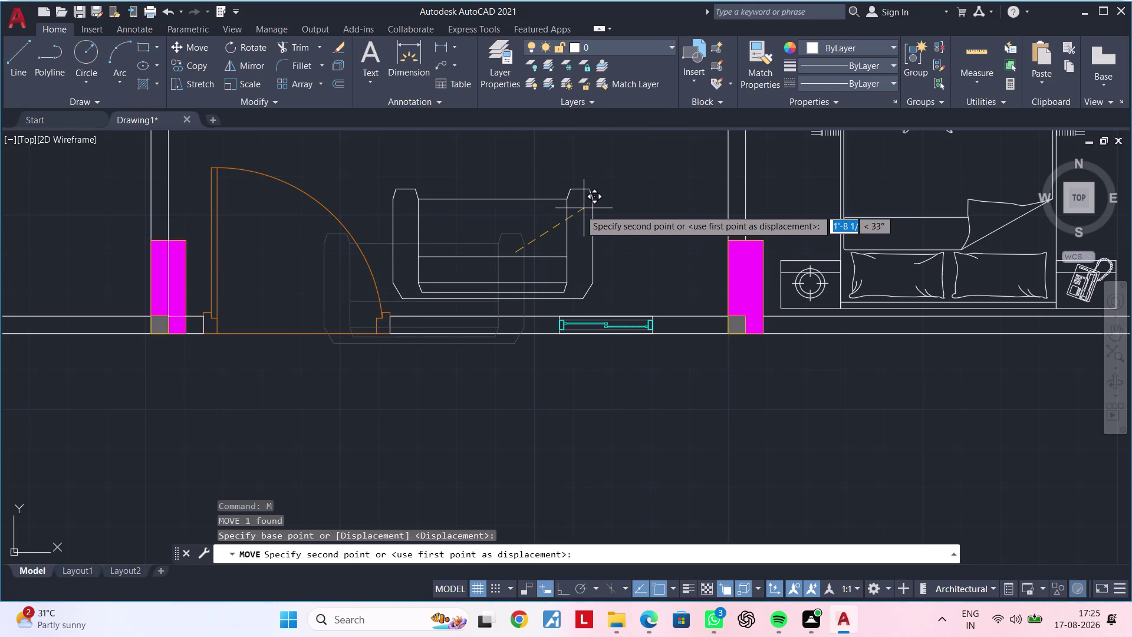
click(580, 216)
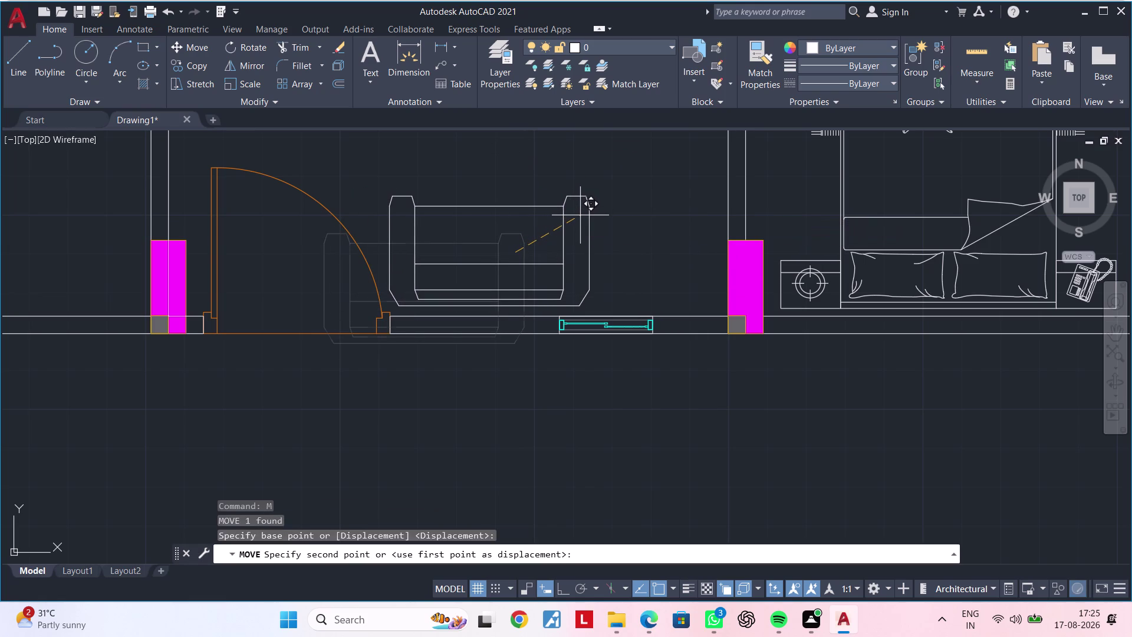
scroll(down, 3)
scroll(up, 3)
scroll(up, 3)
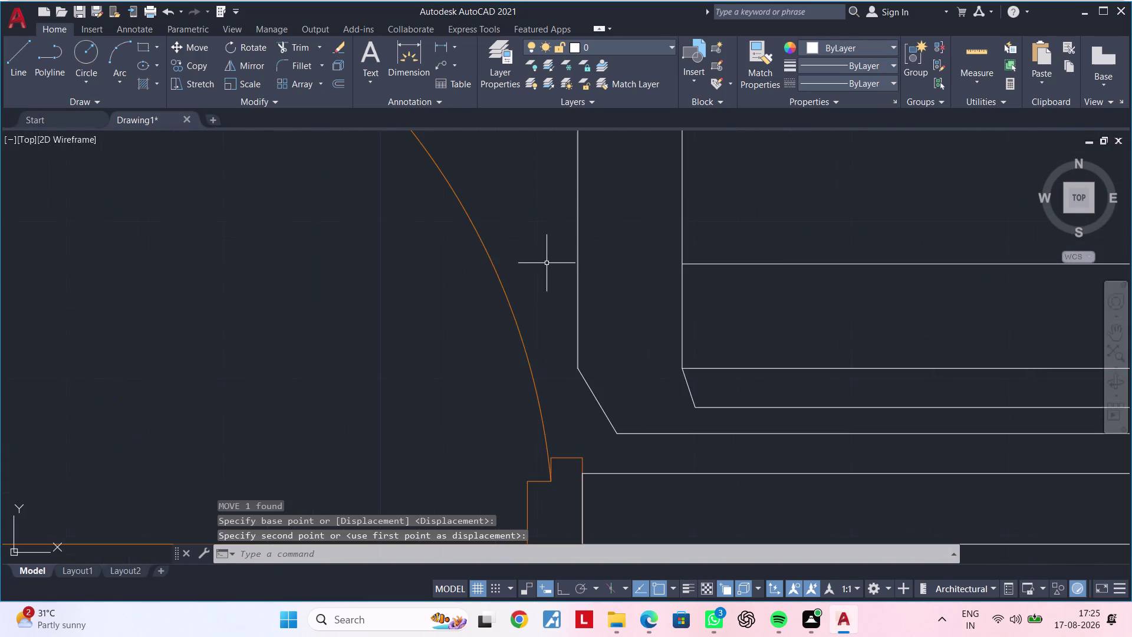
scroll(down, 3)
middle_drag(695, 272, 604, 331)
scroll(down, 3)
middle_drag(595, 323, 507, 367)
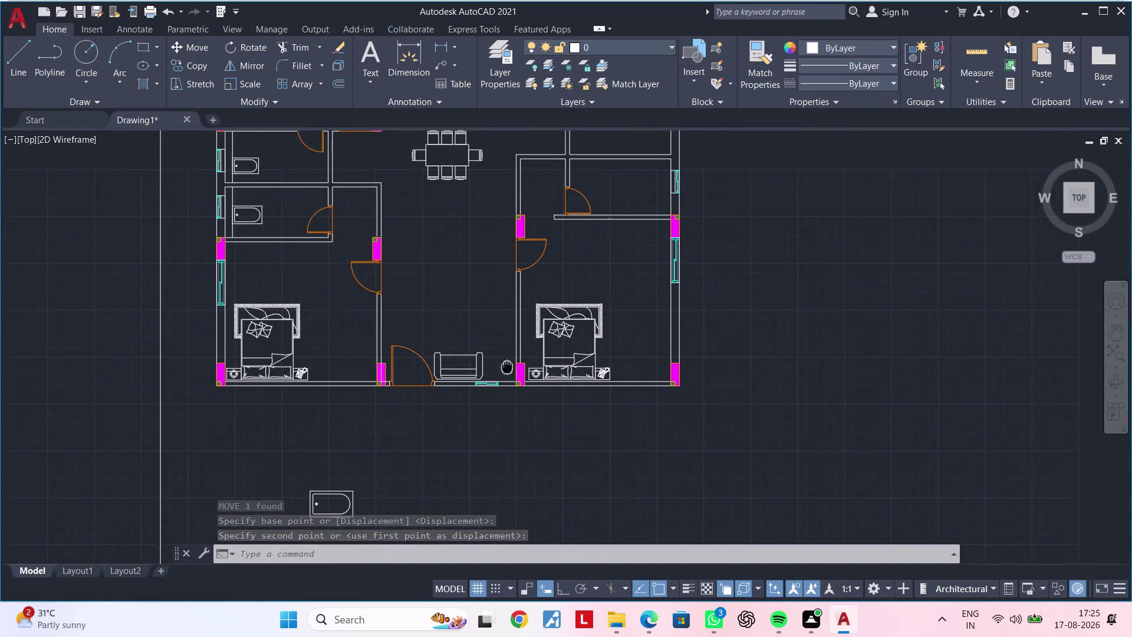
middle_drag(507, 366, 506, 368)
scroll(down, 3)
middle_drag(716, 254, 664, 424)
scroll(down, 3)
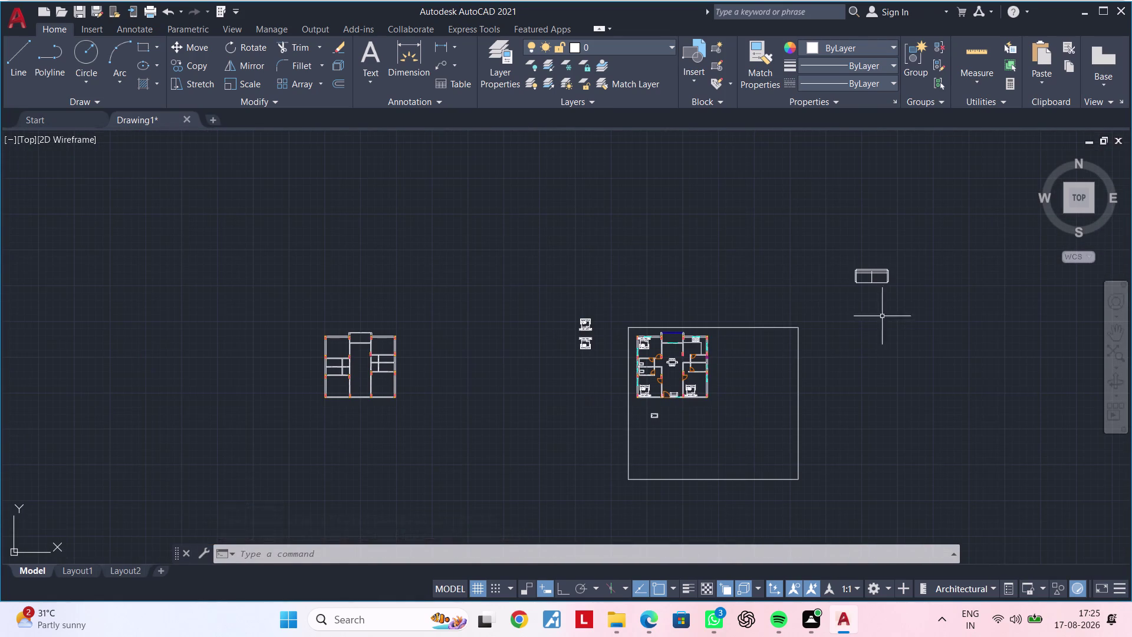
Rotate the long sofa upright with a right-angle rotation.
middle_drag(888, 298, 801, 300)
scroll(up, 3)
middle_drag(786, 308, 723, 372)
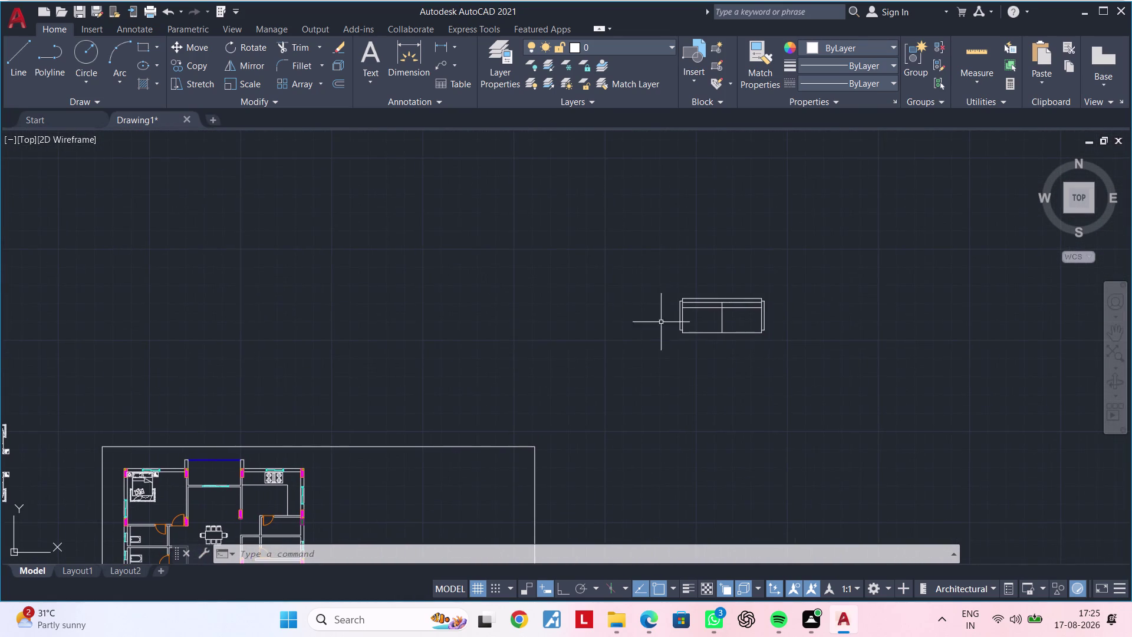
double_click(662, 271)
click(841, 364)
text(R)
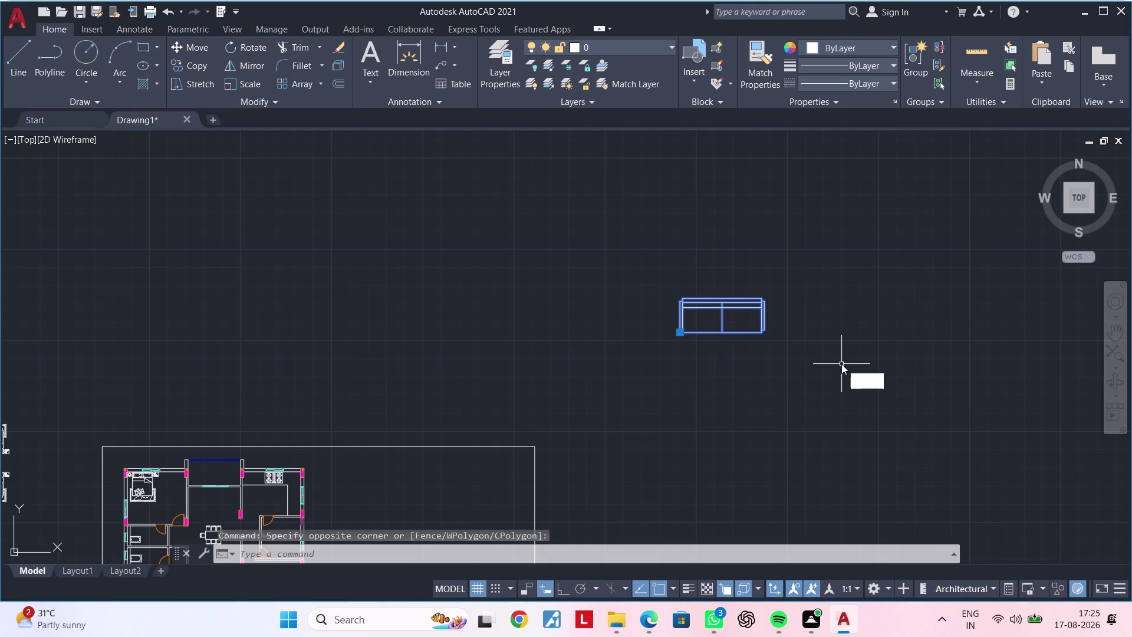
text(O)
key(space)
click(677, 257)
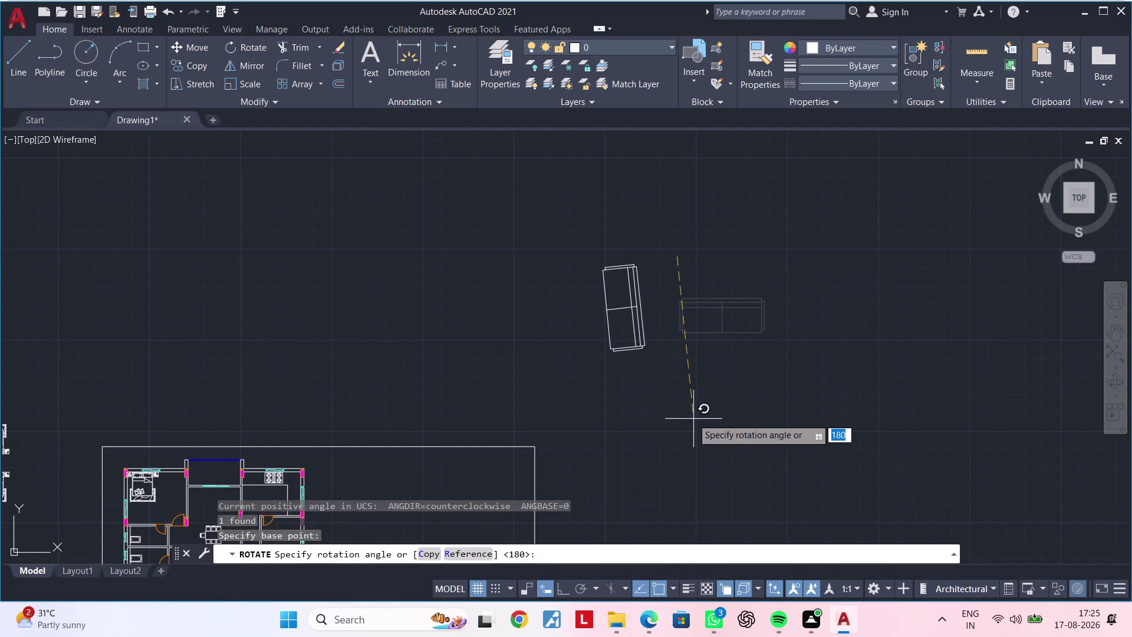
click(561, 595)
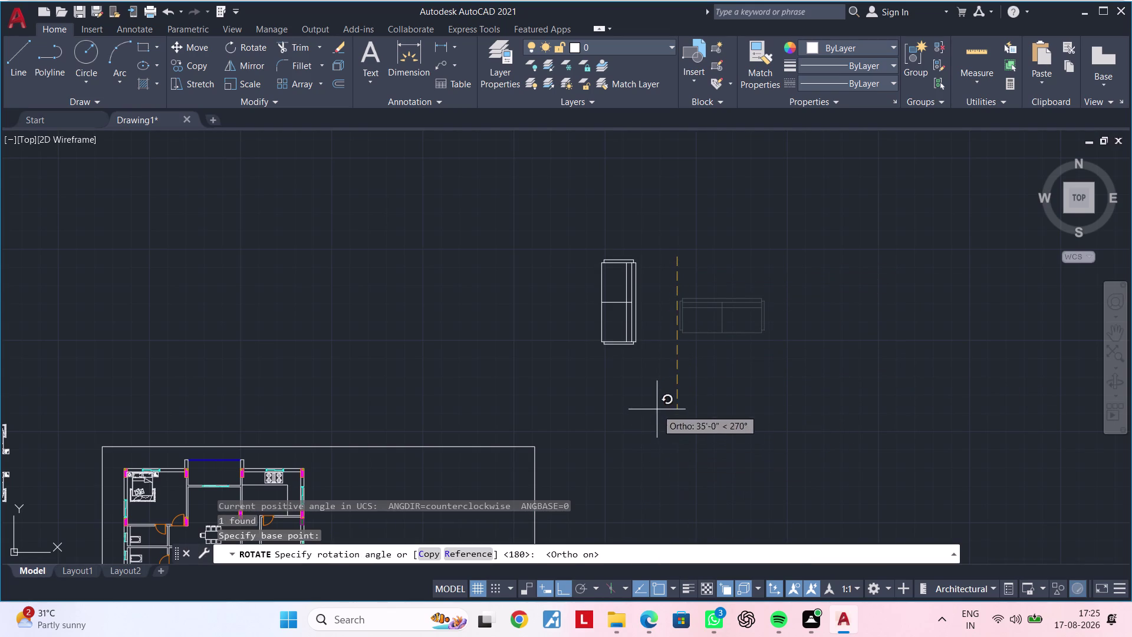
click(655, 405)
Move the upright sofa into the central living area.
middle_drag(653, 381, 726, 389)
click(668, 218)
click(866, 393)
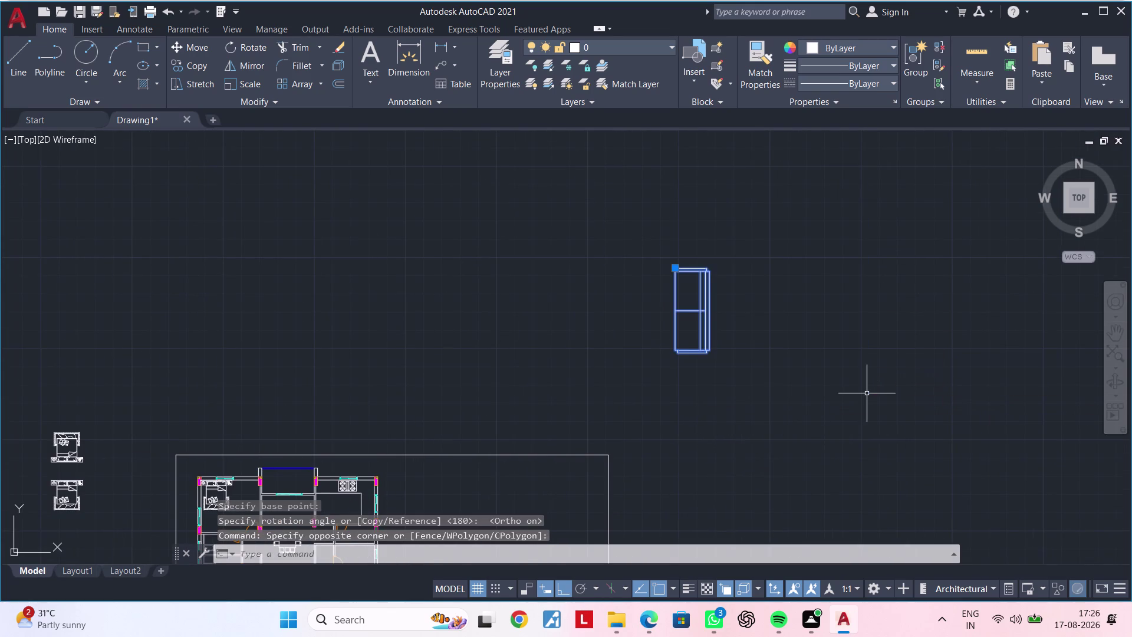
text(M)
key(space)
drag(705, 319, 706, 331)
scroll(down, 3)
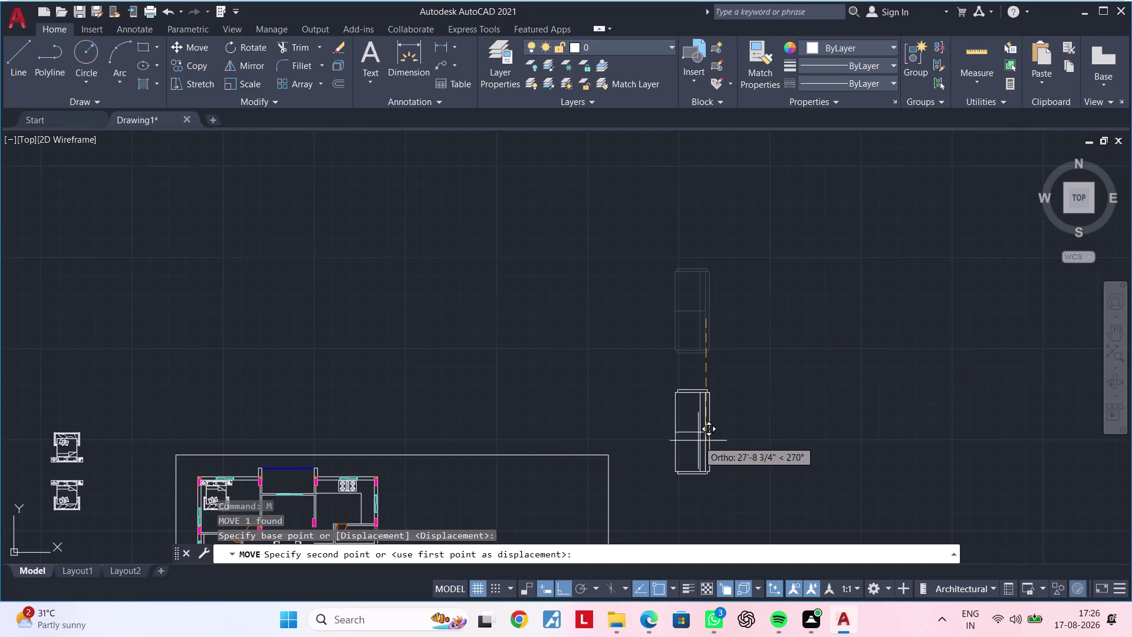
scroll(down, 3)
middle_drag(707, 401, 795, 240)
scroll(up, 3)
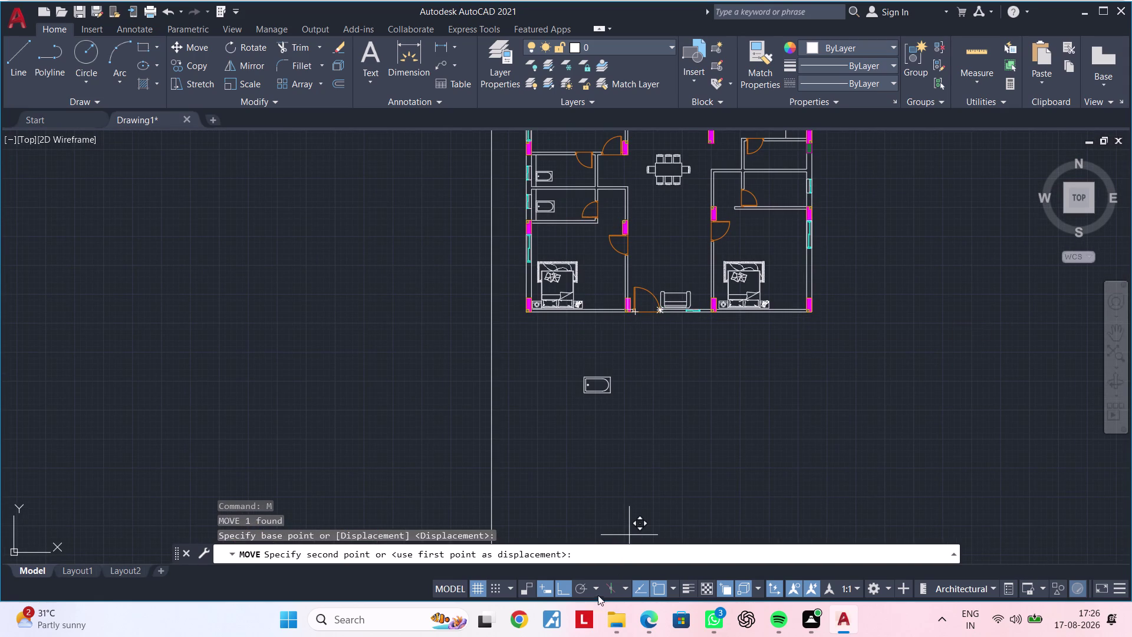
click(563, 591)
scroll(up, 3)
scroll(down, 3)
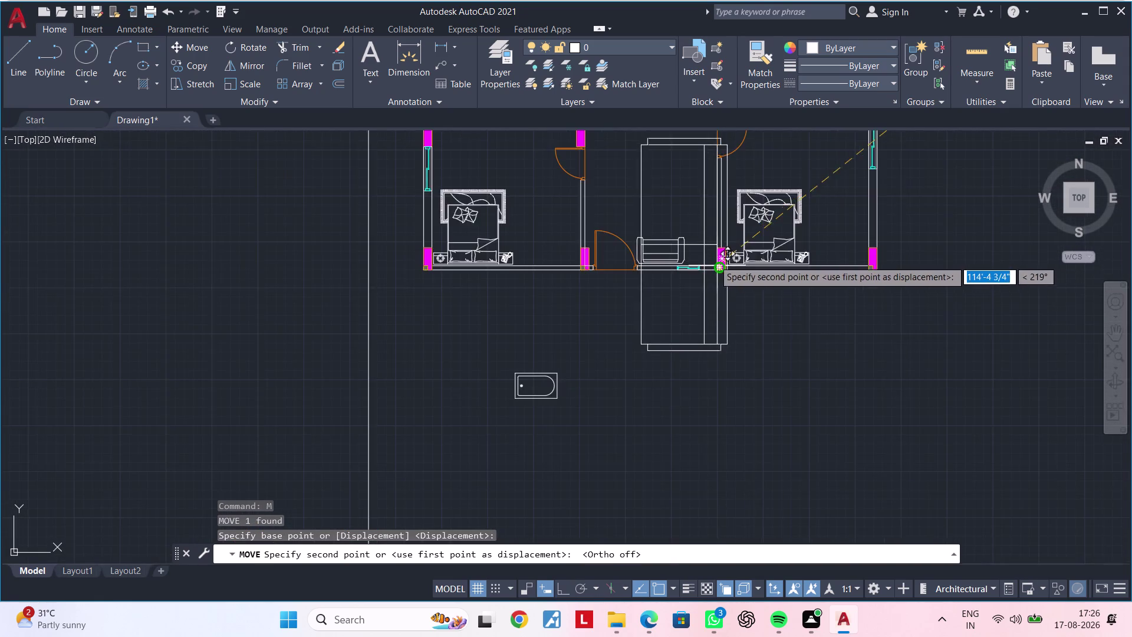
middle_drag(713, 269, 695, 454)
click(687, 405)
key(Escape)
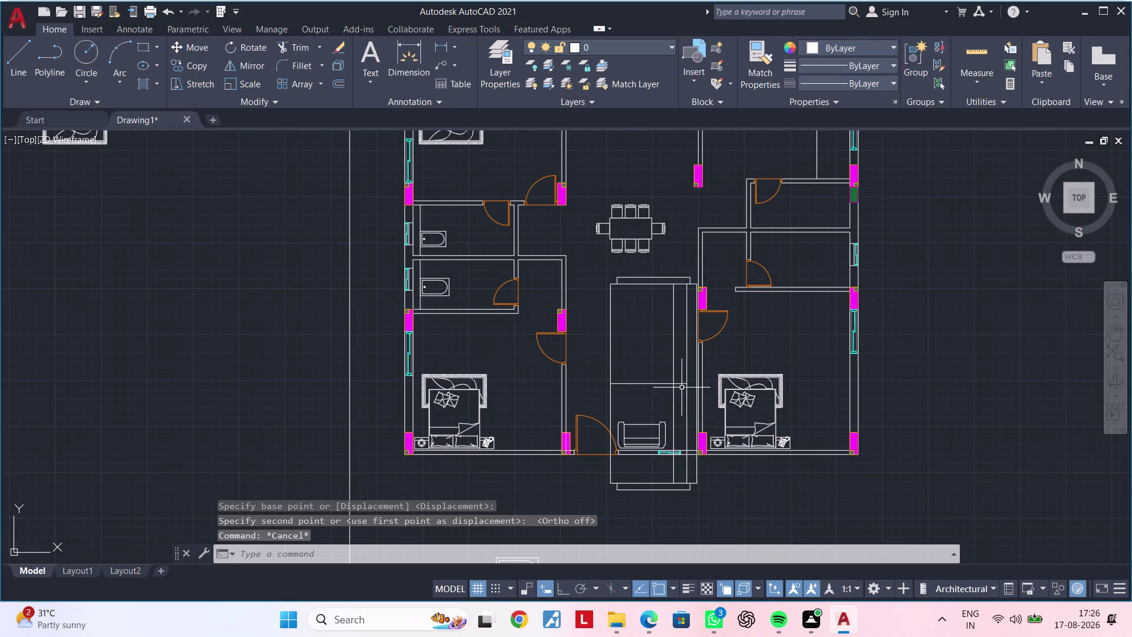
Scale the sofa down with SC toward a picked base point.
click(674, 383)
text(SC)
key(space)
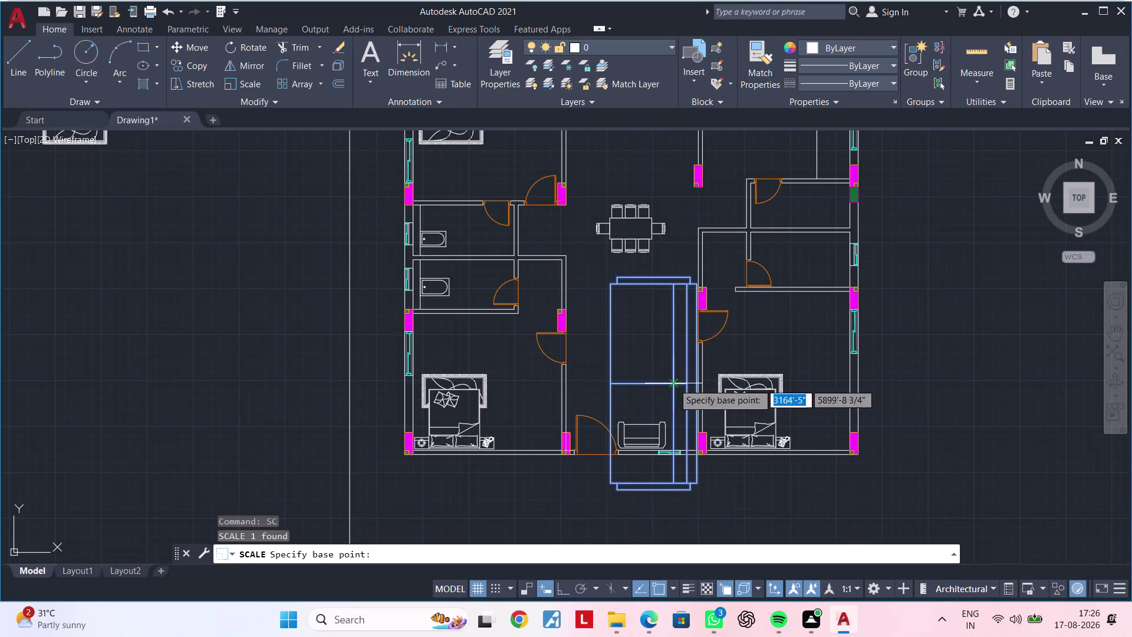
click(619, 277)
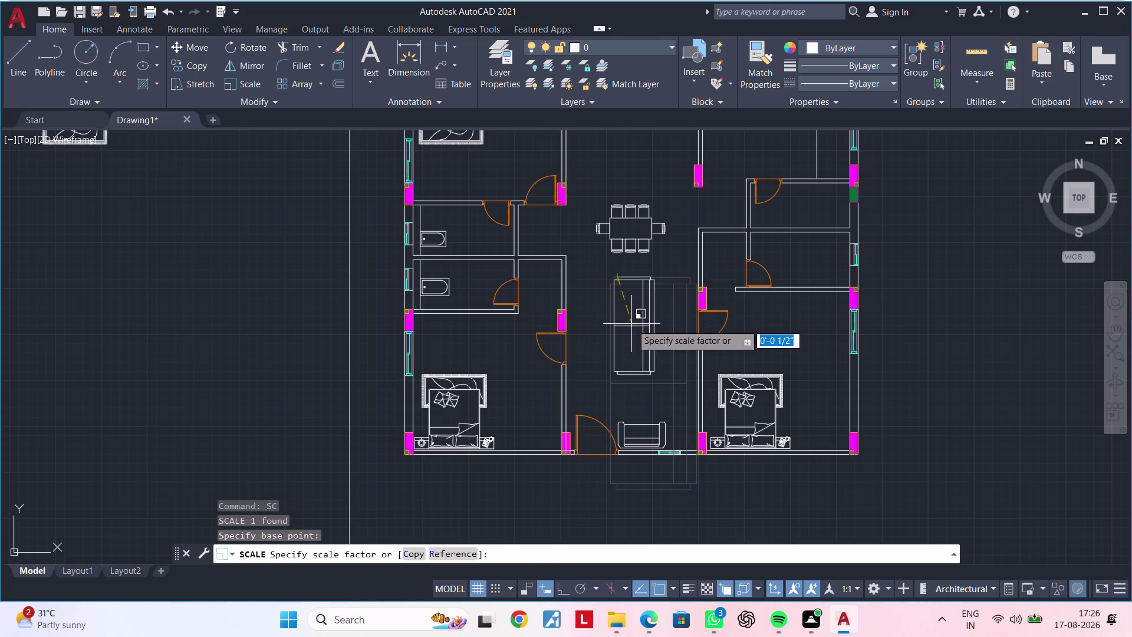
click(631, 333)
scroll(down, 3)
middle_drag(663, 343, 653, 313)
scroll(up, 3)
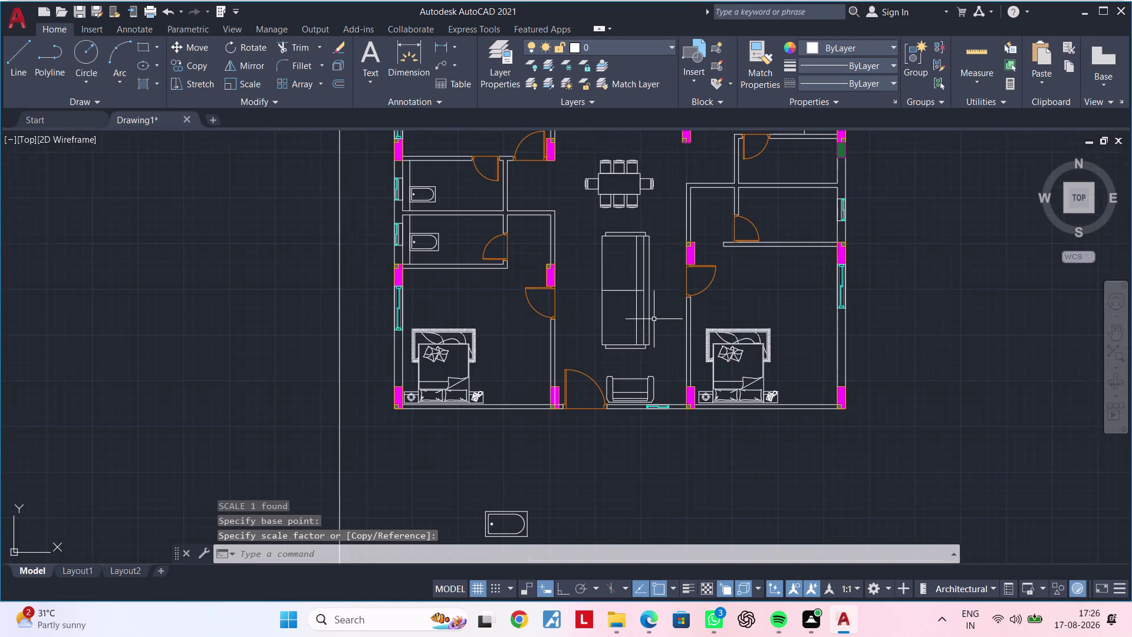
Move the sofa against the living room's right wall.
scroll(up, 3)
click(648, 318)
text(NM)
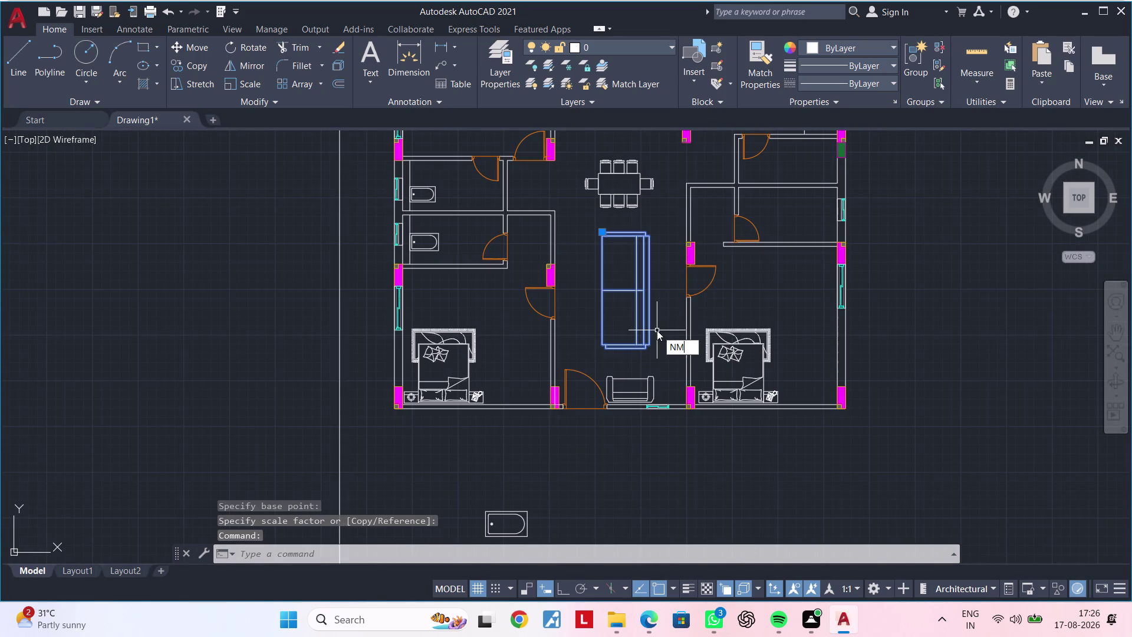
key(space)
click(638, 323)
key(Escape)
key(Escape)
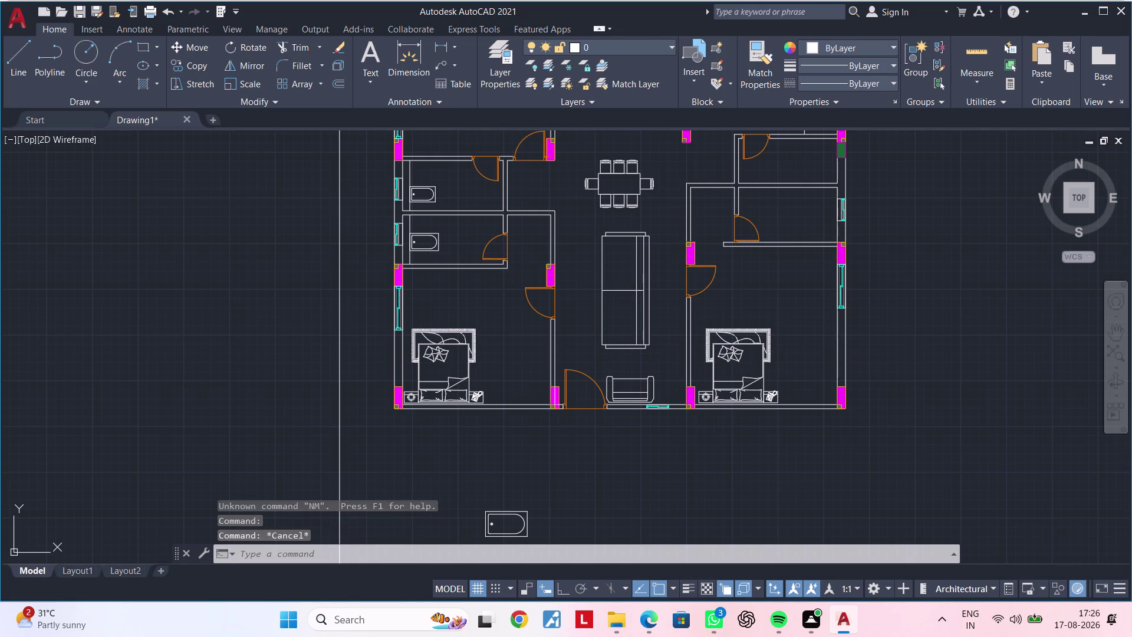
click(645, 304)
key(m)
key(space)
click(640, 303)
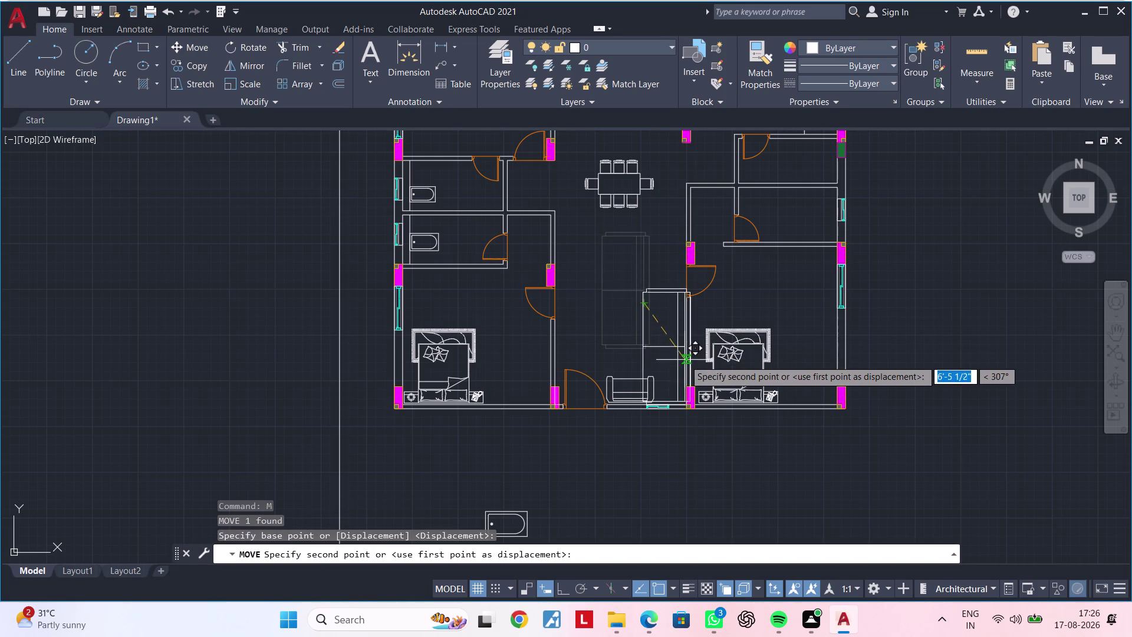
scroll(up, 3)
scroll(up, 3)
scroll(up, 3)
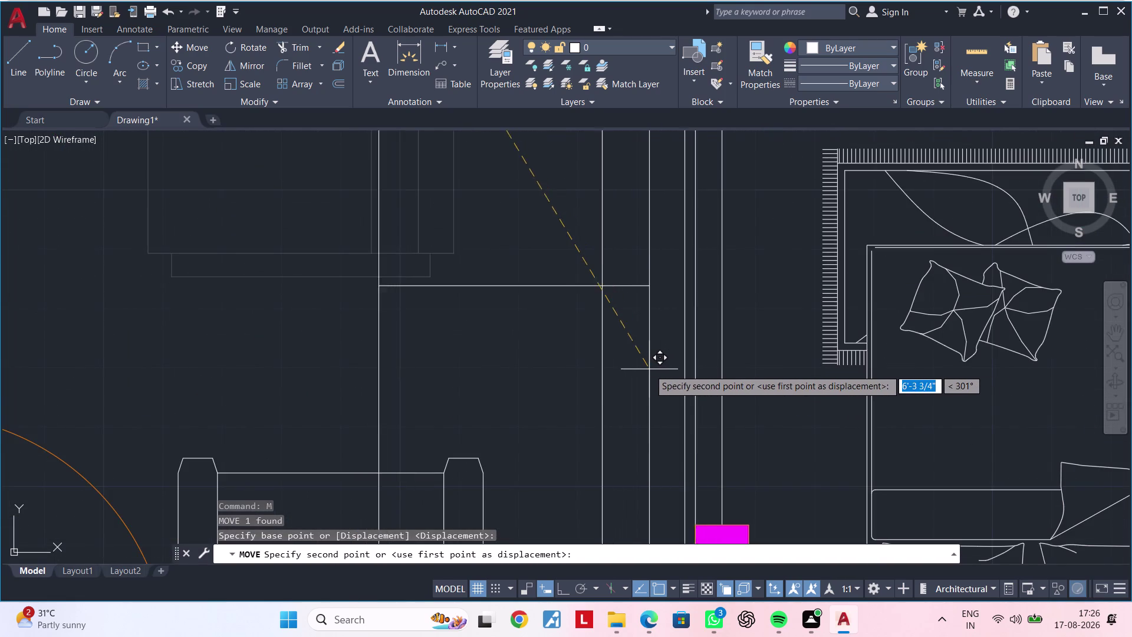
scroll(down, 3)
click(646, 369)
key(Escape)
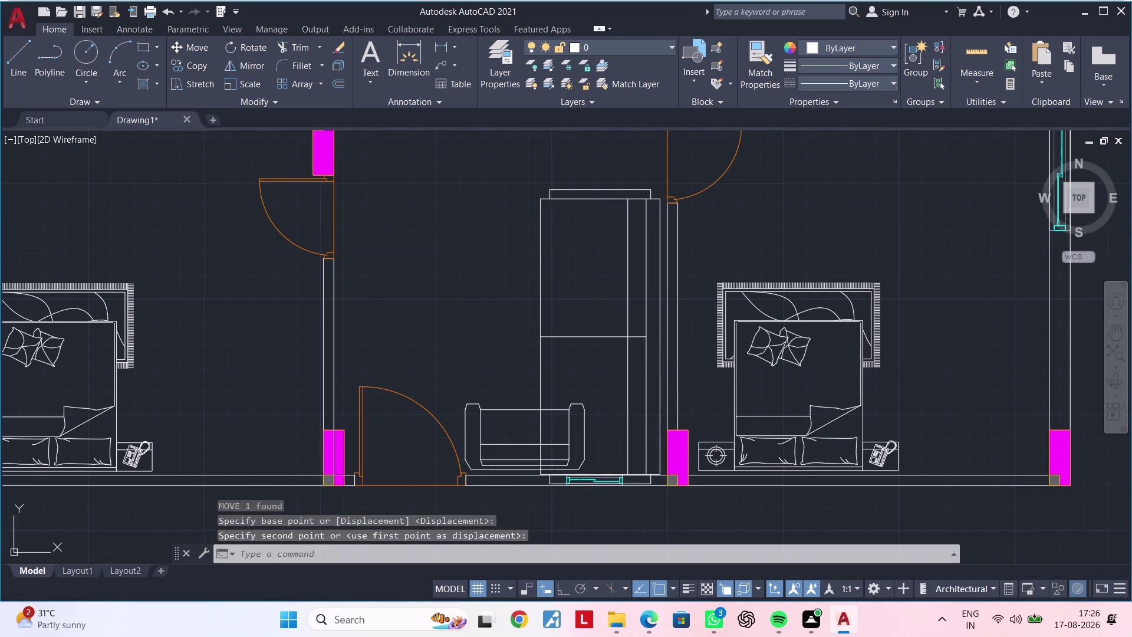
Scale the sofa smaller, anchored at its bottom corner.
click(645, 376)
text(SC)
key(space)
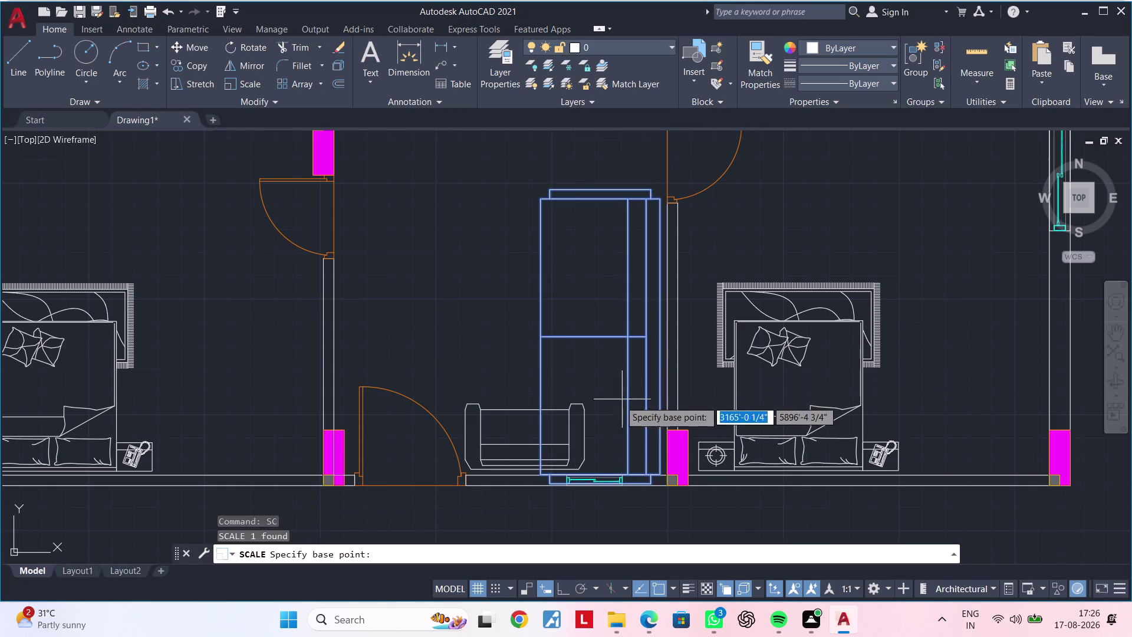
click(550, 484)
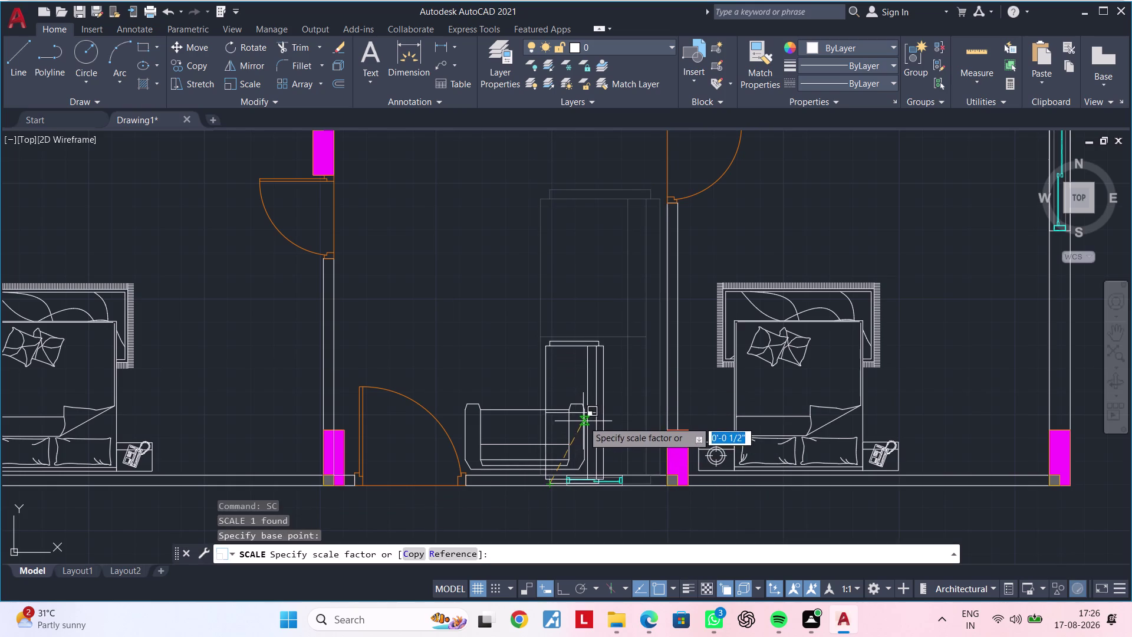
click(583, 387)
click(604, 390)
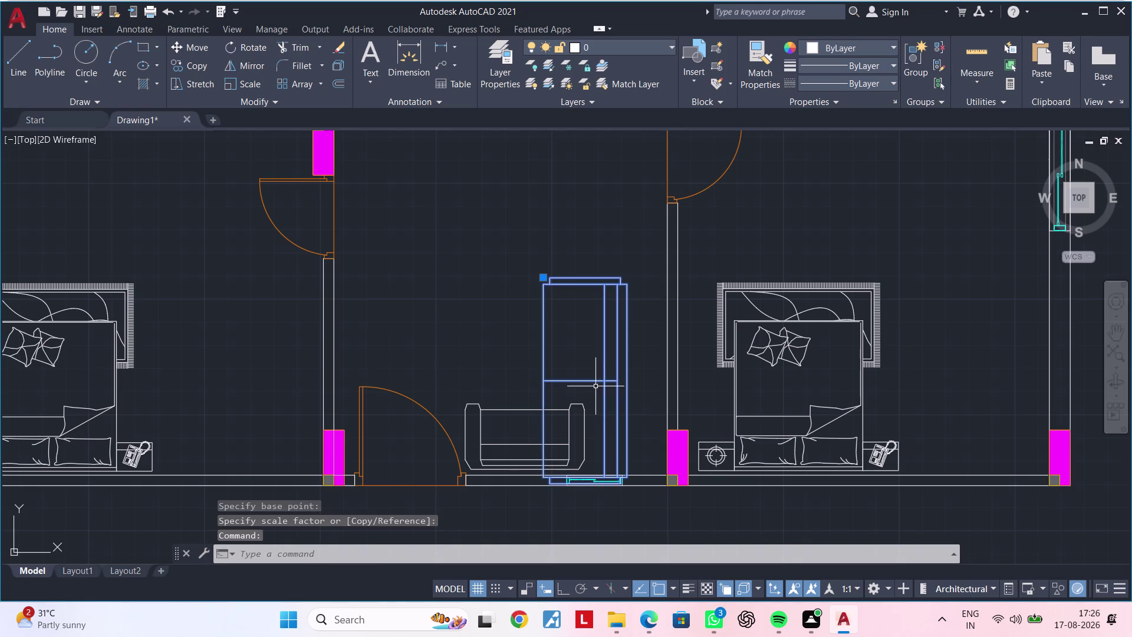
Slide the sofa up along the right wall above the armchair.
key(m)
key(space)
click(594, 384)
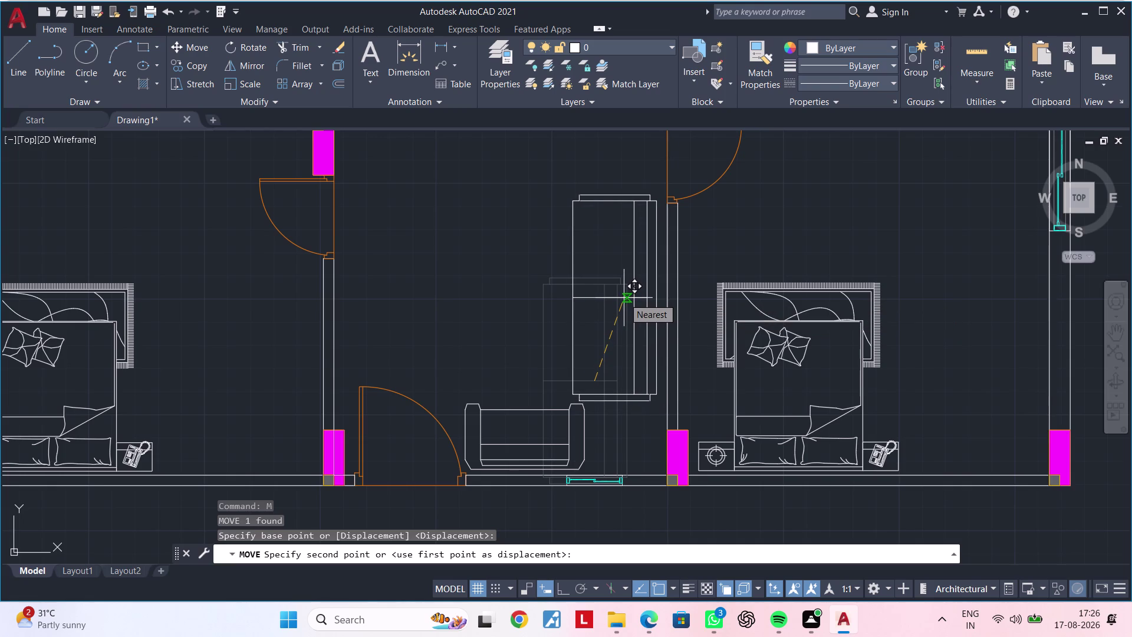
click(623, 298)
scroll(down, 3)
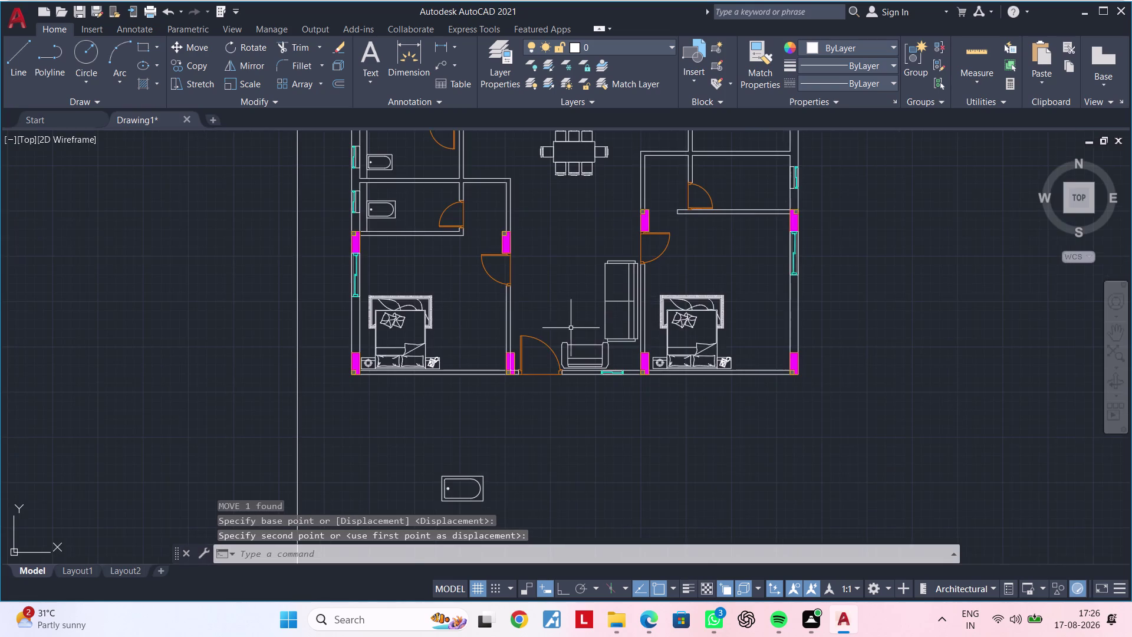
middle_drag(570, 328, 665, 347)
key(Escape)
key(Escape)
key(Escape)
key(Escape)
key(Escape)
key(Escape)
key(Escape)
key(Escape)
key(Escape)
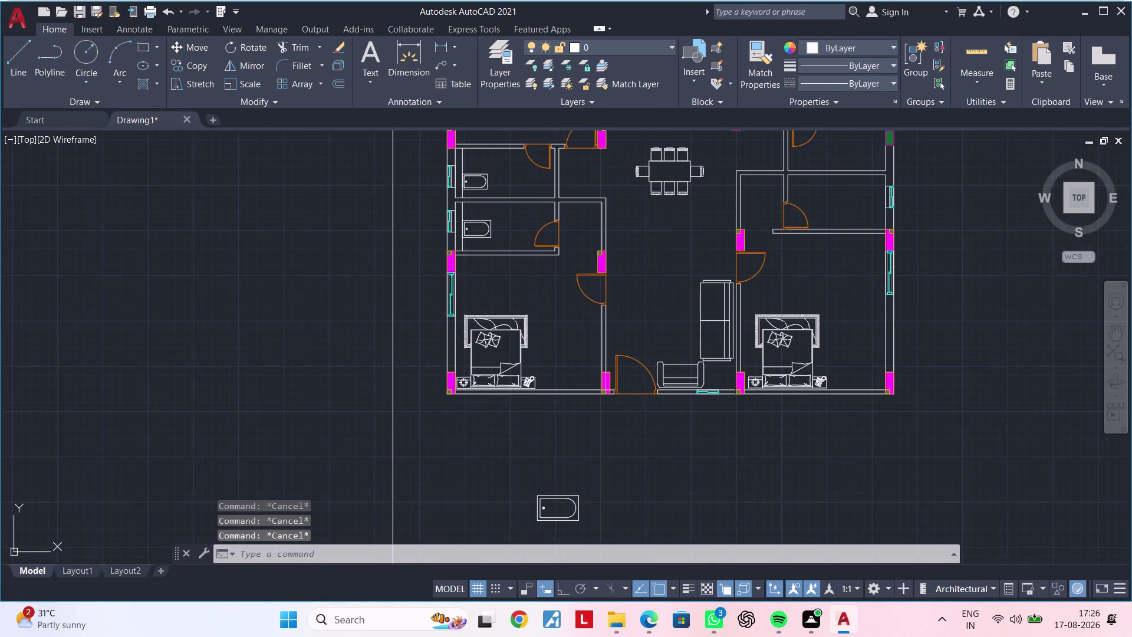
key(Escape)
key(Escape)
scroll(up, 3)
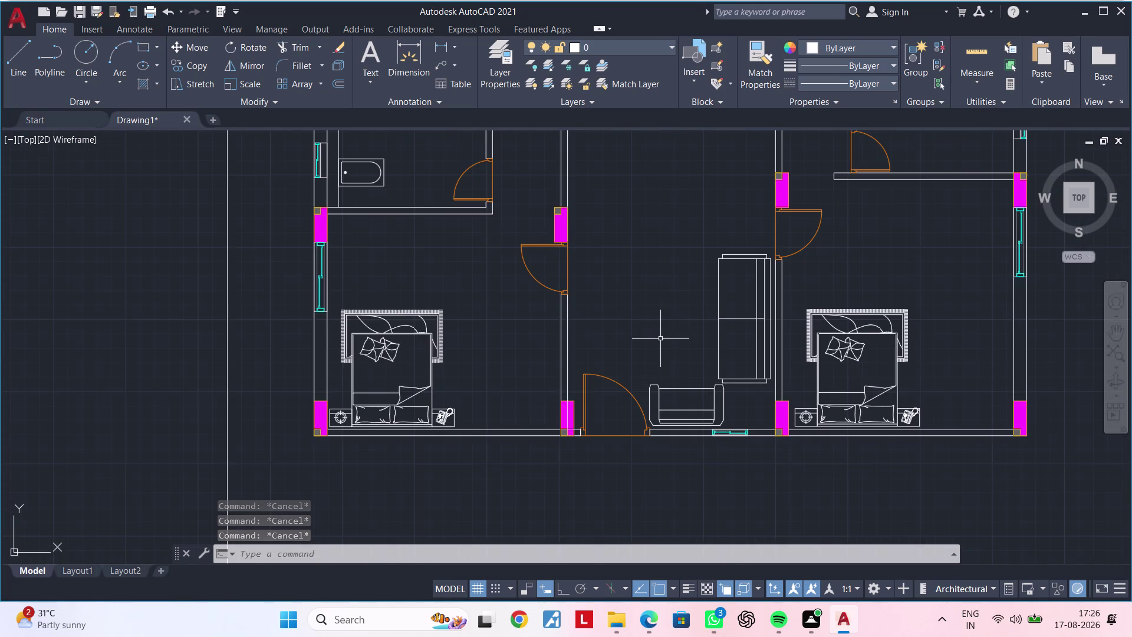
middle_drag(660, 338, 652, 455)
scroll(down, 3)
middle_drag(653, 423, 688, 325)
scroll(up, 3)
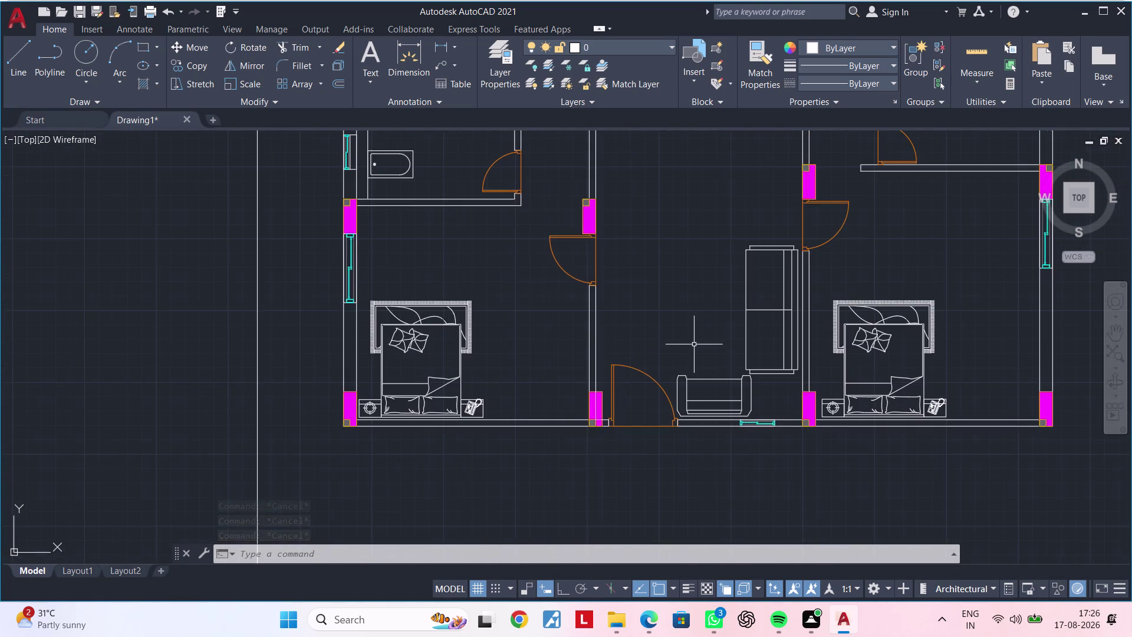
middle_drag(694, 344, 584, 376)
key(Escape)
key(Escape)
key(Escape)
key(Escape)
scroll(down, 3)
middle_drag(599, 363, 599, 382)
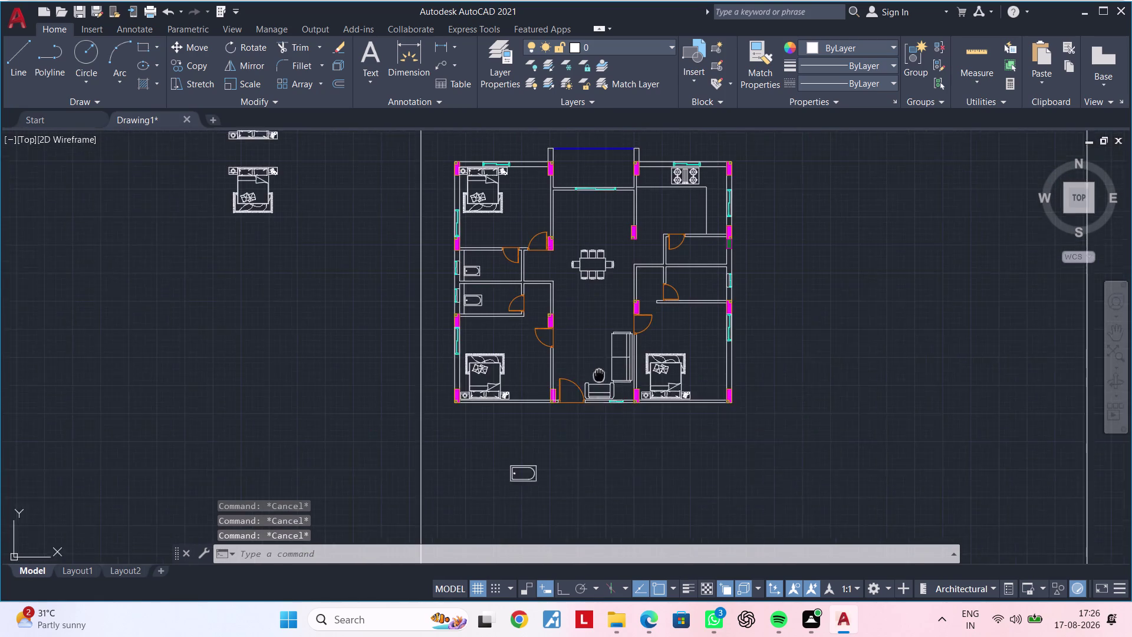
middle_drag(599, 382, 595, 409)
scroll(up, 3)
middle_drag(588, 396, 669, 388)
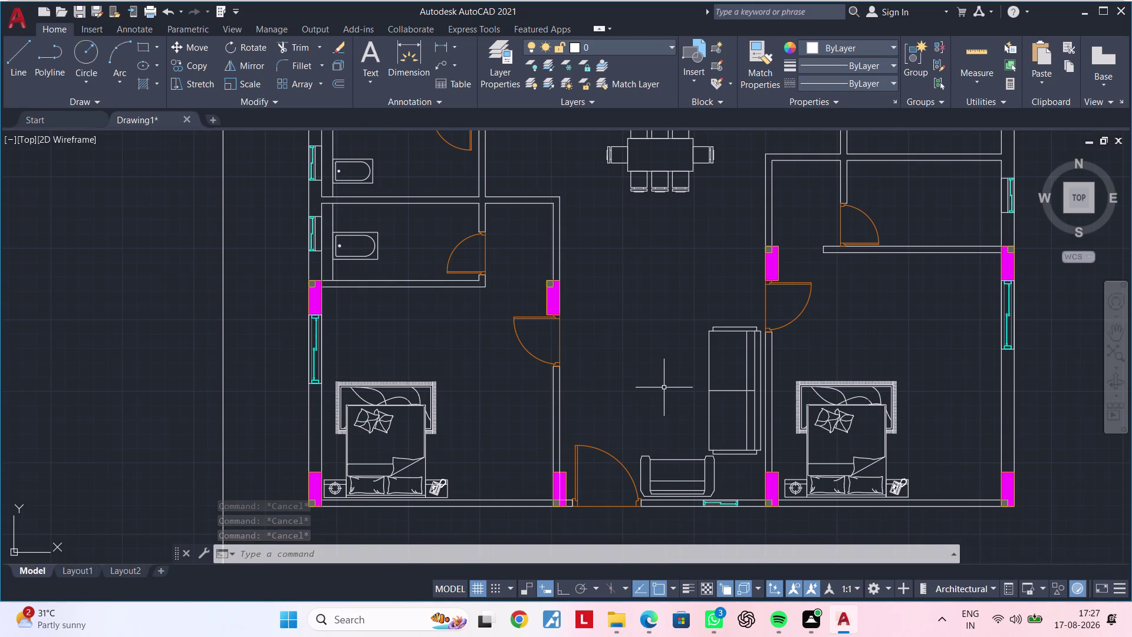
key(Escape)
key(Escape)
scroll(down, 3)
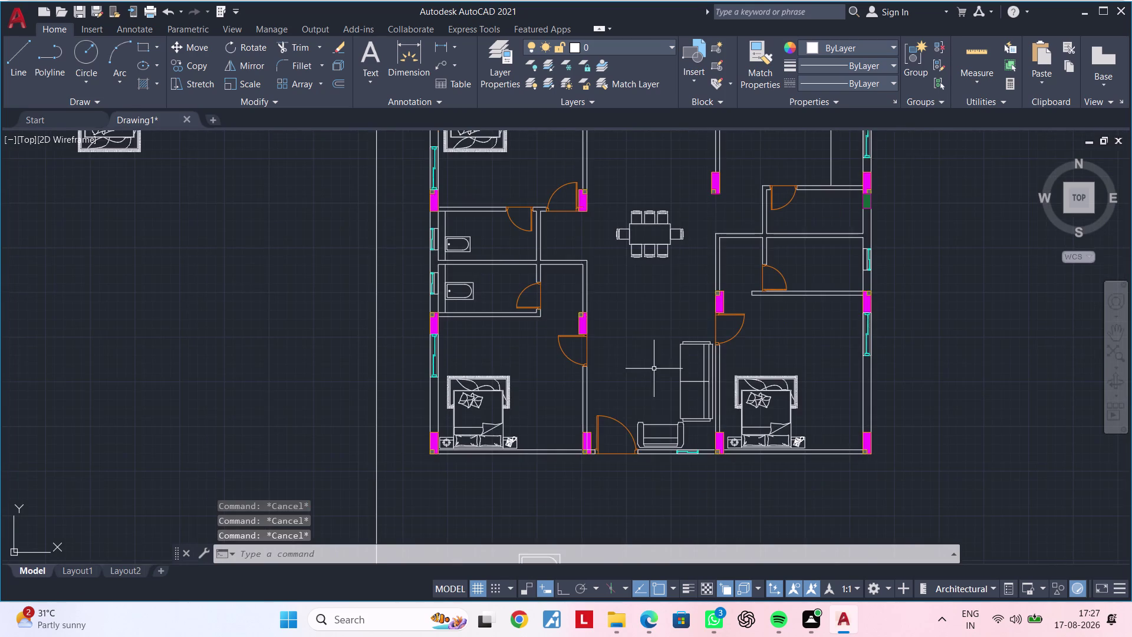
middle_drag(658, 355, 572, 531)
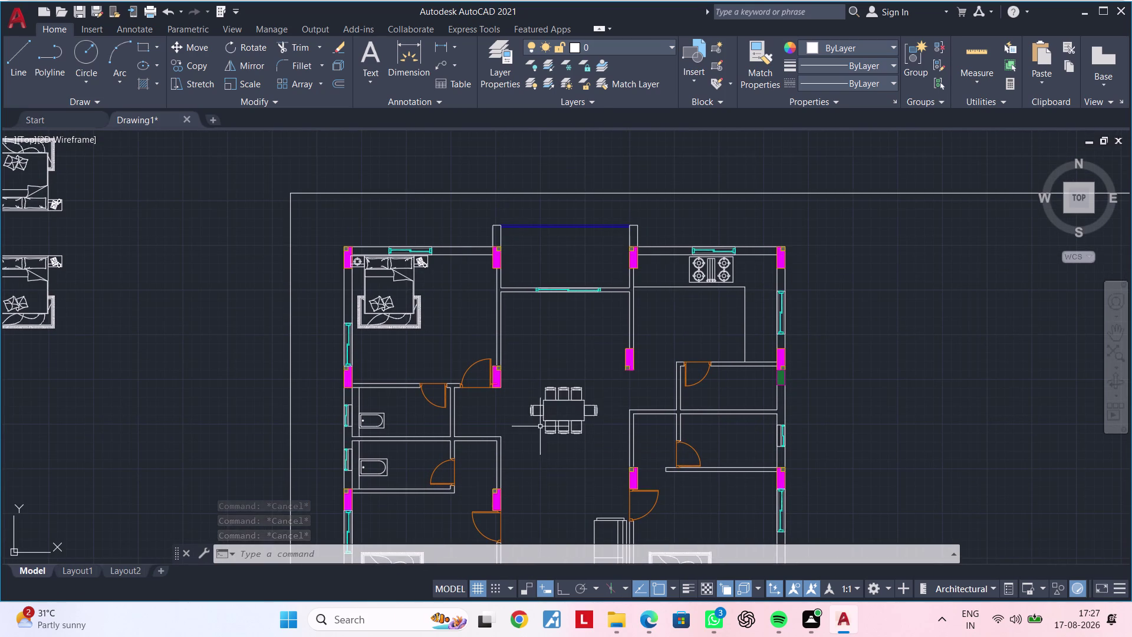
scroll(down, 3)
scroll(down, 3)
middle_drag(529, 432, 564, 334)
scroll(up, 3)
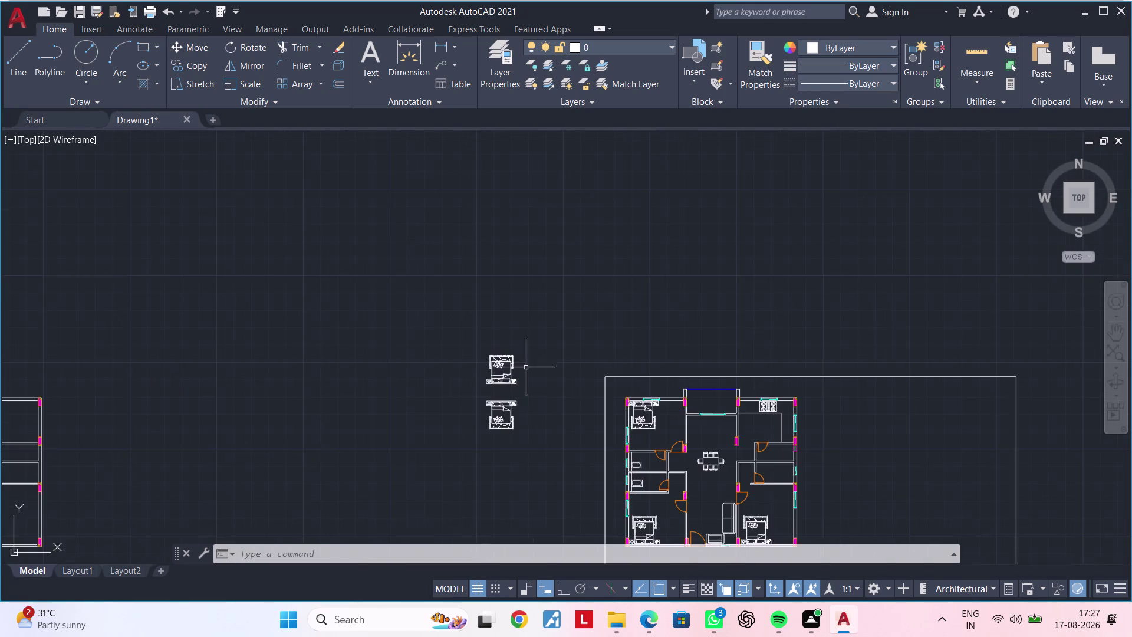
scroll(up, 3)
scroll(down, 3)
middle_drag(538, 424, 496, 624)
scroll(down, 3)
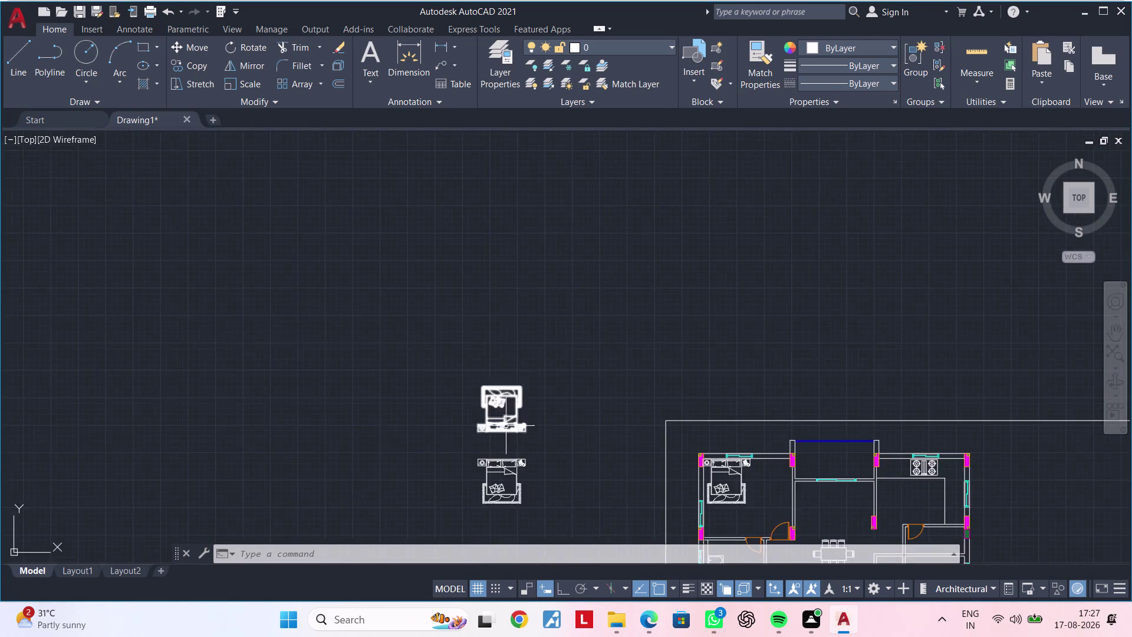
middle_drag(510, 427, 510, 257)
middle_drag(568, 474, 566, 276)
scroll(up, 3)
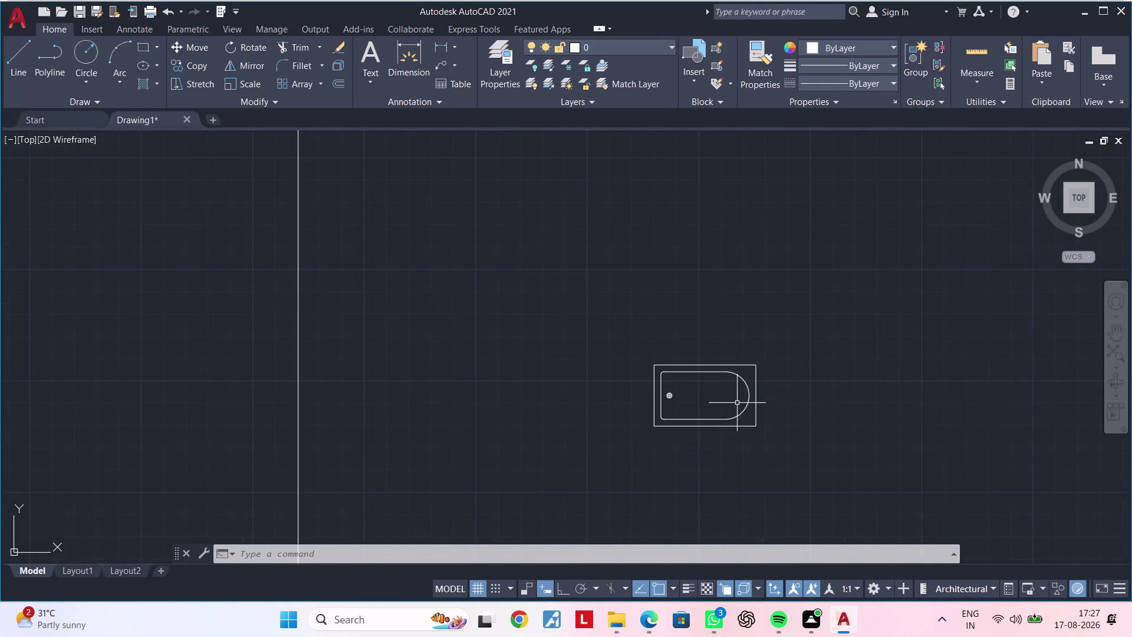
Delete the stray object from the drawing.
click(743, 404)
click(706, 415)
key(Delete)
scroll(down, 3)
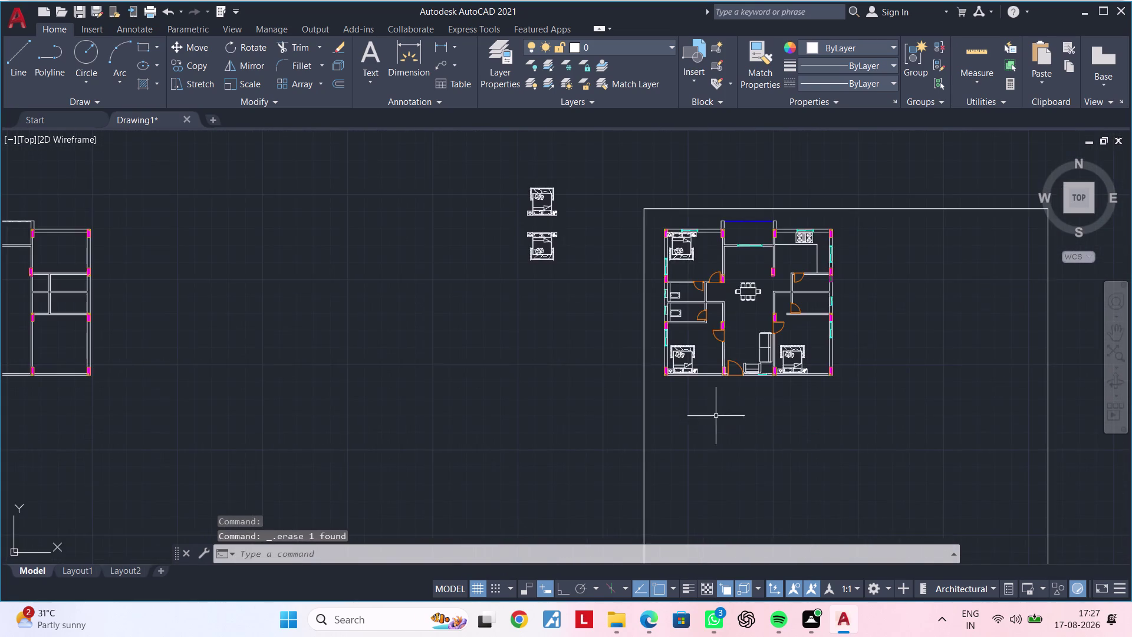
middle_drag(761, 403, 608, 460)
scroll(up, 3)
scroll(down, 3)
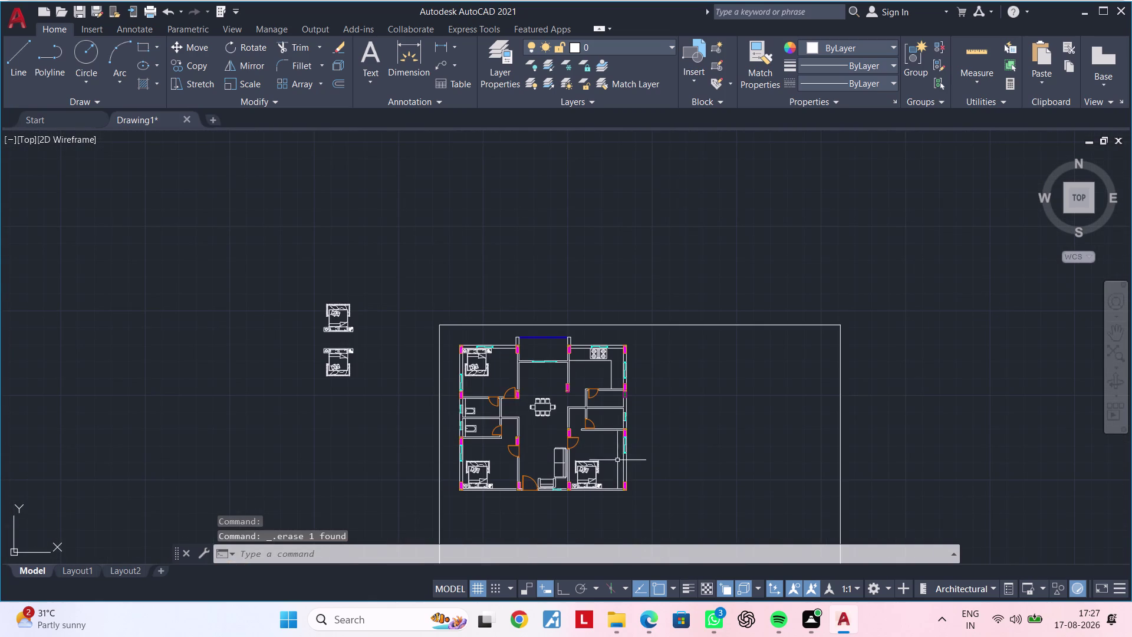
scroll(up, 3)
scroll(down, 3)
scroll(down, 3)
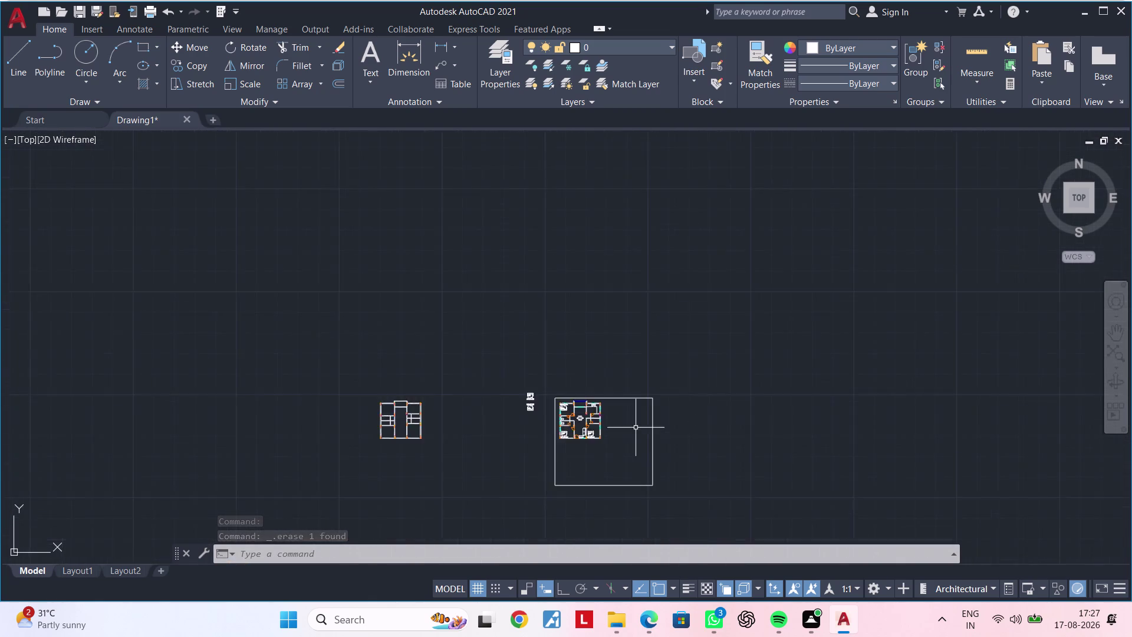
scroll(down, 3)
Move the large tub-shaped outline over the middle of the plan.
click(671, 513)
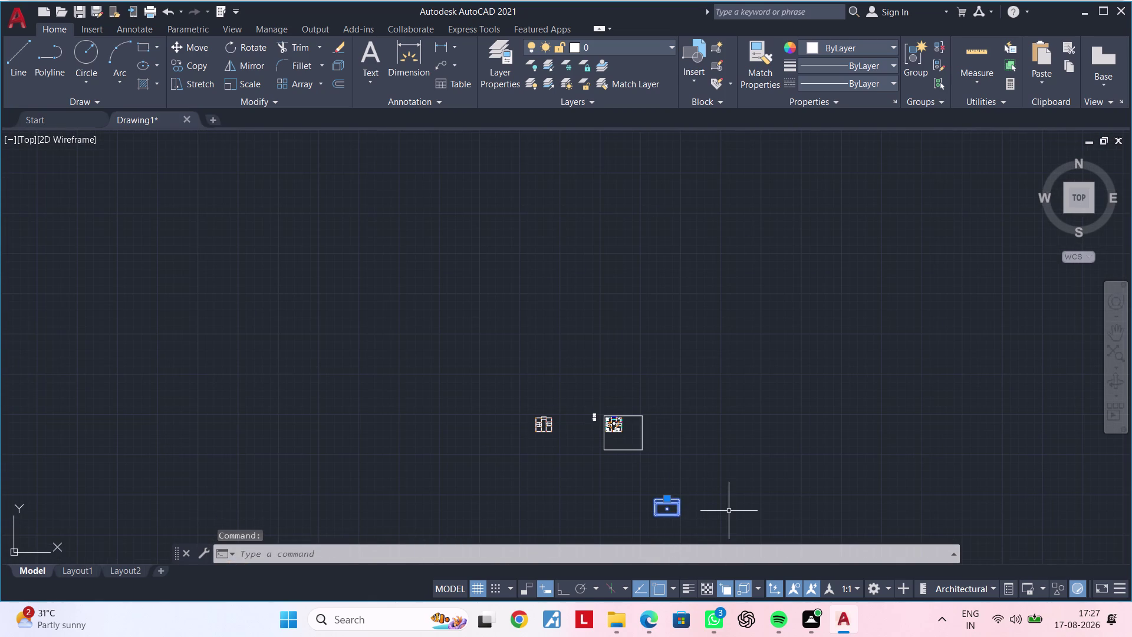
text(M)
key(space)
click(667, 504)
scroll(up, 3)
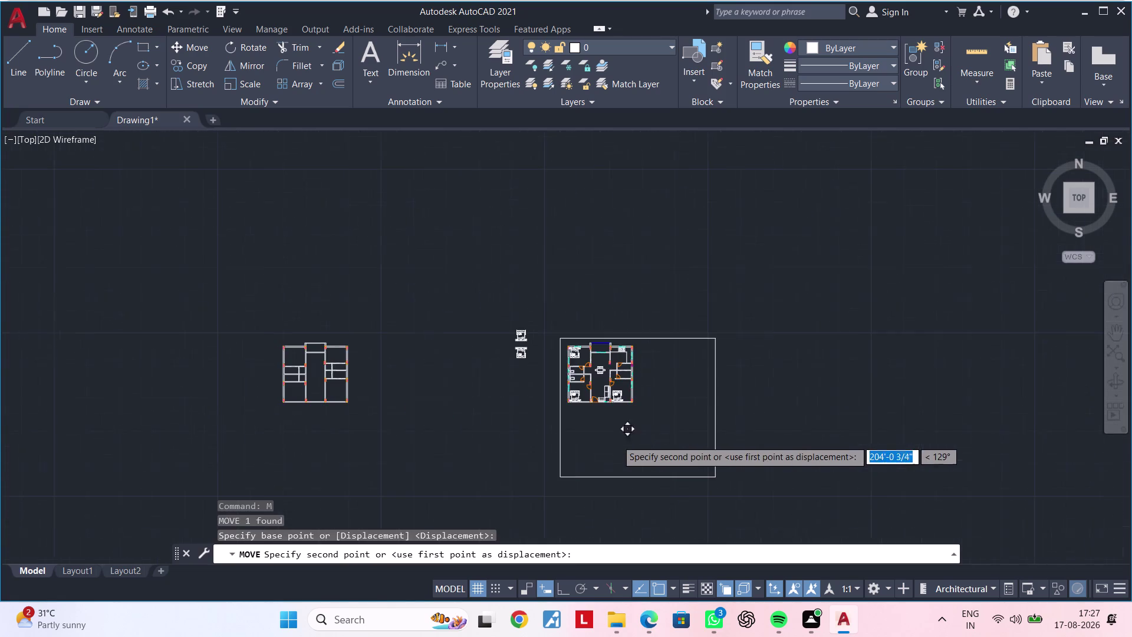
scroll(up, 3)
scroll(up, 3)
scroll(up, 3)
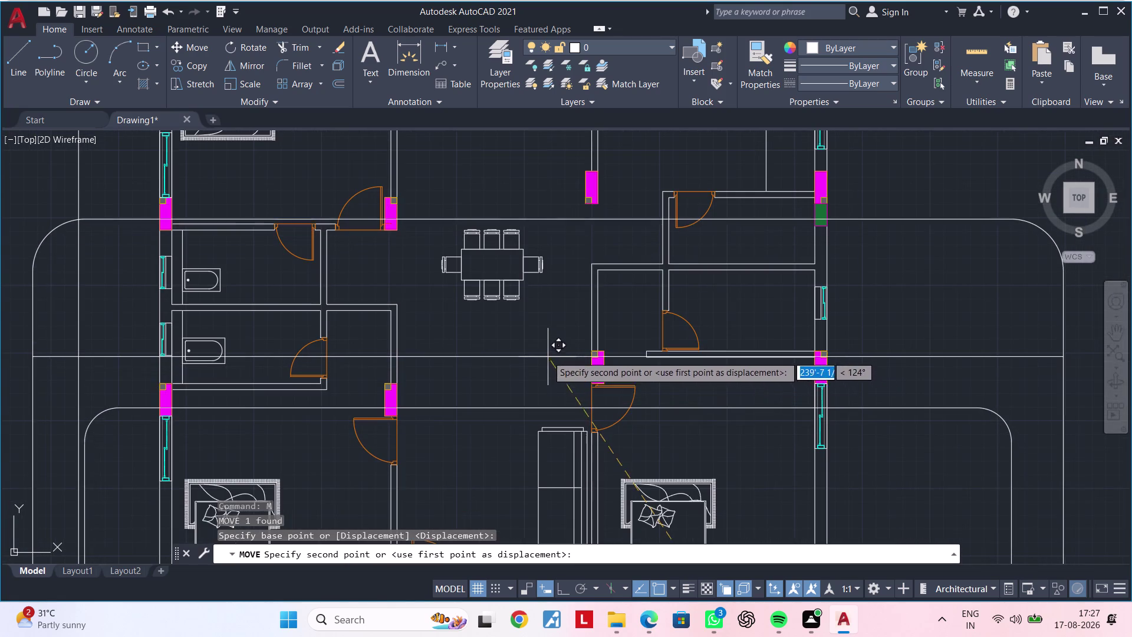
click(547, 356)
click(547, 356)
key(Escape)
click(547, 355)
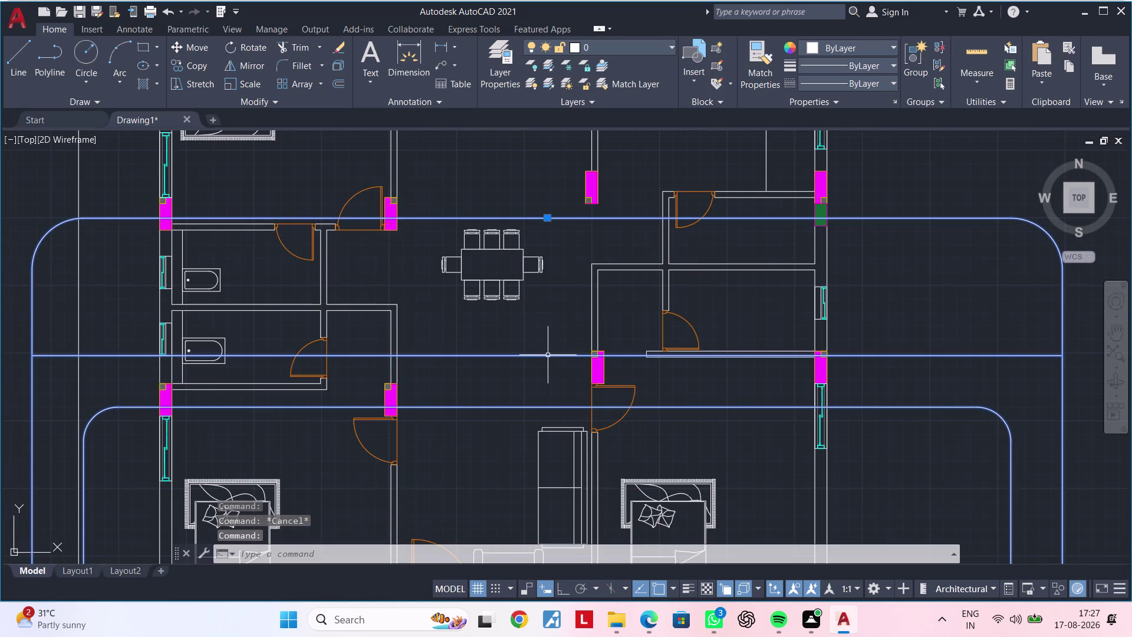
Try shrinking the tub-shaped outline with SC, then cancel the command.
text(S)
text(C)
key(space)
click(525, 353)
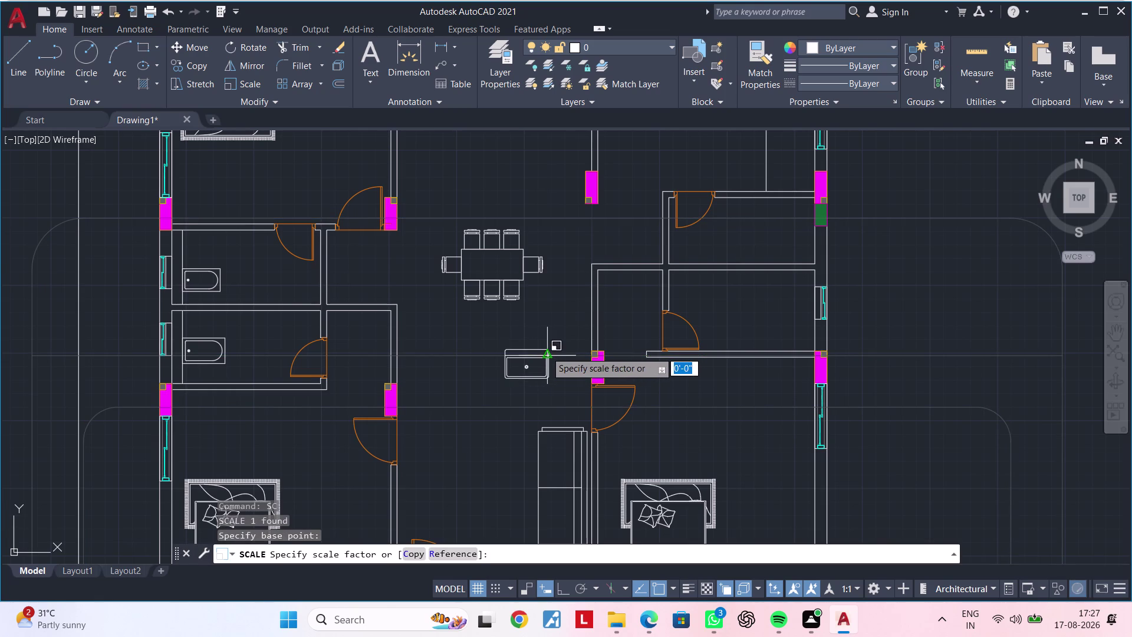
click(550, 351)
key(Escape)
key(Escape)
key(Escape)
key(Escape)
key(Escape)
key(Escape)
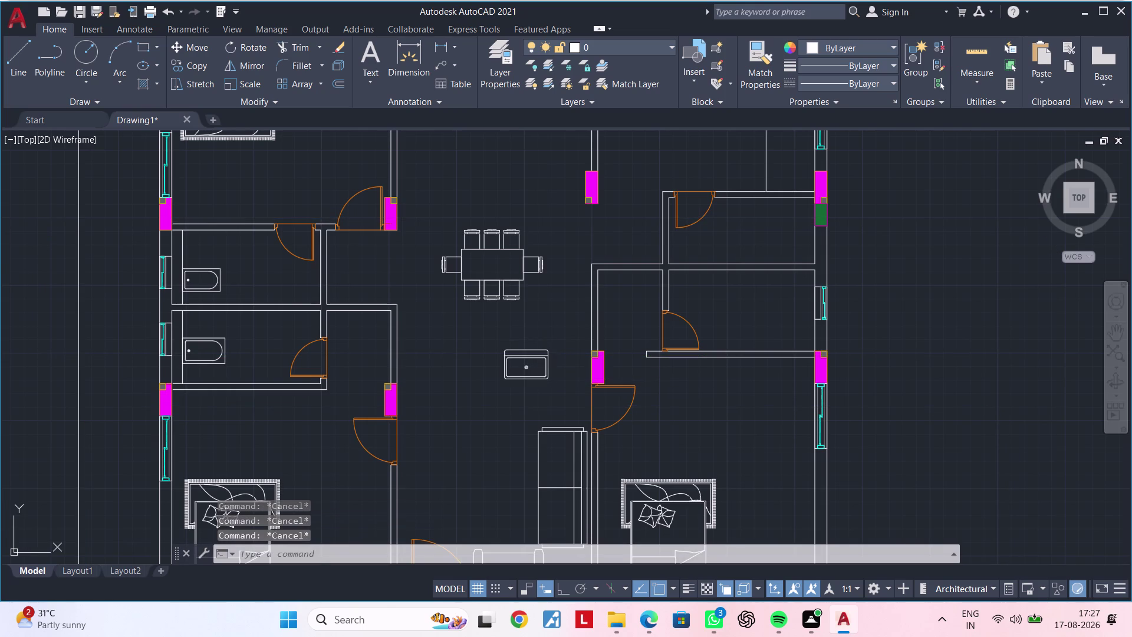
key(Escape)
key(Escape)
key(Escape)
Rotate the wash basin upright to 270 degrees.
scroll(up, 3)
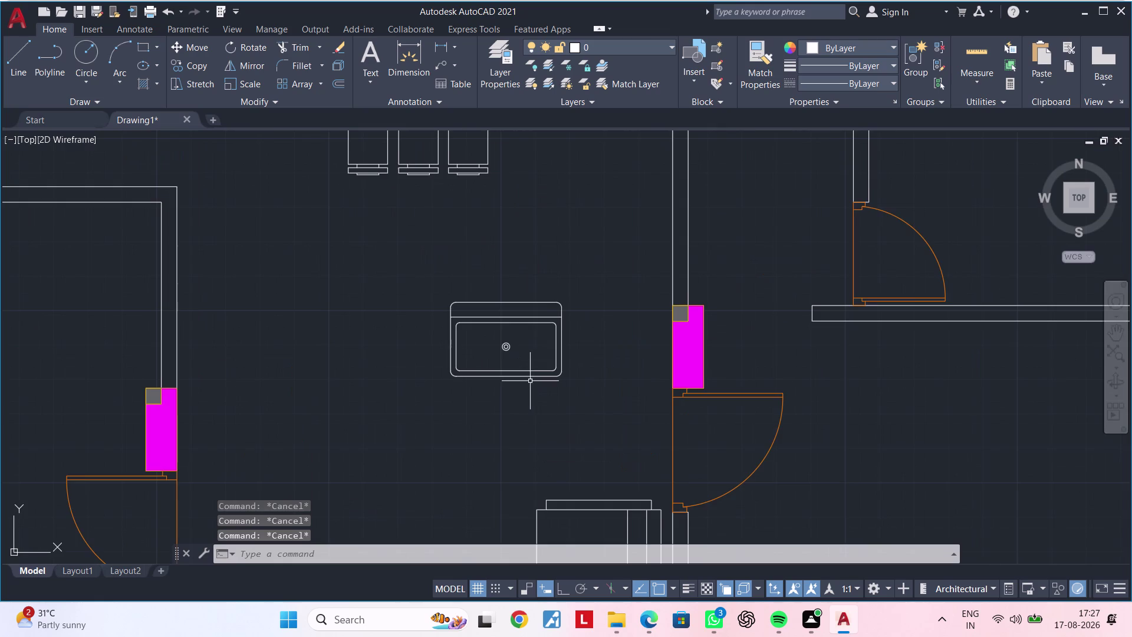
middle_drag(532, 396, 553, 432)
scroll(down, 3)
middle_drag(558, 430, 579, 418)
key(Escape)
click(623, 359)
click(511, 405)
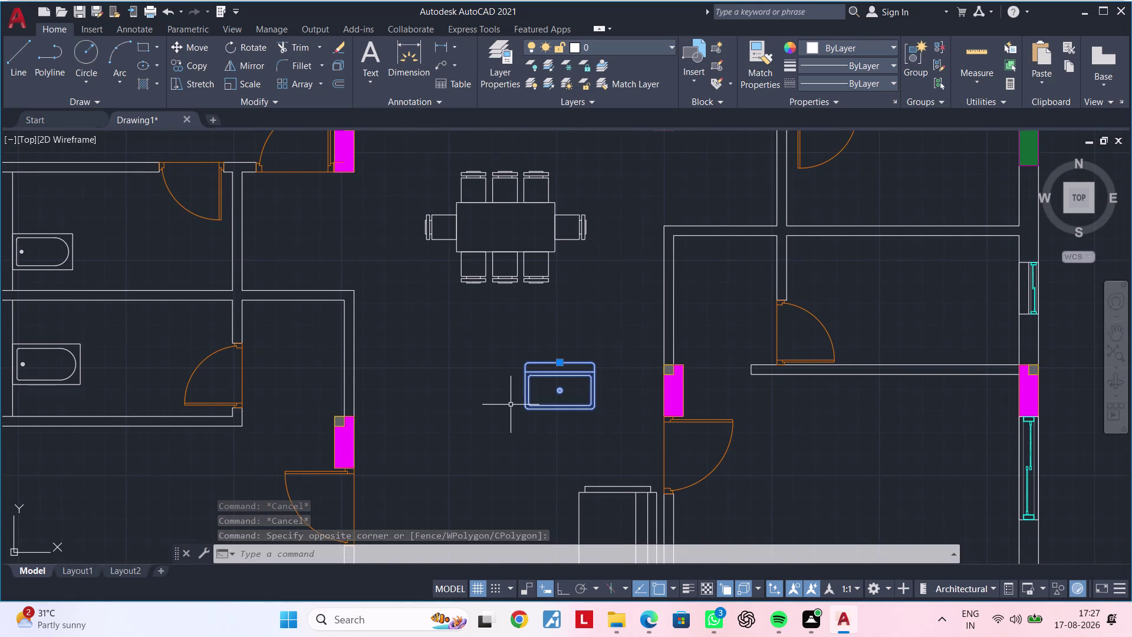
text(RO)
key(space)
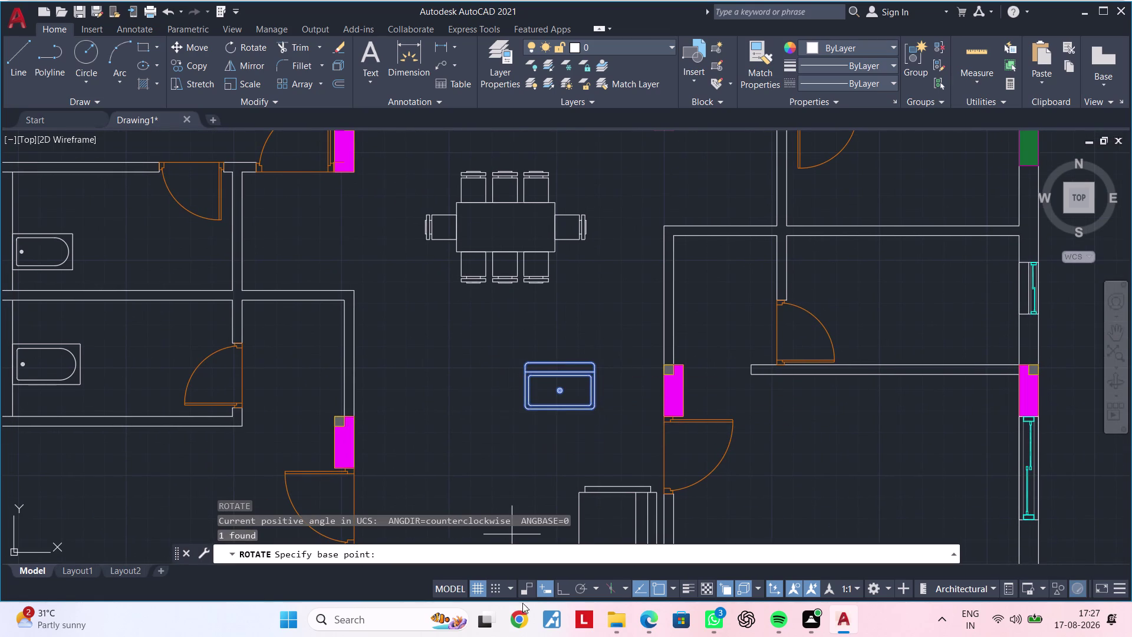
click(567, 595)
click(481, 371)
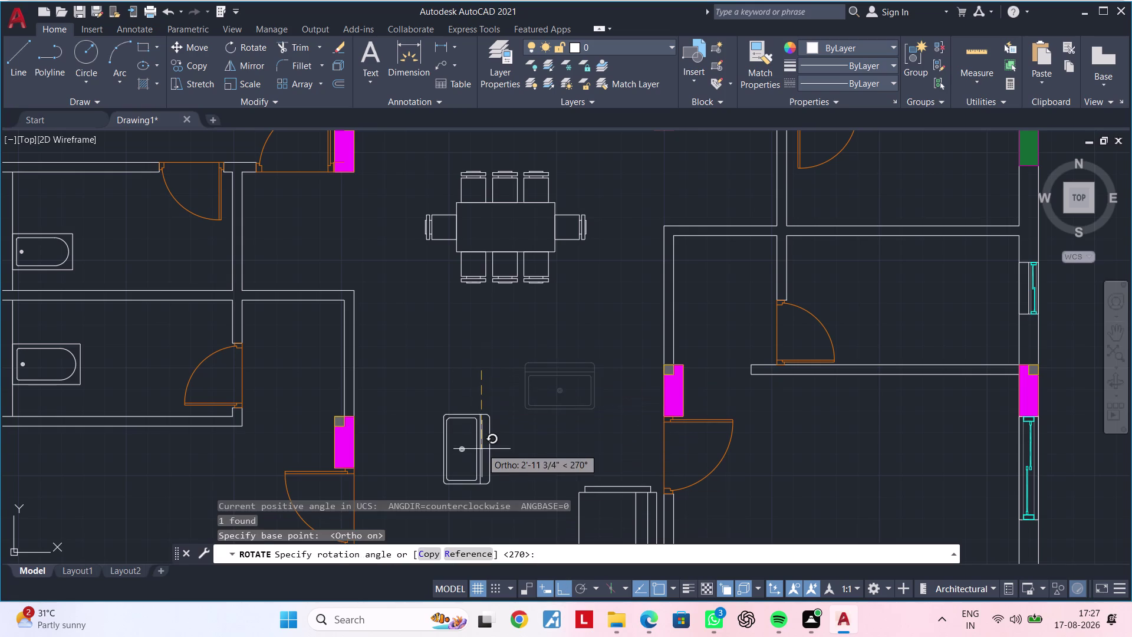
click(481, 449)
middle_drag(497, 450, 547, 407)
key(Escape)
key(Escape)
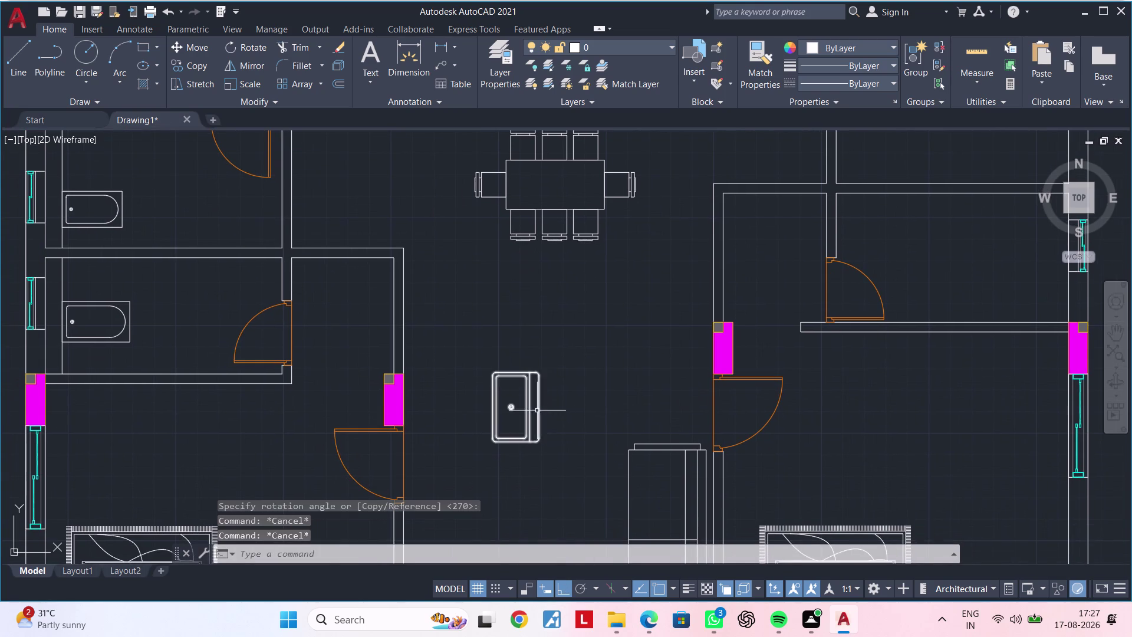
Move the rotated basin by its edge midpoint against the bathroom wall.
click(537, 410)
text(M)
key(space)
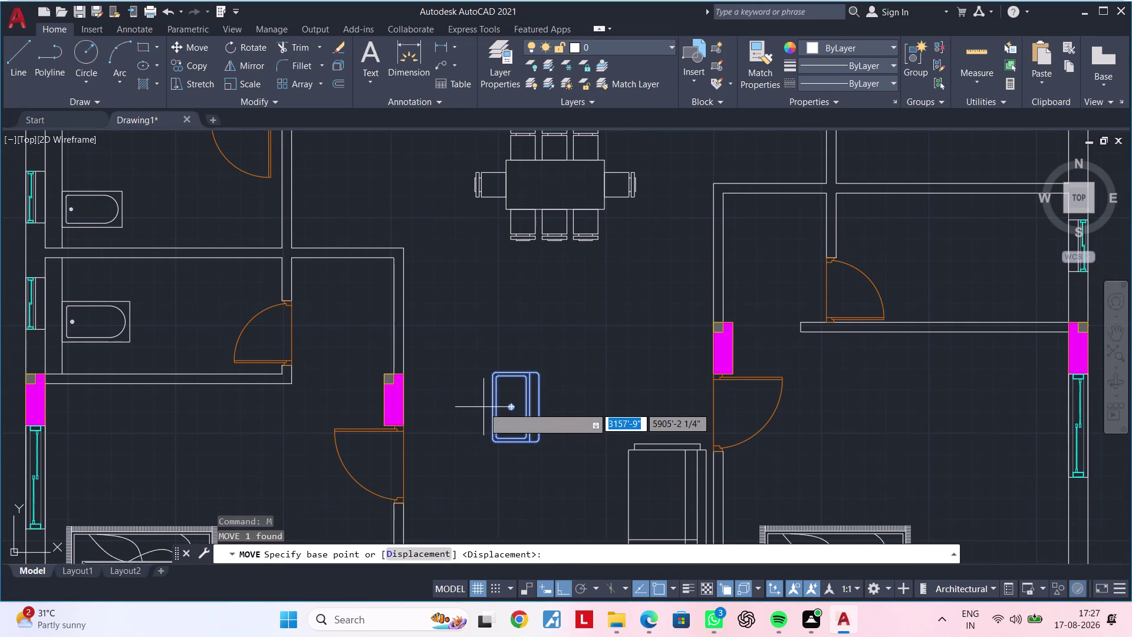
scroll(up, 3)
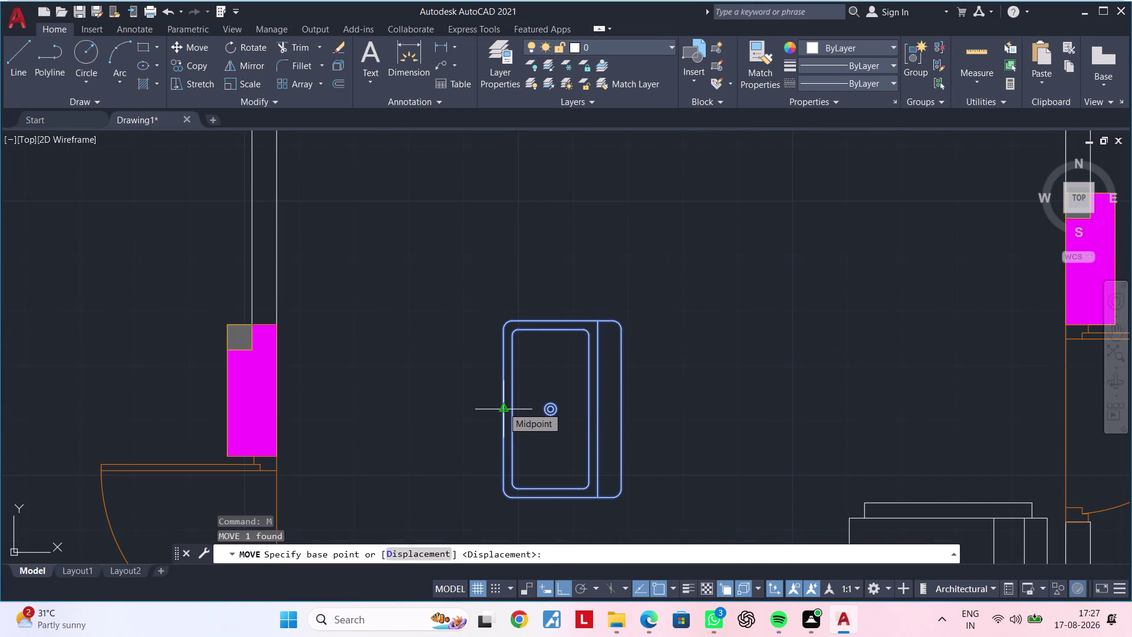
click(503, 406)
scroll(down, 3)
middle_drag(434, 233, 491, 484)
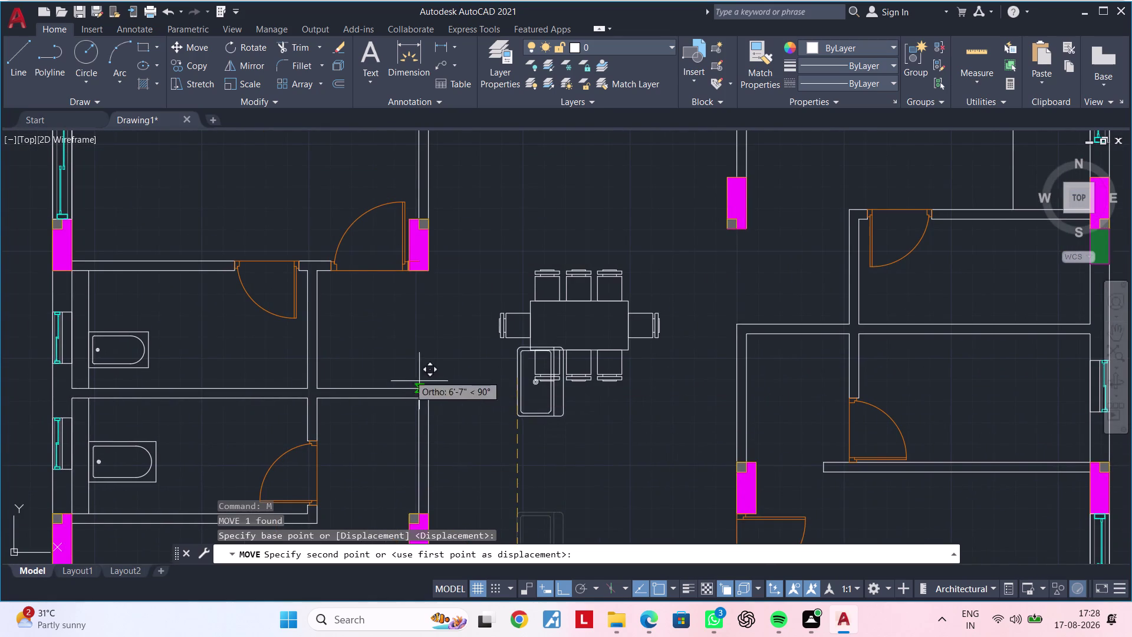
click(563, 586)
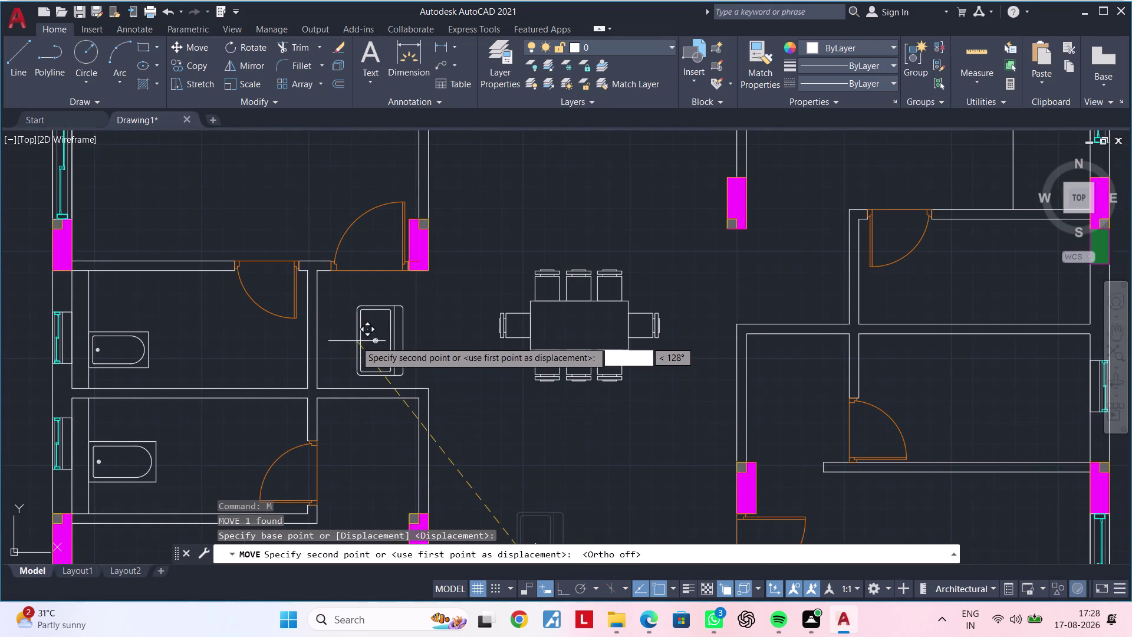
scroll(down, 3)
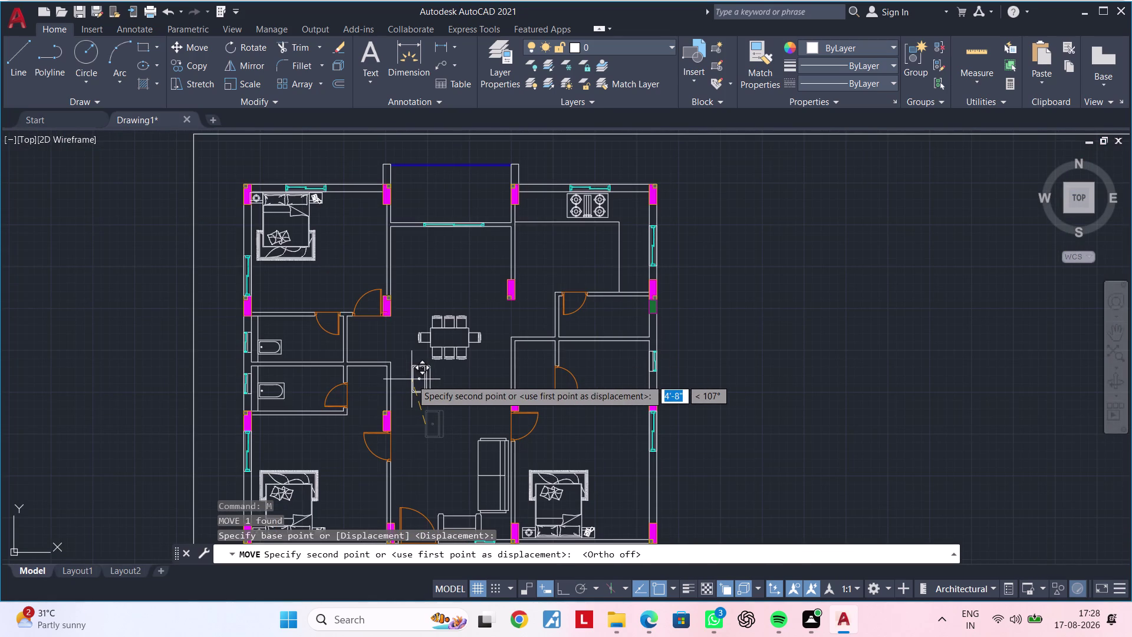
scroll(up, 3)
scroll(up, 3)
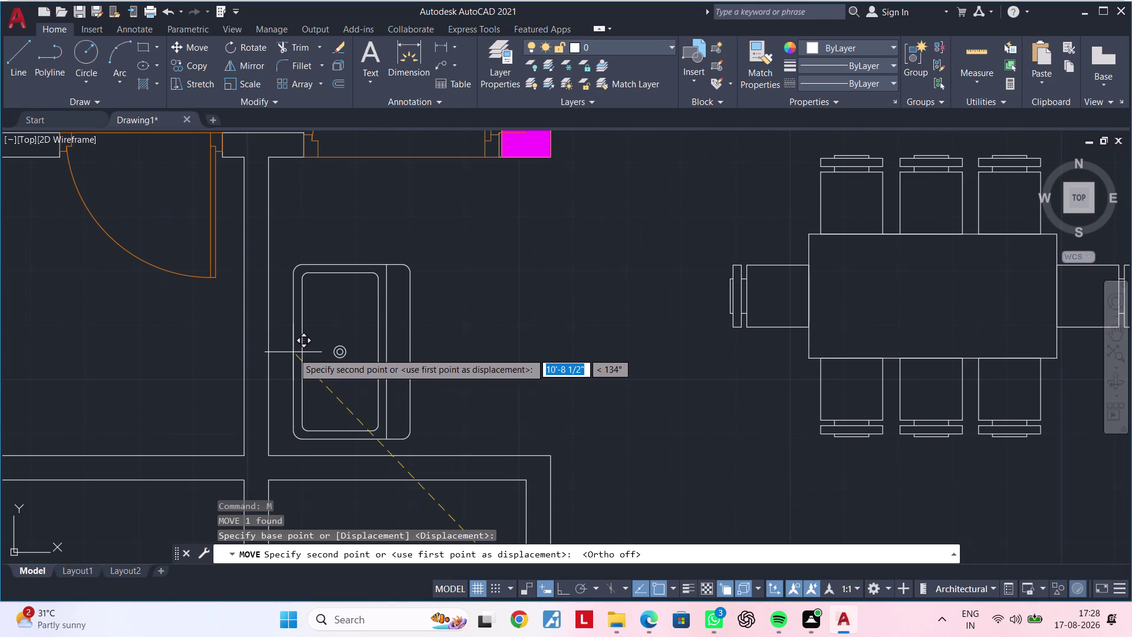
click(293, 353)
key(Escape)
middle_drag(306, 350, 393, 348)
key(Escape)
key(Escape)
key(Escape)
Begin a line at the top edge of the tub-shaped fixture.
text(L)
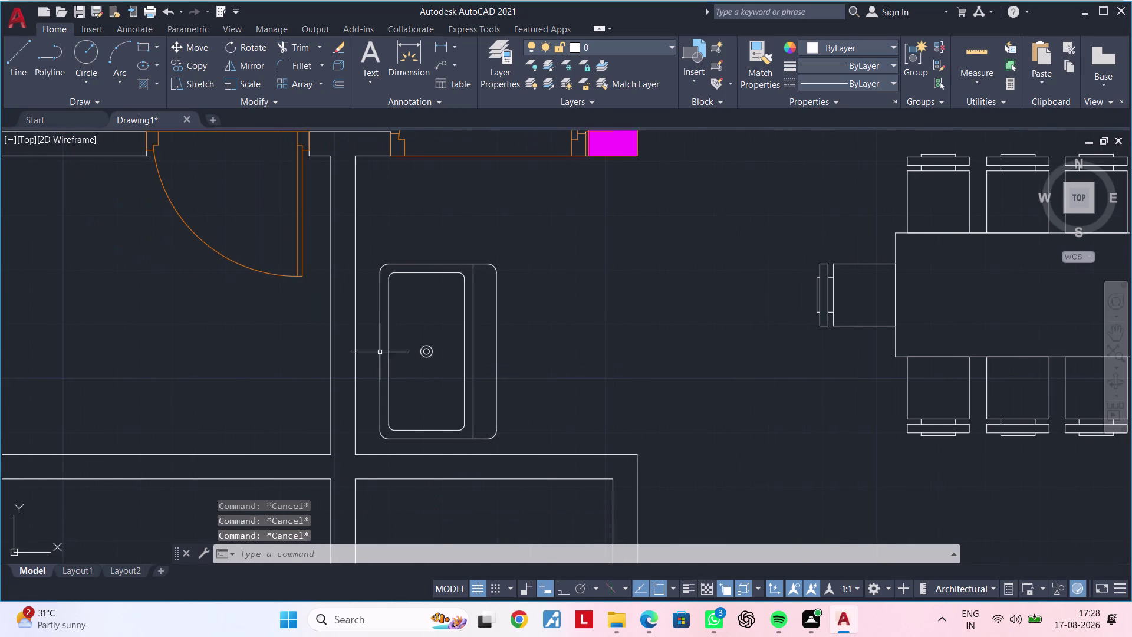
key(space)
scroll(up, 3)
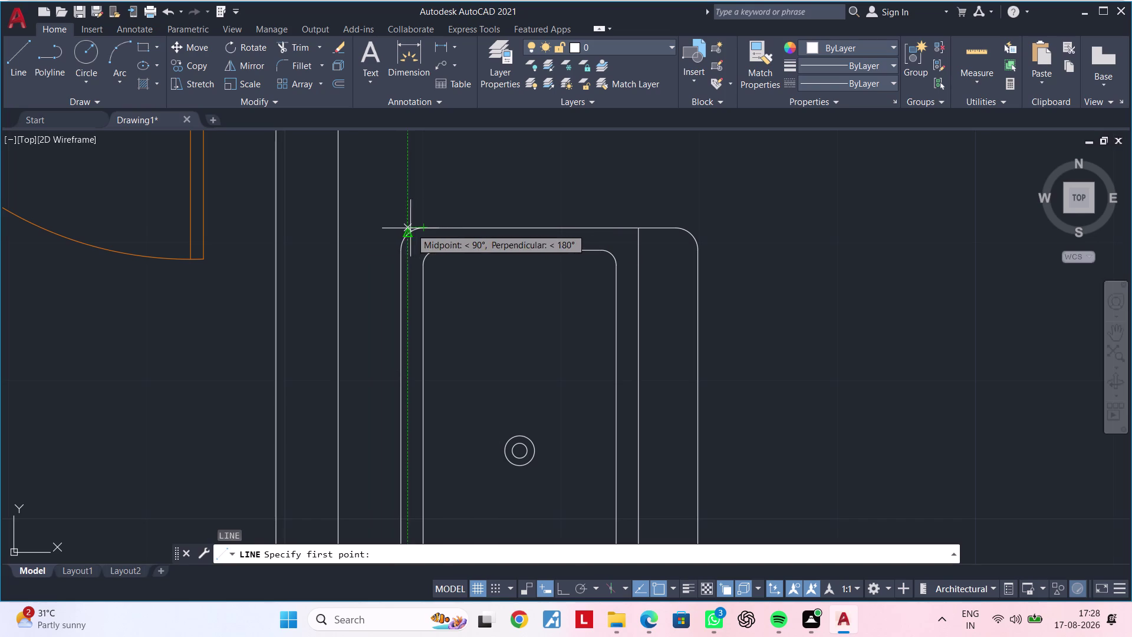
Start a line at the basin's top edge, then cancel it.
click(339, 227)
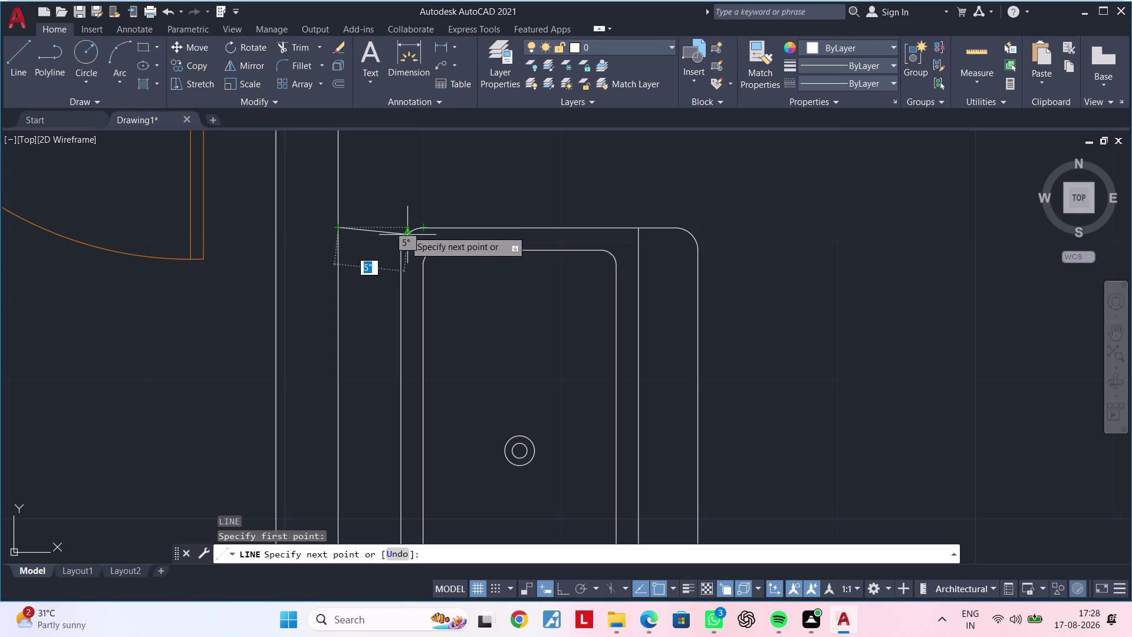
key(Escape)
key(Escape)
key(Escape)
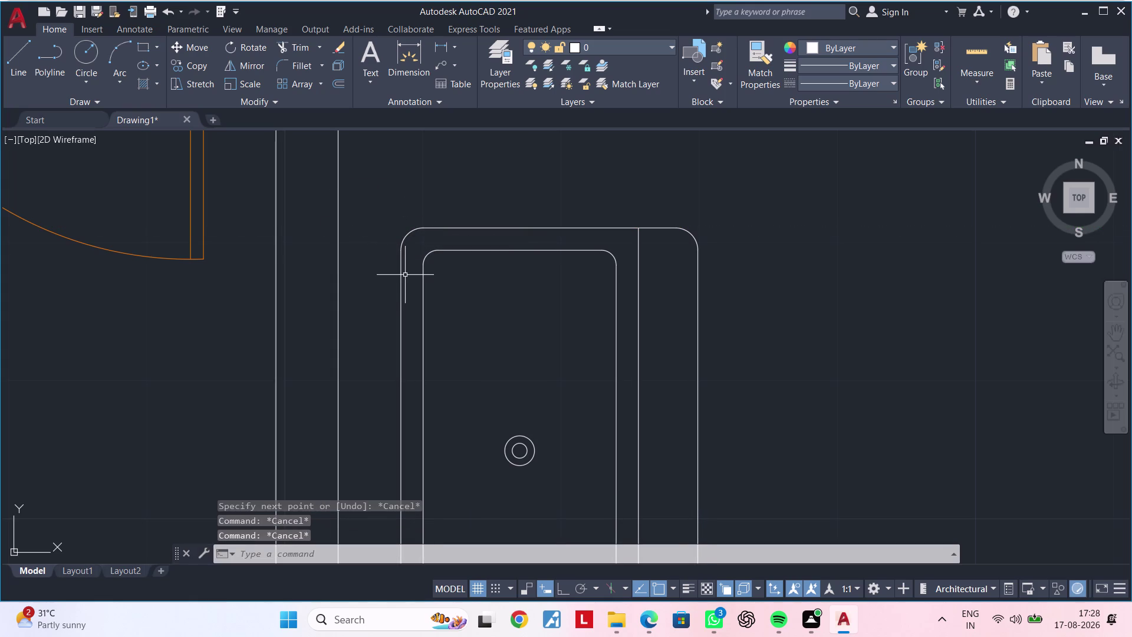
Draw lines from the basin's top-left corner to the wall and down beside the basin.
key(l)
key(space)
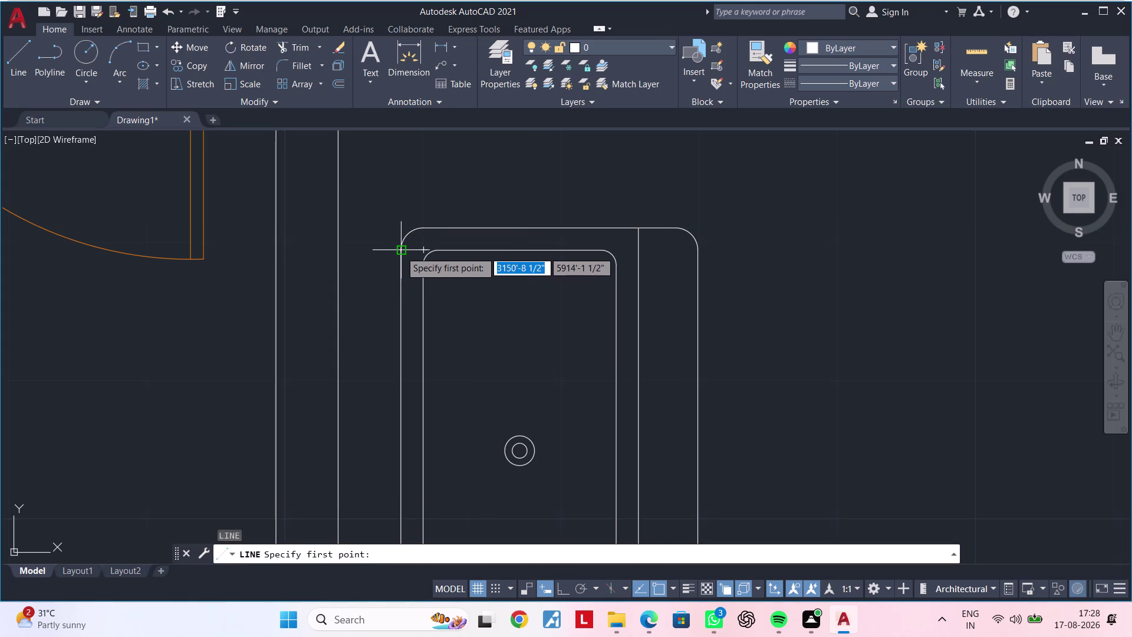
click(337, 250)
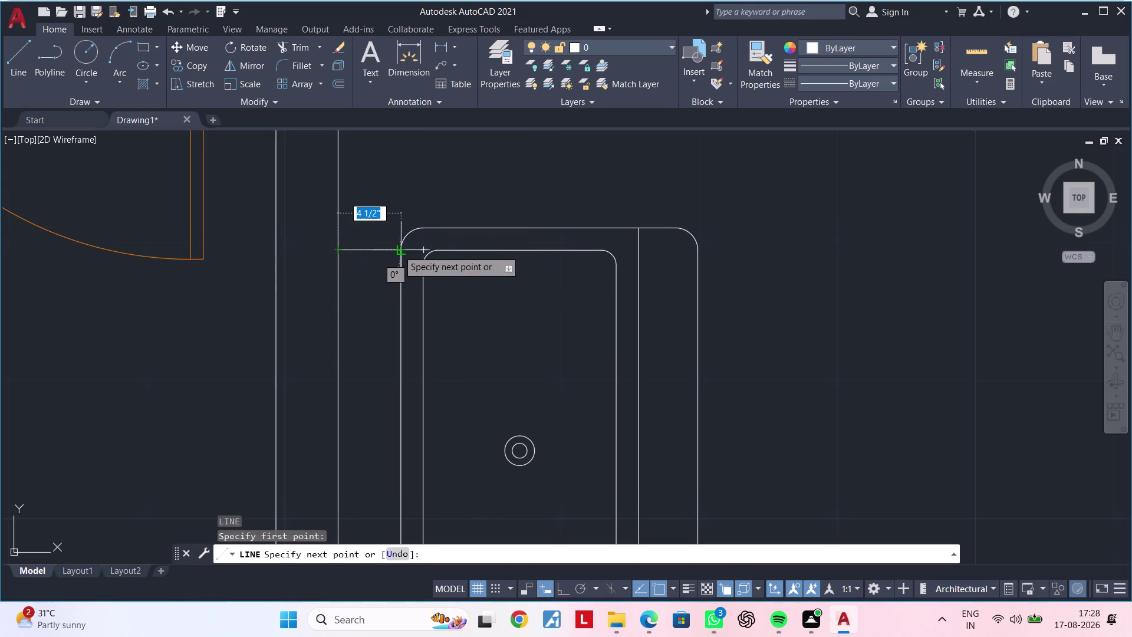
click(398, 250)
scroll(down, 3)
middle_drag(432, 344, 459, 258)
scroll(up, 3)
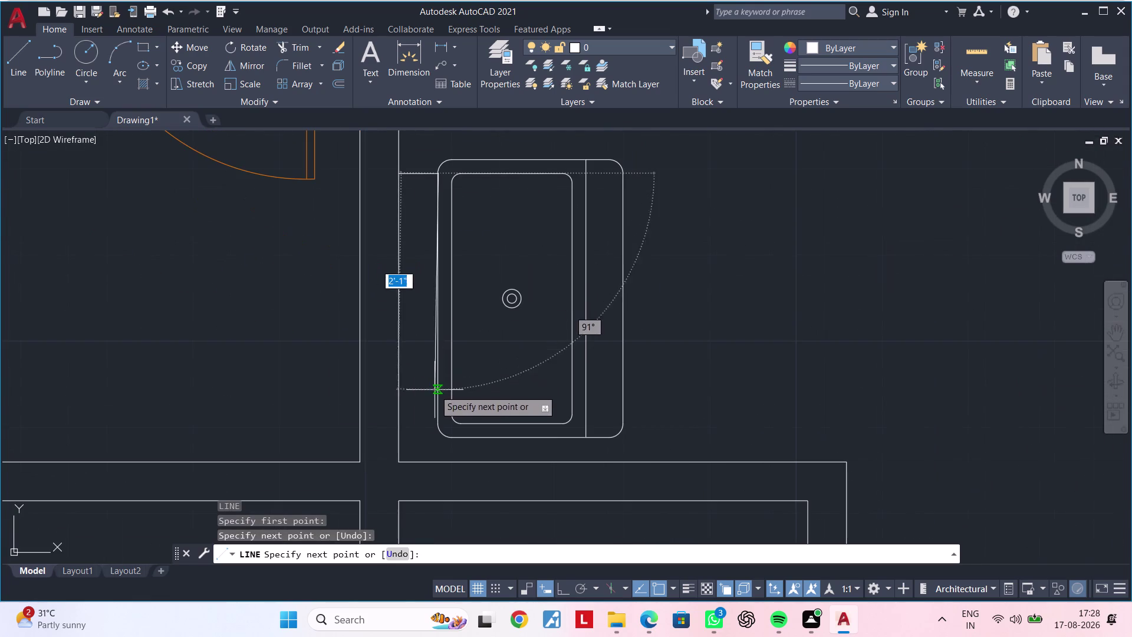
click(566, 587)
scroll(up, 3)
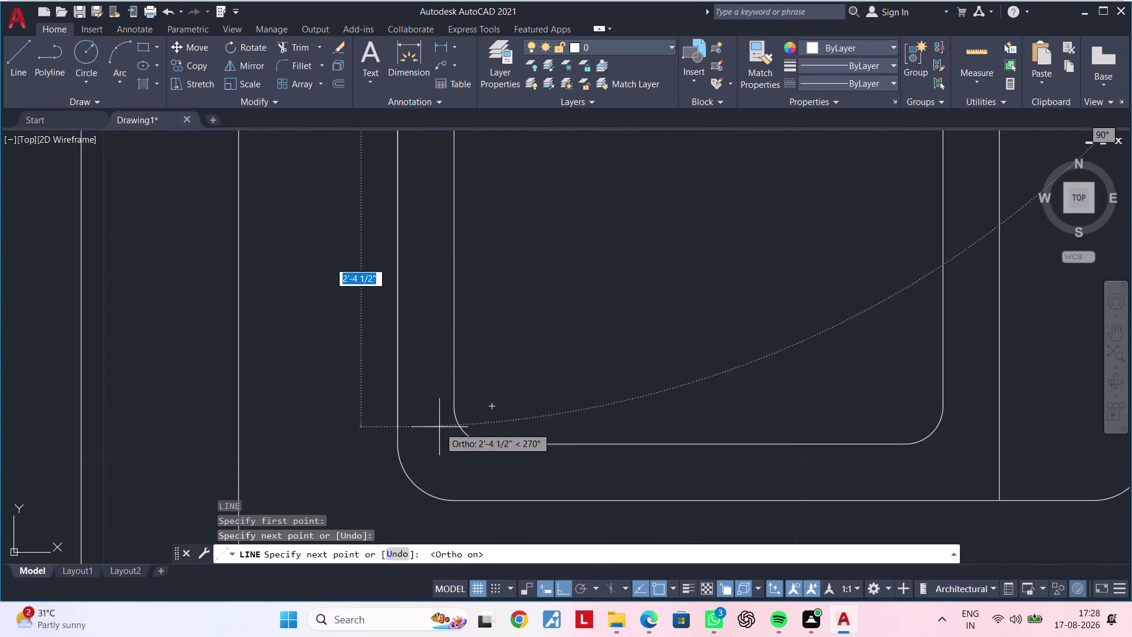
click(398, 448)
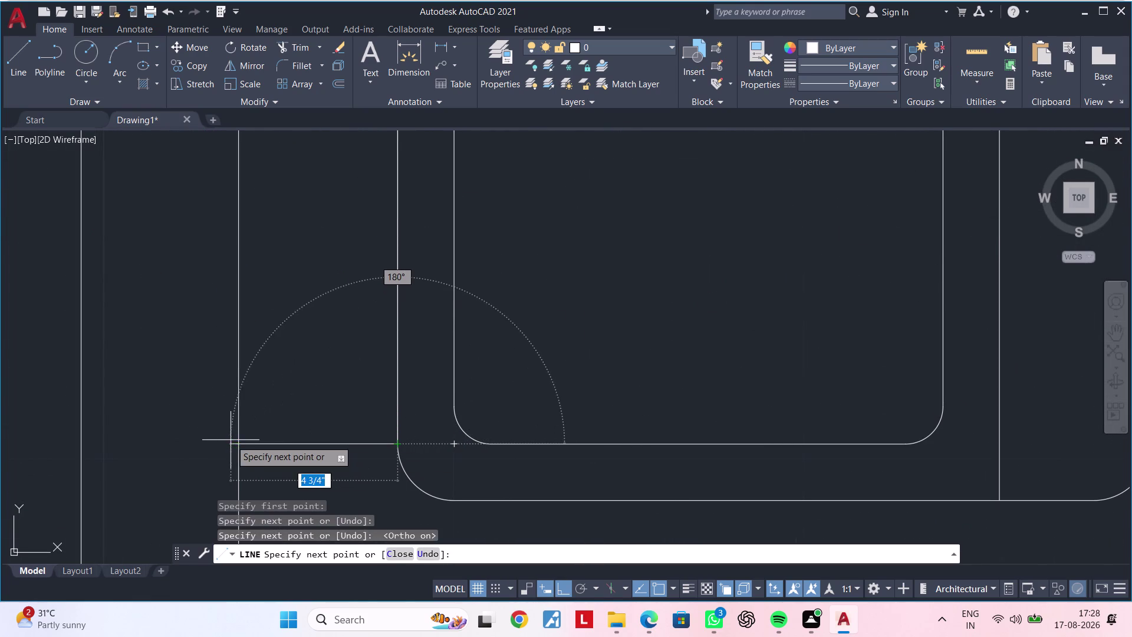
click(235, 440)
scroll(down, 3)
key(Escape)
key(Escape)
Cancel remaining commands and pan out to see the whole floor plan.
scroll(down, 3)
middle_drag(428, 424, 465, 416)
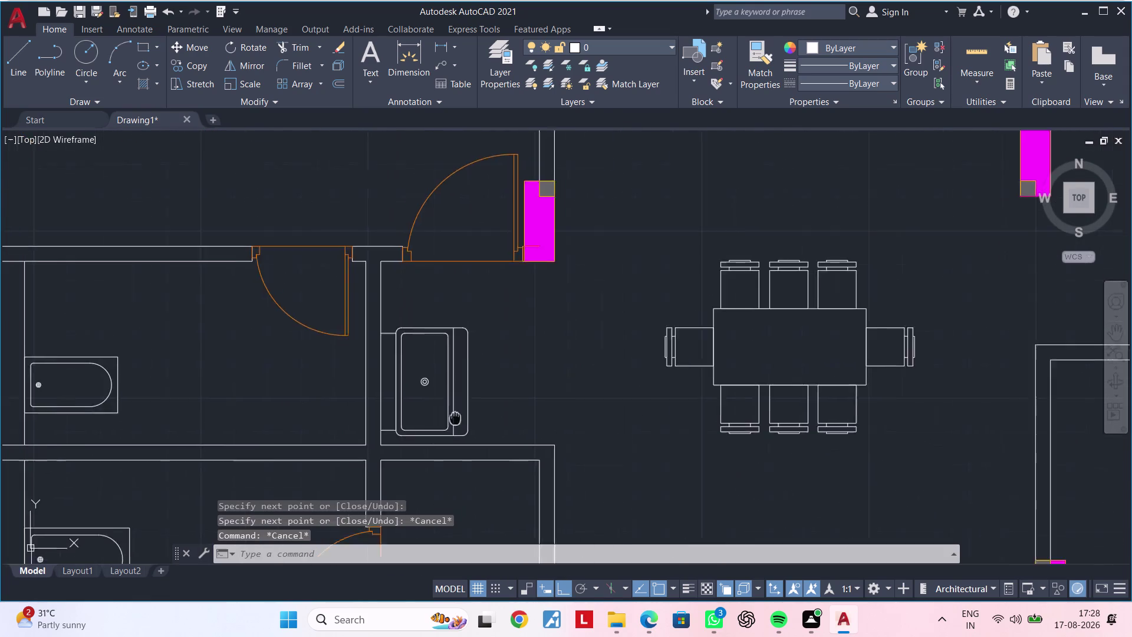
middle_drag(465, 416, 521, 406)
key(Escape)
key(Escape)
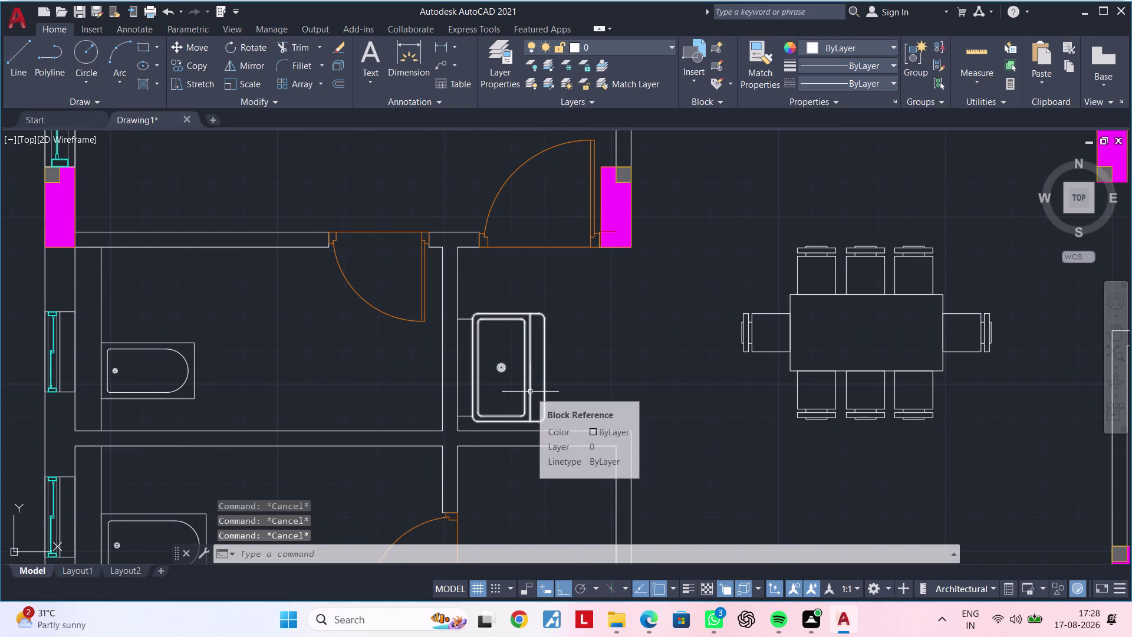
scroll(down, 3)
middle_drag(597, 397, 451, 389)
scroll(down, 3)
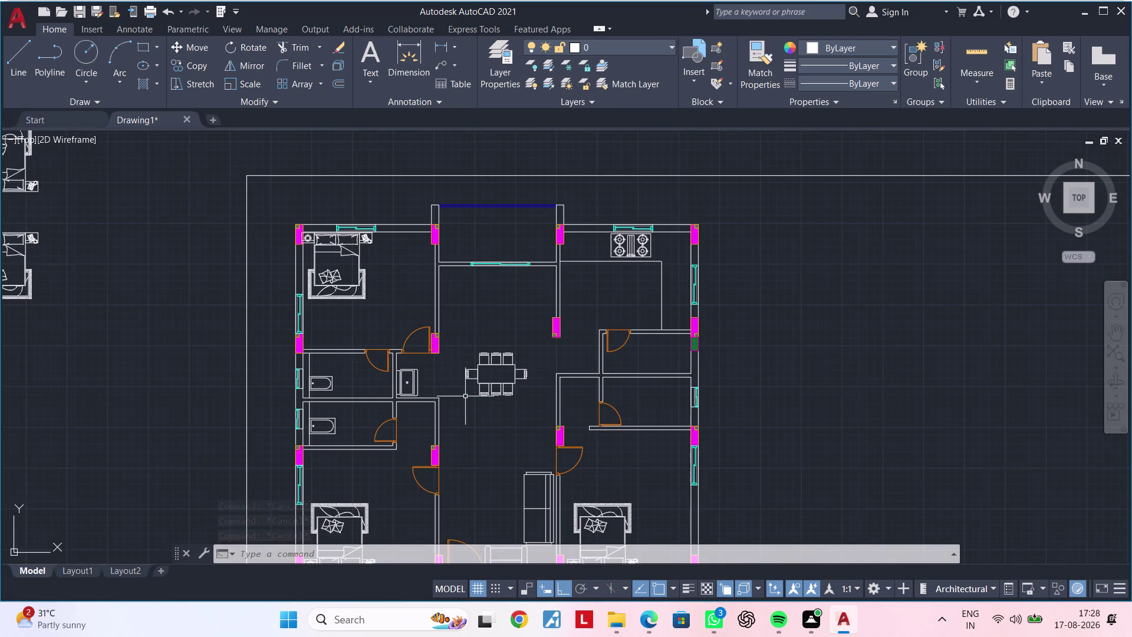
Select the wash basin, deselect it, and pan to the room below the basin.
scroll(down, 3)
middle_drag(465, 396, 382, 398)
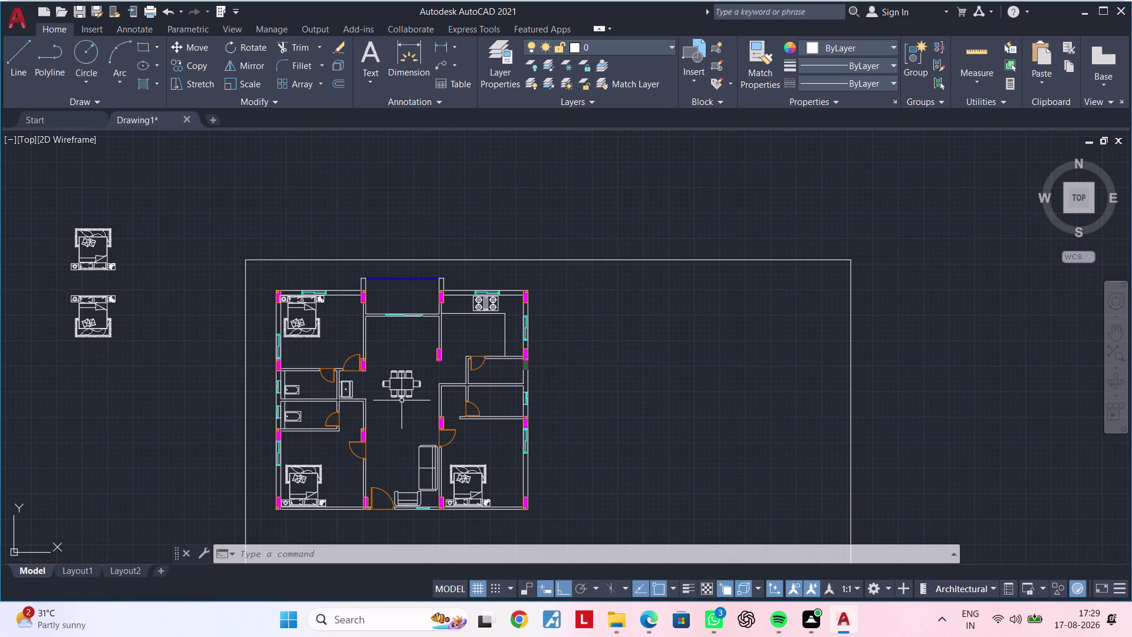
scroll(up, 3)
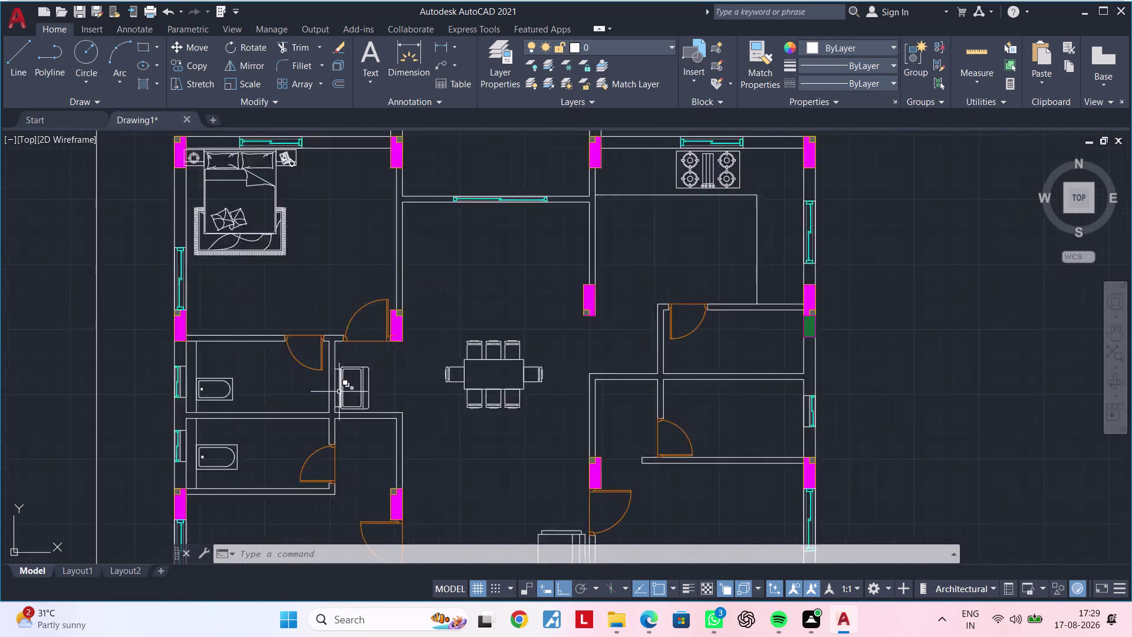
scroll(up, 3)
scroll(down, 3)
scroll(up, 3)
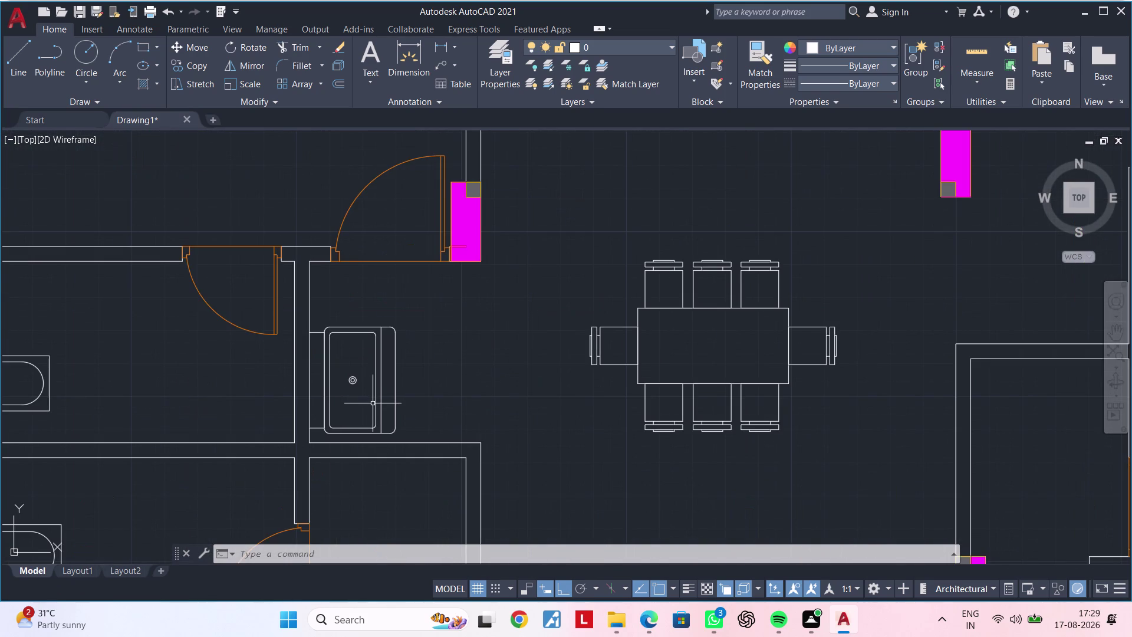
click(375, 403)
scroll(down, 3)
middle_drag(432, 403, 487, 335)
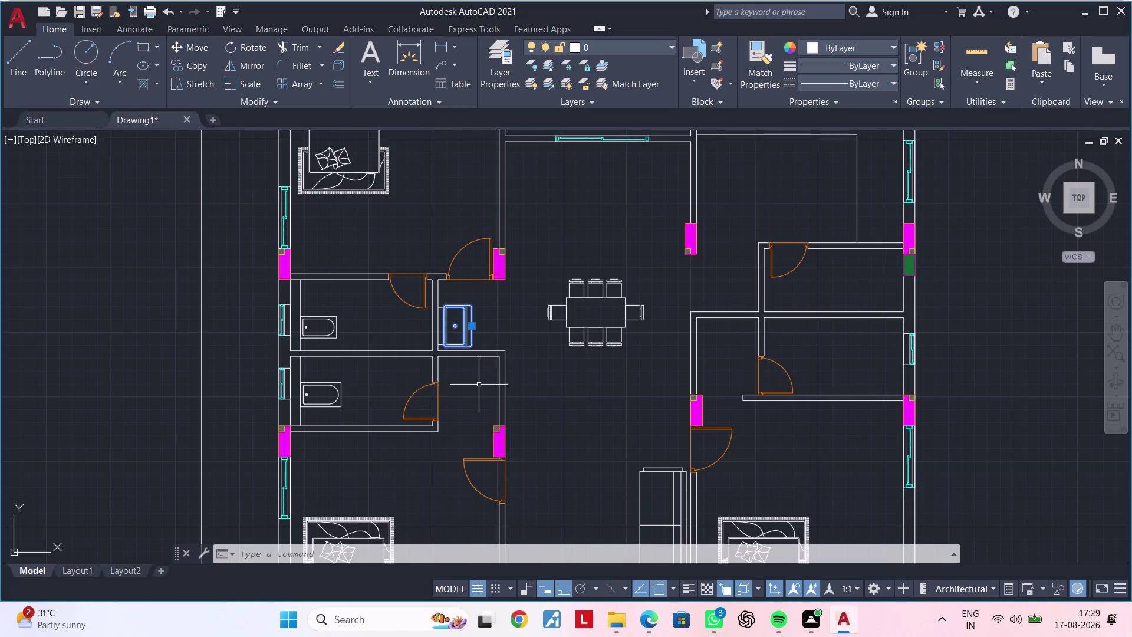
middle_drag(460, 388, 441, 355)
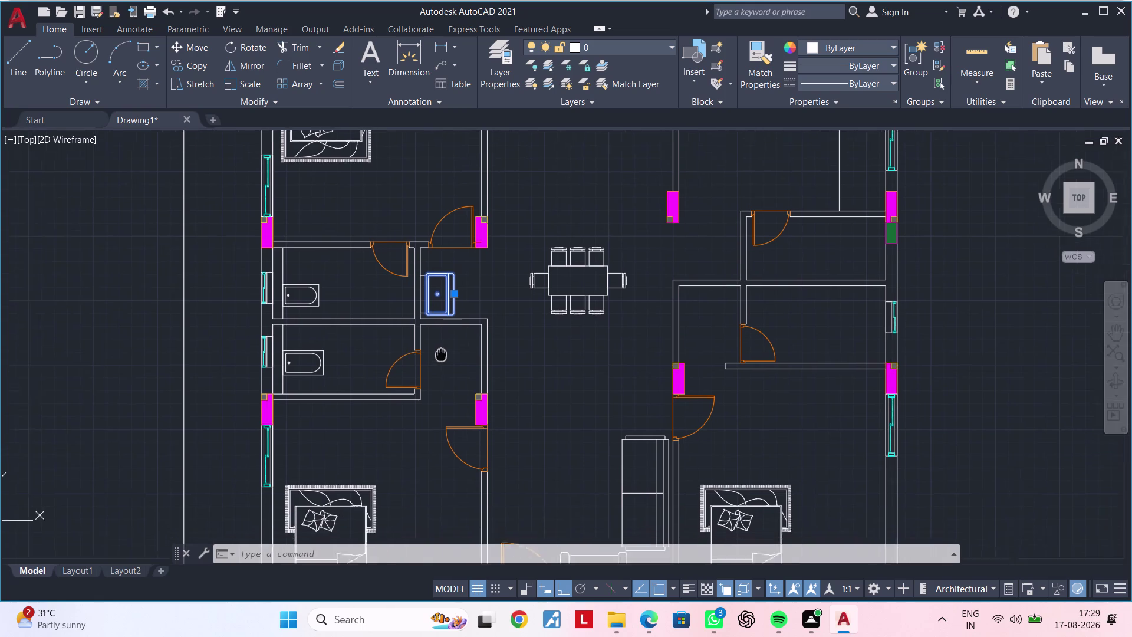
middle_drag(441, 354, 435, 323)
scroll(up, 3)
key(Escape)
key(Escape)
key(Escape)
scroll(up, 3)
middle_drag(445, 314, 396, 383)
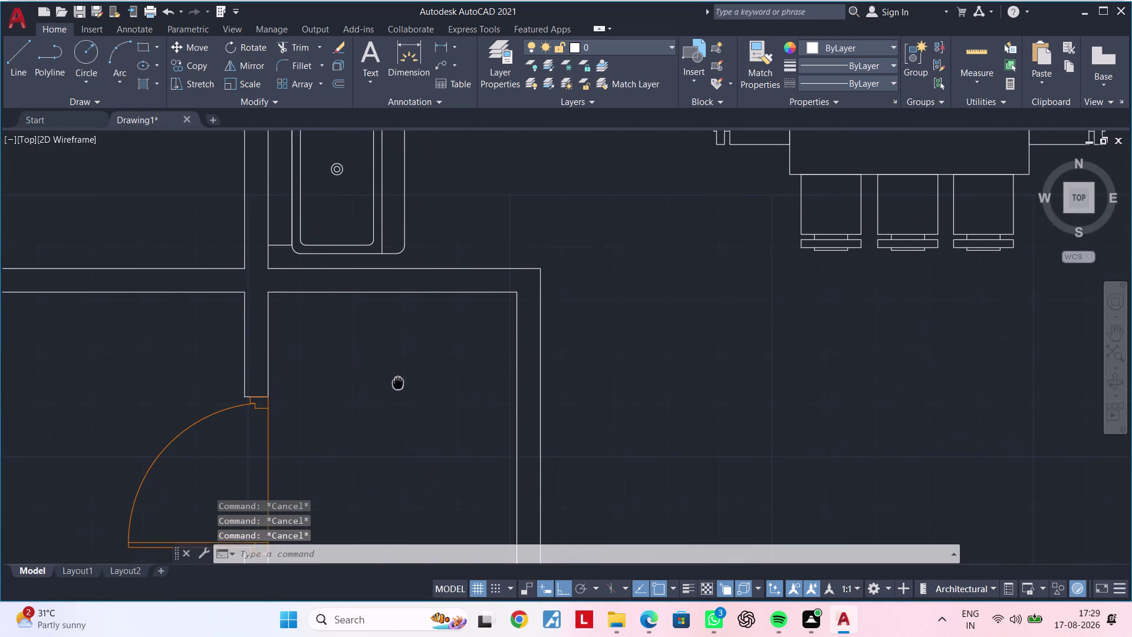
middle_drag(397, 383, 396, 384)
Offset the room's top wall line 1 ft into the room.
text(O)
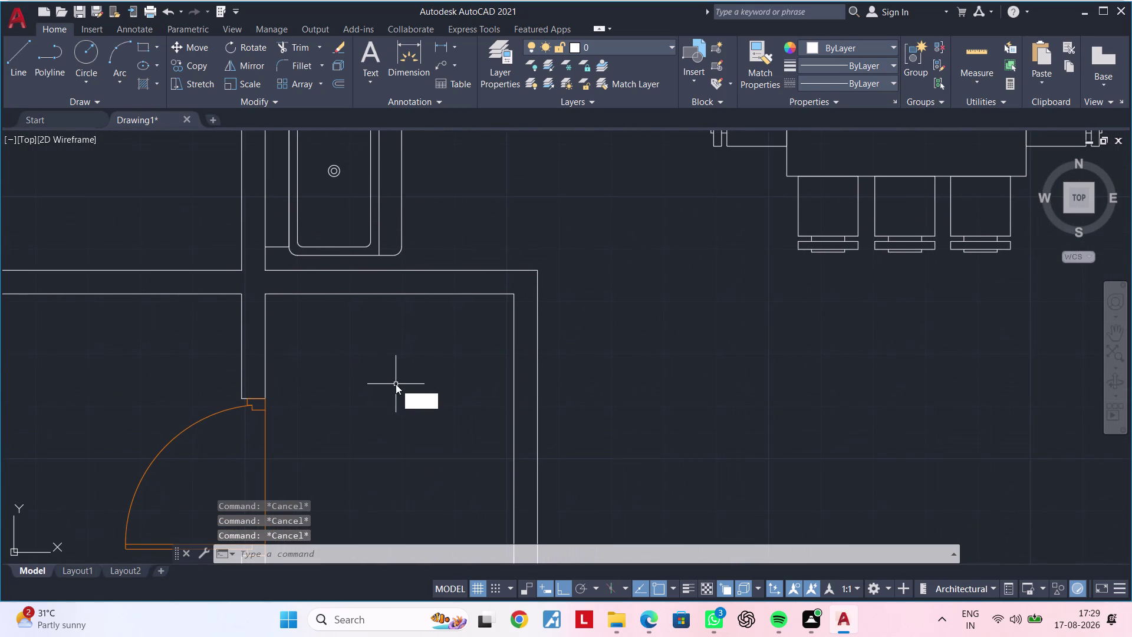
text(F 1')
key(Return)
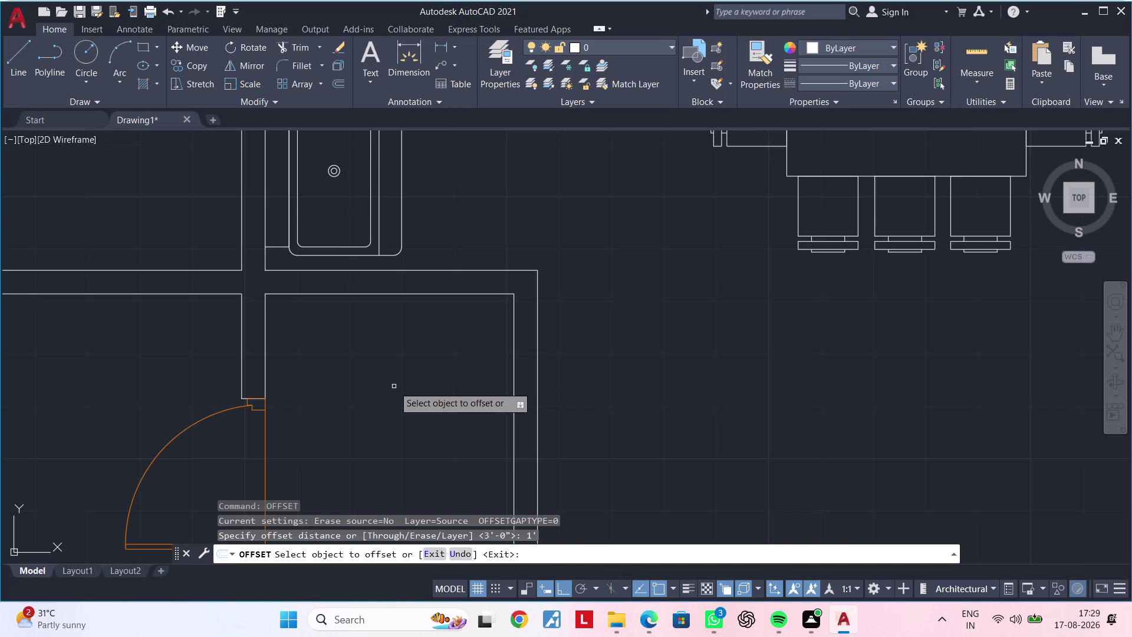
click(416, 295)
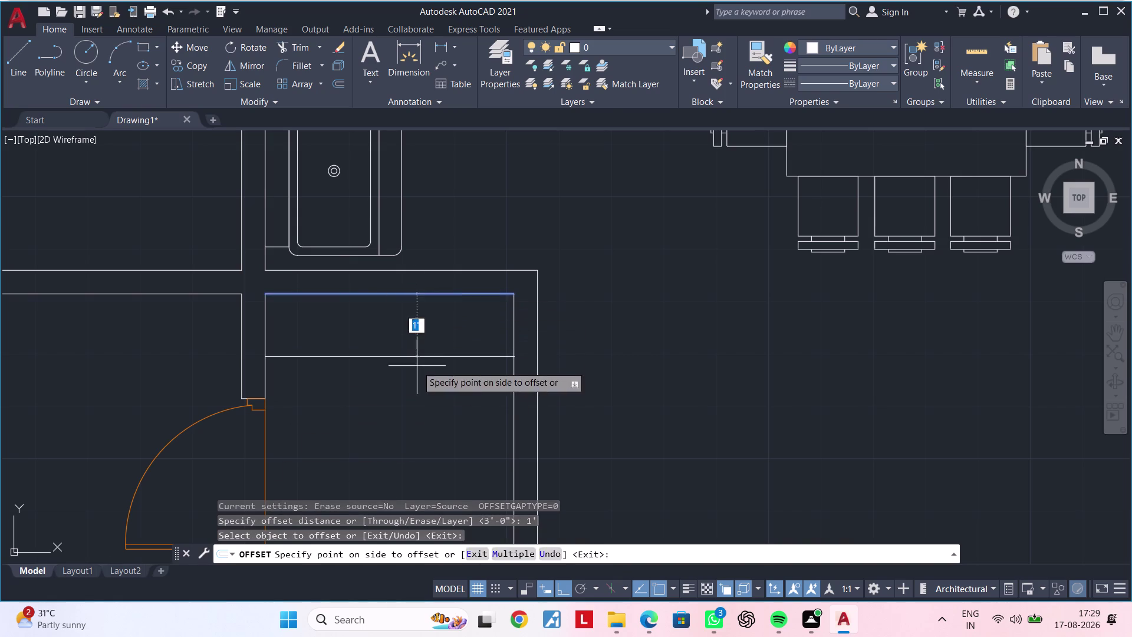
click(417, 366)
Offset a second wall line 1 ft inward, then end the offset command.
scroll(down, 3)
middle_drag(579, 432, 519, 432)
scroll(up, 3)
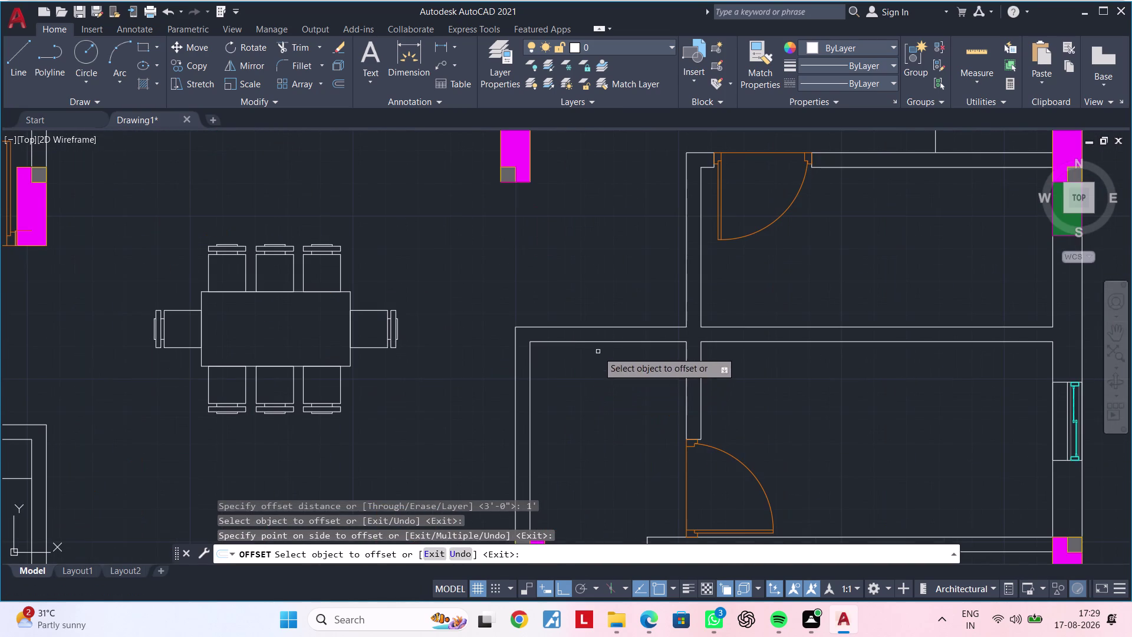
click(600, 343)
click(603, 411)
scroll(down, 3)
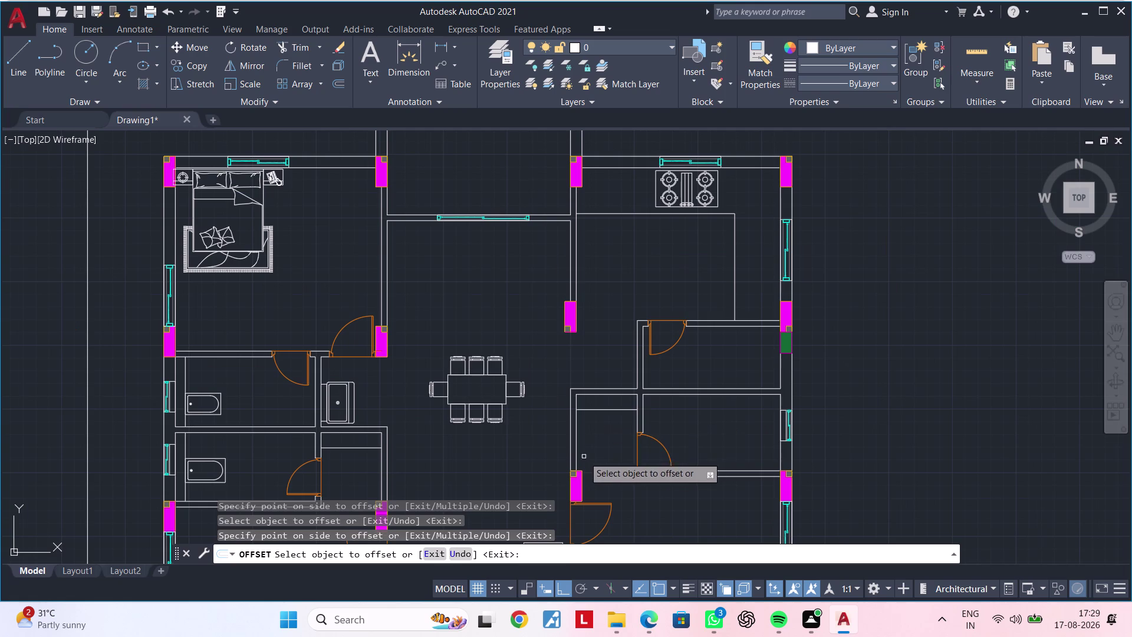
key(Escape)
middle_drag(591, 384, 604, 334)
scroll(down, 3)
scroll(up, 3)
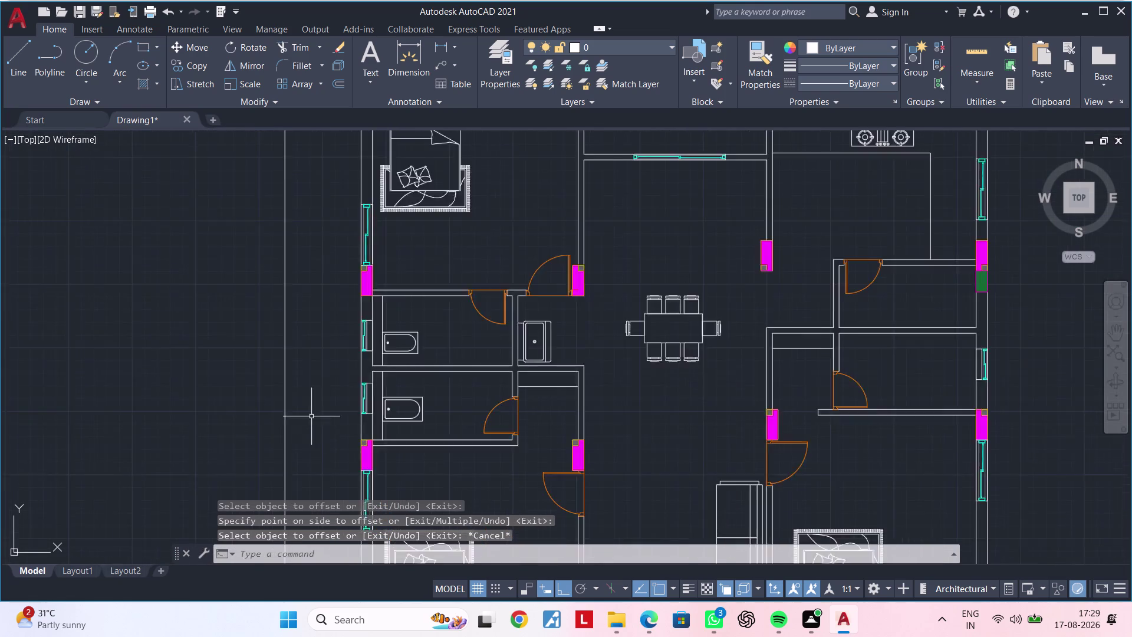
Copy the lower-left bathtub to an empty area outside the plan.
scroll(up, 3)
click(438, 422)
middle_drag(540, 411, 323, 412)
text(C)
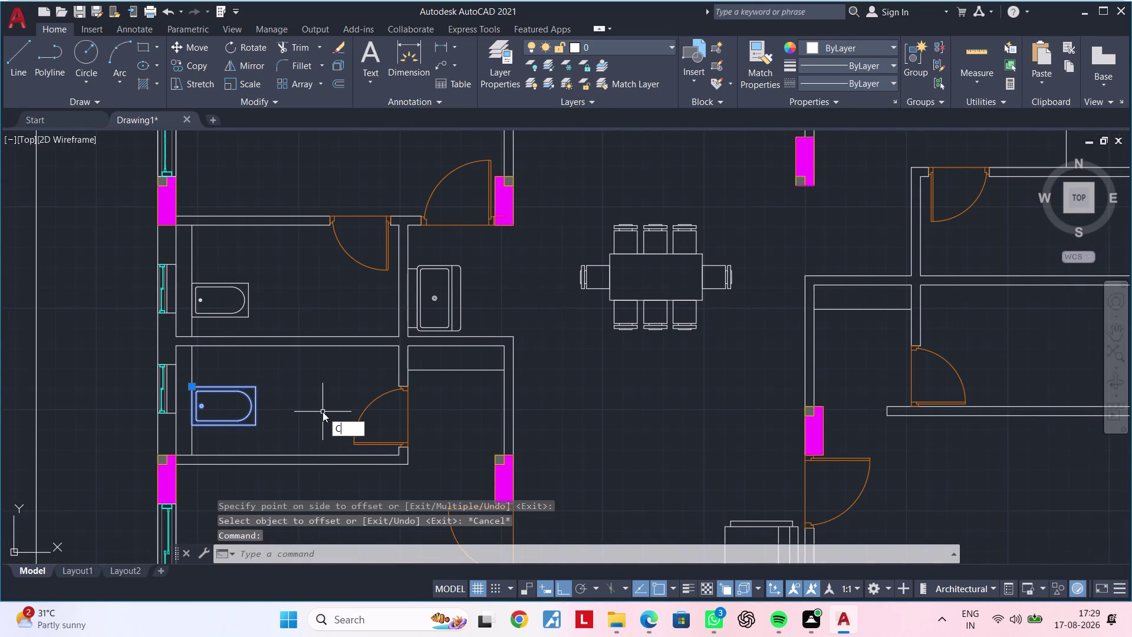
text(O)
key(space)
click(226, 412)
scroll(down, 3)
middle_drag(742, 392, 462, 398)
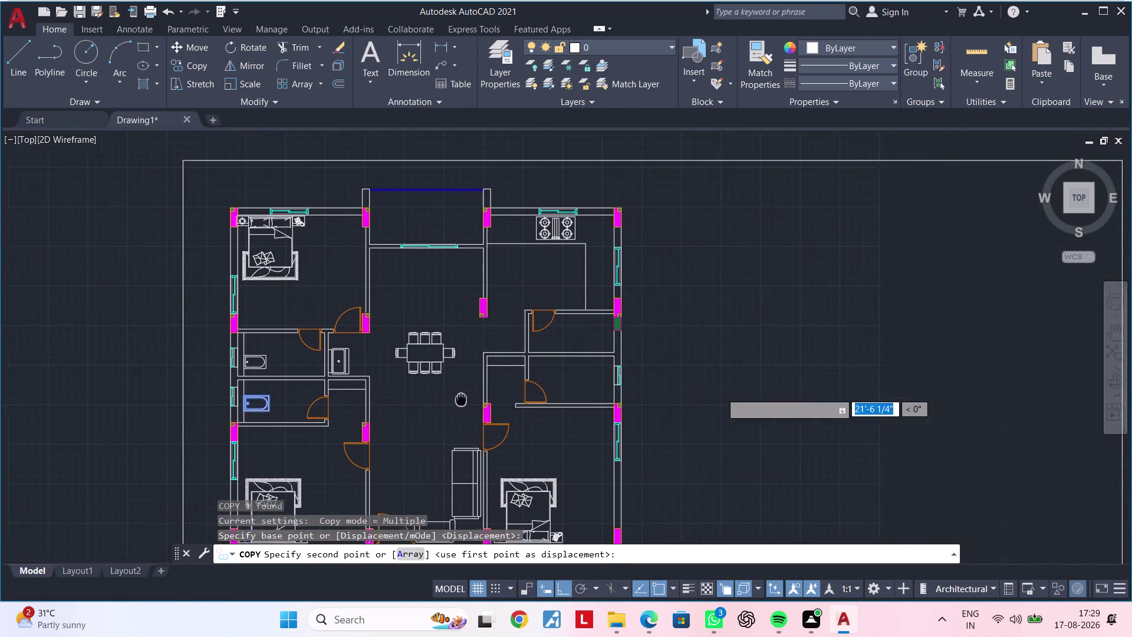
middle_drag(462, 398, 459, 399)
click(680, 374)
key(Escape)
Finish the copy and cancel a stray line started at the right-hand room's wall.
scroll(up, 3)
middle_drag(693, 443, 704, 429)
key(Escape)
middle_drag(705, 429, 855, 424)
key(l)
key(space)
scroll(up, 3)
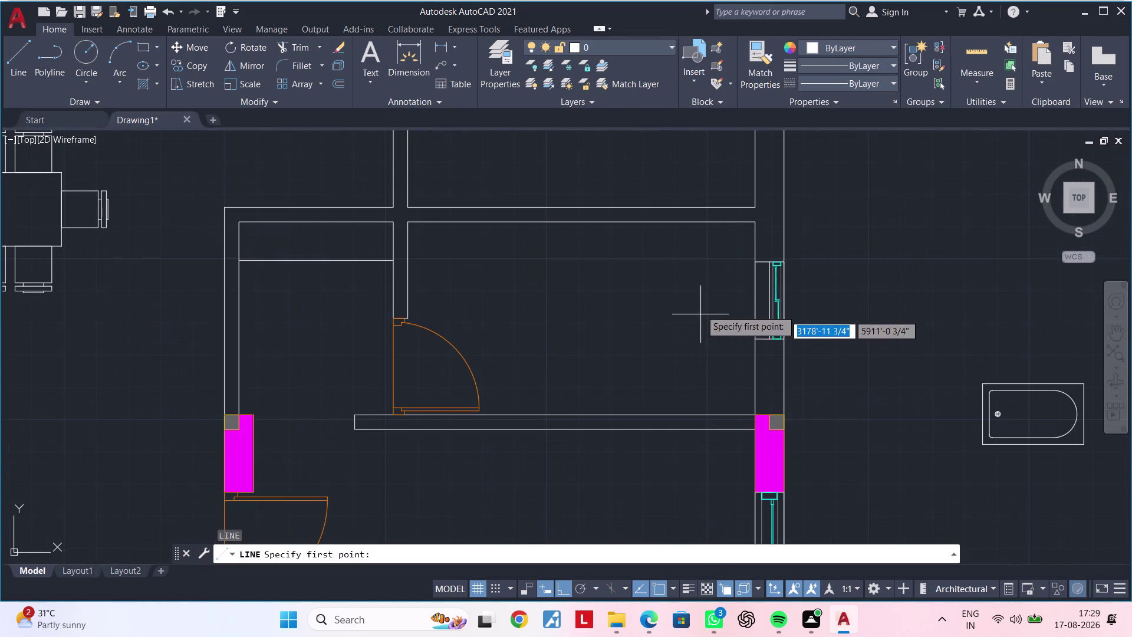
click(699, 223)
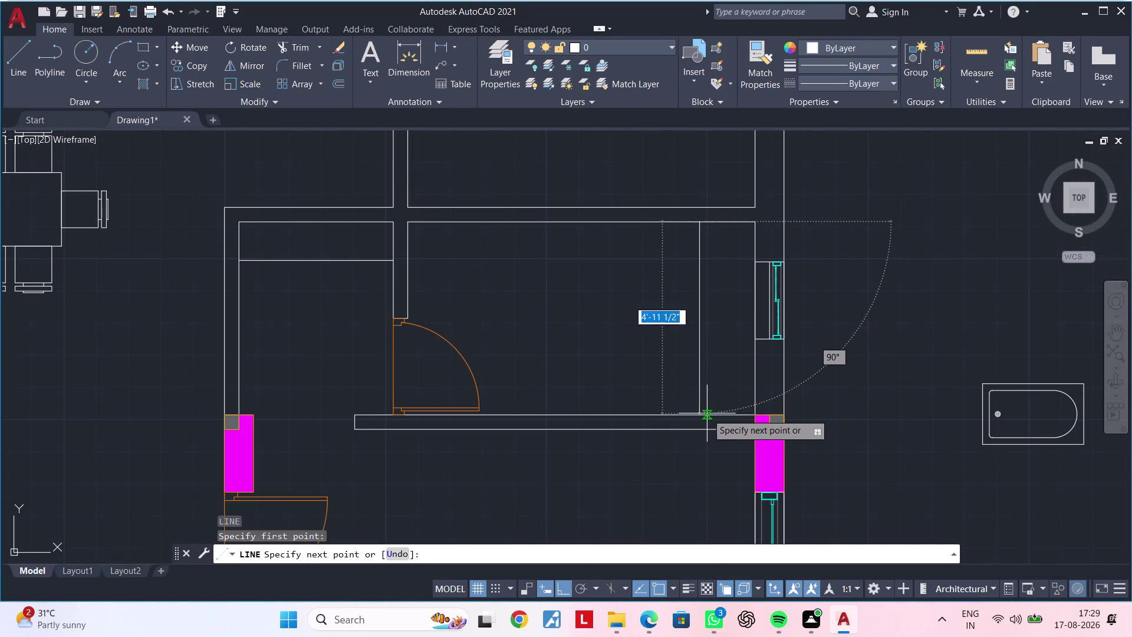
click(701, 411)
key(Escape)
key(Escape)
scroll(down, 3)
key(Escape)
key(Escape)
key(Escape)
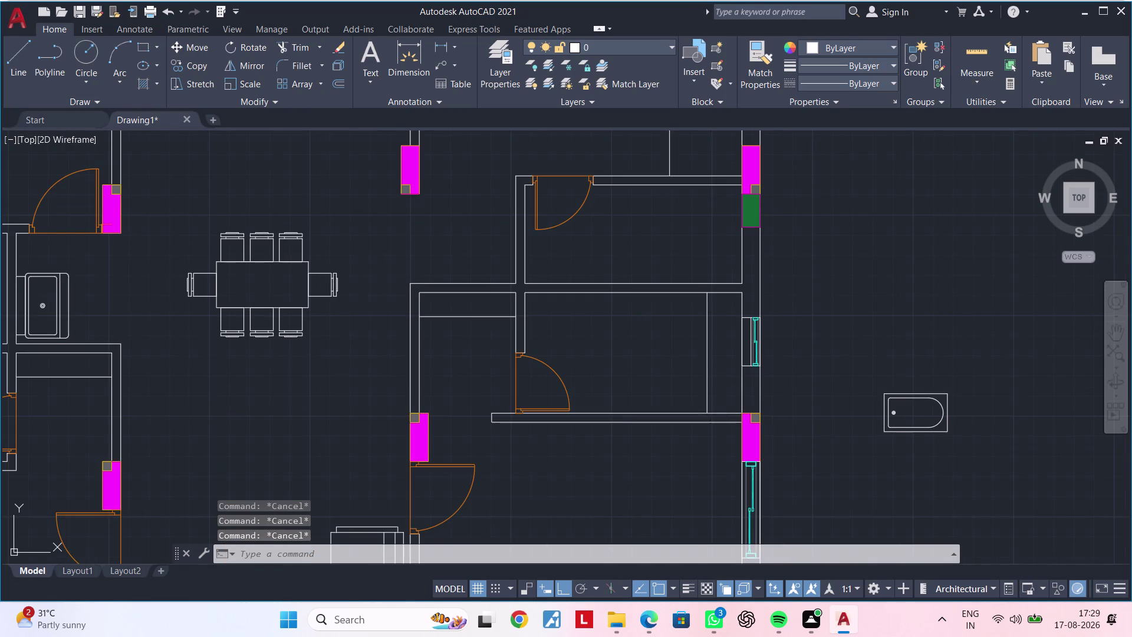
middle_drag(720, 411, 656, 436)
key(Escape)
key(Escape)
Mirror the copied bathtub about a vertical line and erase the source copy.
click(813, 374)
click(946, 483)
text(M)
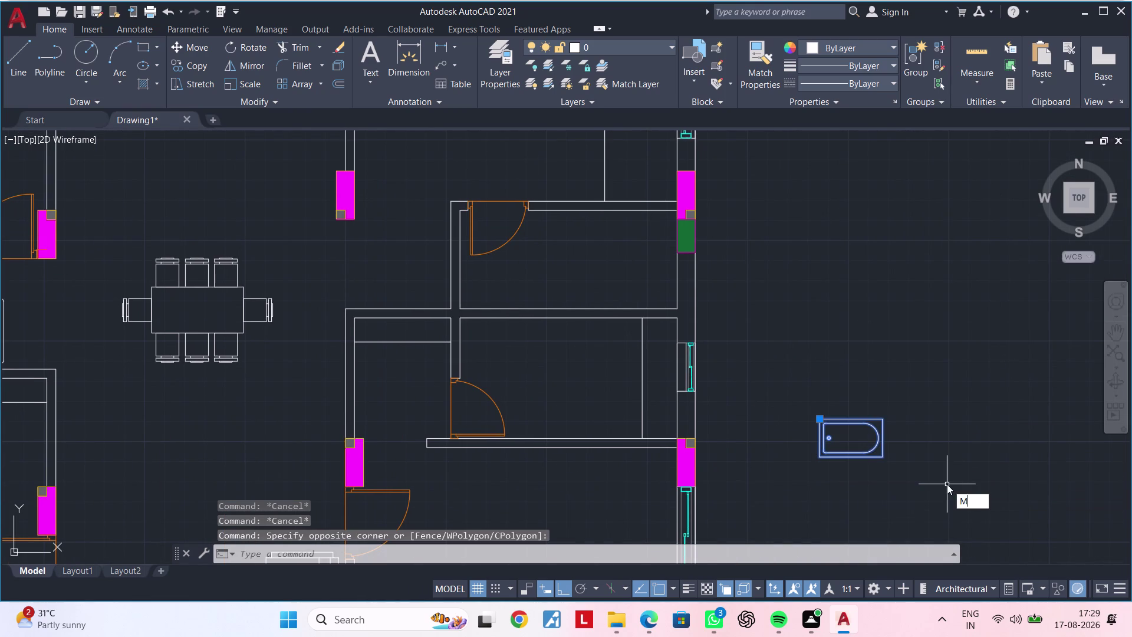
text(I)
key(space)
click(929, 384)
click(932, 474)
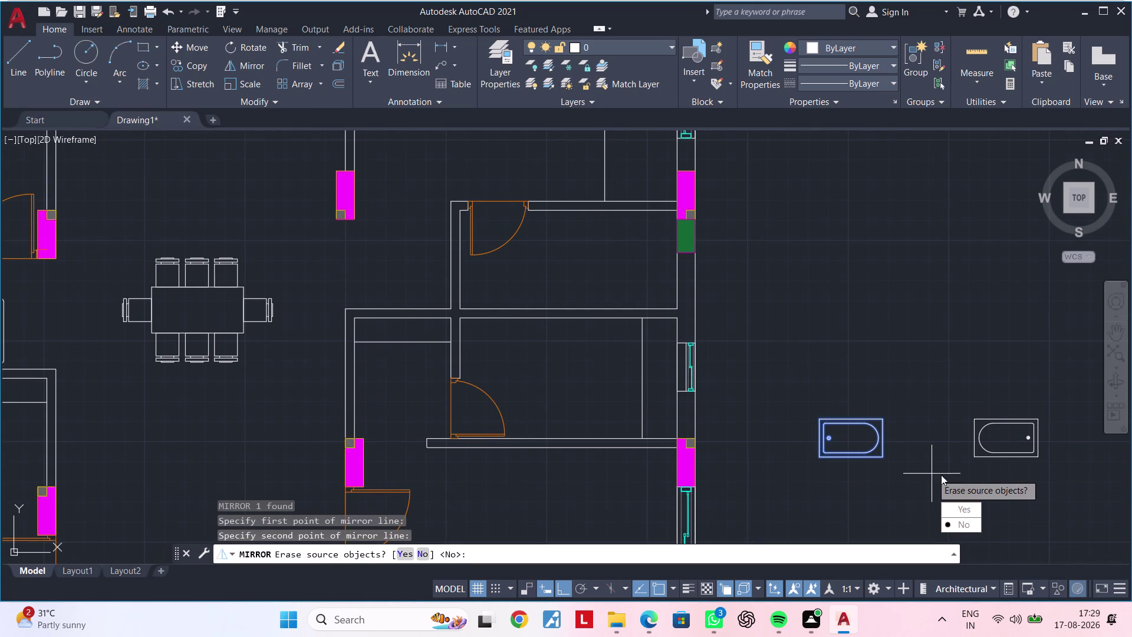
drag(962, 513, 931, 473)
Move the mirrored bathtub against the right-hand bathroom's partition wall.
middle_drag(955, 448, 875, 455)
drag(884, 403, 889, 409)
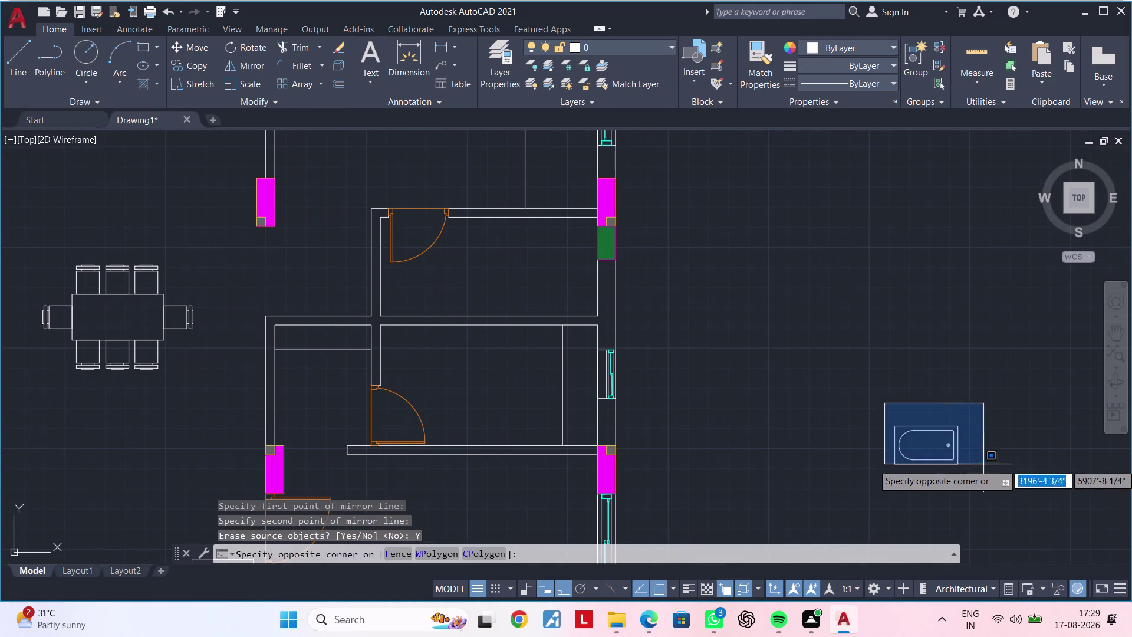
click(984, 464)
text(M)
key(space)
scroll(up, 3)
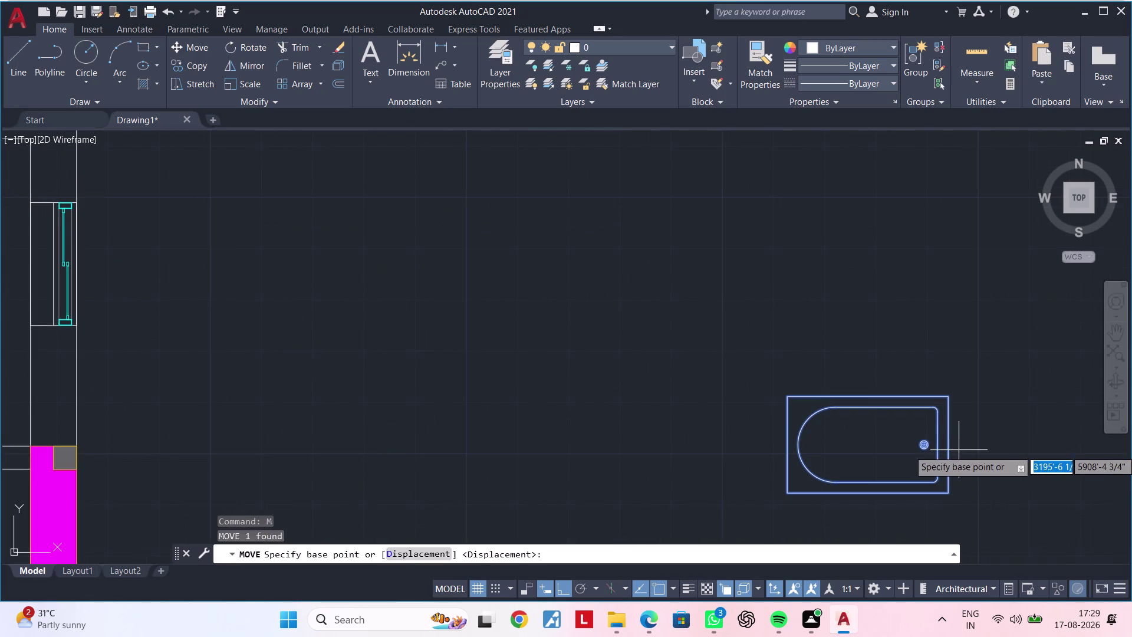
click(952, 448)
scroll(down, 3)
middle_drag(450, 414, 704, 378)
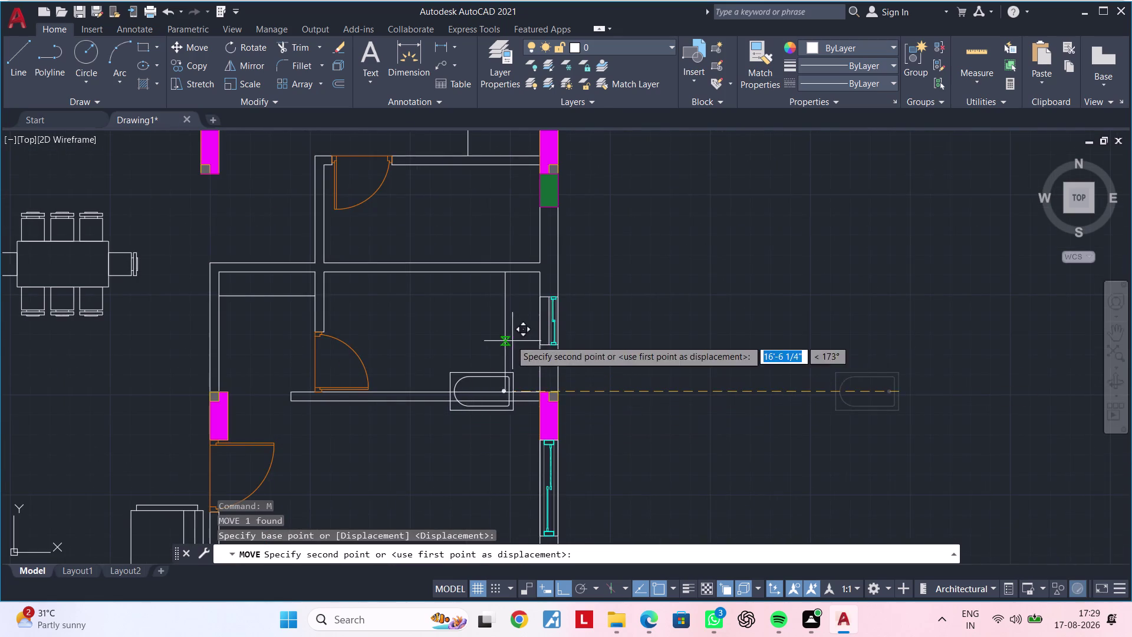
scroll(up, 3)
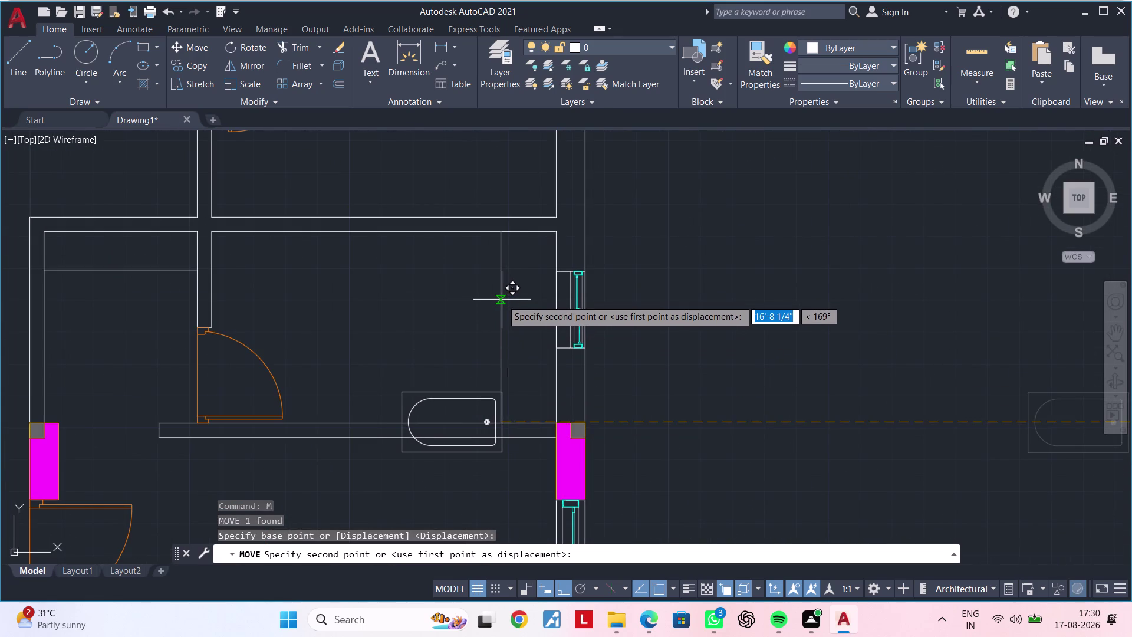
click(501, 299)
Clear any active commands and pan across the whole plan.
scroll(up, 3)
scroll(down, 3)
key(Escape)
key(Escape)
scroll(down, 3)
key(Escape)
key(Escape)
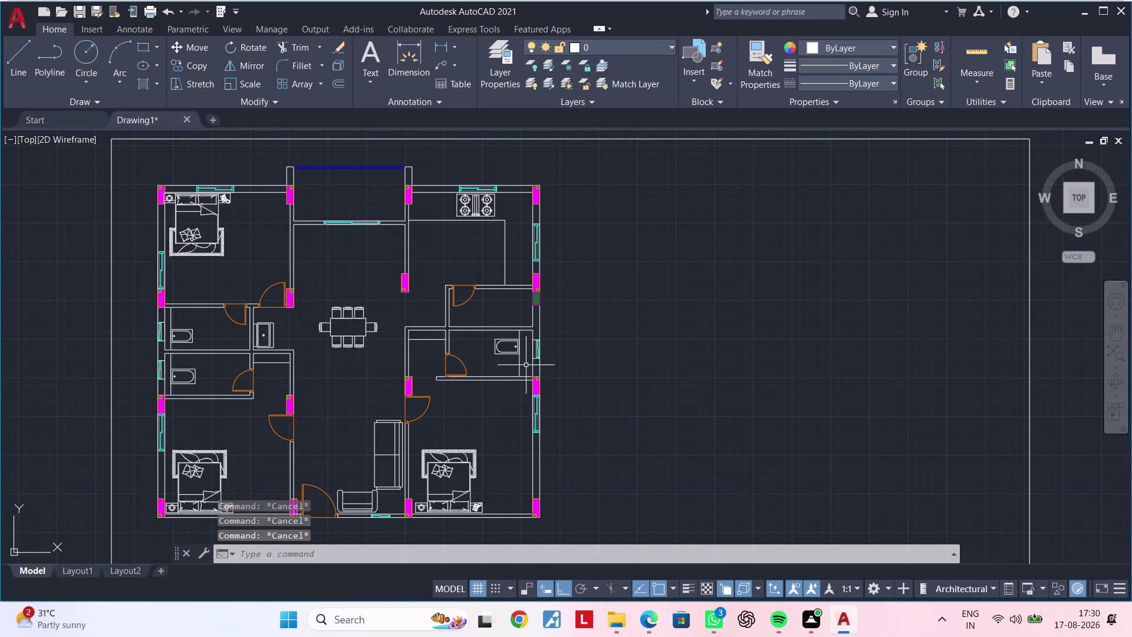
key(Escape)
key(Escape)
key(Escape)
middle_drag(516, 366, 700, 342)
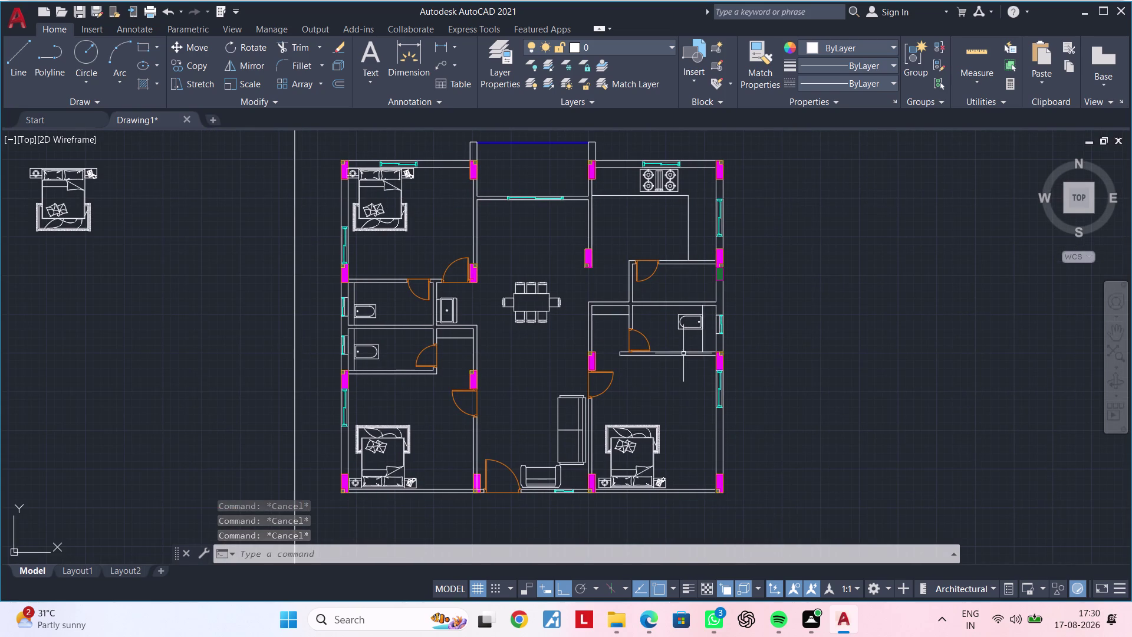
scroll(up, 3)
scroll(up, 3)
Draw a line outline below the partition wall: 1 ft down, 7 ft along, back to wall.
middle_drag(620, 361, 518, 356)
key(Escape)
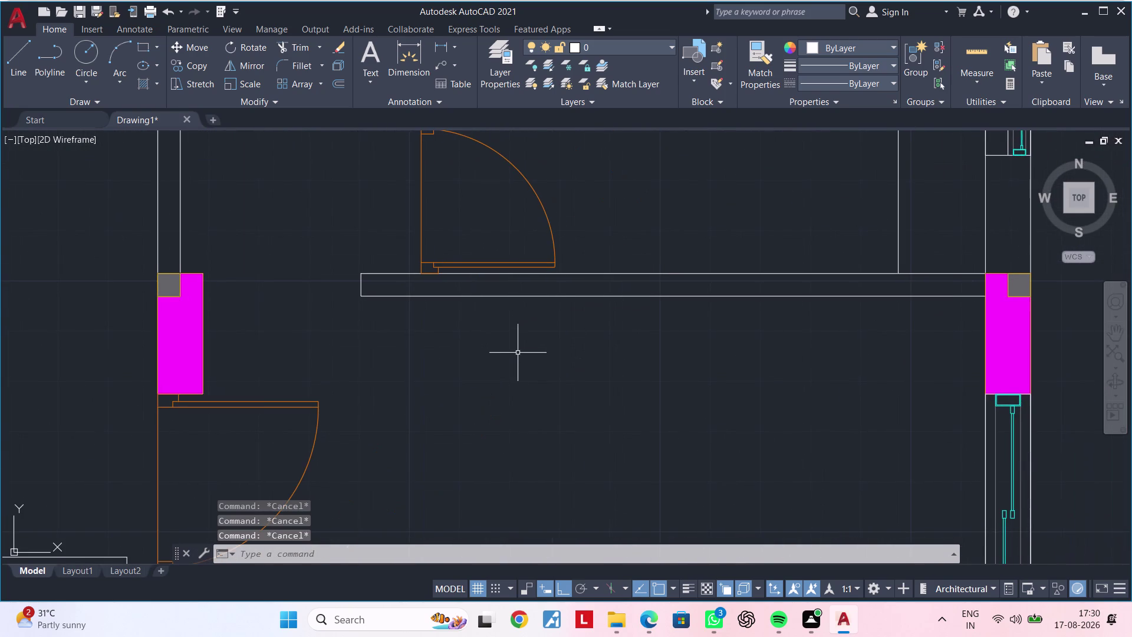
key(Escape)
key(Escape)
key(Escape)
key(l)
key(space)
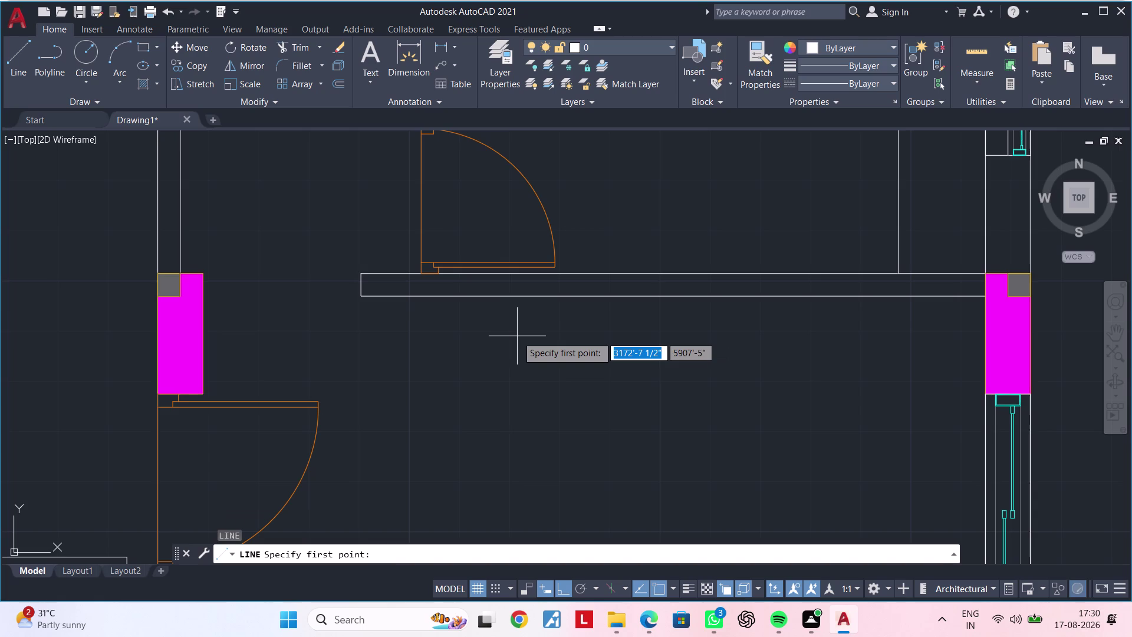
scroll(up, 3)
click(453, 287)
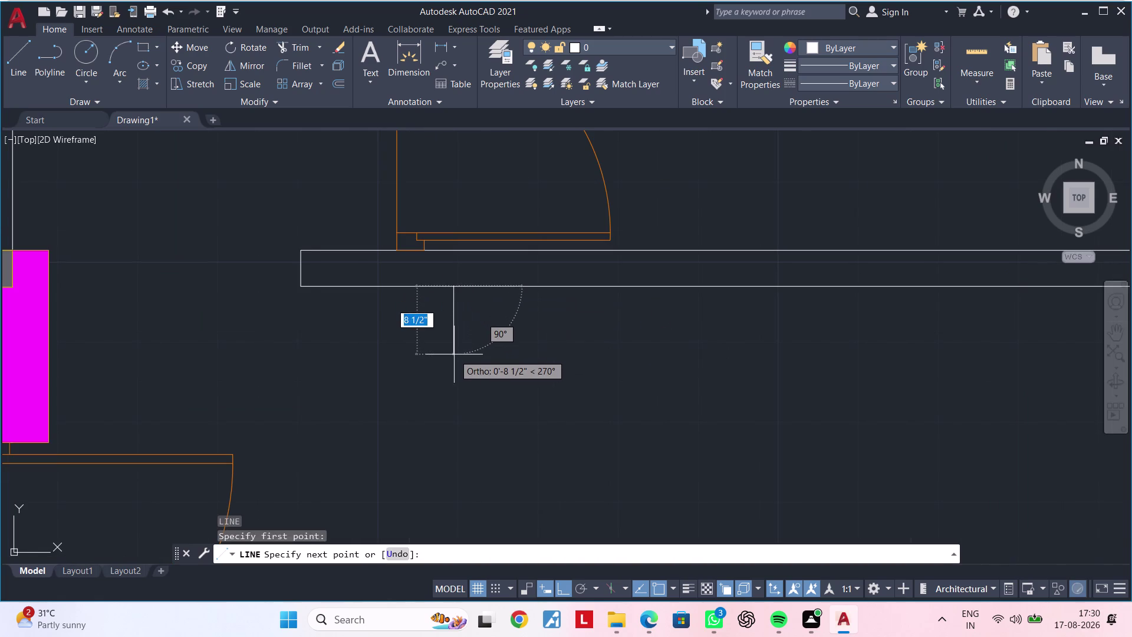
text(1')
key(Return)
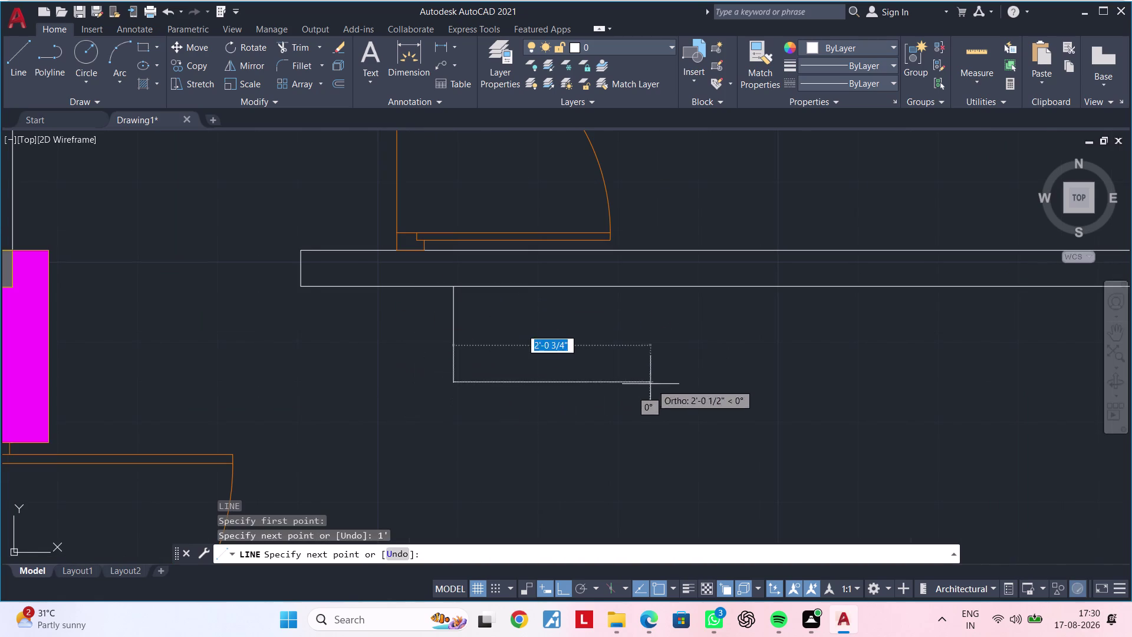
scroll(down, 3)
middle_drag(673, 389, 621, 390)
scroll(up, 3)
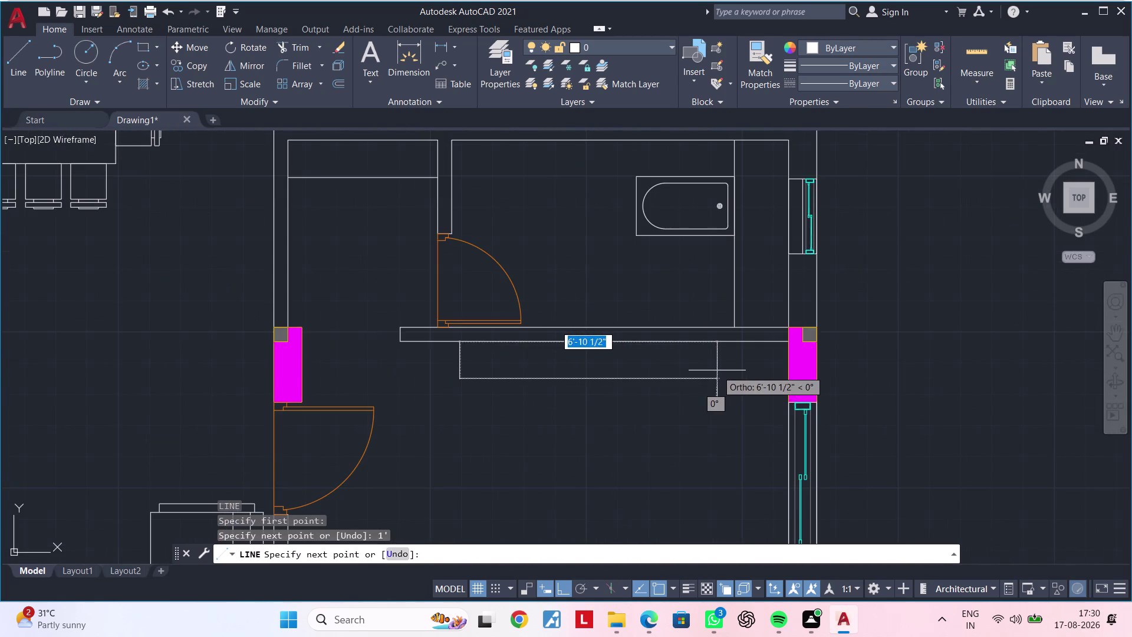
text(7')
key(Return)
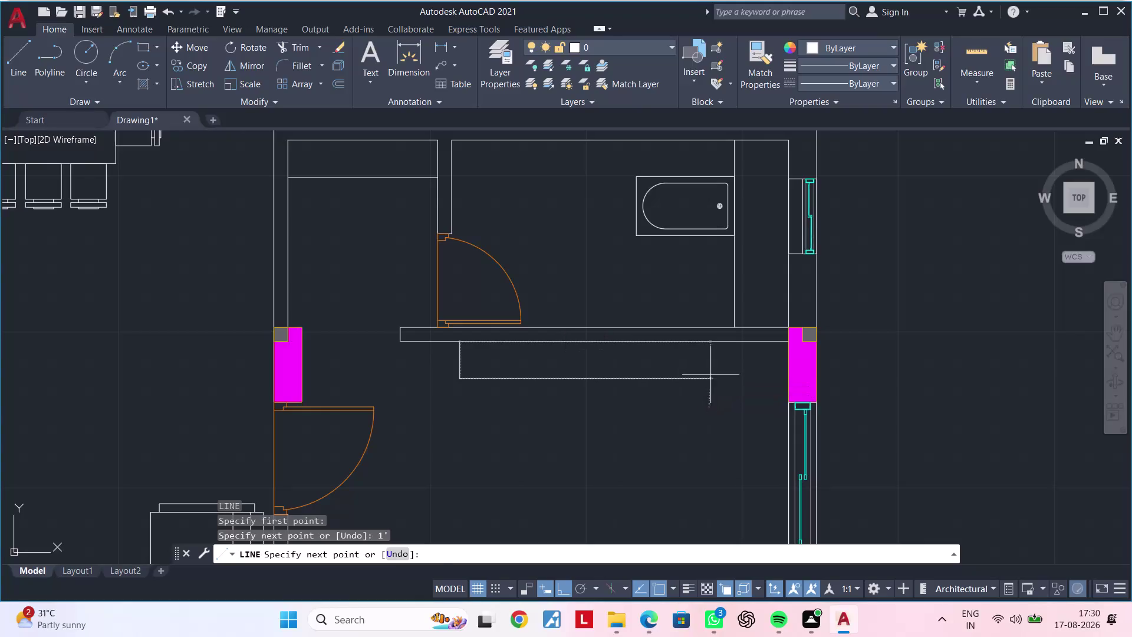
scroll(up, 3)
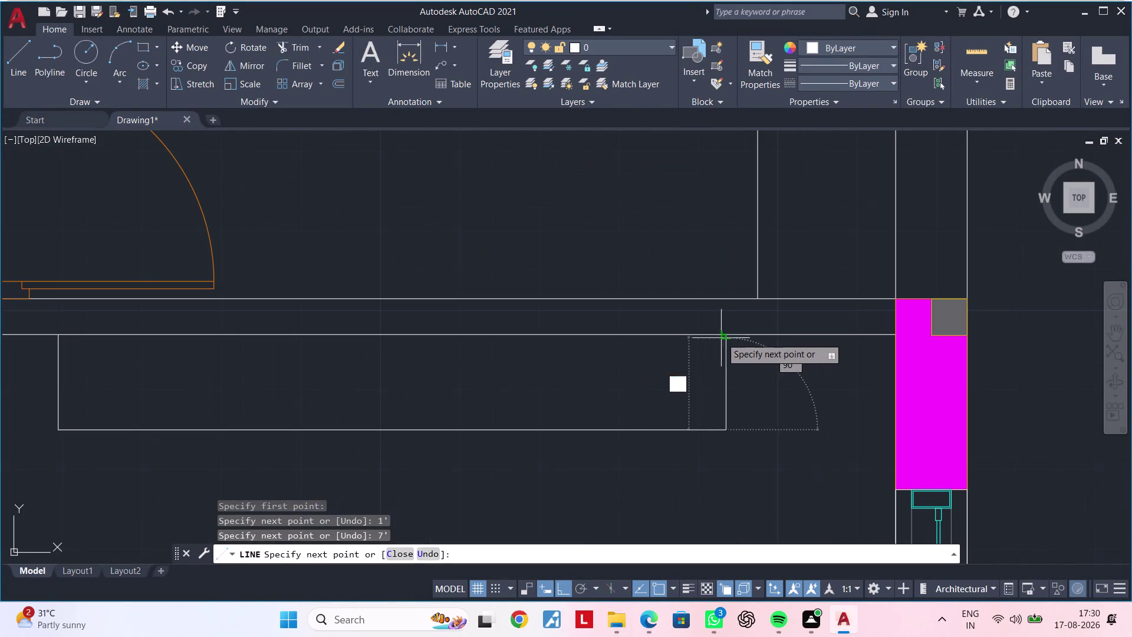
click(722, 336)
key(Escape)
key(Escape)
key(Escape)
key(Escape)
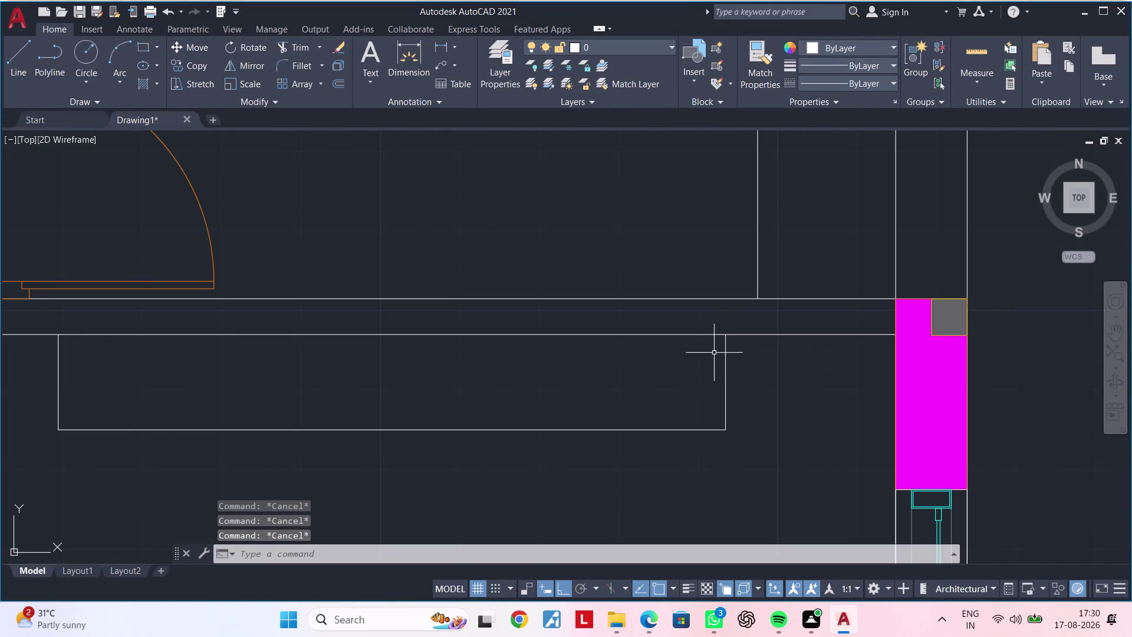
Move the short vertical line further to the left.
click(726, 382)
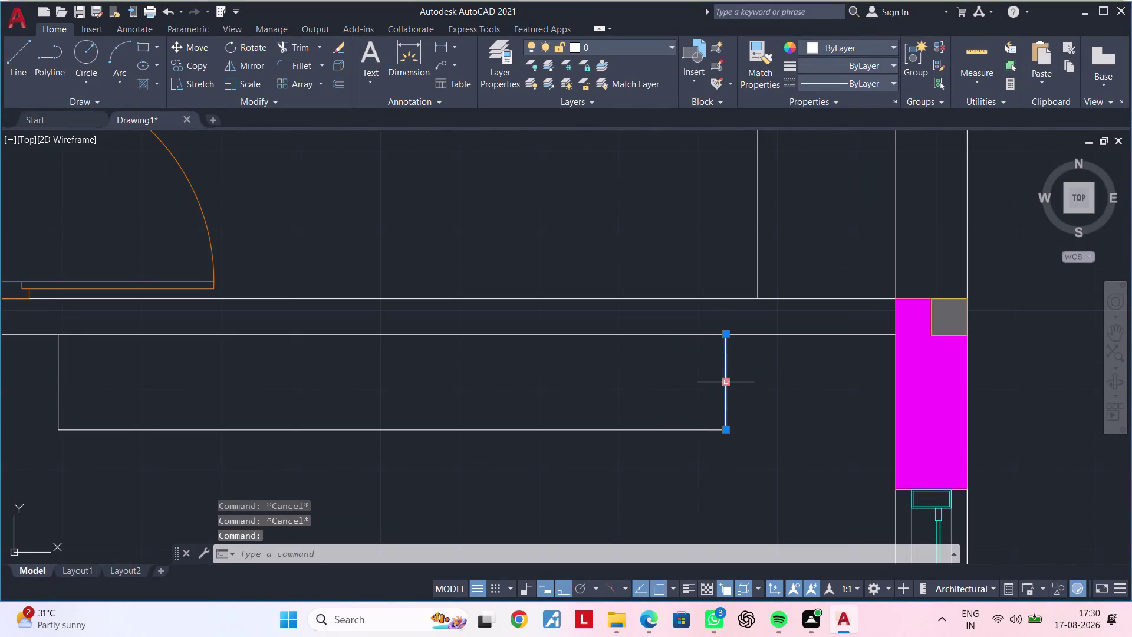
text(M)
key(space)
click(726, 382)
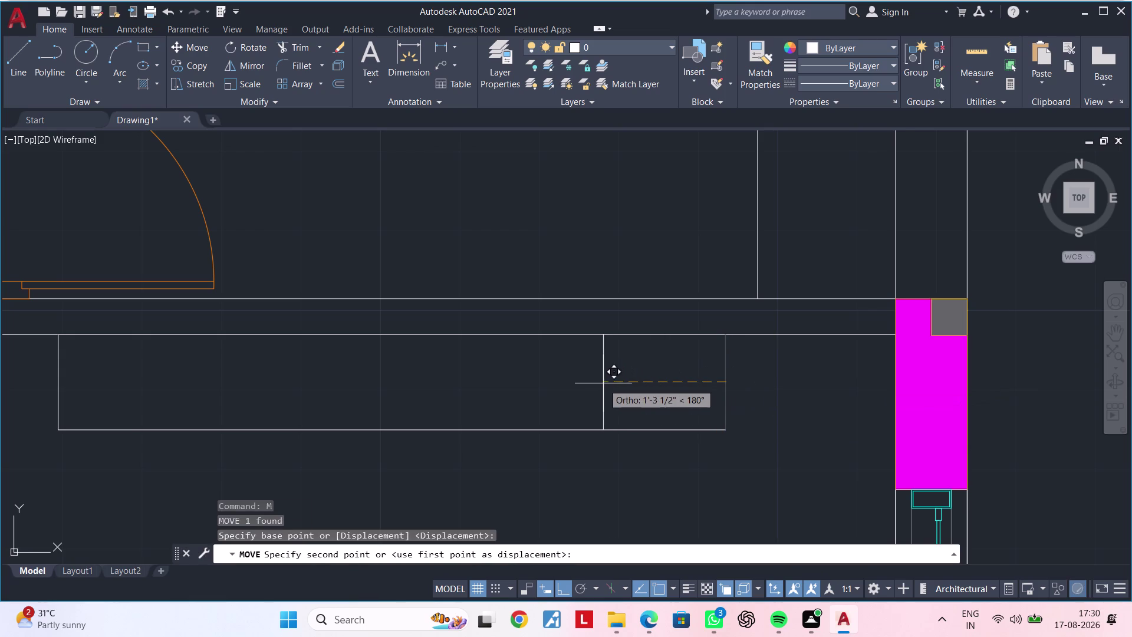
click(595, 383)
key(Escape)
key(Escape)
Trim away the leftover line segments and the bottom line's protruding end.
text(T)
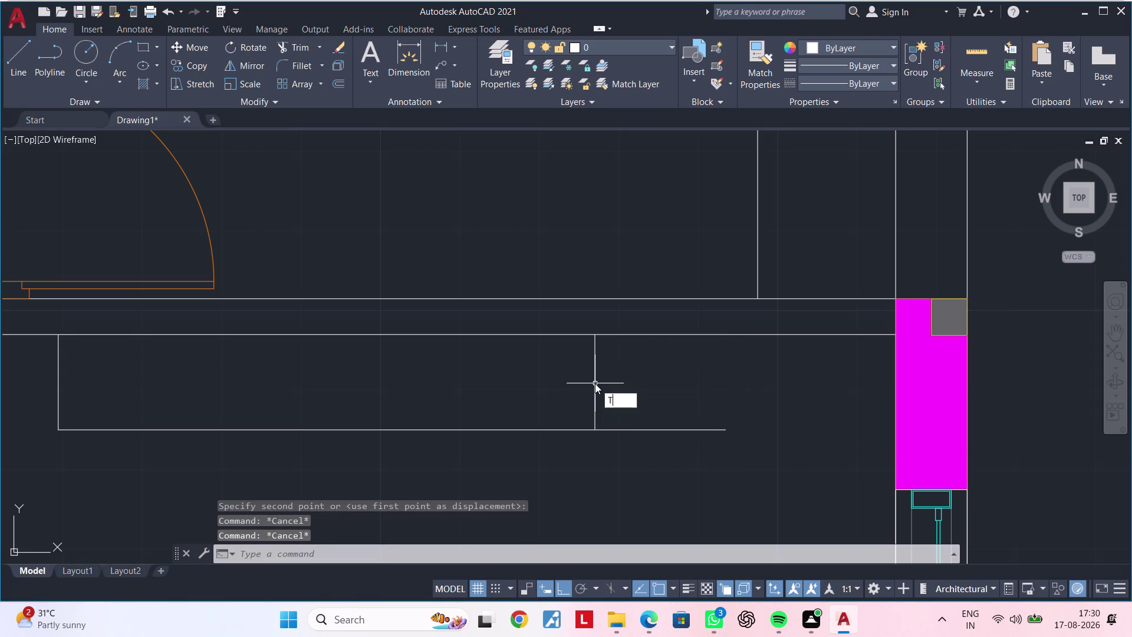
text(R)
key(space)
drag(631, 390, 634, 409)
drag(637, 434, 637, 442)
click(637, 446)
click(643, 423)
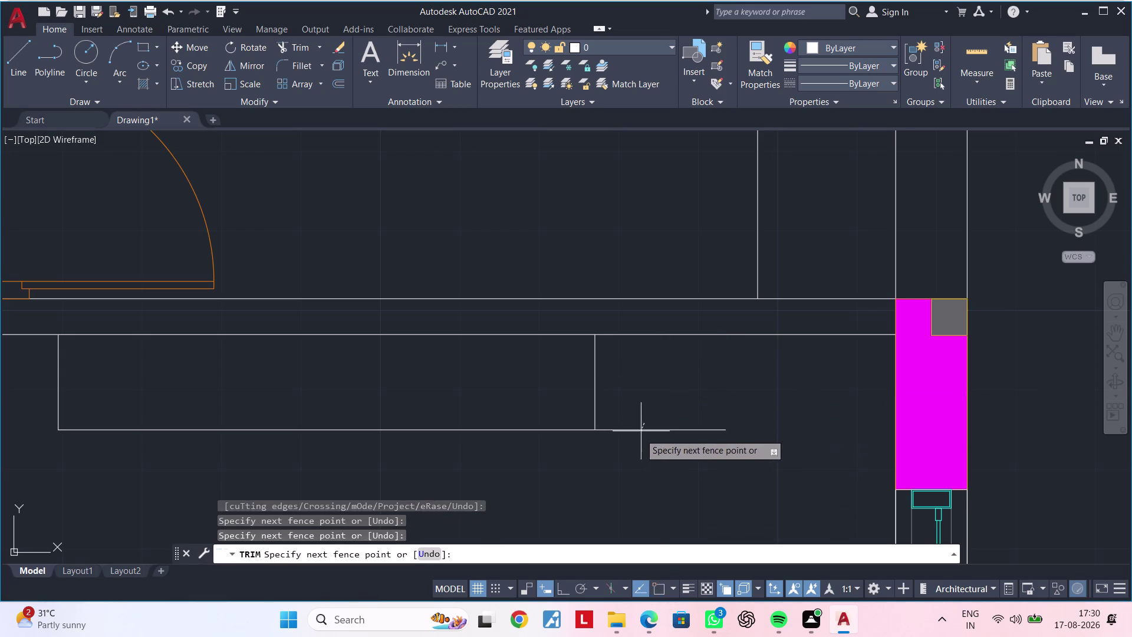
drag(638, 438, 635, 456)
scroll(down, 3)
middle_drag(637, 448, 759, 404)
key(Escape)
key(Escape)
key(Escape)
key(Escape)
key(Escape)
key(Escape)
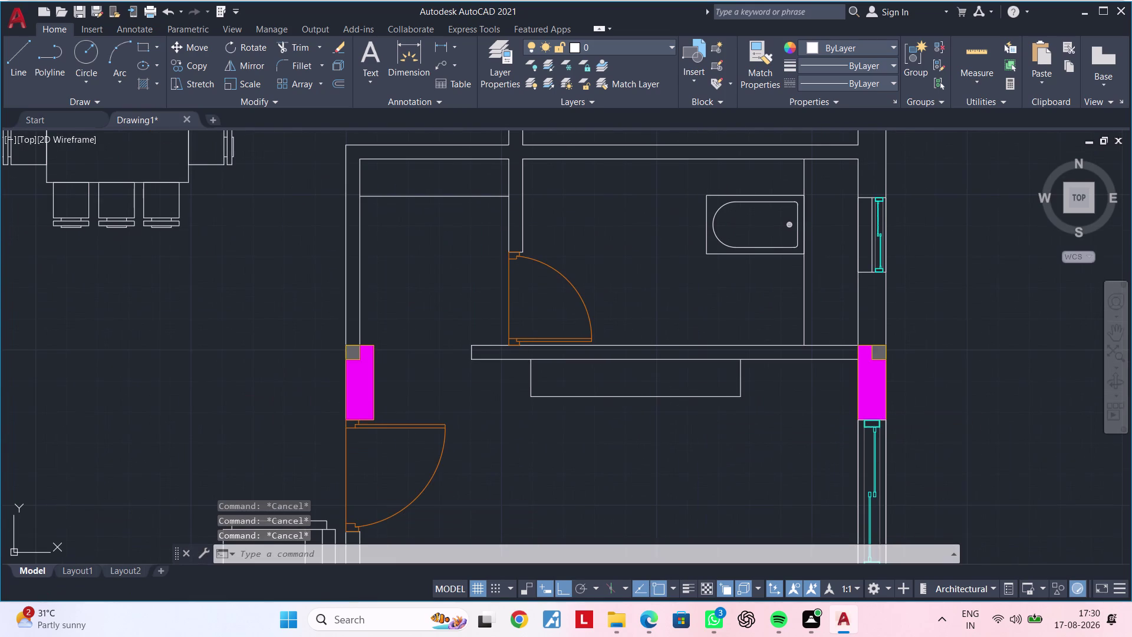
key(Escape)
key(Escape)
key(Escape)
key(Escape)
key(Escape)
key(Escape)
key(Escape)
key(Escape)
scroll(up, 3)
middle_drag(576, 378, 517, 340)
key(Escape)
key(Escape)
key(Escape)
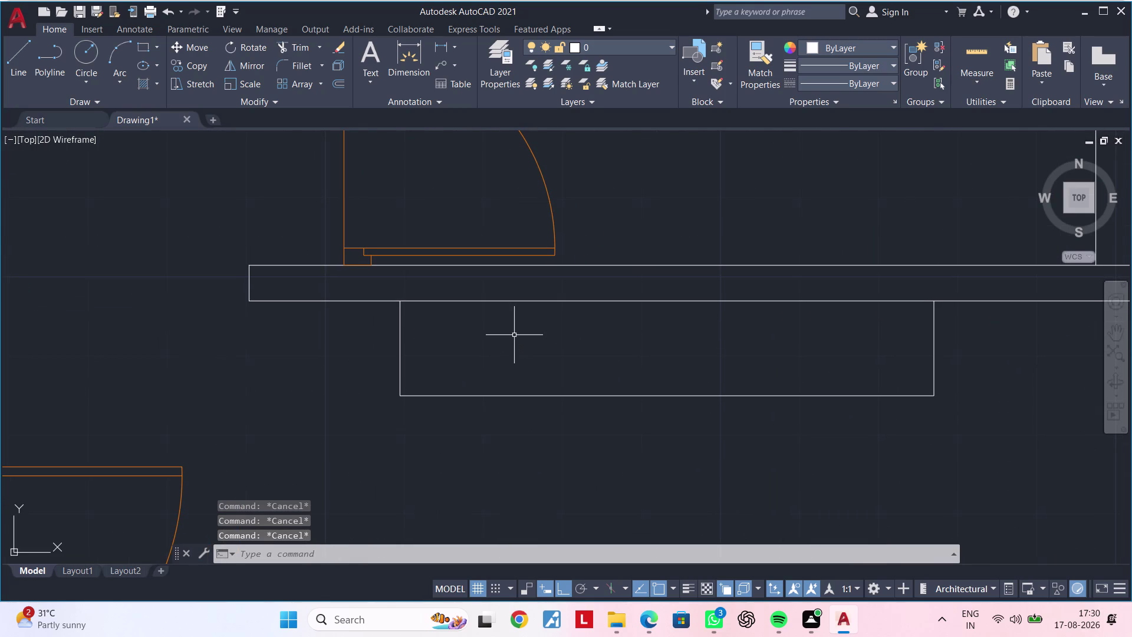
Draw a slim rectangle inside the counter with RECTANG.
text(REC)
key(space)
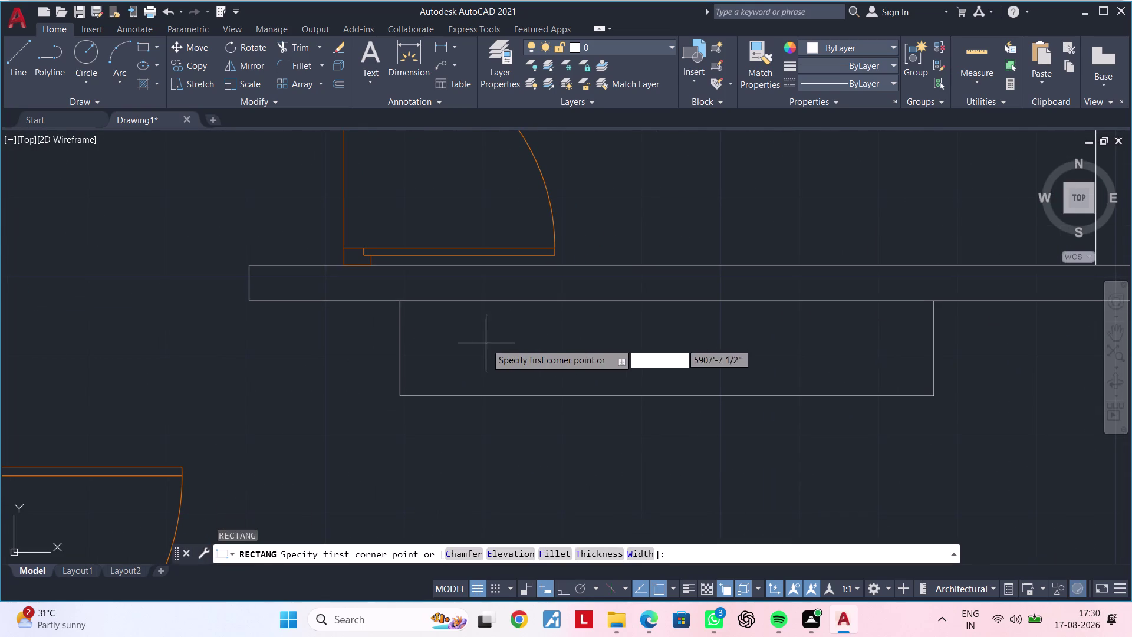
click(500, 317)
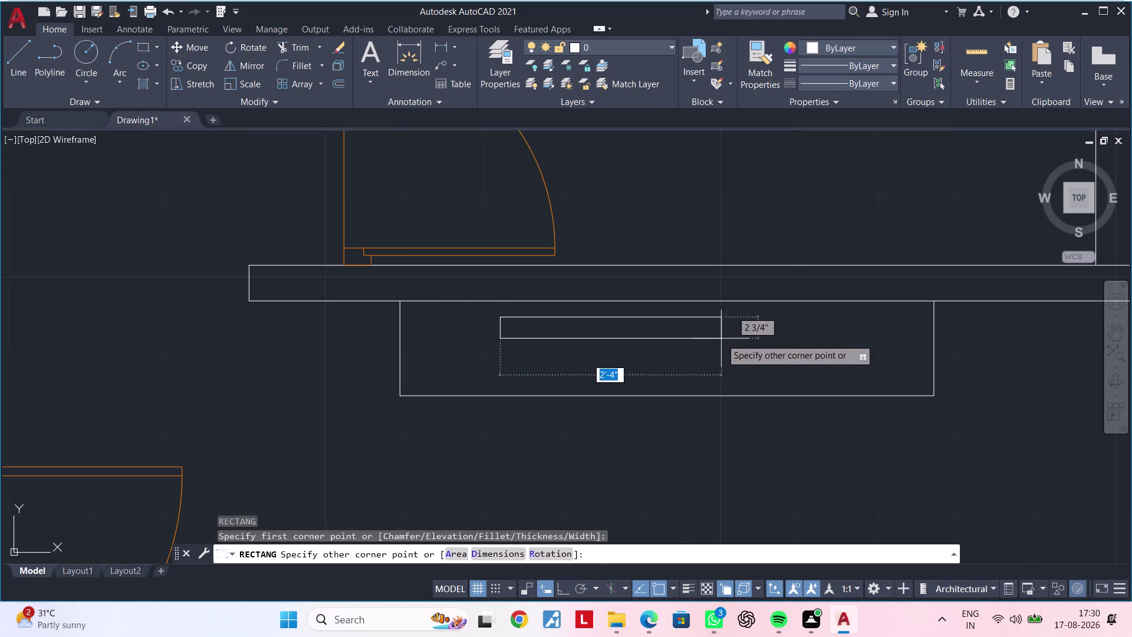
click(866, 337)
scroll(down, 3)
key(Escape)
middle_drag(865, 368, 795, 343)
key(Escape)
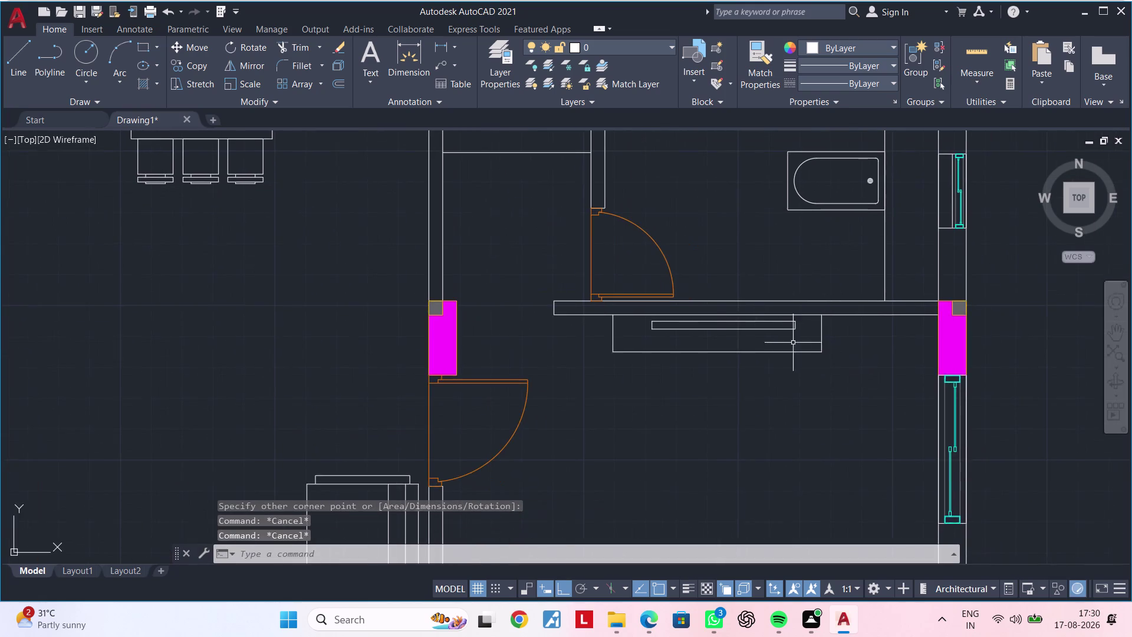
scroll(down, 3)
scroll(up, 3)
Grip-stretch the counter's bottom edge upward to make the counter shallower.
click(745, 360)
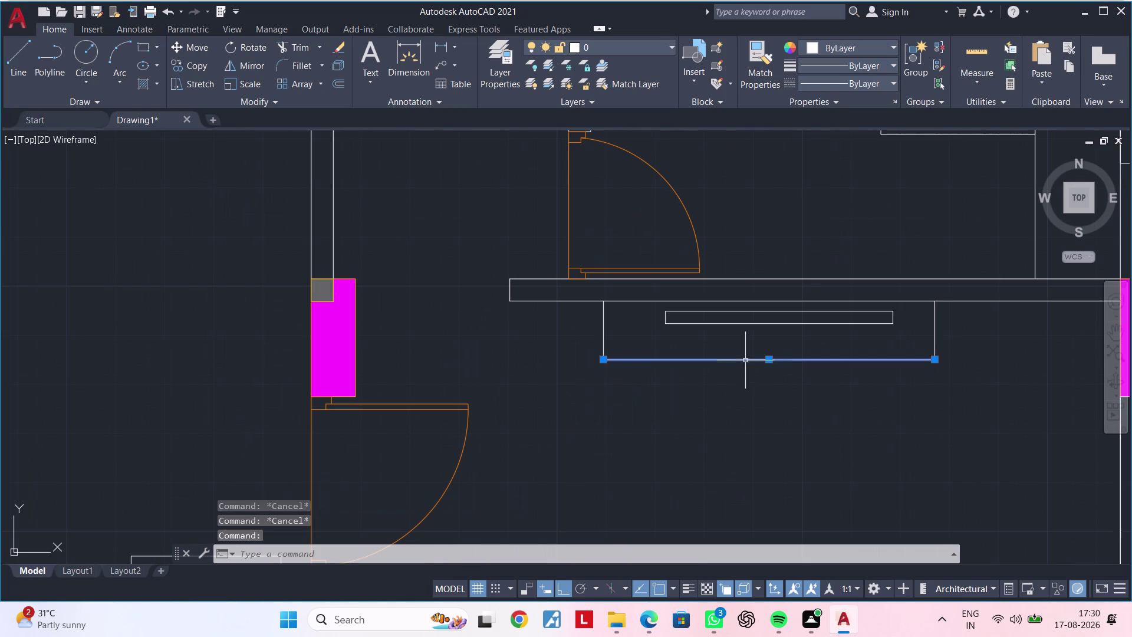
click(767, 359)
click(770, 344)
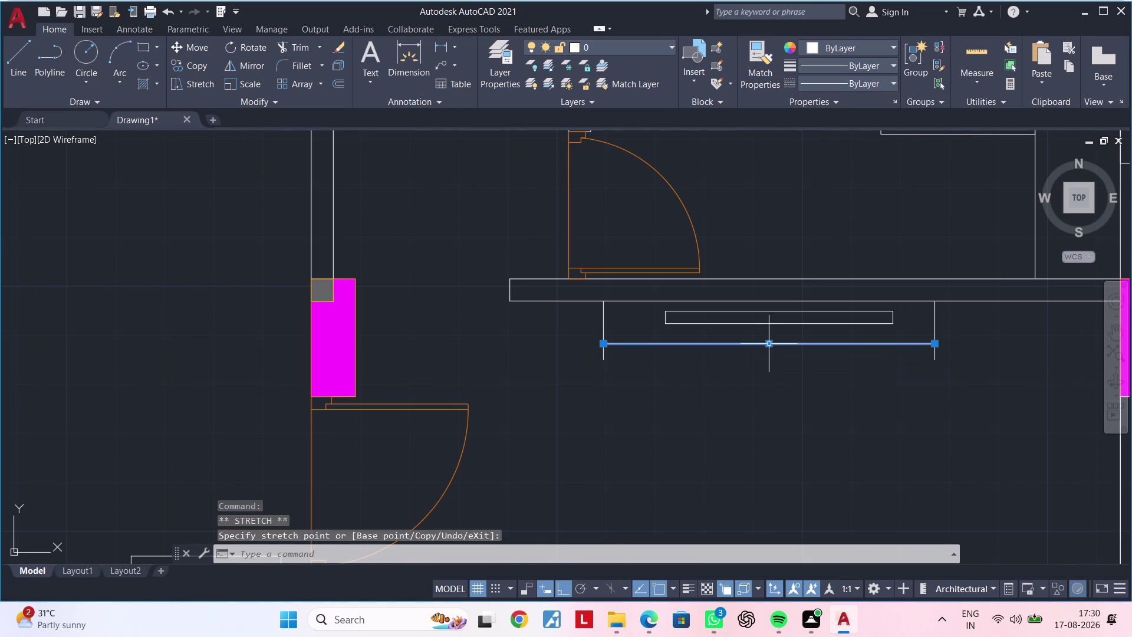
key(Escape)
key(Escape)
Trim the leftover left and right side stubs below the counter.
key(t)
text(R)
key(space)
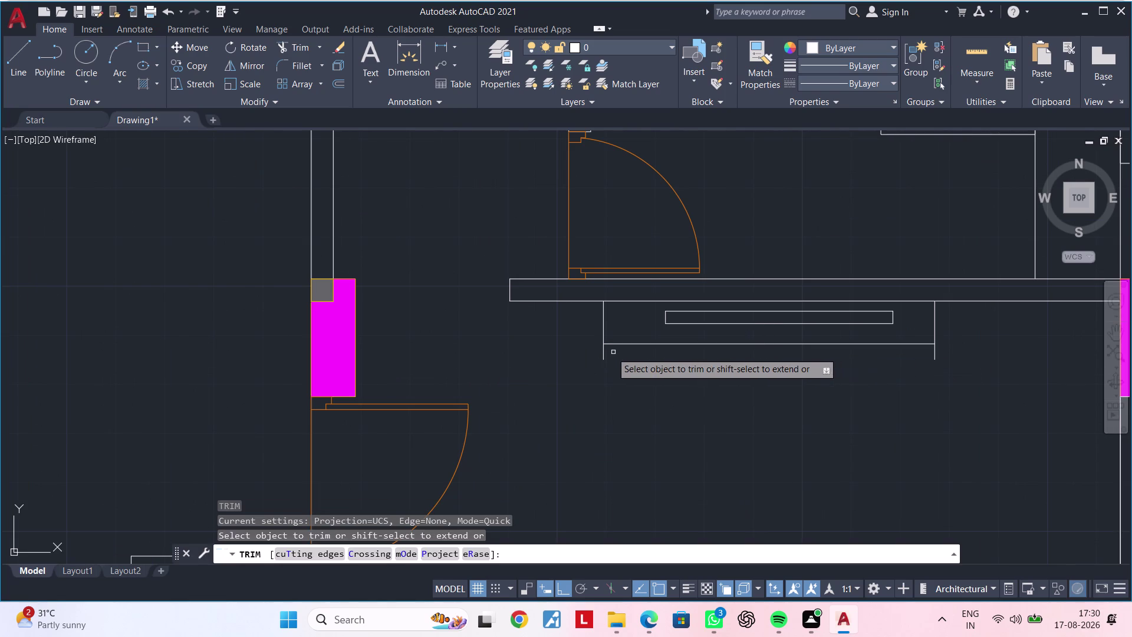
click(606, 353)
click(597, 352)
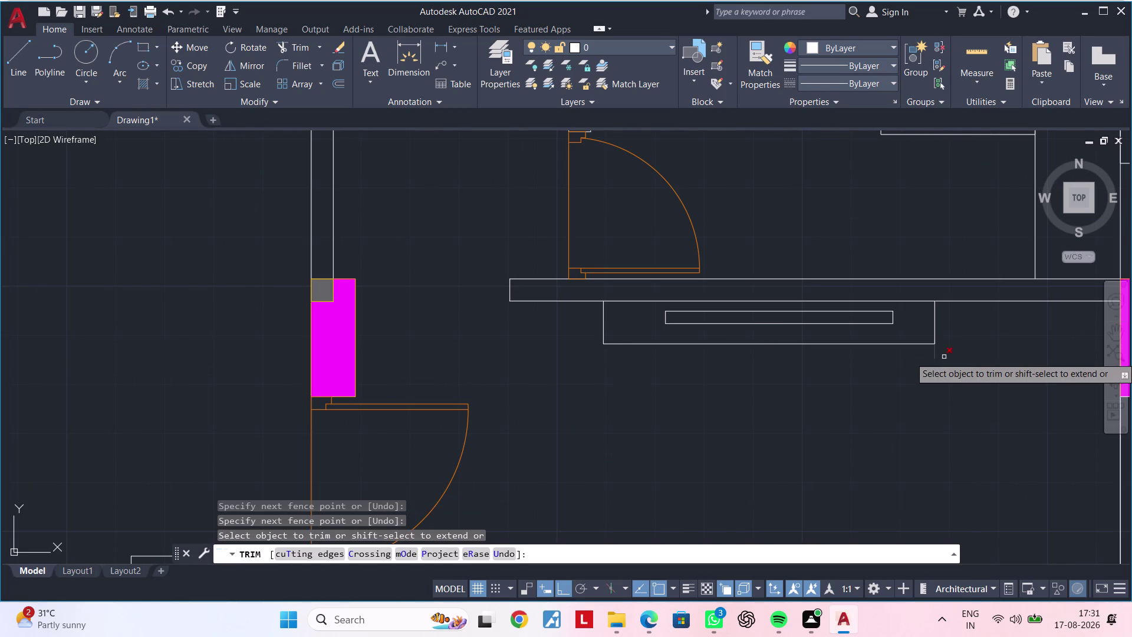
click(932, 357)
scroll(down, 3)
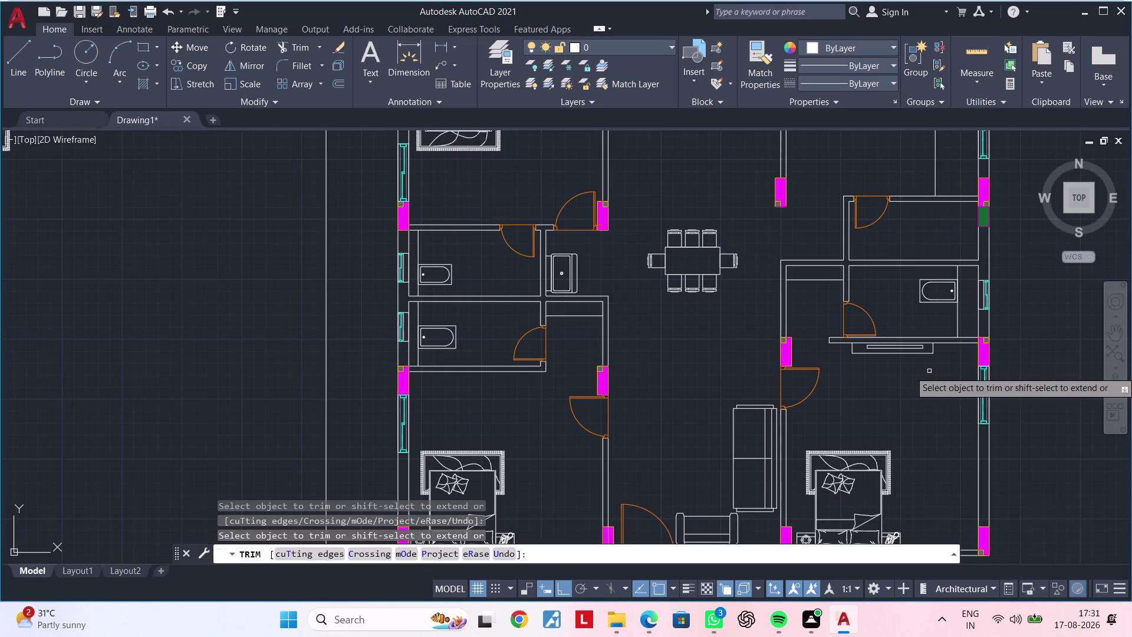
middle_drag(924, 373, 764, 361)
key(Escape)
key(Escape)
middle_drag(758, 378, 800, 339)
key(Escape)
key(Escape)
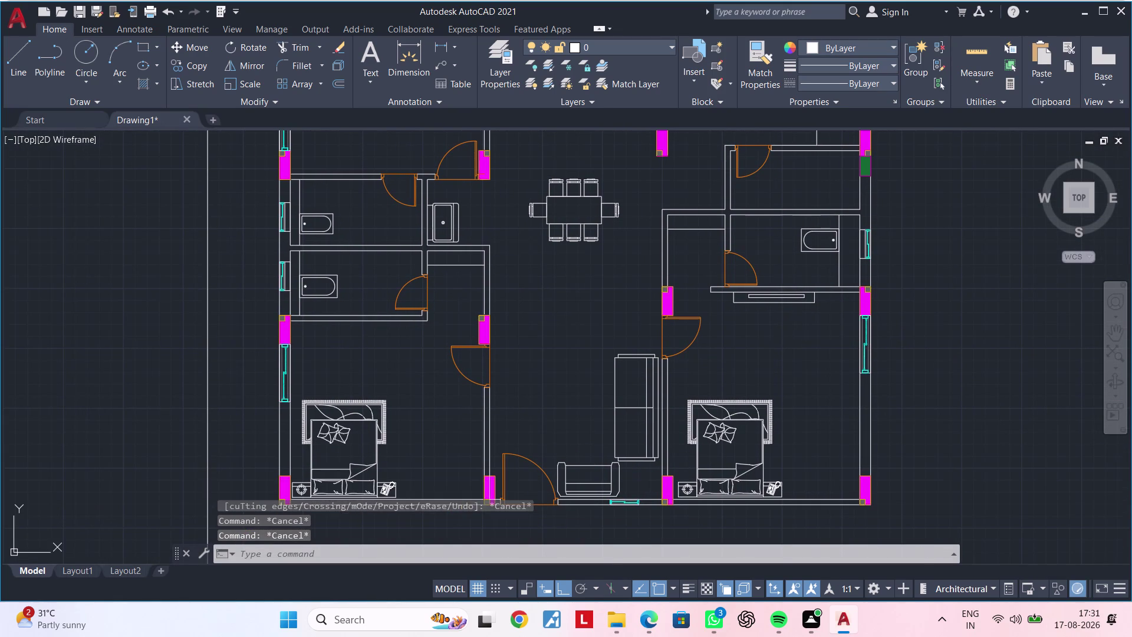
key(Escape)
key(Escape)
key(Escape)
key(Escape)
key(Escape)
key(Escape)
key(Escape)
key(Escape)
key(Escape)
key(Escape)
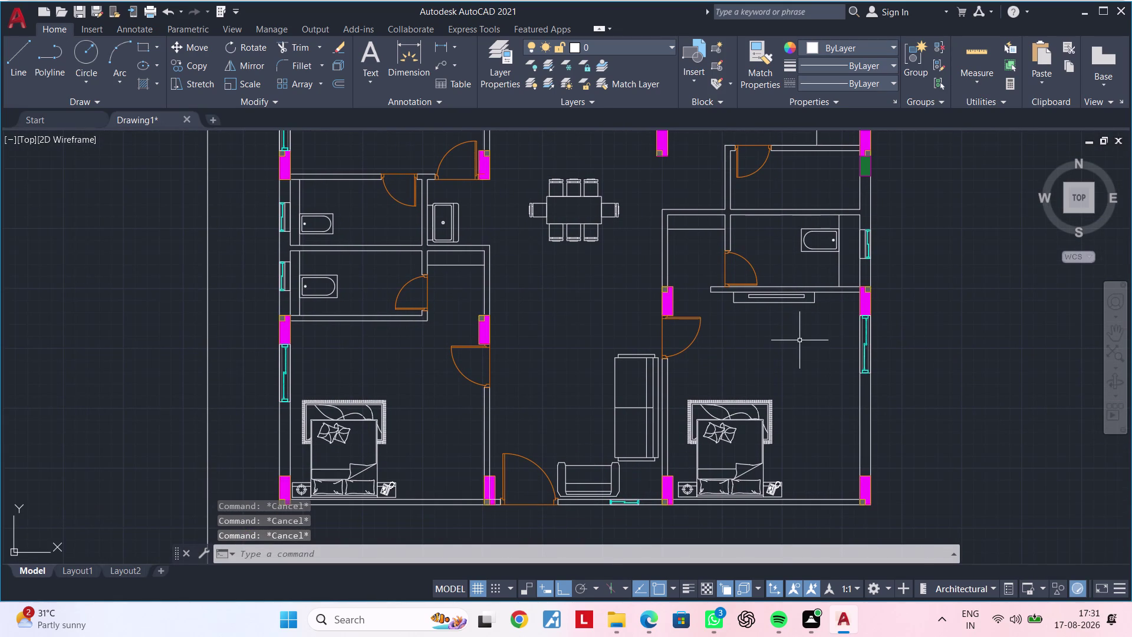
key(Escape)
key(Escape)
key(Escape)
key(Escape)
key(Escape)
key(Escape)
key(Escape)
key(Escape)
key(Escape)
key(Escape)
key(Escape)
key(Escape)
key(Escape)
key(Escape)
middle_drag(554, 317, 752, 356)
scroll(up, 3)
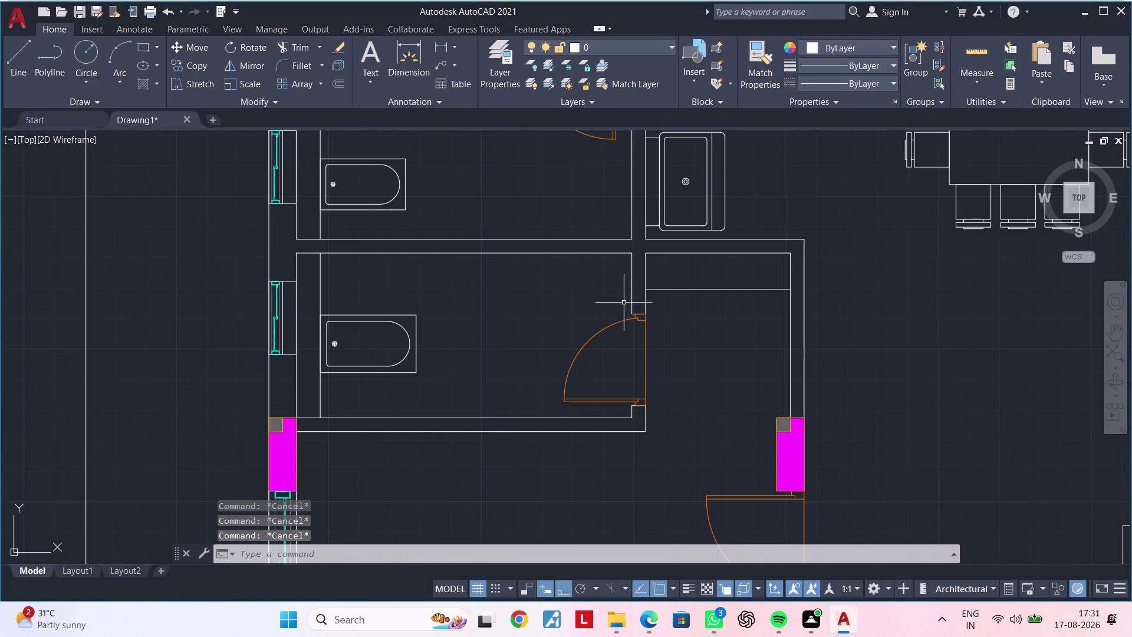
Copy the small bathroom's sink to a spot on its left.
middle_drag(610, 285, 585, 371)
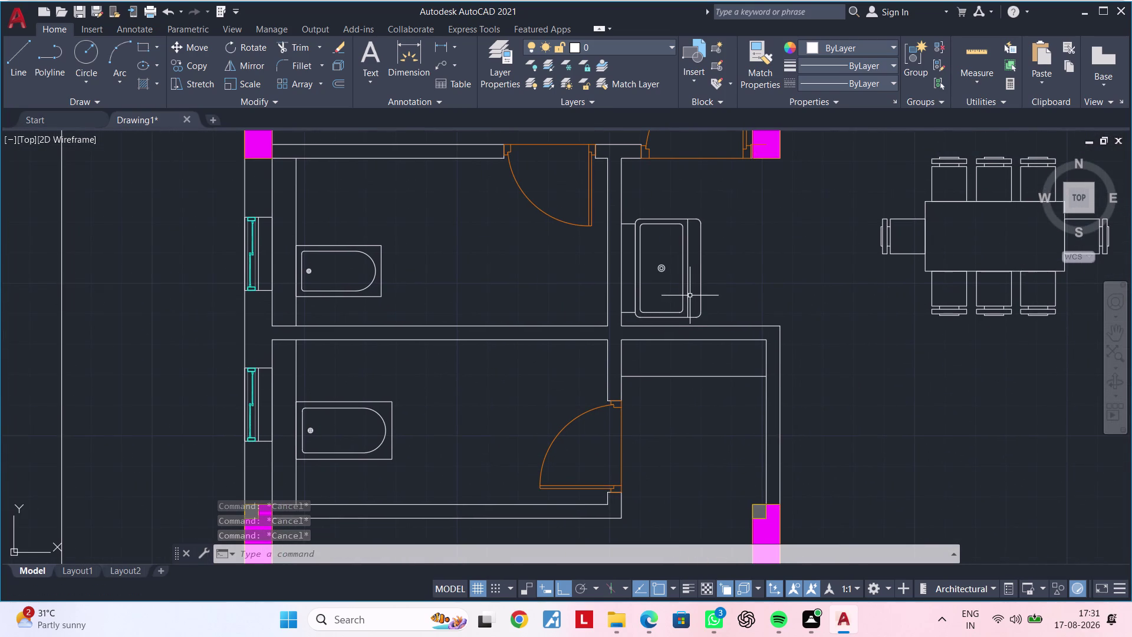
click(687, 295)
key(c)
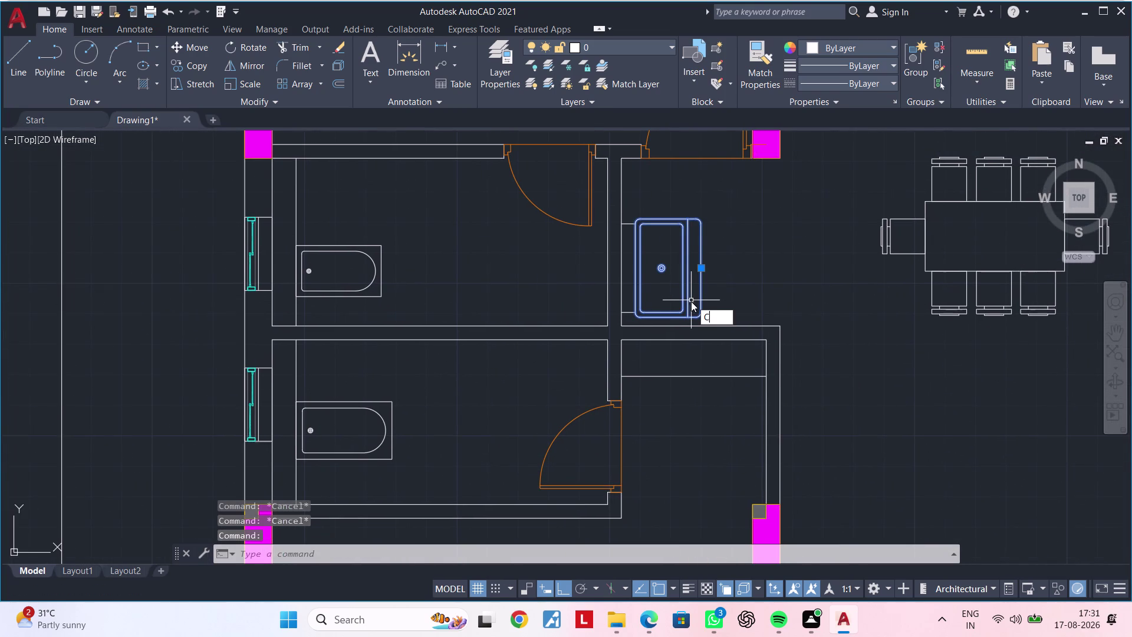
key(o)
key(space)
click(686, 303)
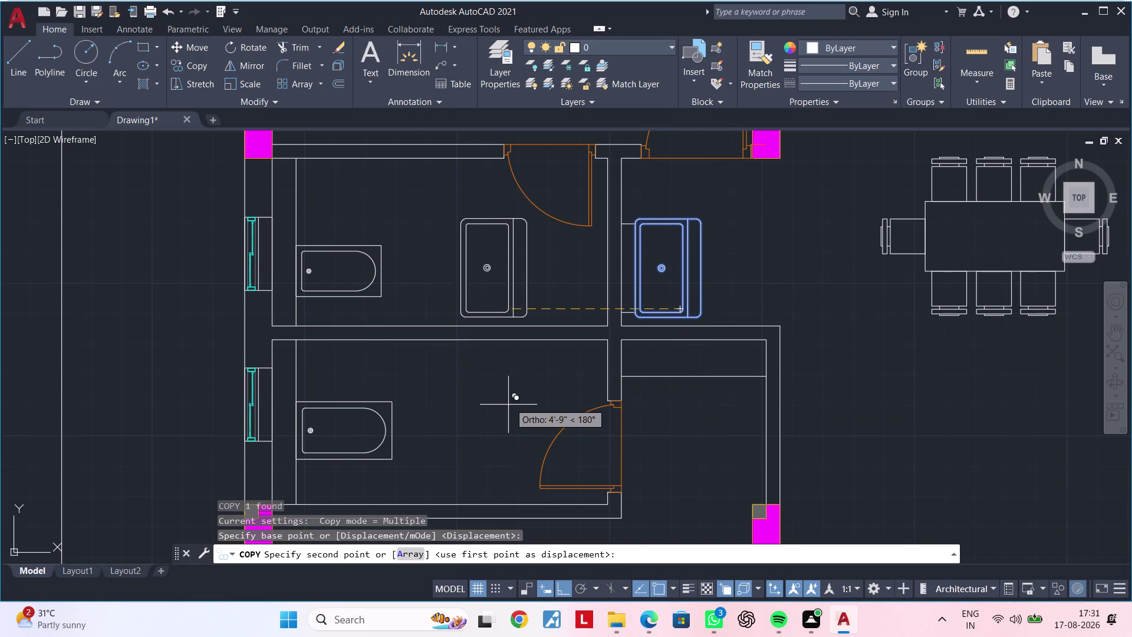
click(509, 402)
key(Escape)
key(Escape)
key(Escape)
Rotate the copied sink sideways.
click(515, 302)
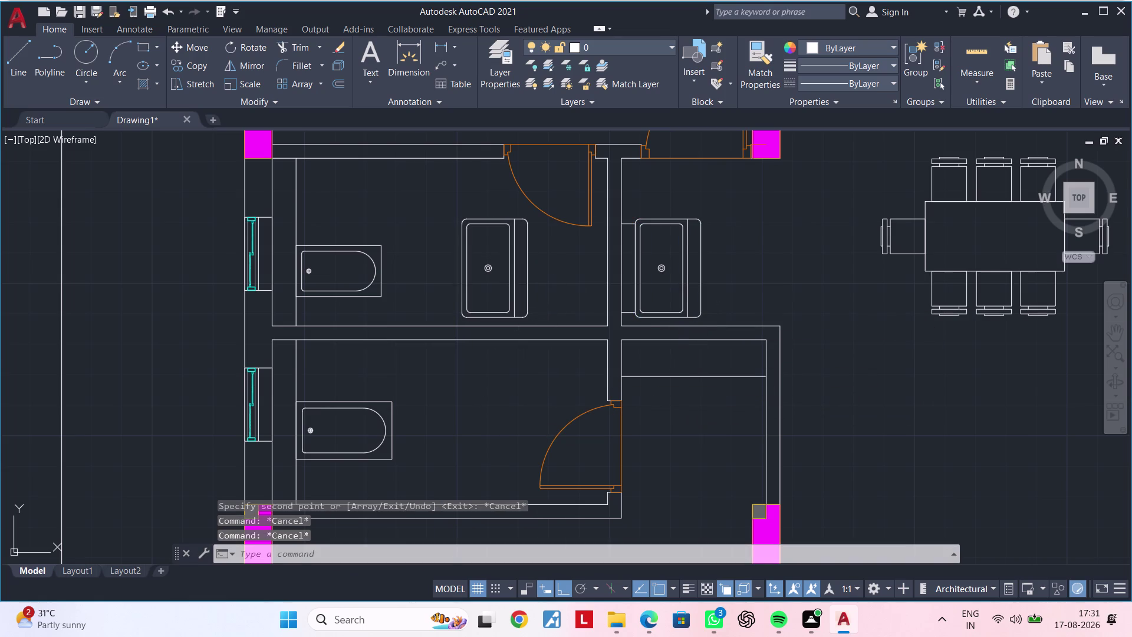
text(RO)
key(space)
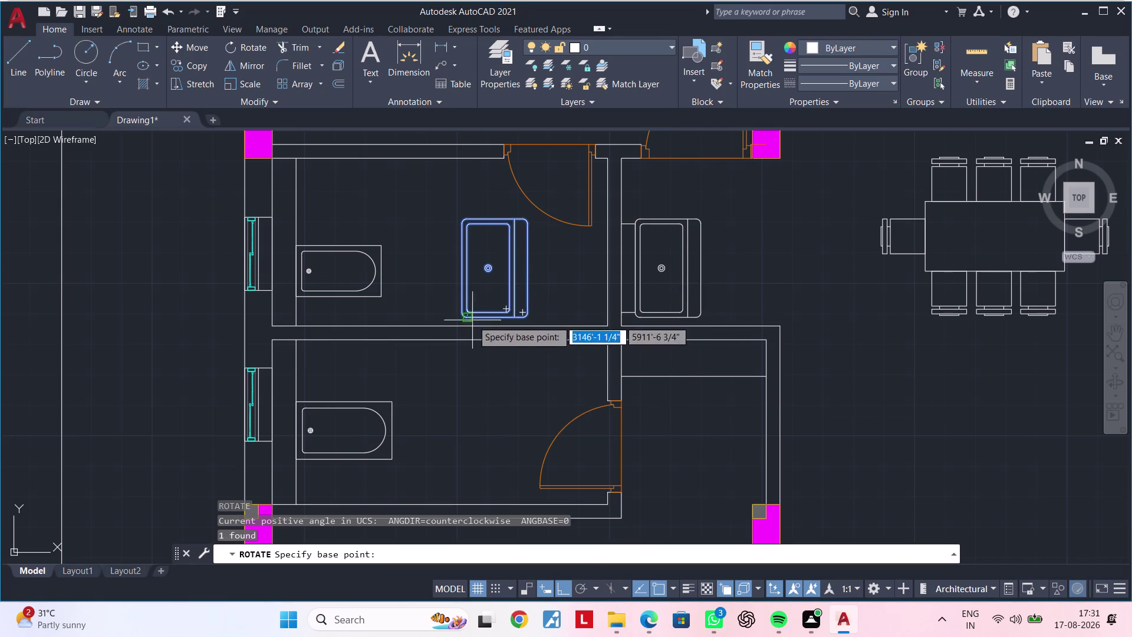
click(457, 348)
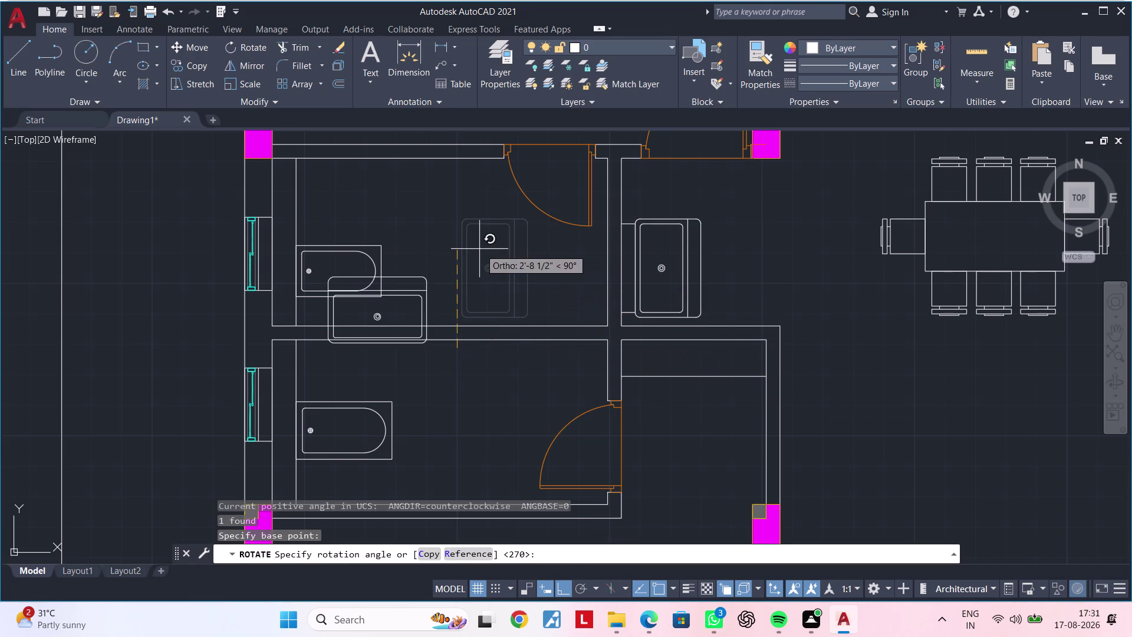
click(479, 248)
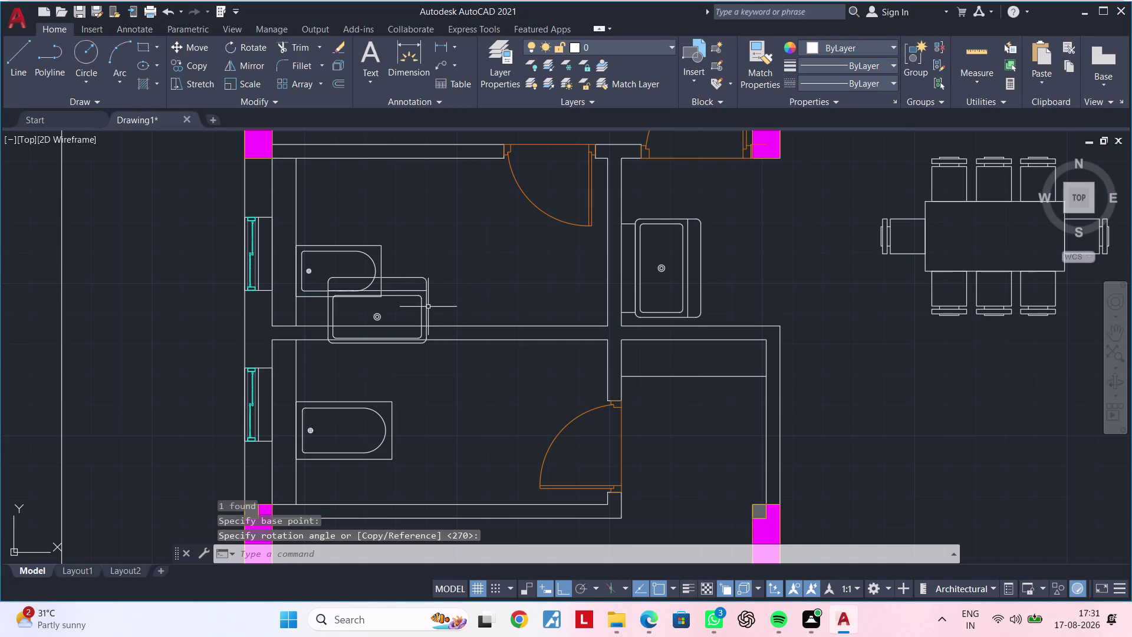
Scale the rotated sink down into a small wash basin.
click(426, 308)
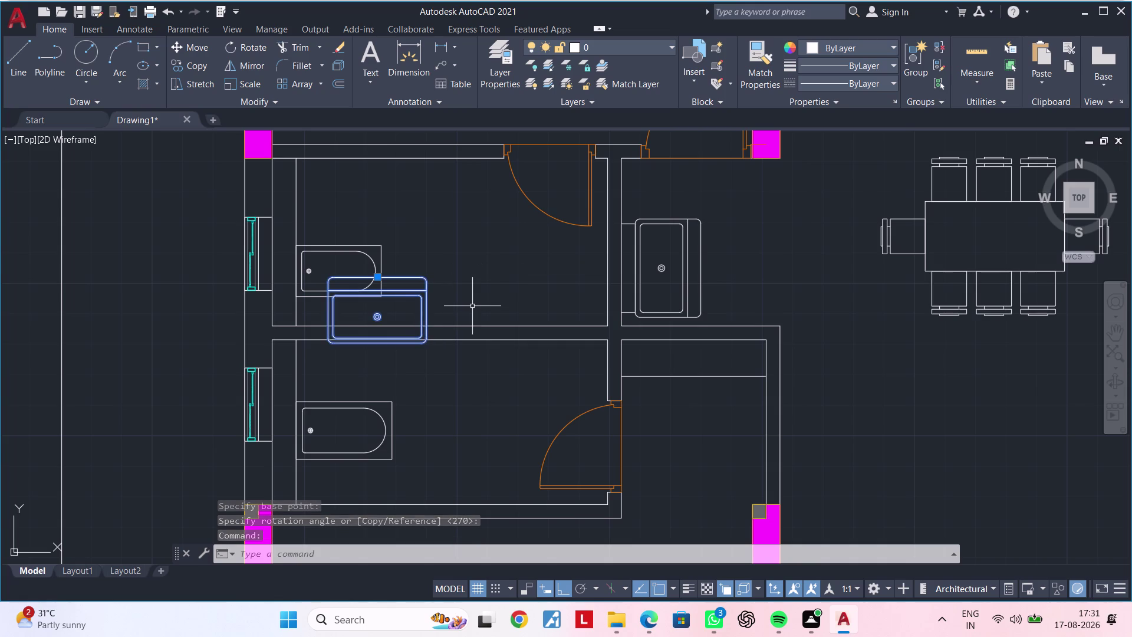
text(SC)
key(space)
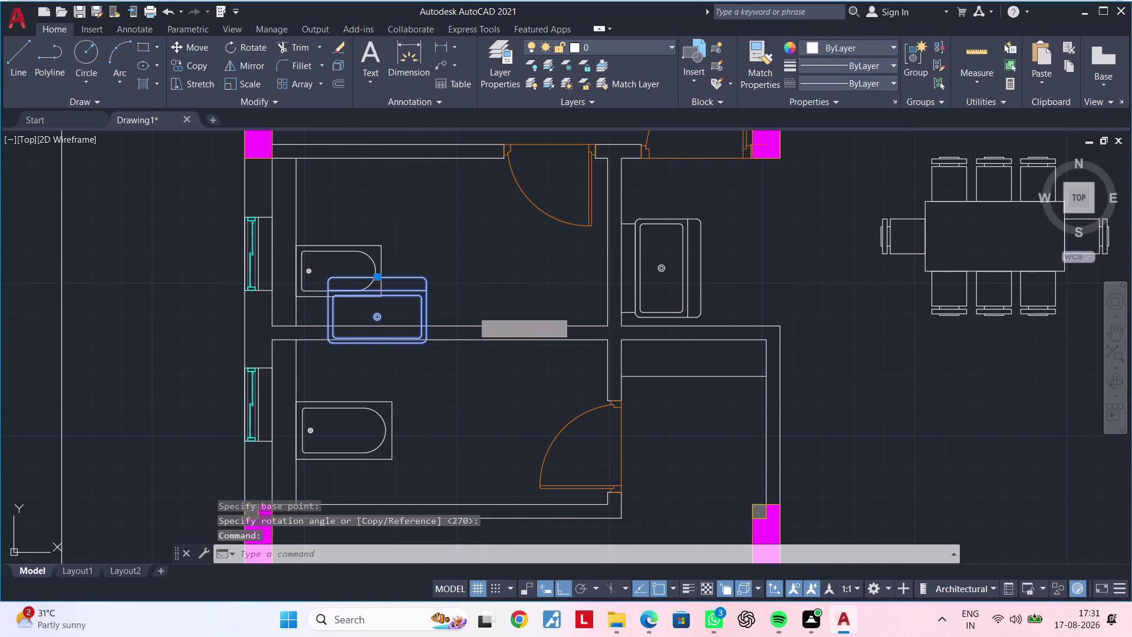
scroll(up, 3)
click(333, 337)
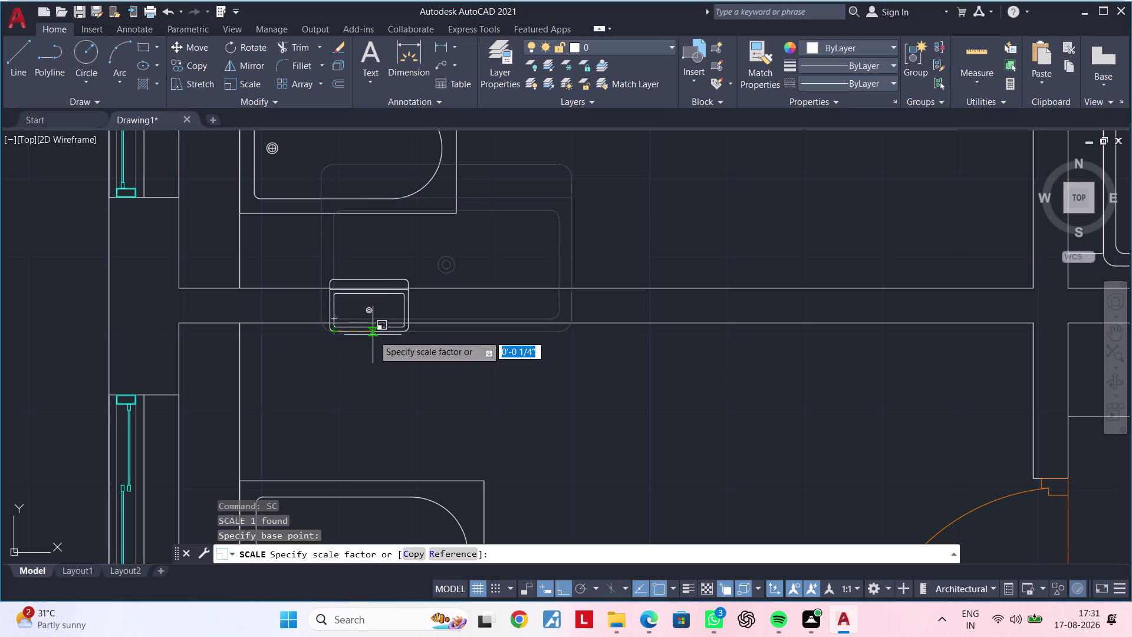
click(382, 335)
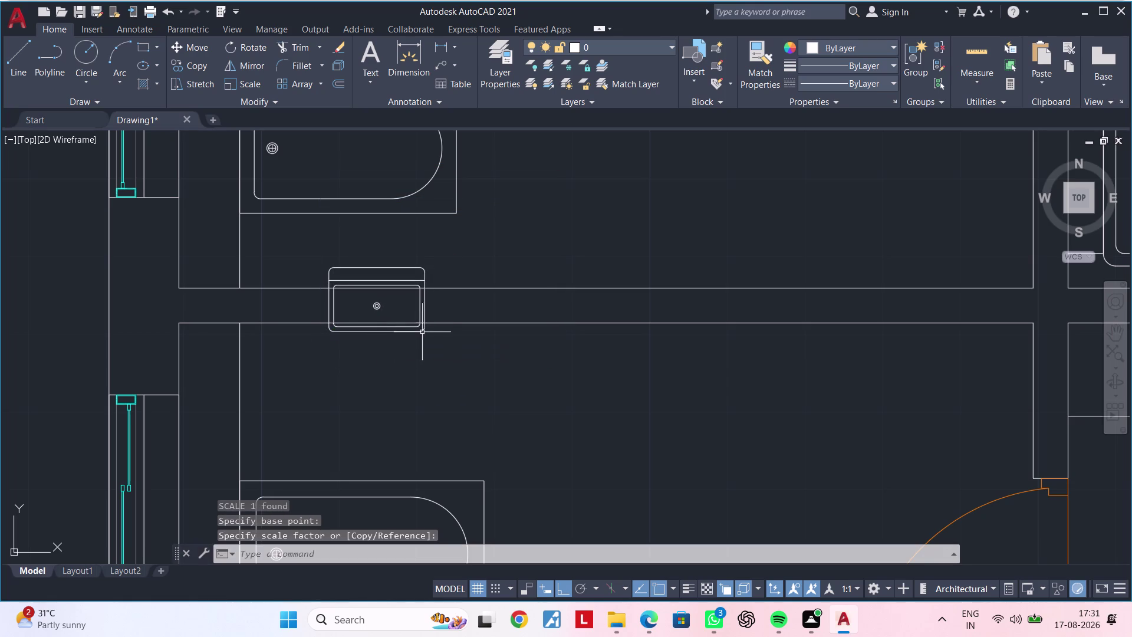
Move the small basin beside the wall junction.
click(419, 329)
text(M)
key(space)
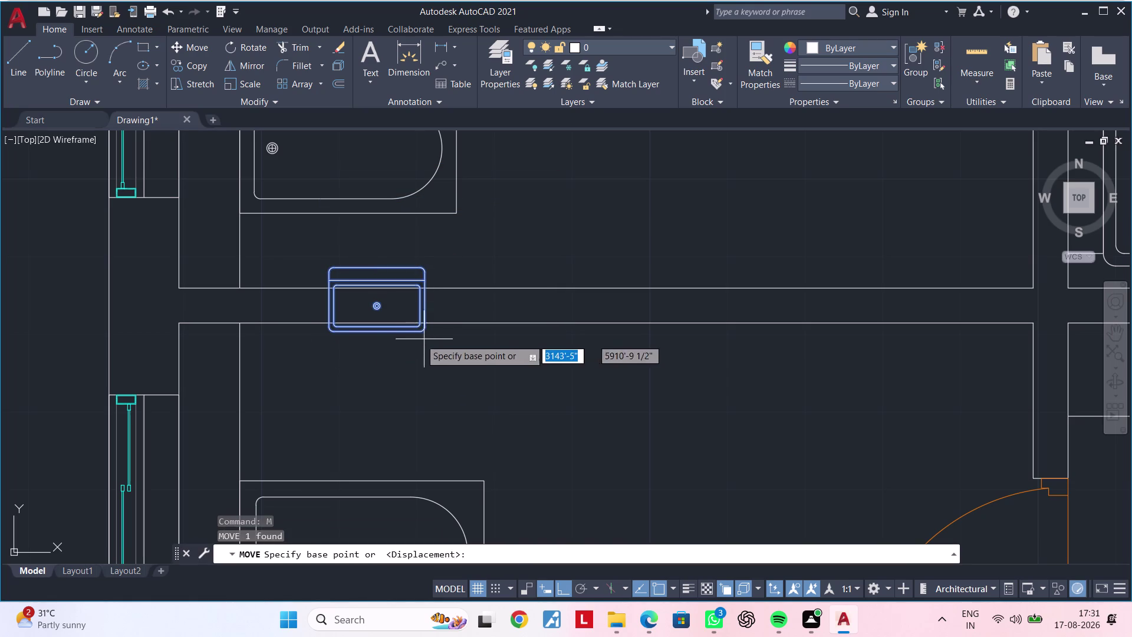
drag(399, 325, 406, 325)
scroll(down, 3)
middle_drag(836, 289, 660, 328)
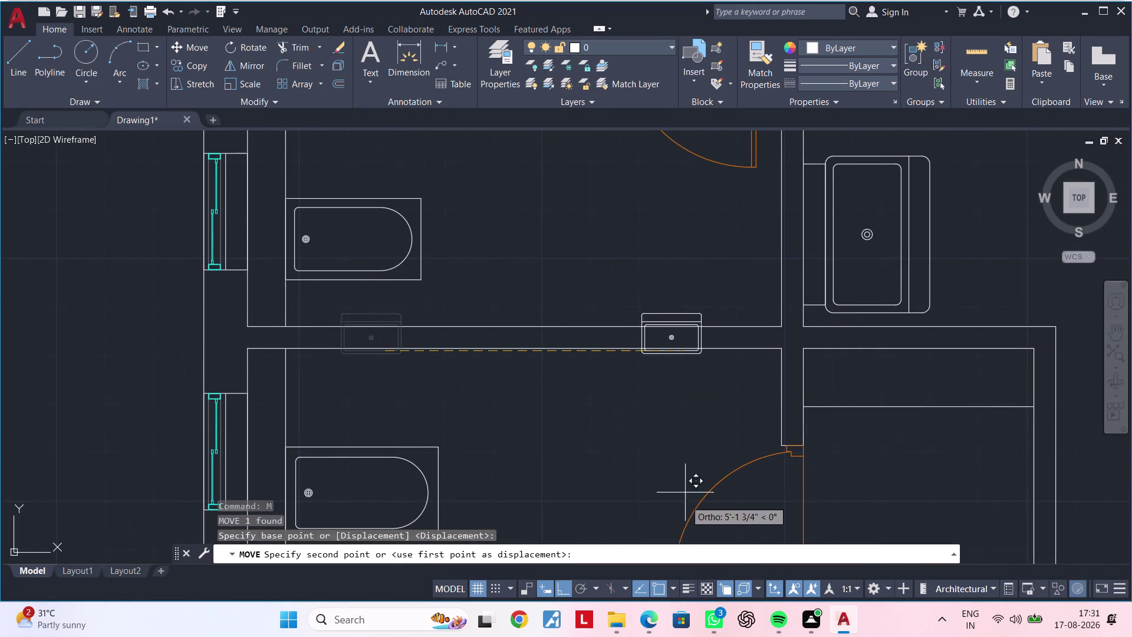
click(564, 584)
scroll(up, 3)
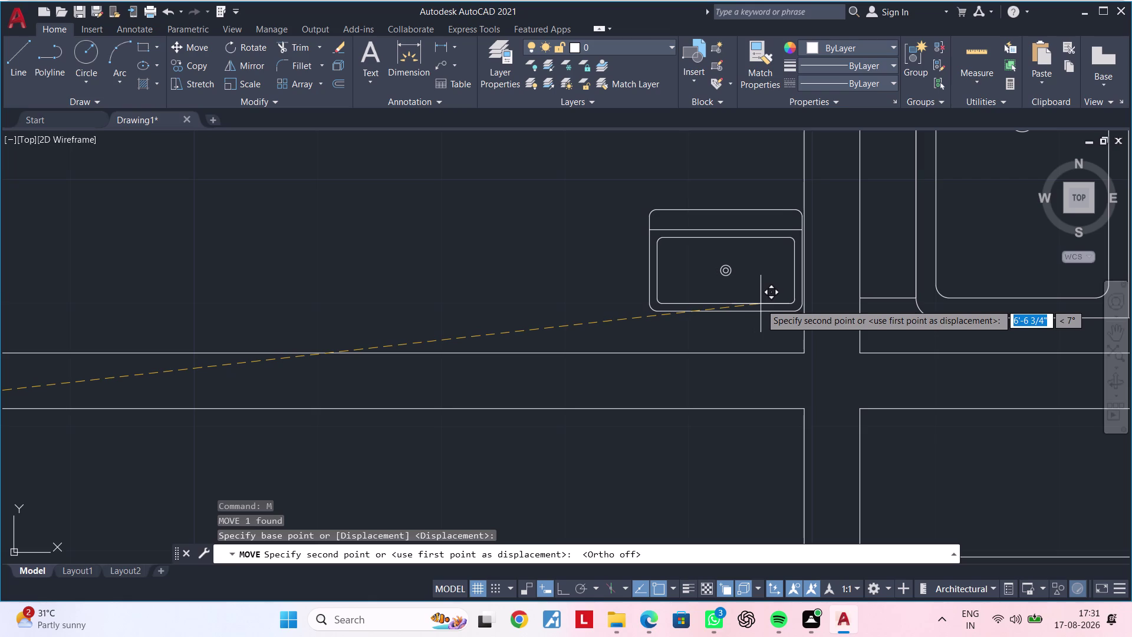
click(754, 304)
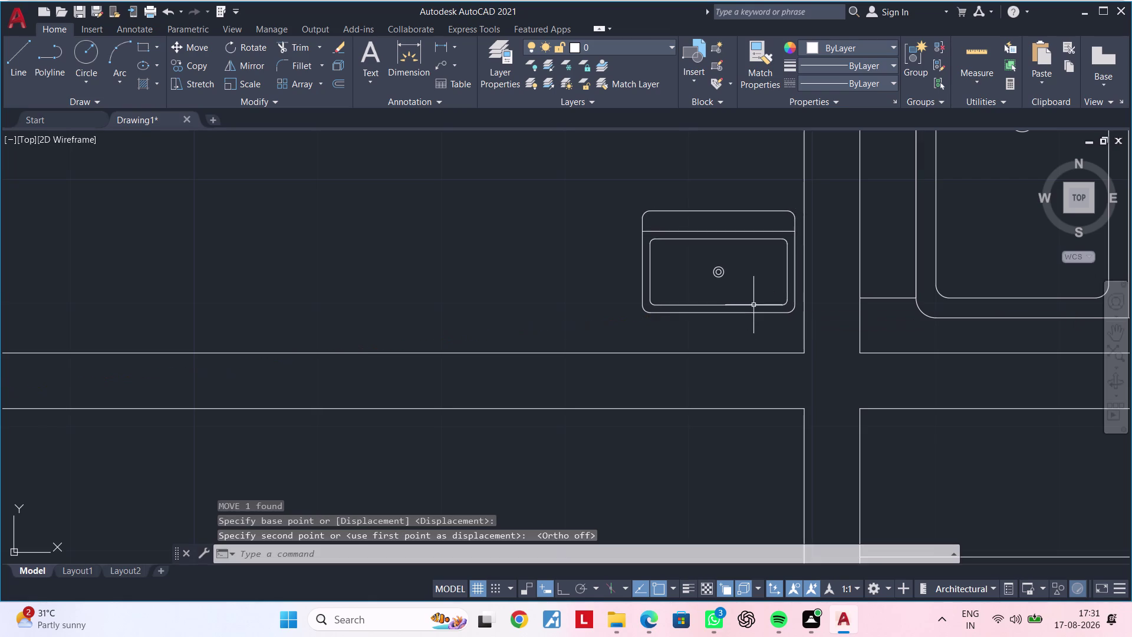
Reposition the basin, using its corner as base point, into its final spot on the wall.
scroll(up, 3)
click(802, 297)
scroll(down, 3)
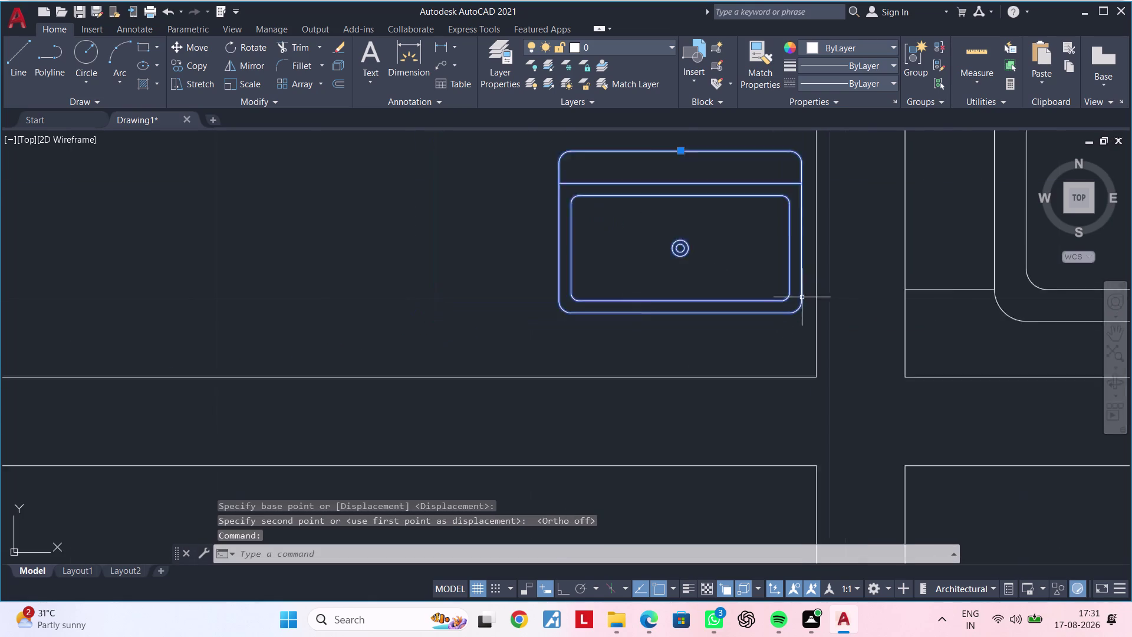
scroll(down, 3)
middle_drag(788, 331, 724, 368)
key(m)
key(space)
scroll(up, 3)
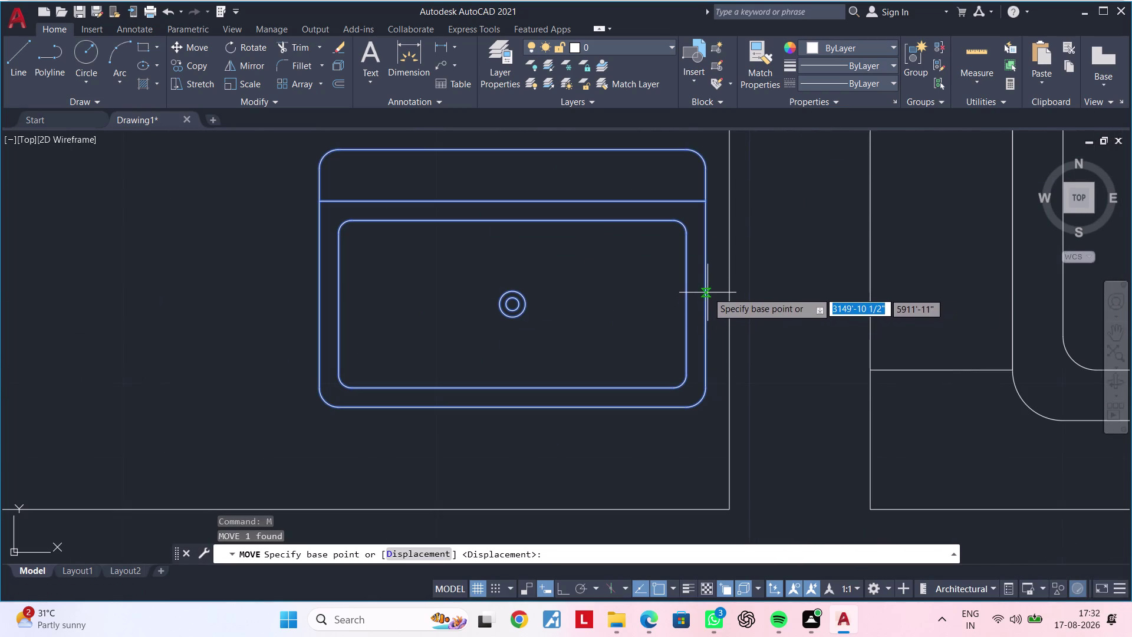
click(705, 295)
click(729, 294)
scroll(down, 3)
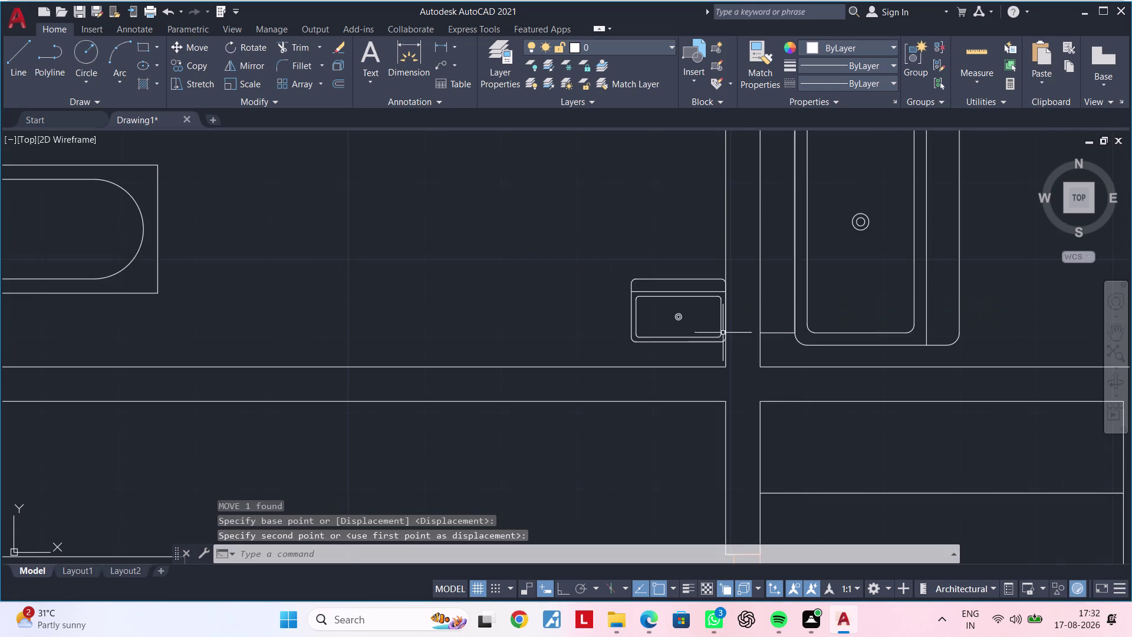
middle_drag(693, 372, 640, 372)
scroll(down, 3)
middle_drag(643, 366, 659, 354)
scroll(up, 3)
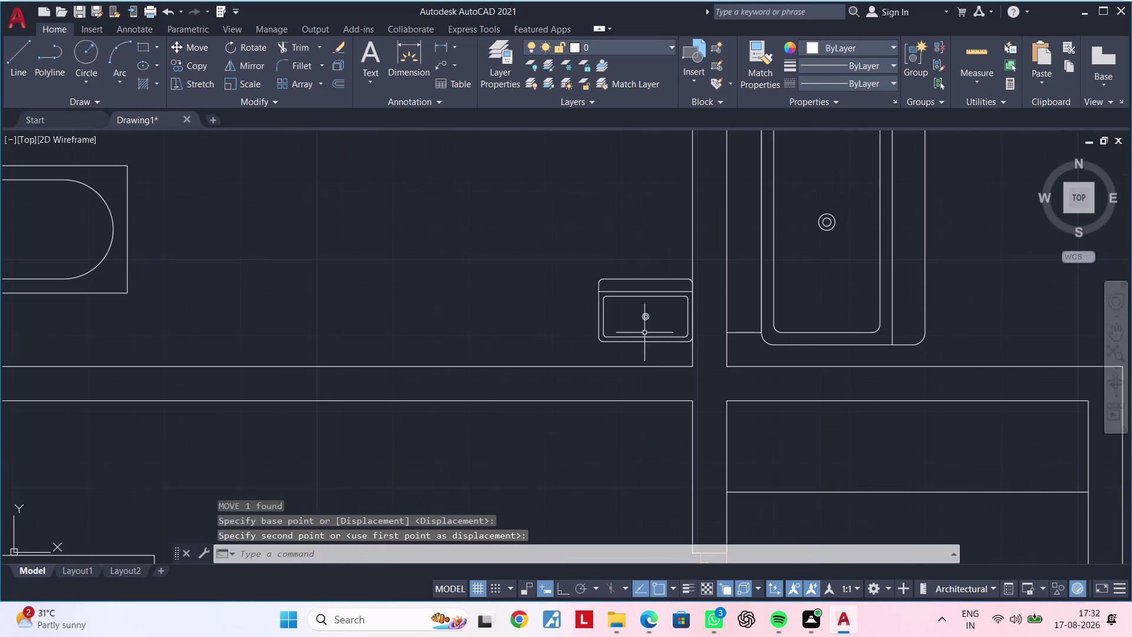
click(644, 339)
Start MIRROR on the wash basin and pick the mirror line's first point.
key(m)
key(i)
key(space)
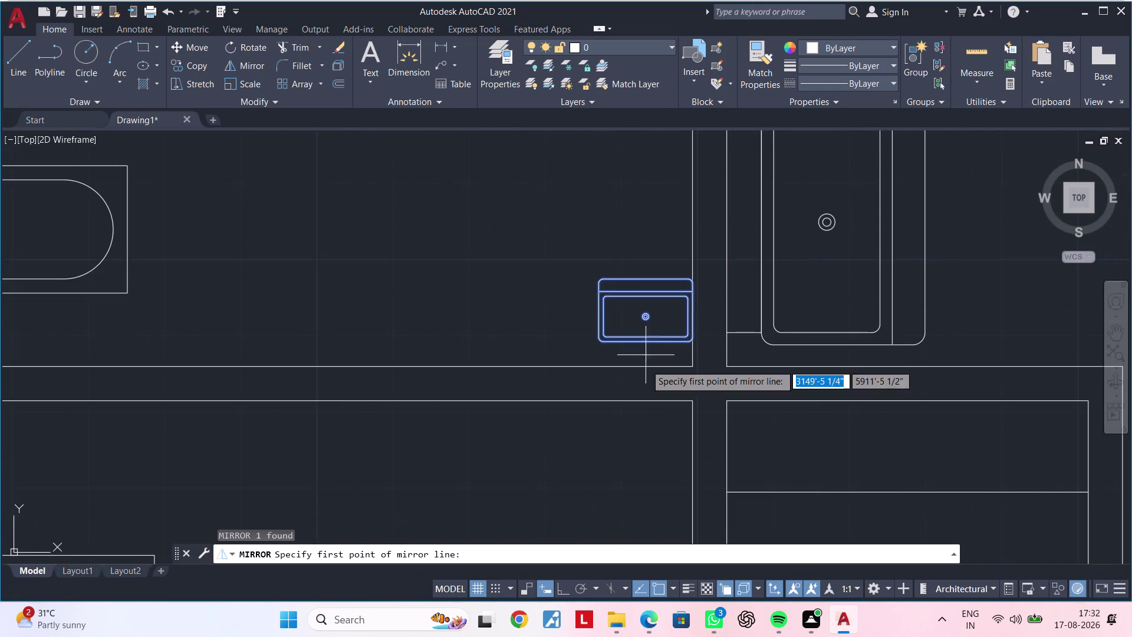
click(614, 383)
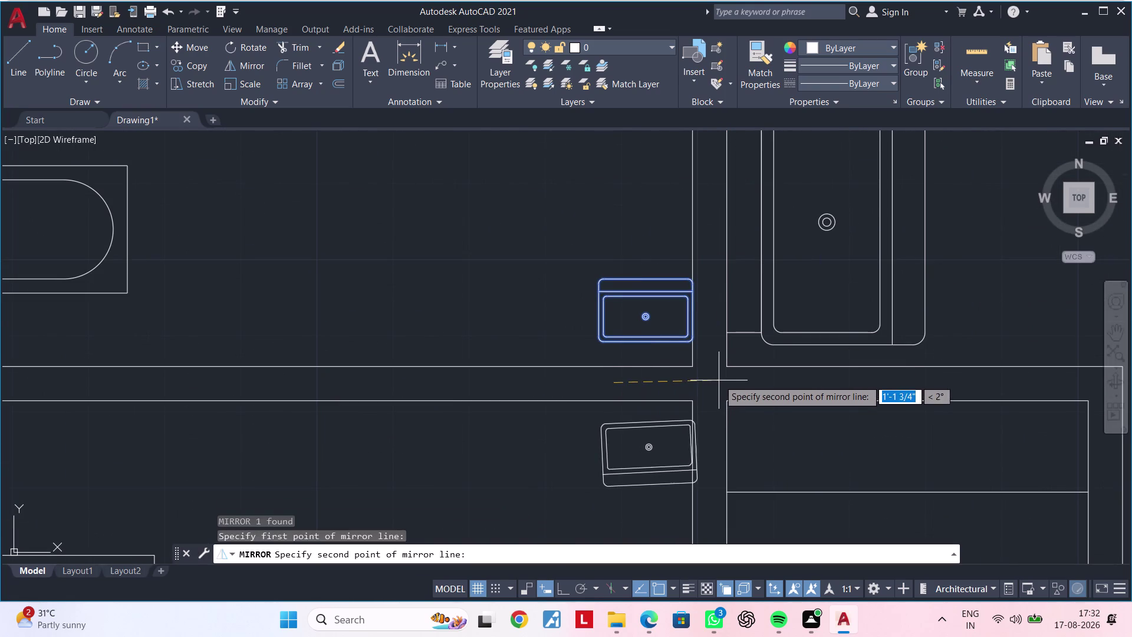
Mirror the basin across a horizontal line through the wall corner, keeping the original.
key(Escape)
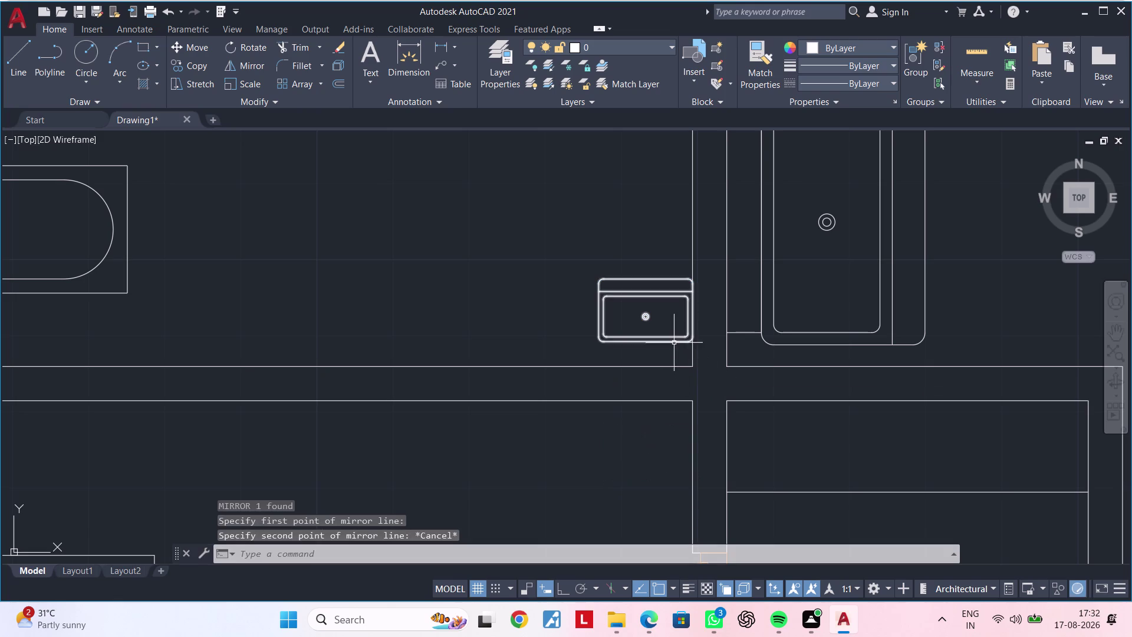
click(674, 342)
key(space)
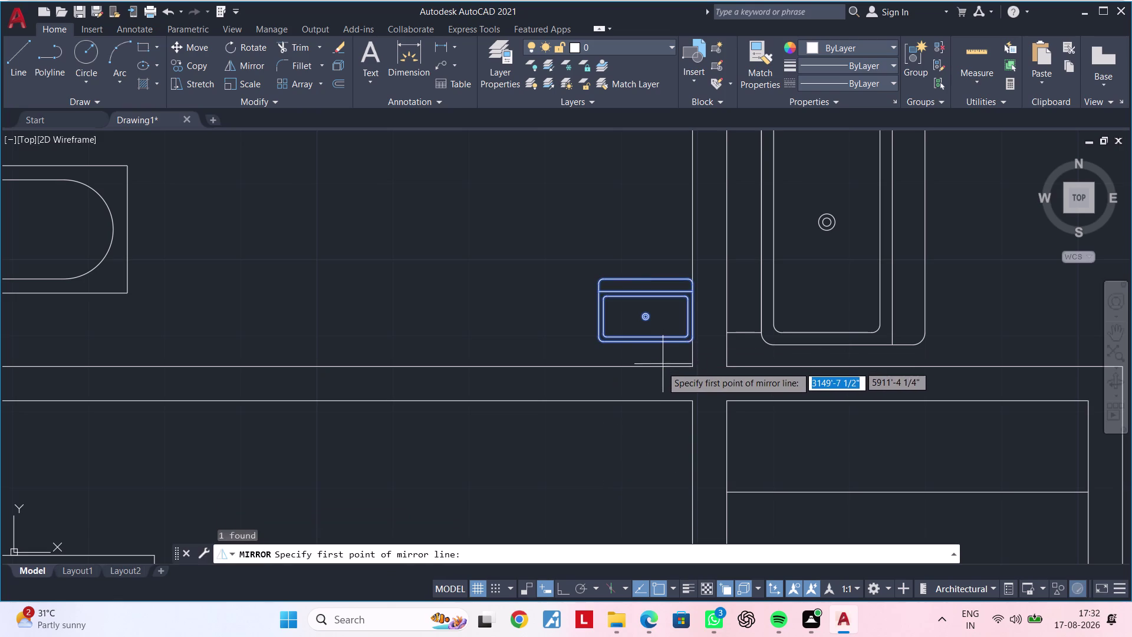
scroll(up, 3)
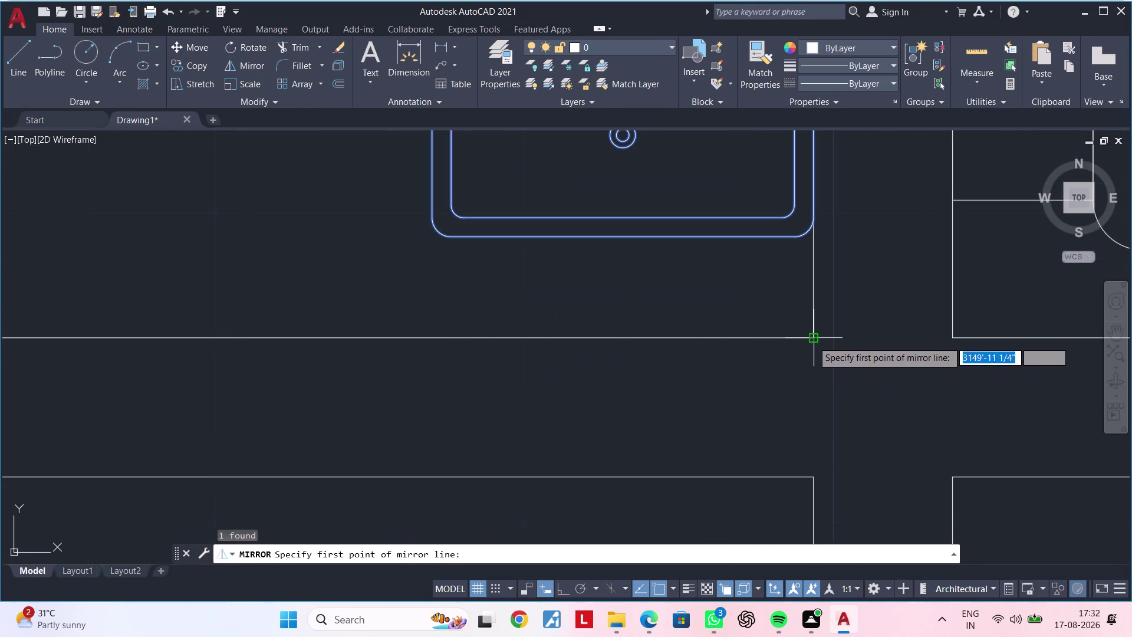
click(812, 339)
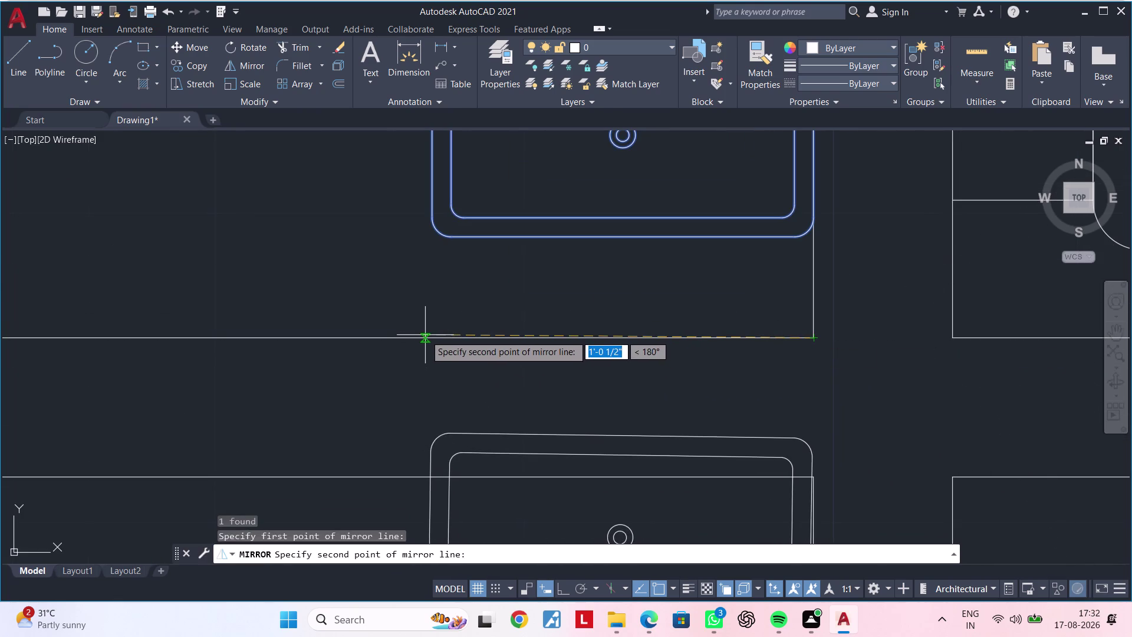
click(559, 589)
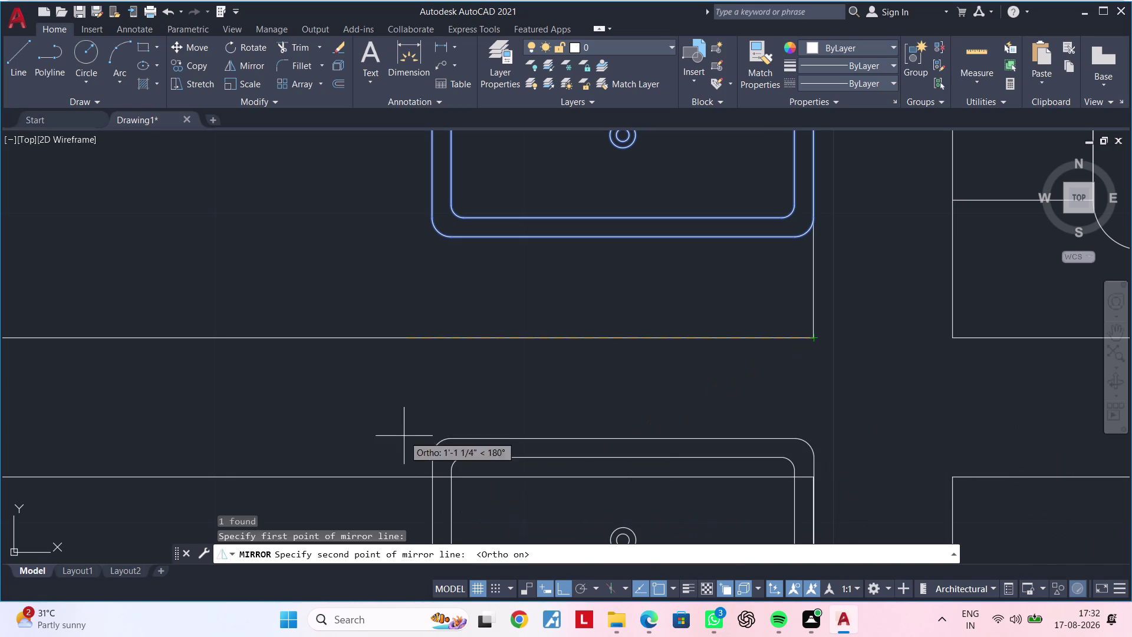
click(394, 423)
drag(434, 474, 394, 423)
scroll(down, 3)
middle_drag(579, 410, 570, 389)
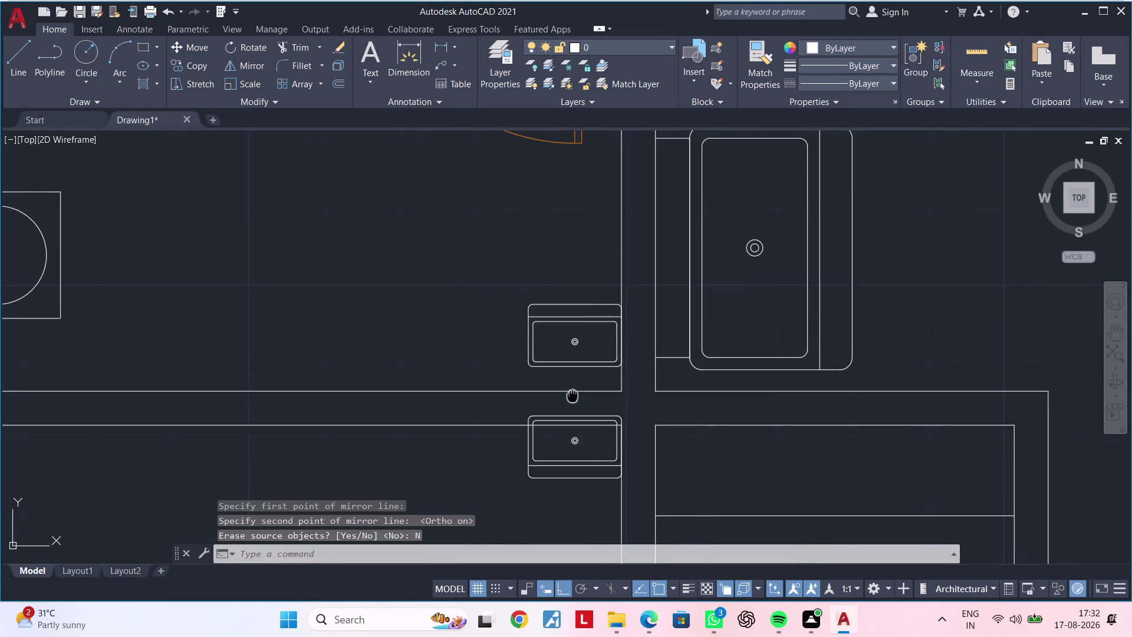
middle_drag(570, 390, 561, 380)
scroll(up, 3)
Move the mirrored basin down, clear of the wall.
click(555, 402)
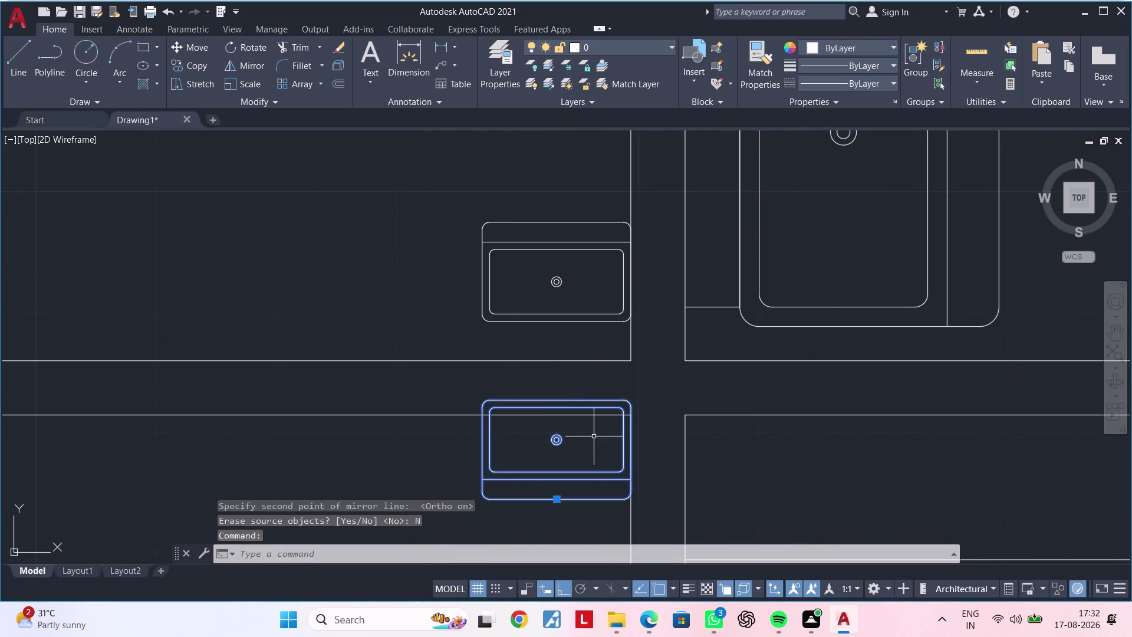
text(M)
key(space)
click(564, 395)
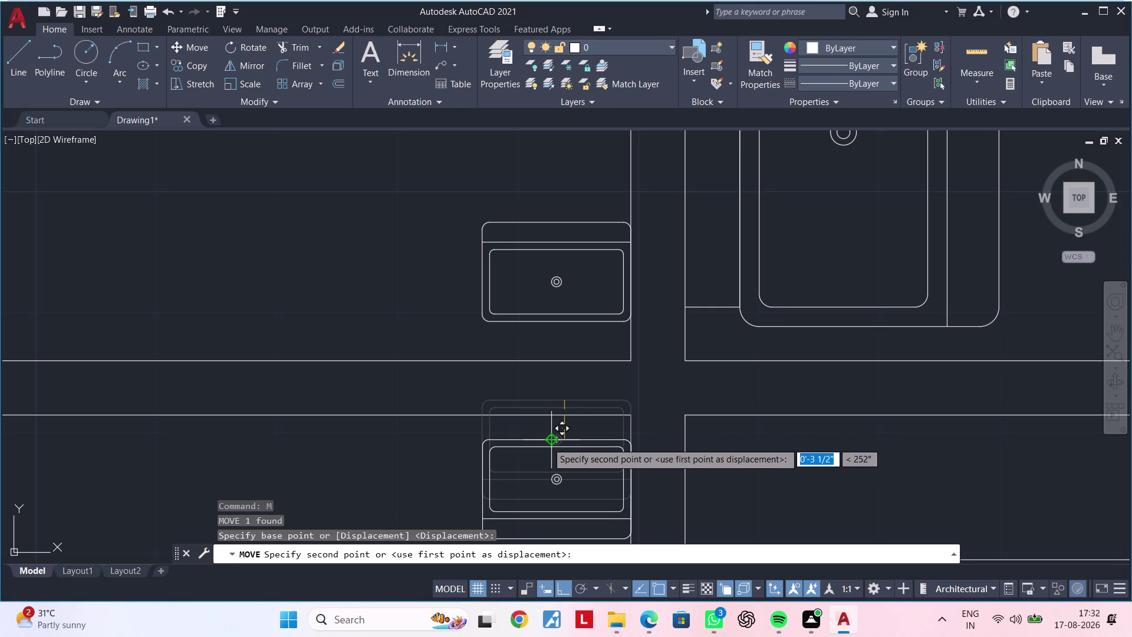
click(564, 442)
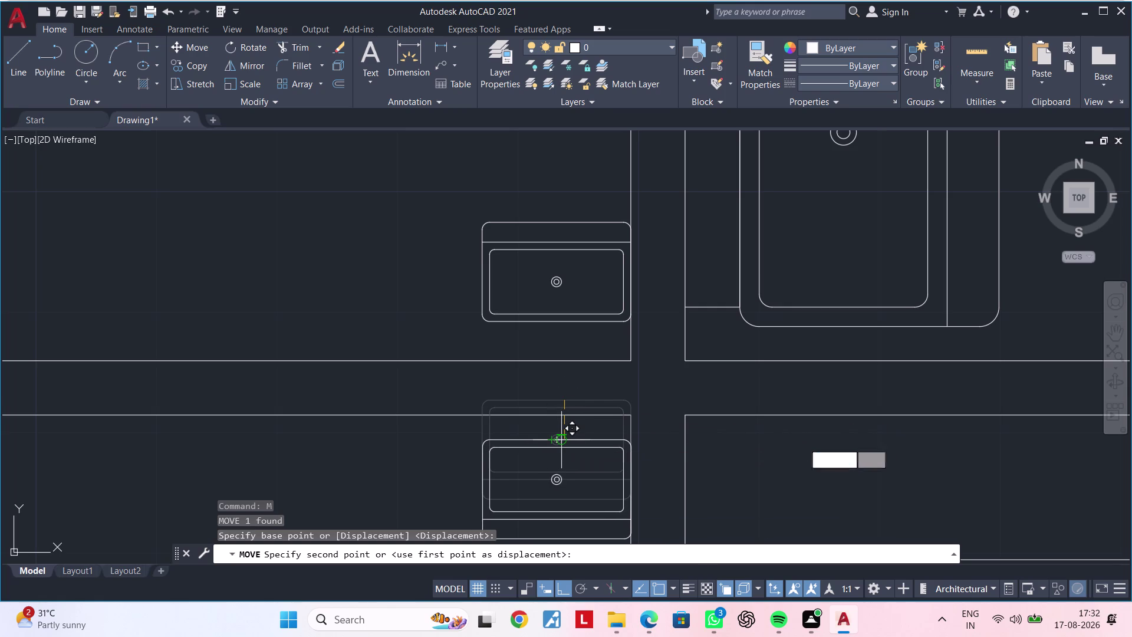
middle_drag(573, 434, 624, 388)
key(Escape)
key(Escape)
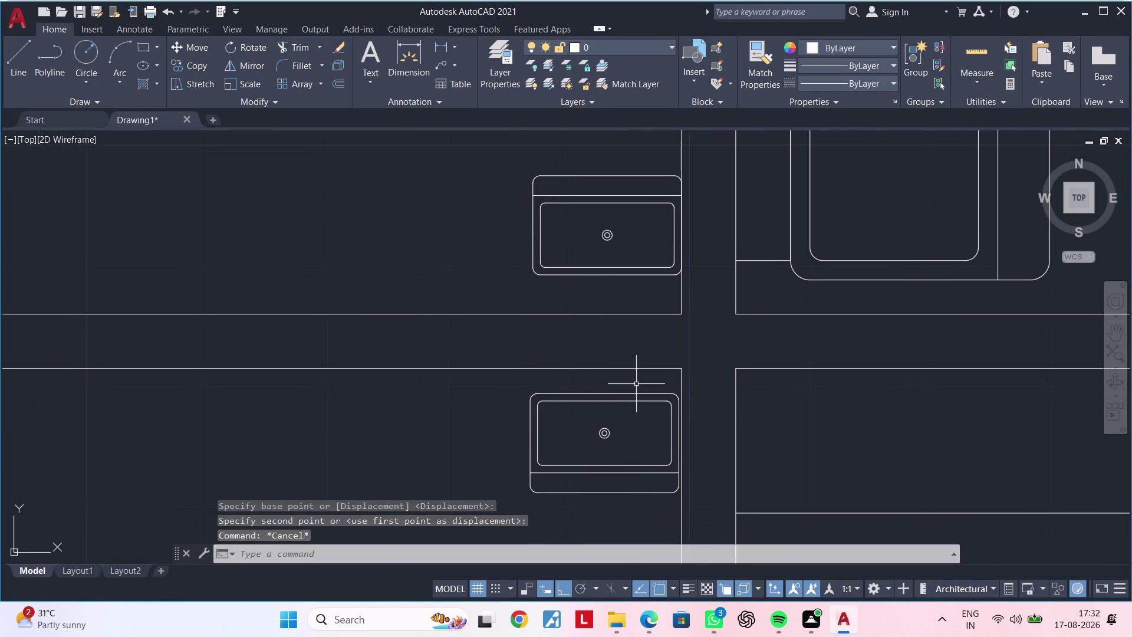
key(Escape)
key(Escape)
key(Escape)
key(Escape)
key(Escape)
key(Escape)
key(Escape)
key(Escape)
key(Escape)
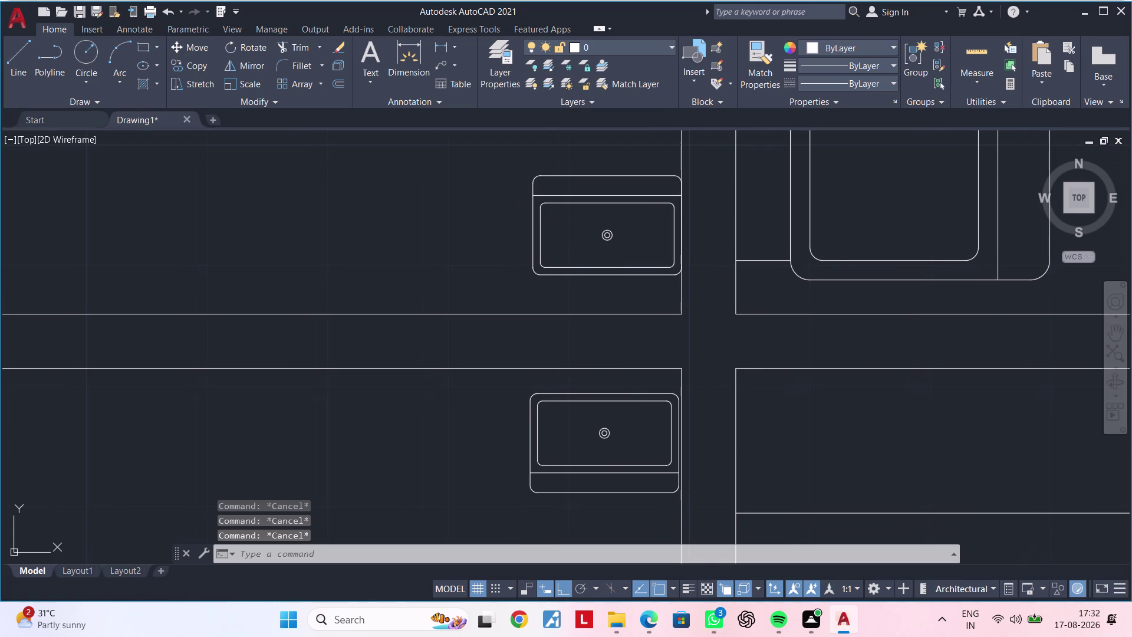
Draw a line from the upper basin's corner to the lower basin's corner.
text(L)
key(space)
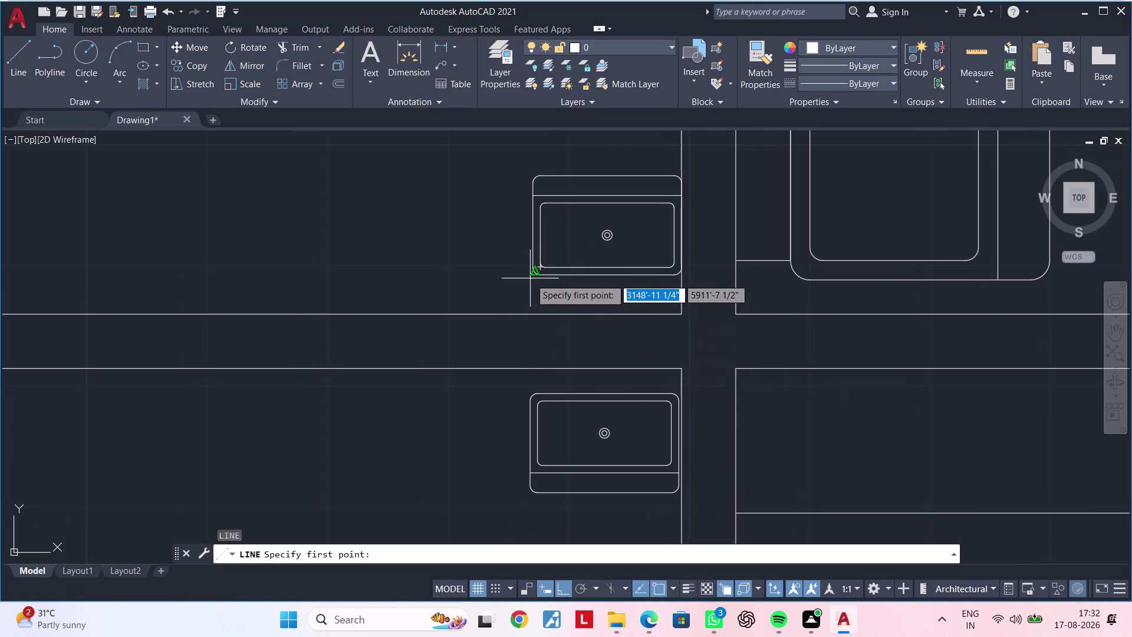
click(530, 270)
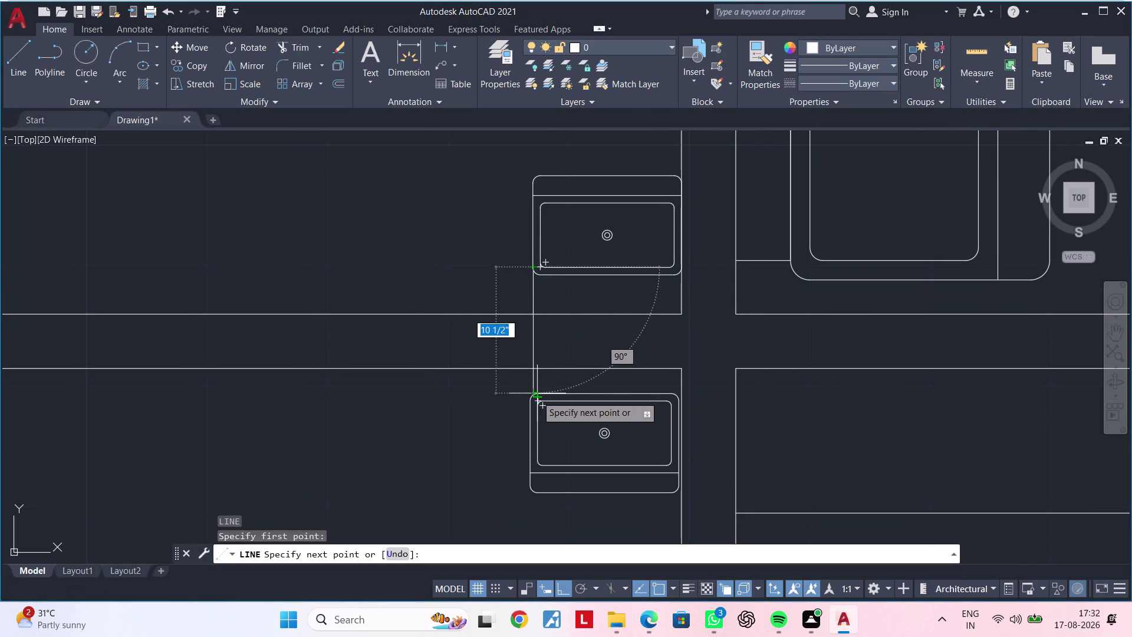
scroll(up, 3)
scroll(down, 3)
scroll(up, 3)
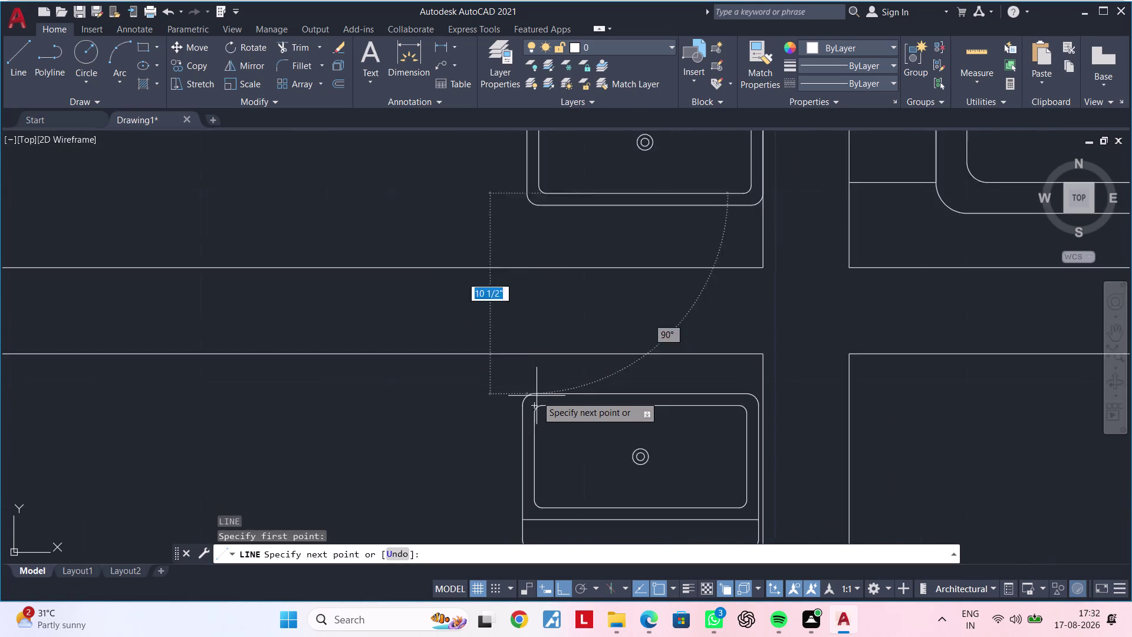
scroll(up, 3)
click(522, 400)
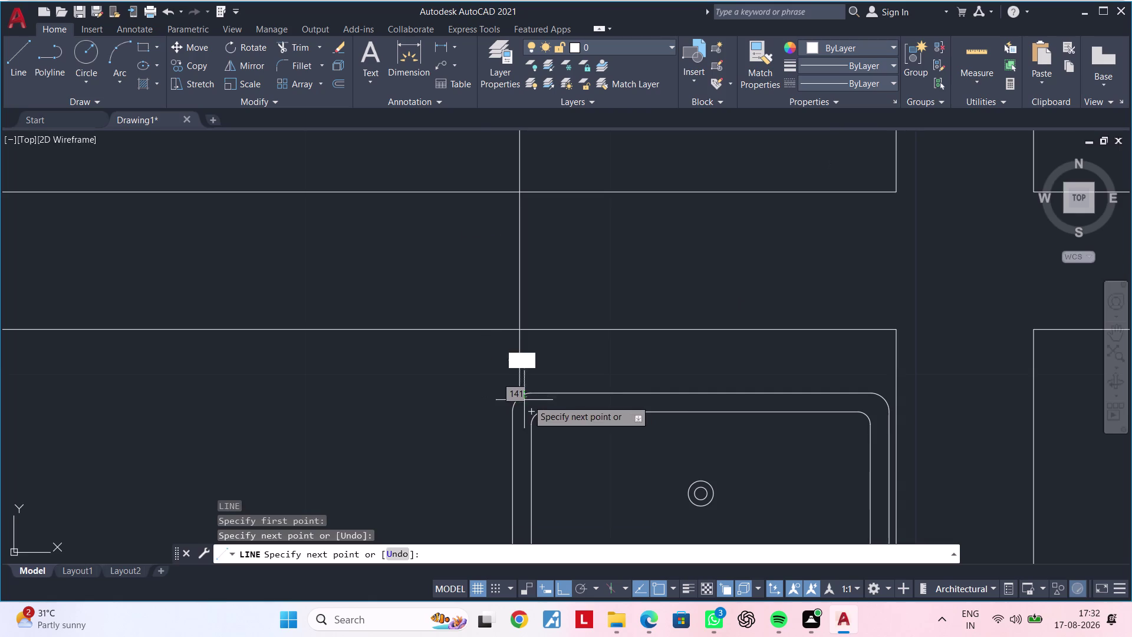
key(Escape)
scroll(down, 3)
key(Escape)
key(Escape)
key(Escape)
key(Escape)
key(Escape)
key(Escape)
key(Escape)
key(Escape)
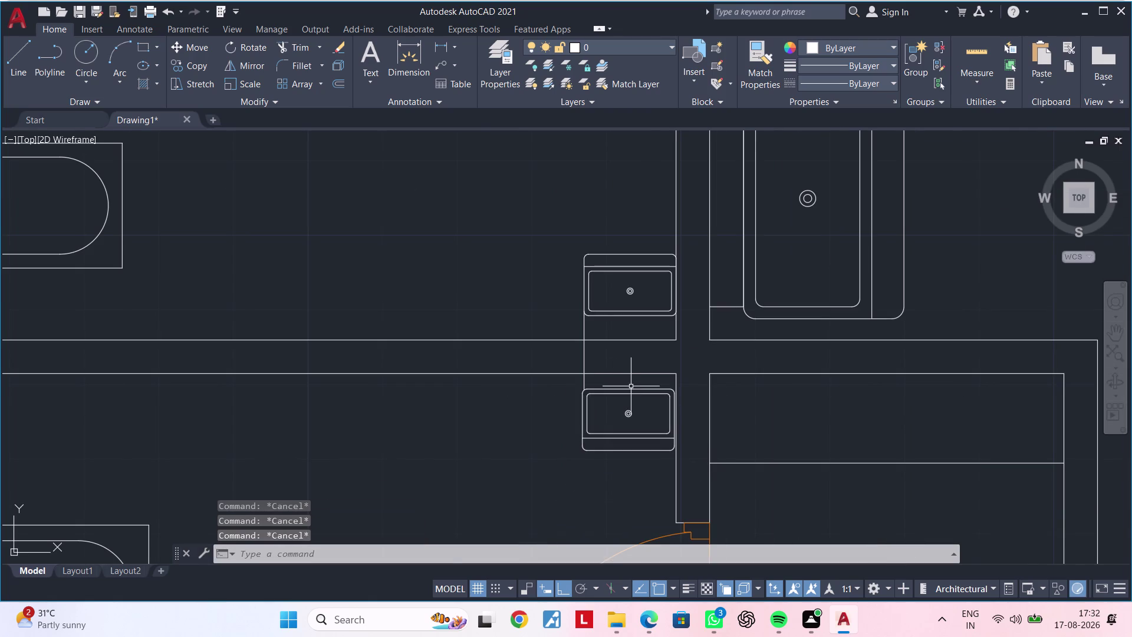
key(Escape)
key(Escape)
key(Escape)
scroll(down, 3)
middle_drag(608, 411, 721, 371)
Attempt a fence trim across the lines between the basins, then cancel.
key(Escape)
text(T)
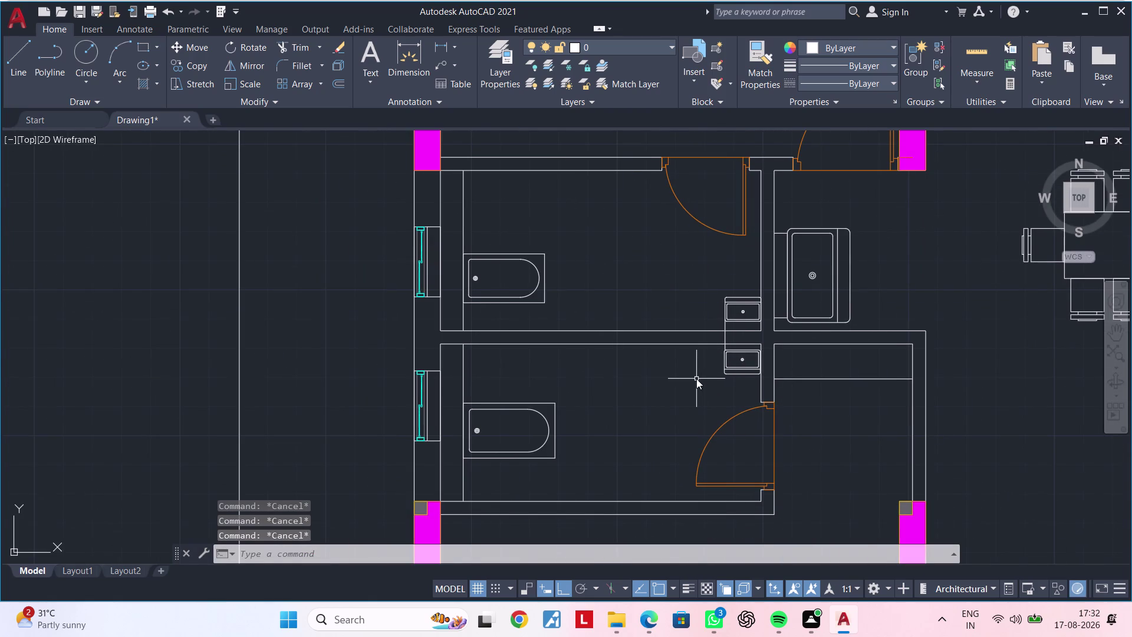
text(R)
key(space)
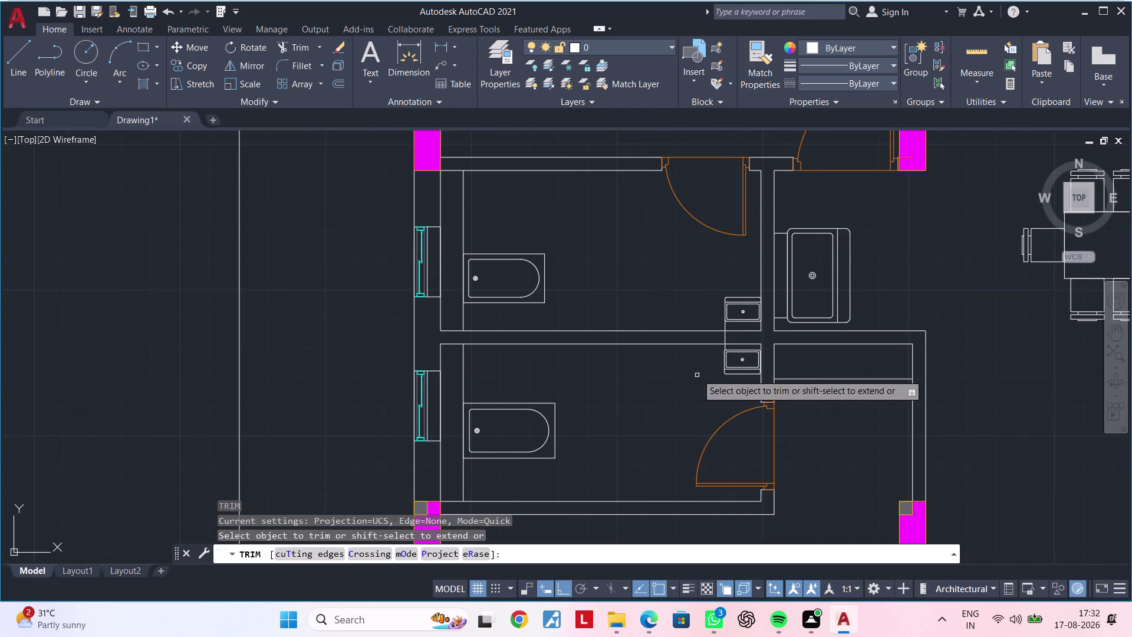
scroll(up, 3)
click(717, 337)
click(728, 335)
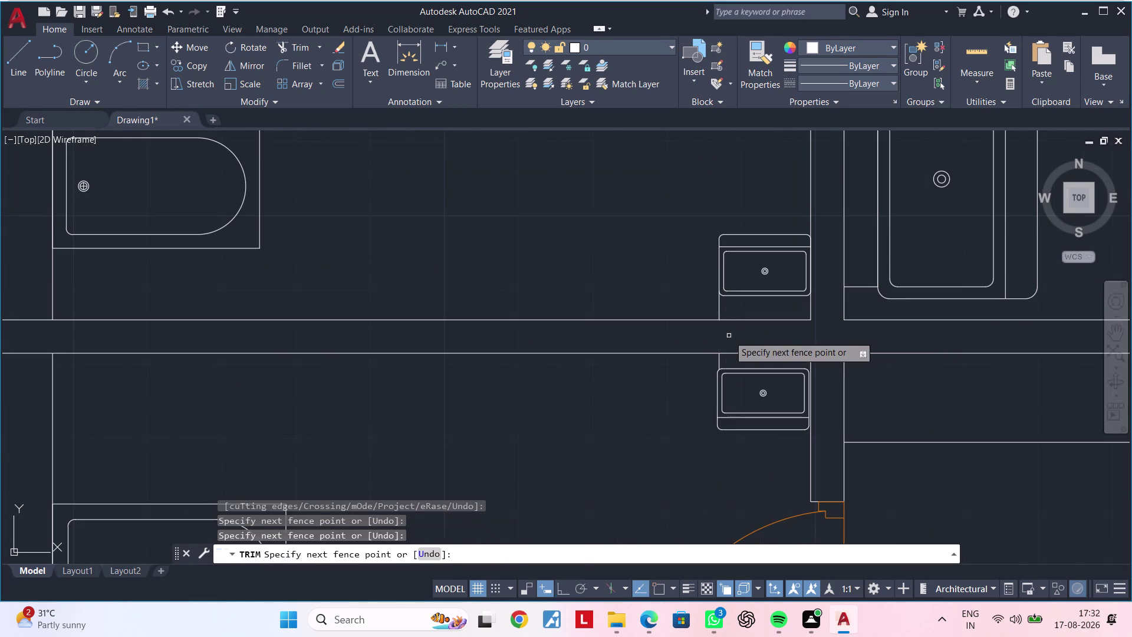
scroll(down, 3)
key(Escape)
key(Escape)
key(Escape)
scroll(down, 3)
middle_drag(719, 342, 595, 361)
key(Escape)
key(Escape)
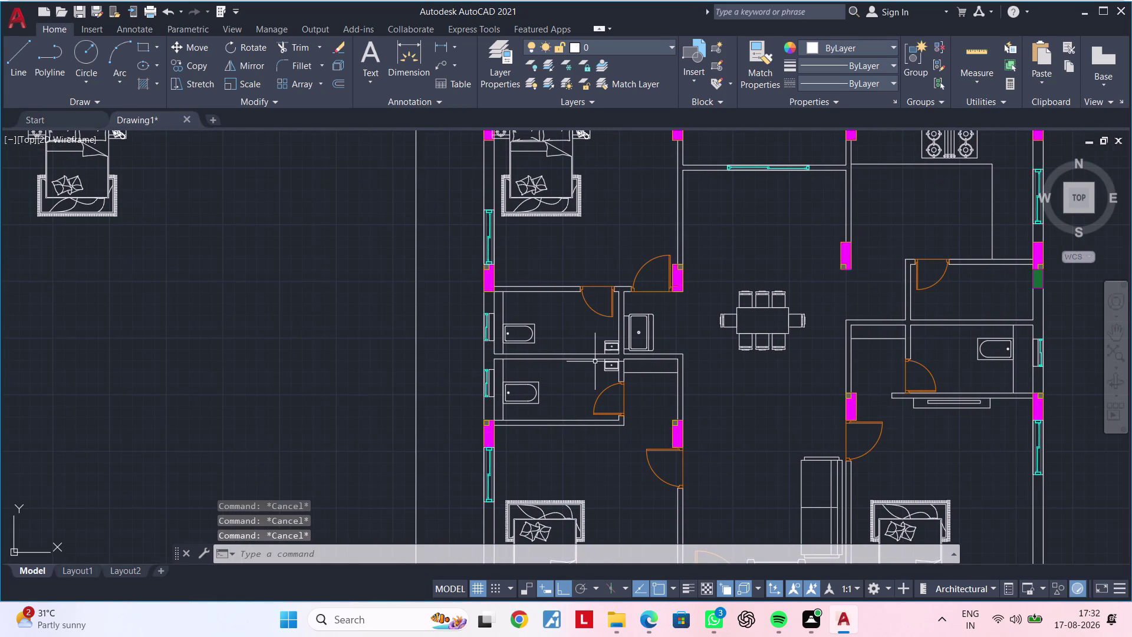
key(Escape)
key(Escape)
key(Escape)
key(Escape)
key(Escape)
key(Escape)
scroll(down, 3)
middle_drag(714, 410, 662, 322)
scroll(up, 3)
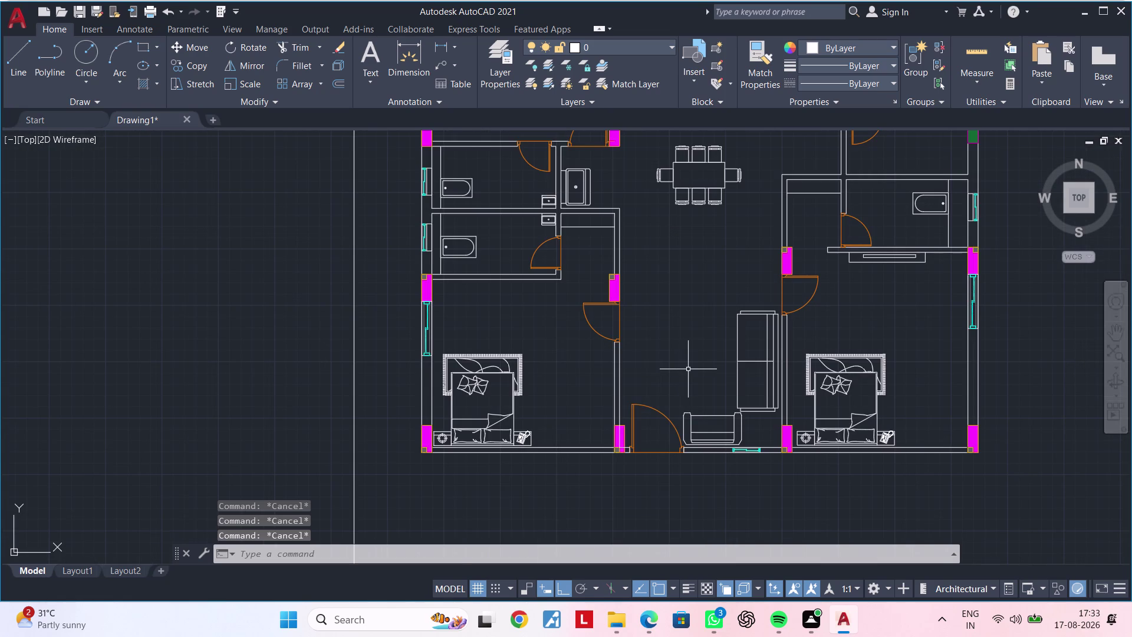
middle_drag(685, 370, 658, 313)
middle_drag(658, 324, 662, 346)
key(Escape)
key(Escape)
text(R)
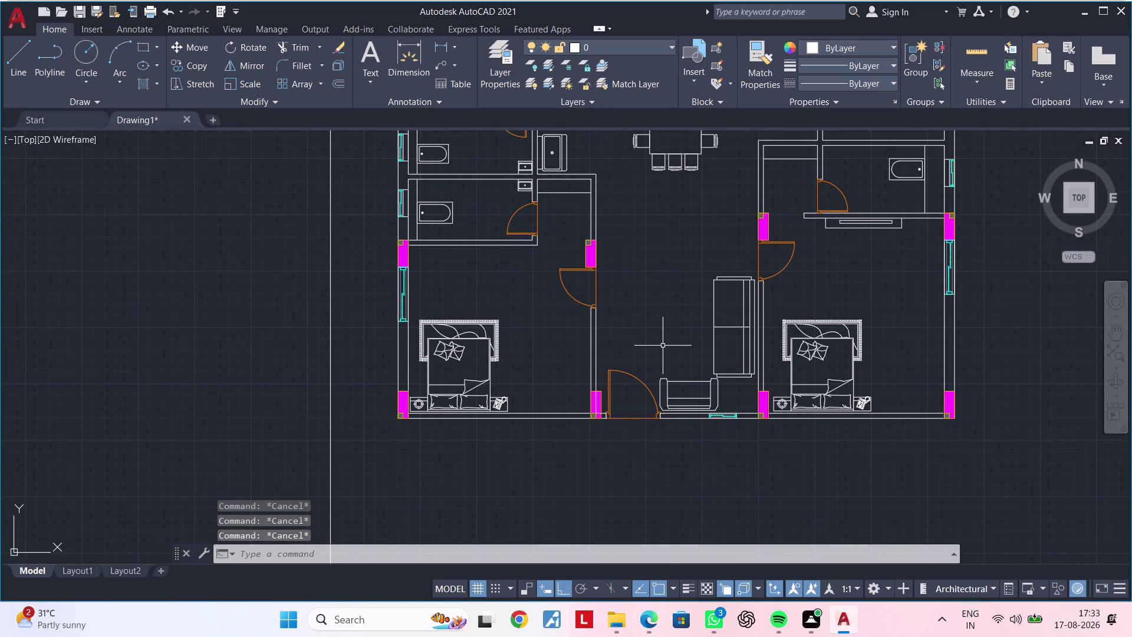
text(EC)
key(space)
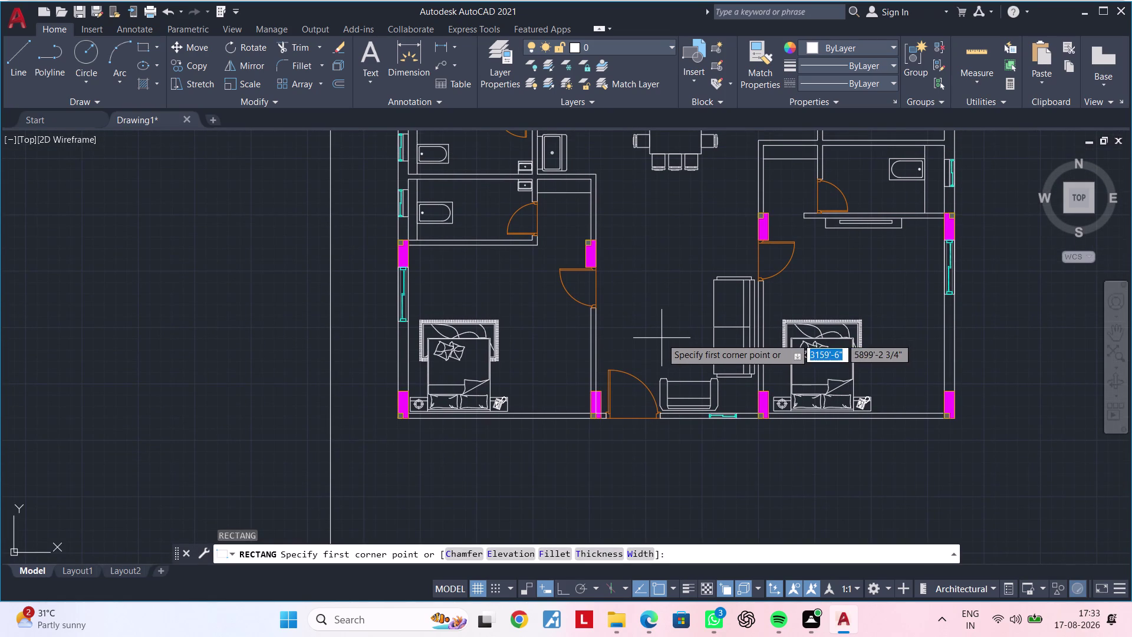
scroll(up, 3)
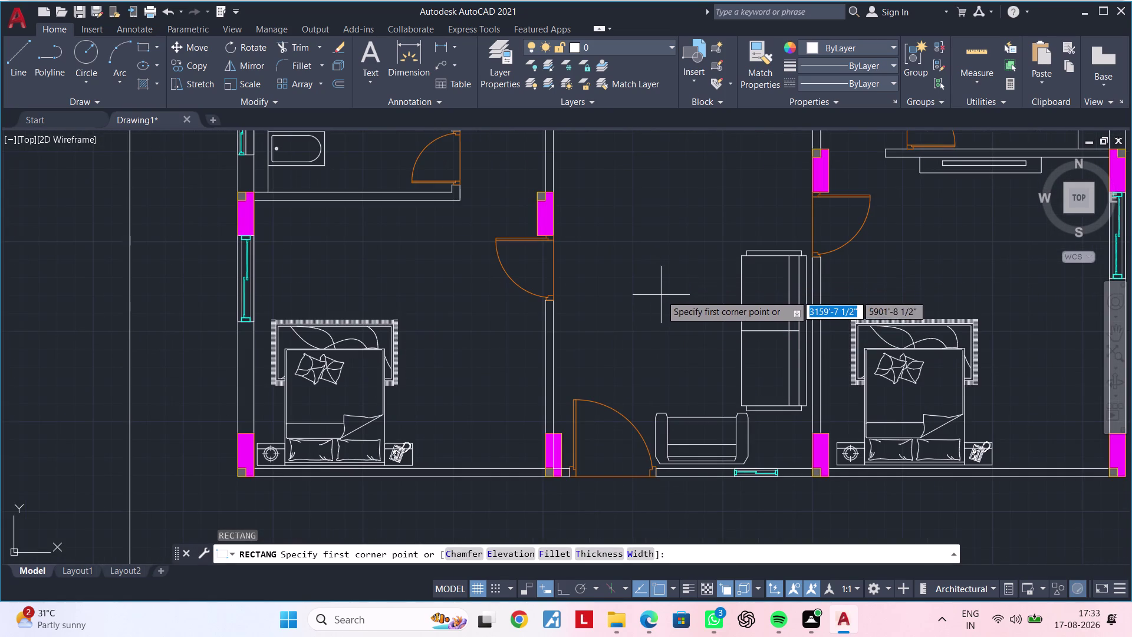
click(661, 296)
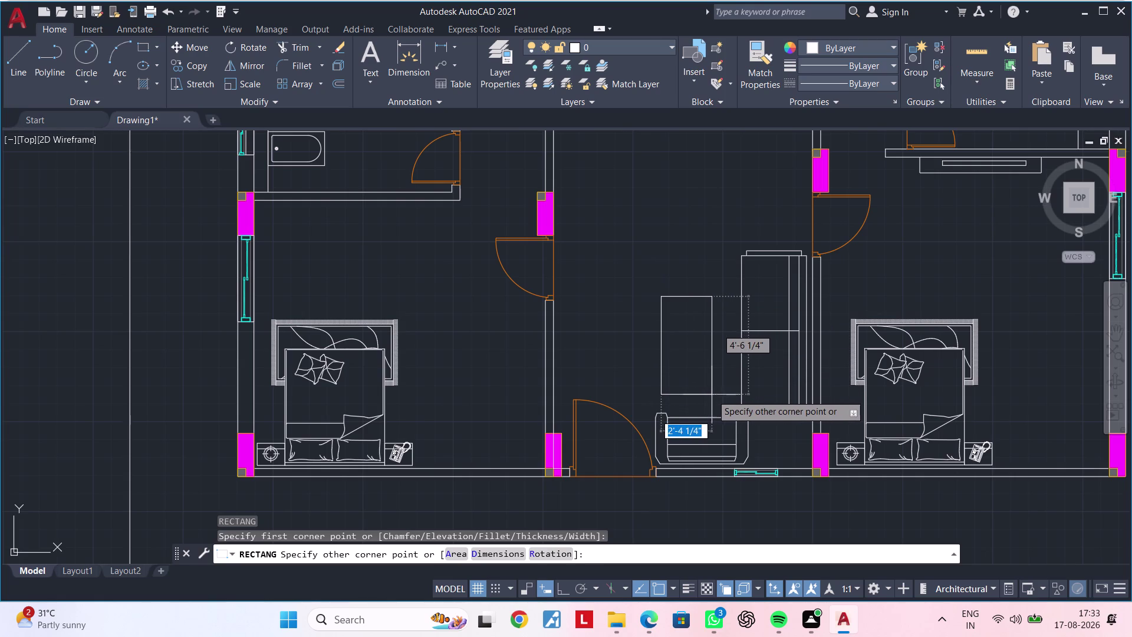
click(712, 394)
key(Escape)
click(711, 394)
text(M)
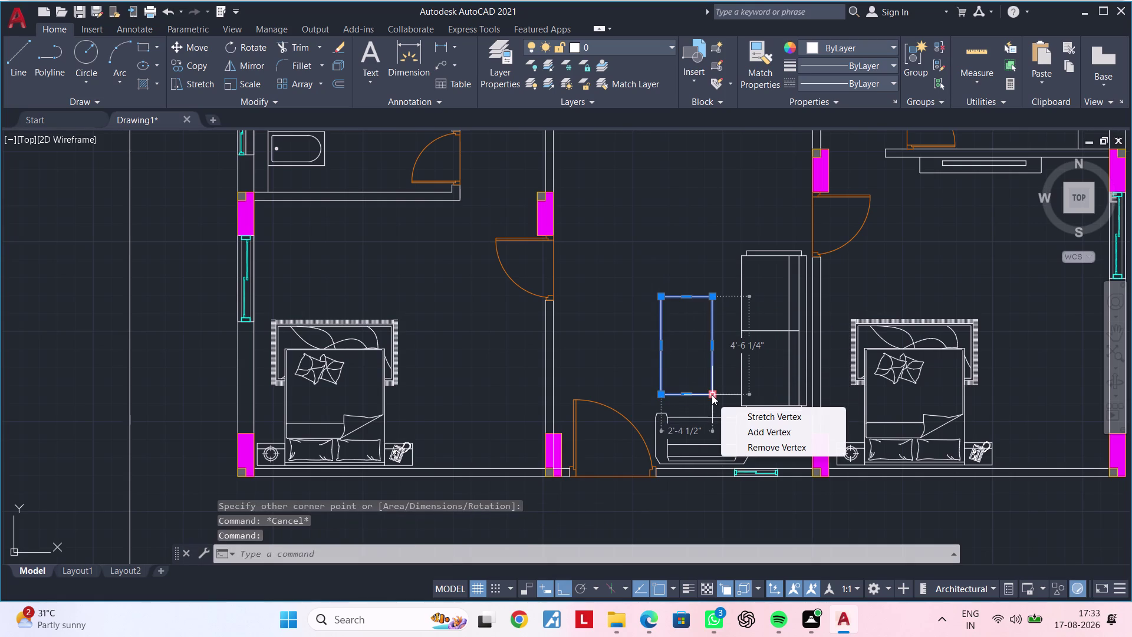
key(space)
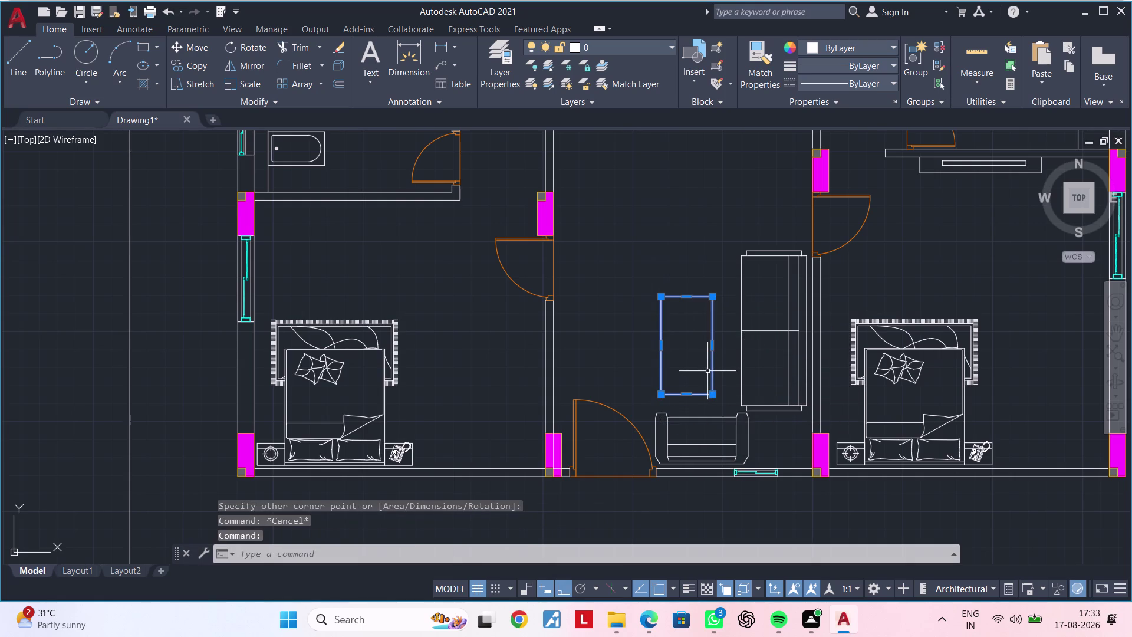
key(m)
key(space)
click(712, 355)
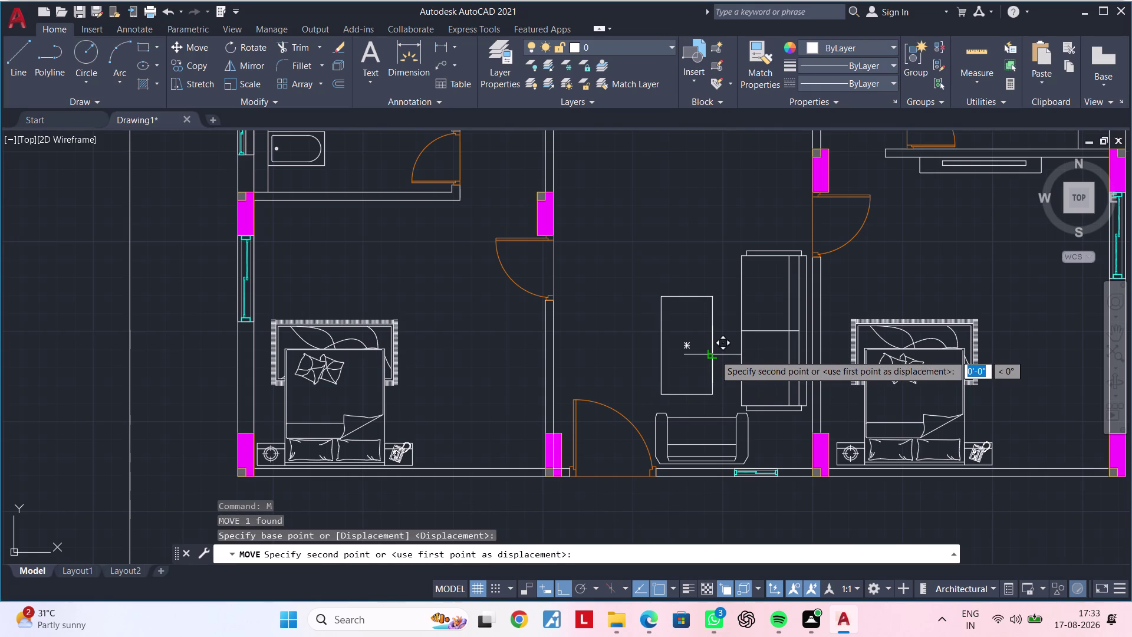
click(721, 355)
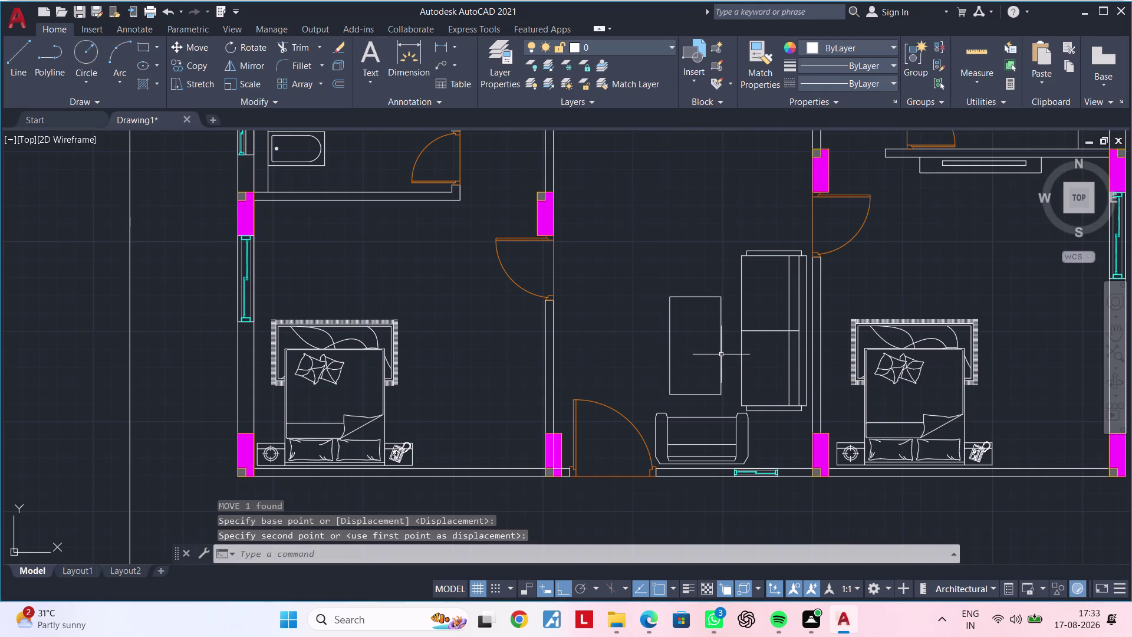
key(Escape)
key(Escape)
middle_drag(724, 354, 697, 365)
key(Escape)
key(Escape)
key(Escape)
key(Escape)
key(Escape)
key(Escape)
key(Escape)
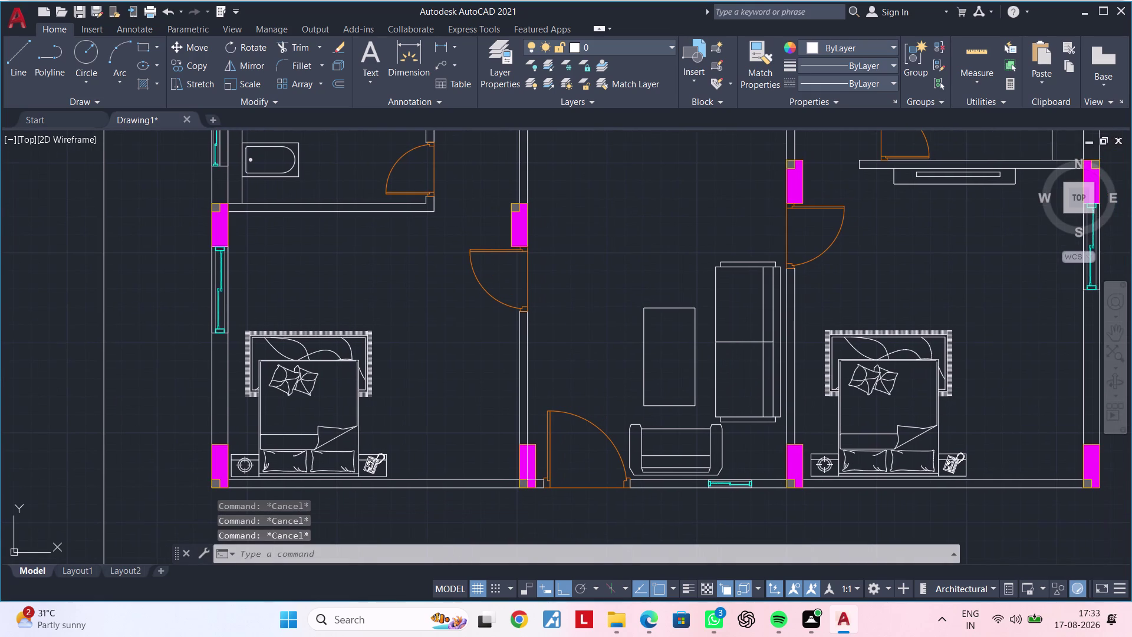
key(Escape)
key(Escape)
text(L)
key(space)
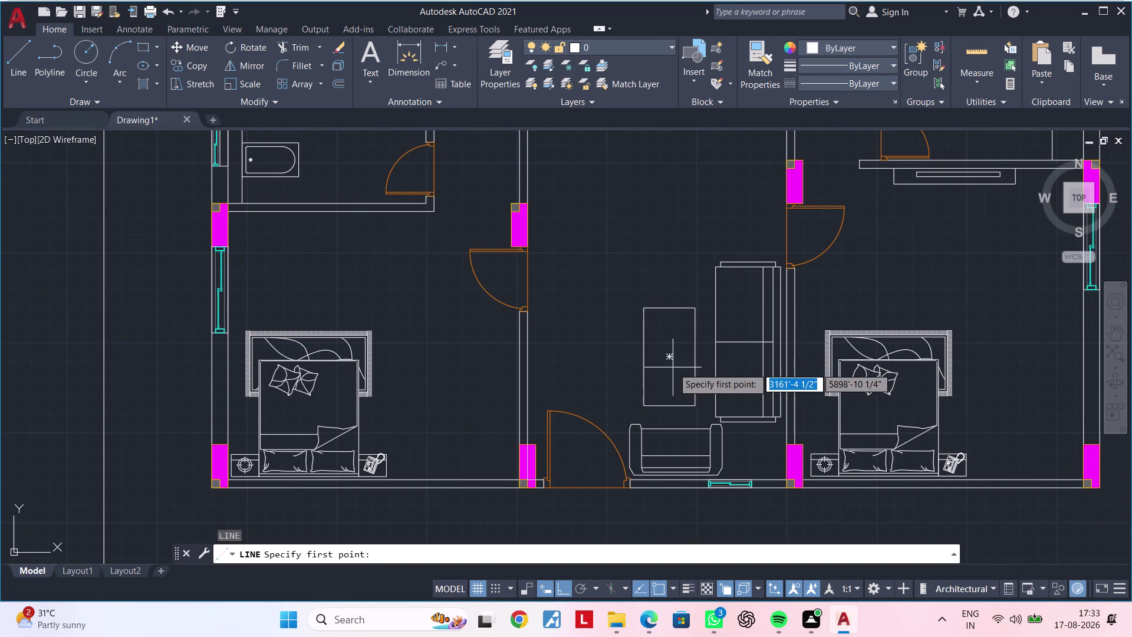
key(Escape)
key(Escape)
key(Escape)
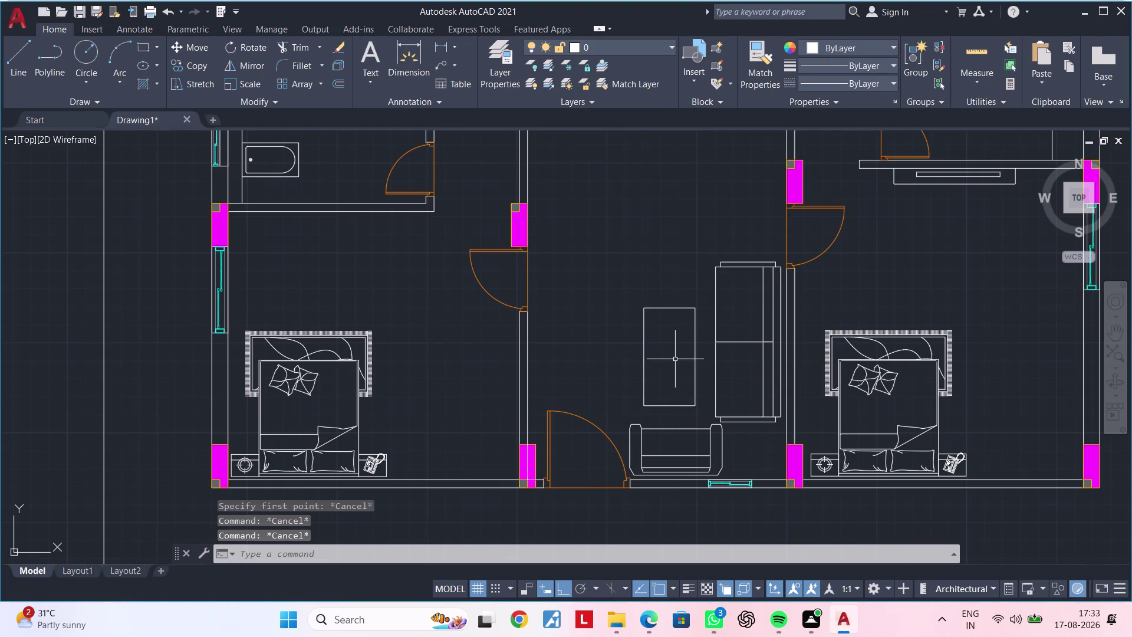
key(l)
key(space)
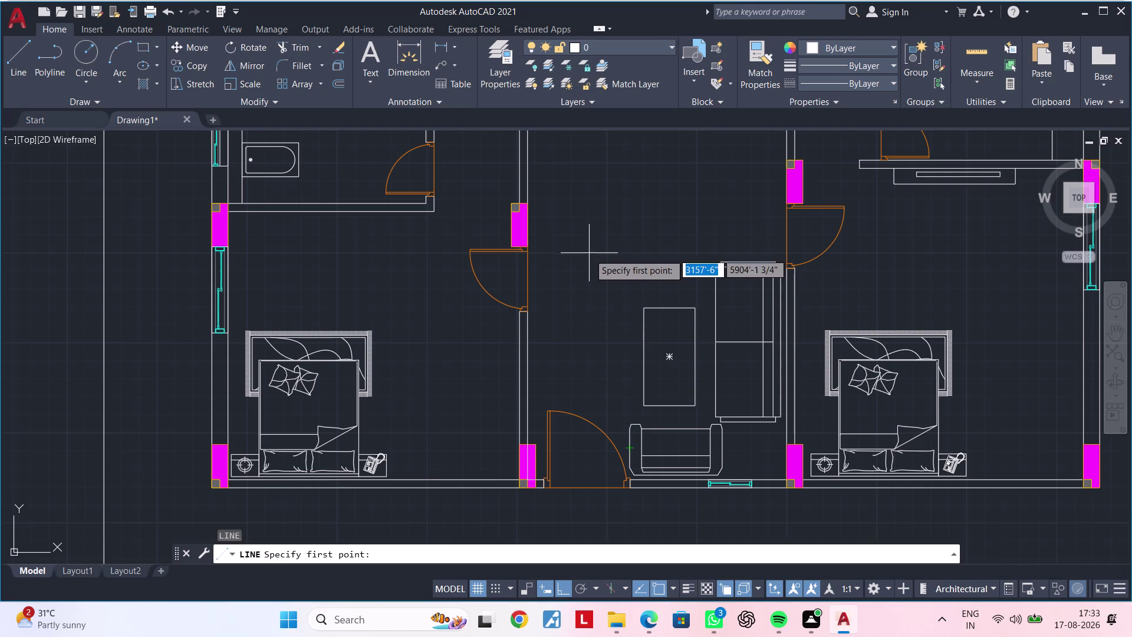
Draw the rug rectangle (REC) around the living-room coffee table.
key(Escape)
key(Escape)
text(REC)
key(space)
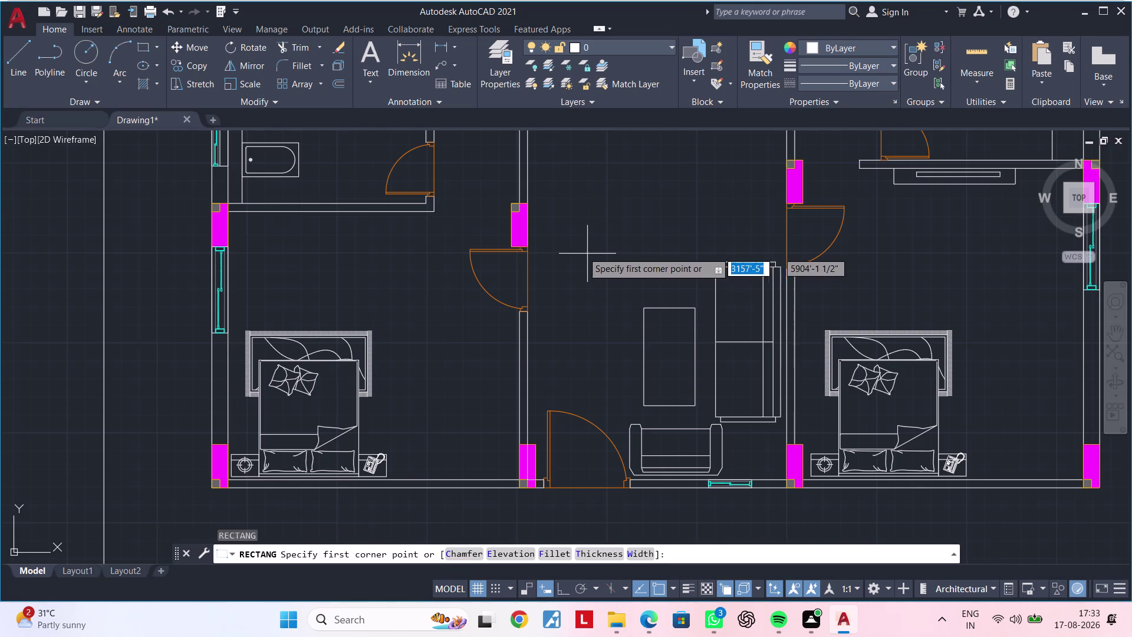
click(576, 249)
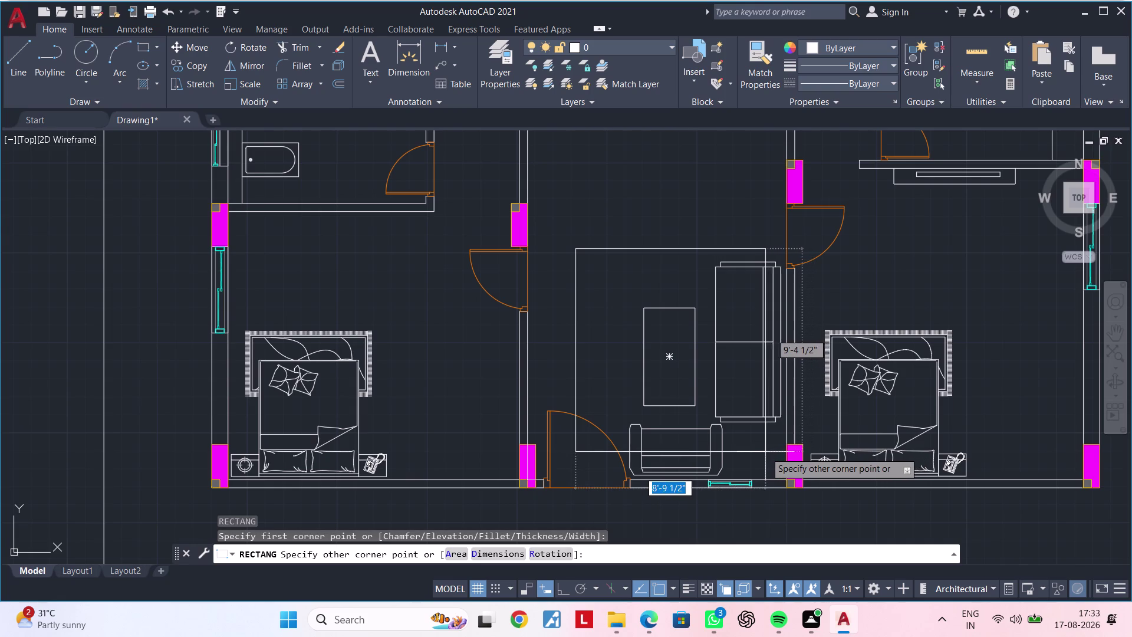
click(768, 452)
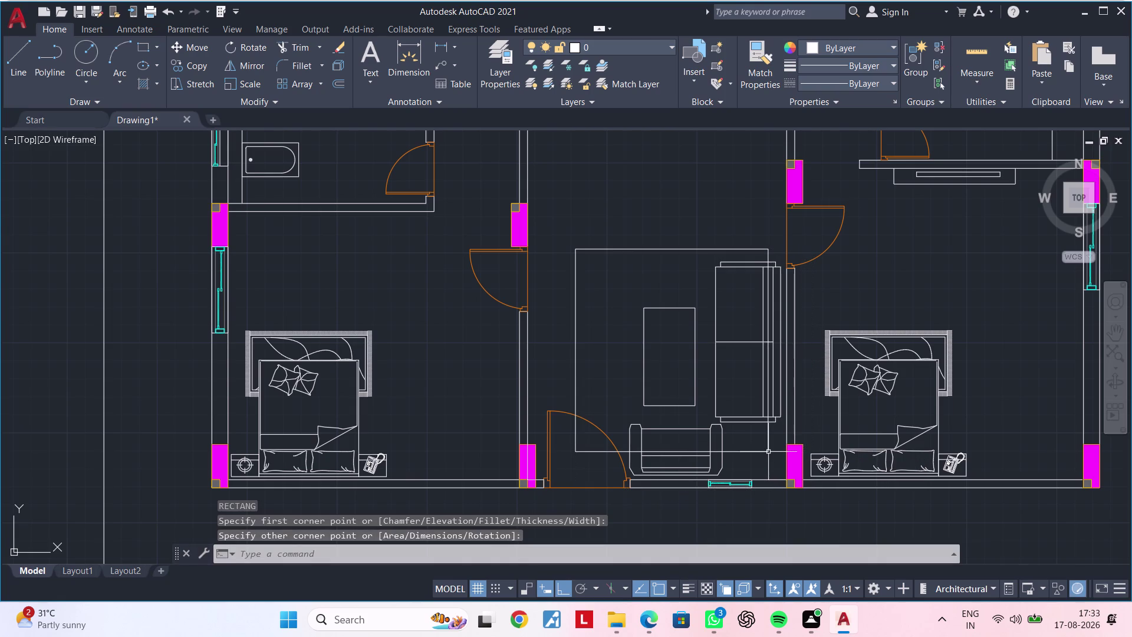
key(1)
key(Escape)
key(Escape)
key(Escape)
Explode the rug rectangle into separate lines with X.
text(TR)
key(space)
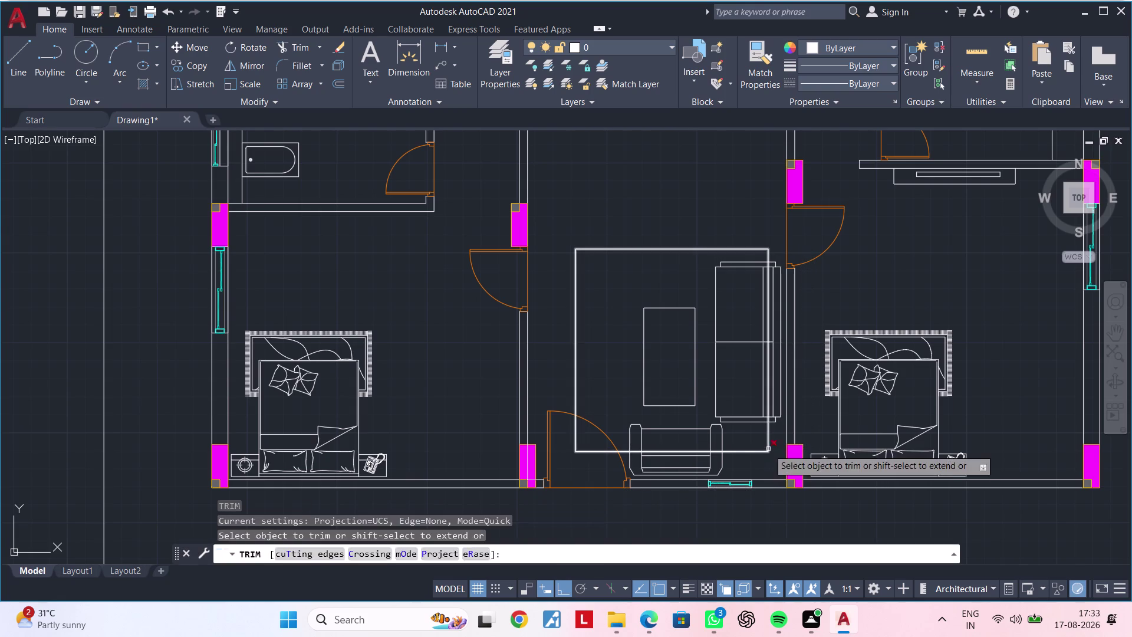
key(Escape)
key(Escape)
click(759, 449)
text(X)
key(space)
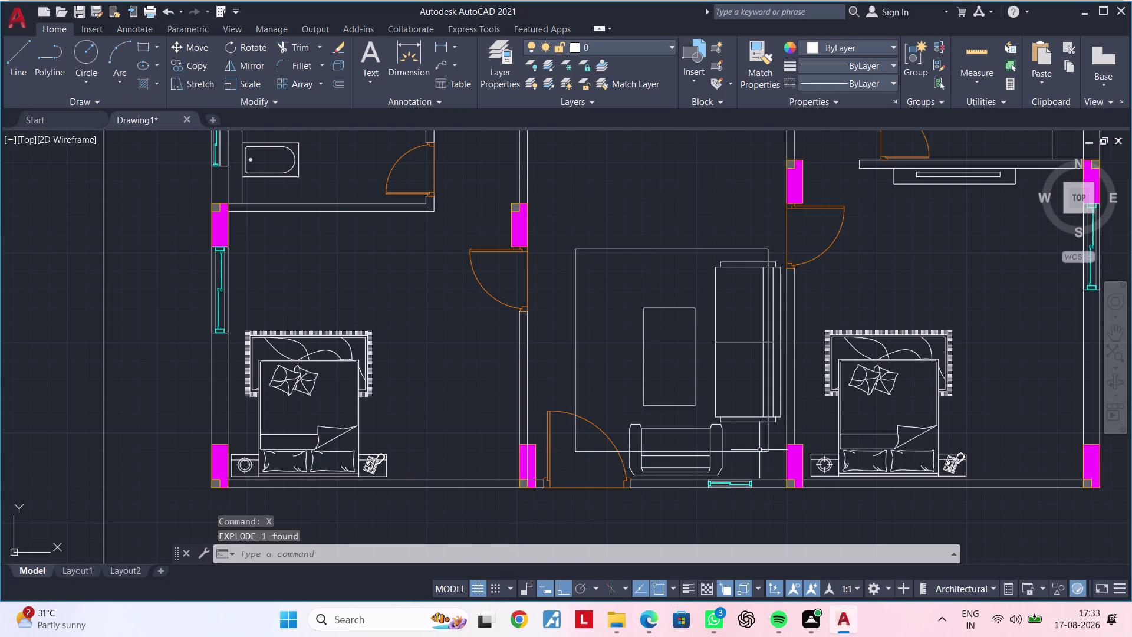
Trim the rug edge segments running through the armchair.
text(RE3)
key(Escape)
key(Escape)
text(TR)
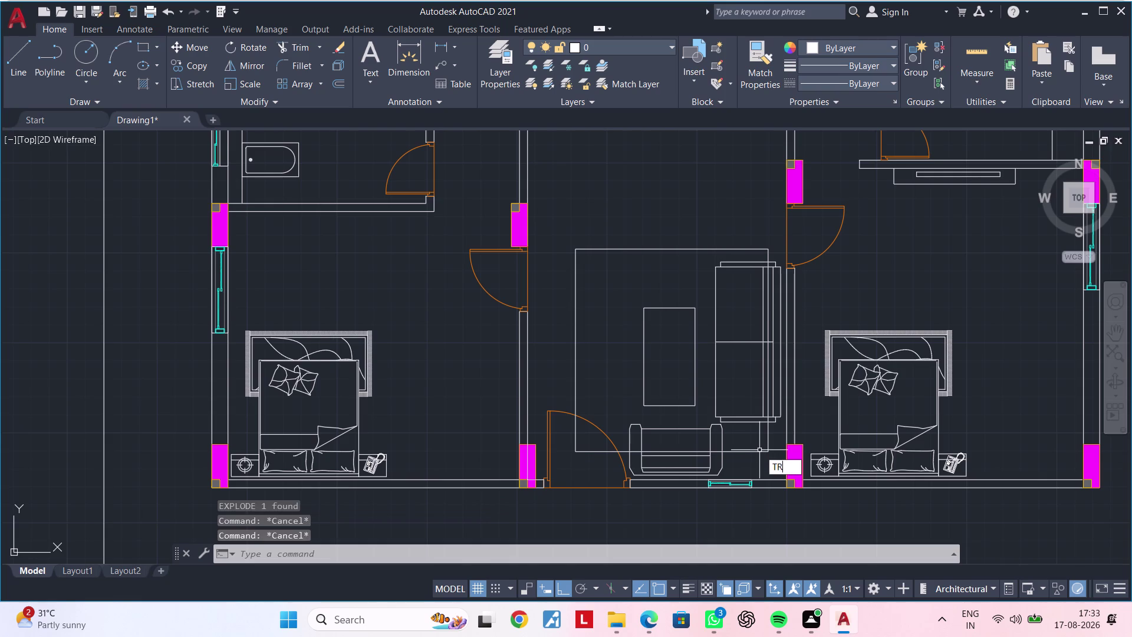
key(space)
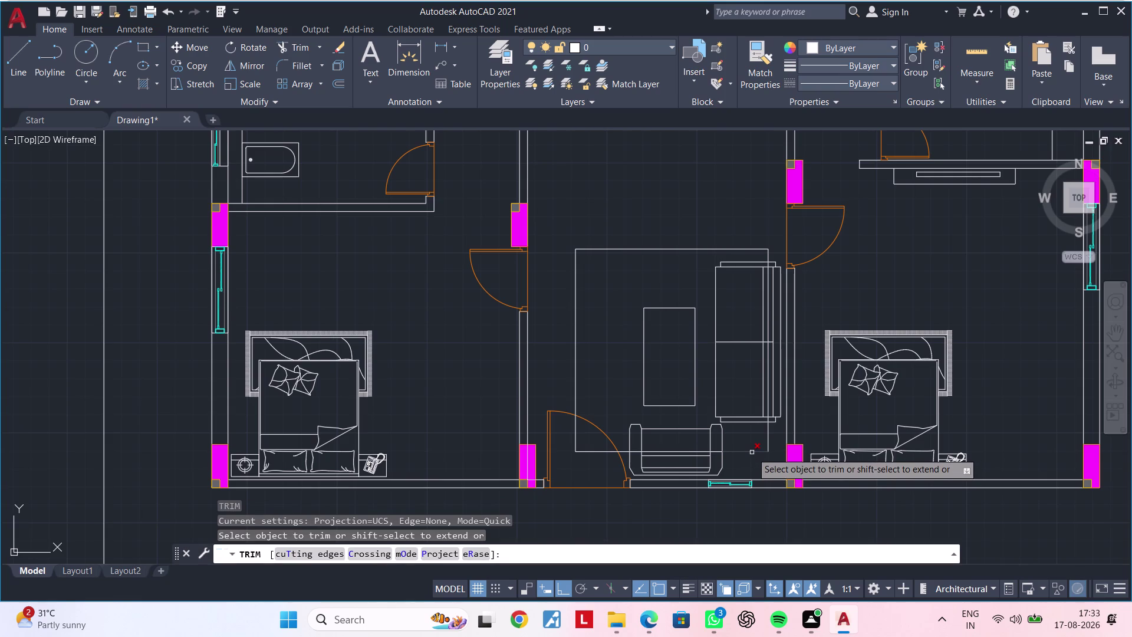
scroll(up, 3)
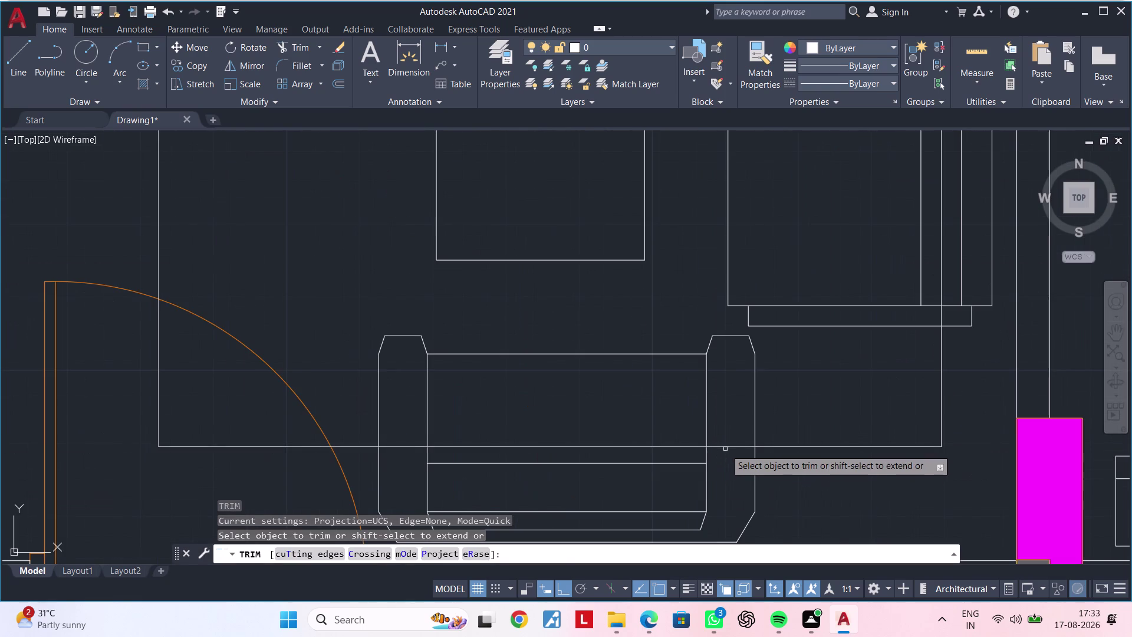
click(726, 445)
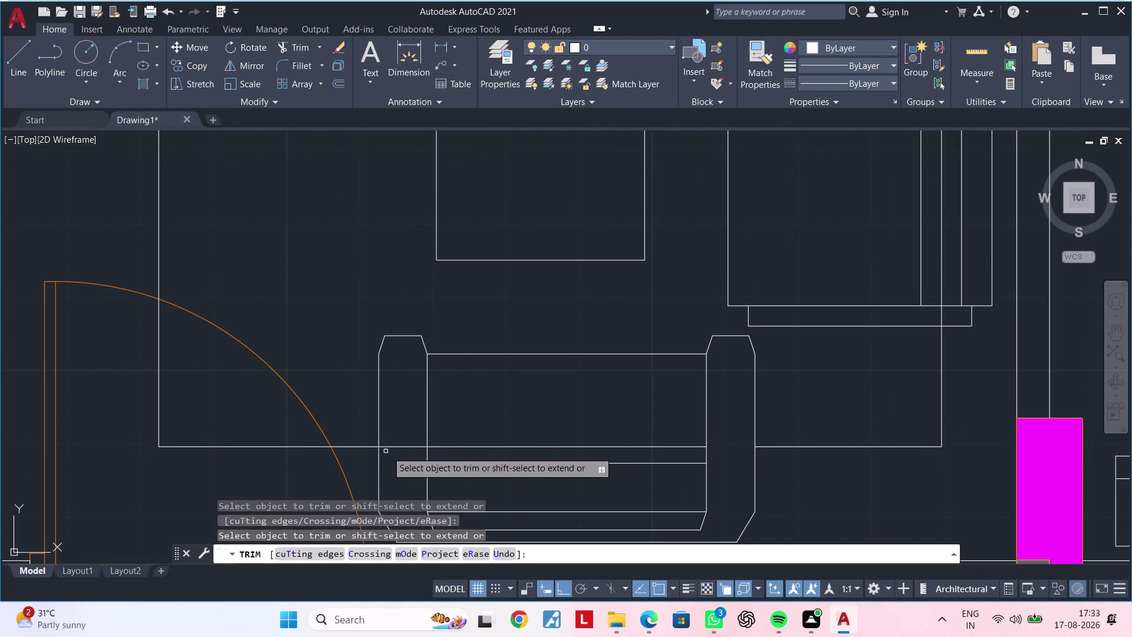
click(393, 446)
key(Escape)
click(468, 447)
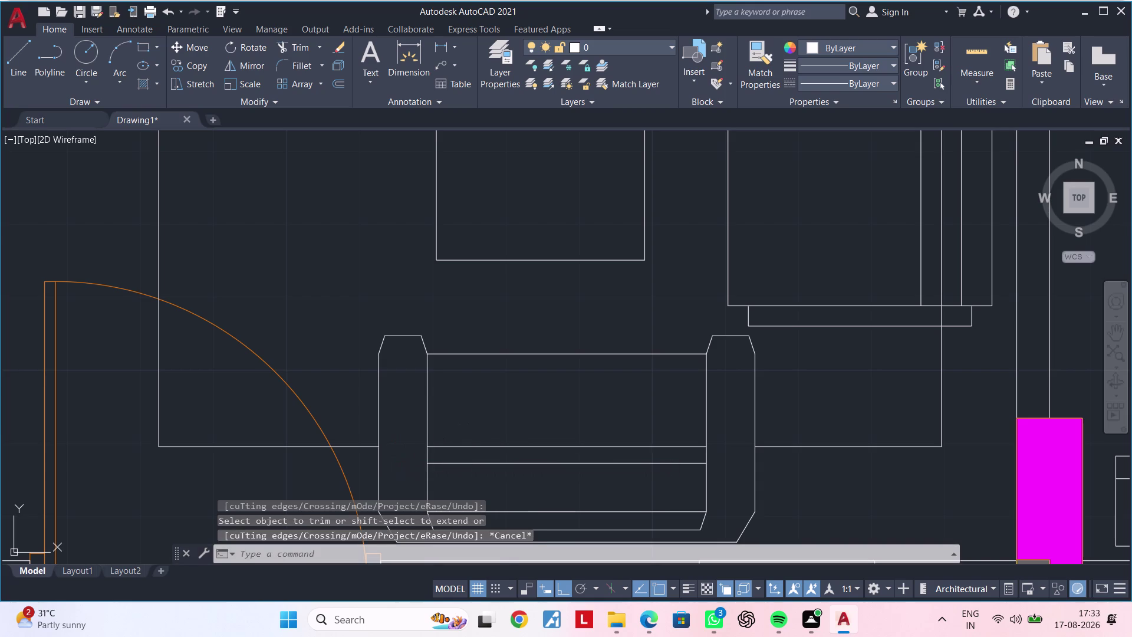
key(Delete)
Trim the rug lines passing under the sofa.
scroll(down, 3)
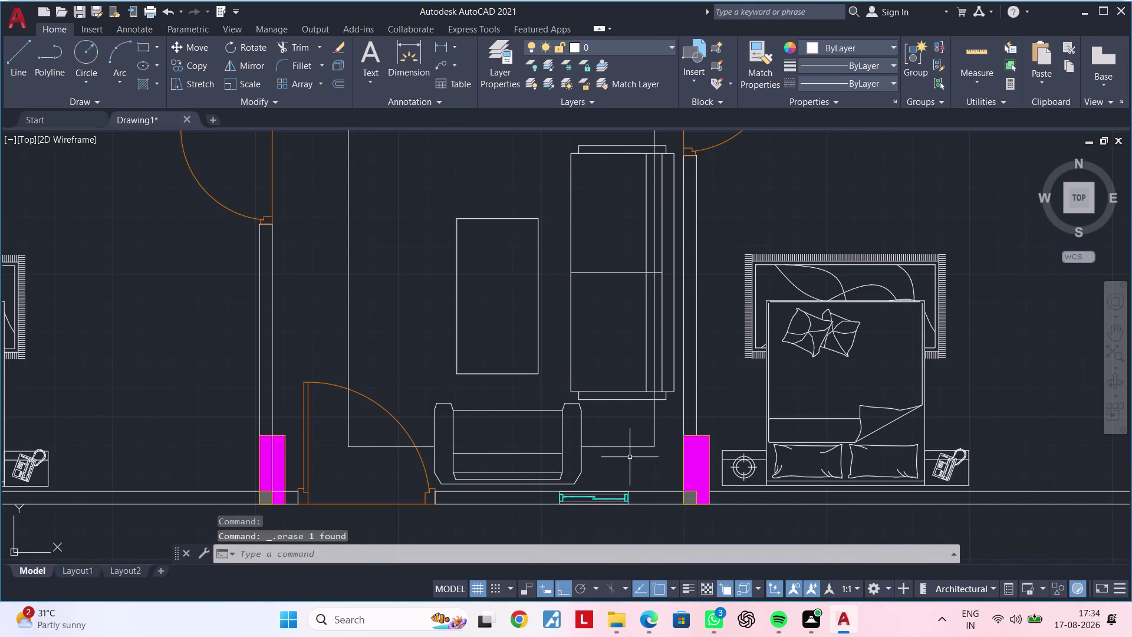
middle_drag(629, 456, 607, 510)
text(TR)
key(space)
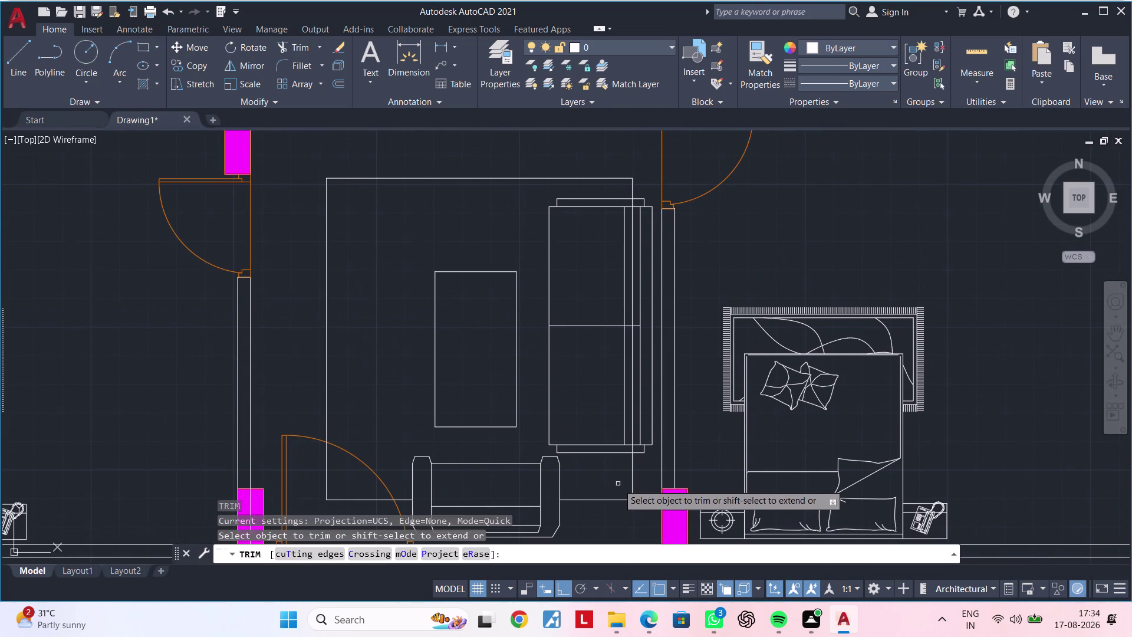
scroll(up, 3)
click(627, 432)
scroll(down, 3)
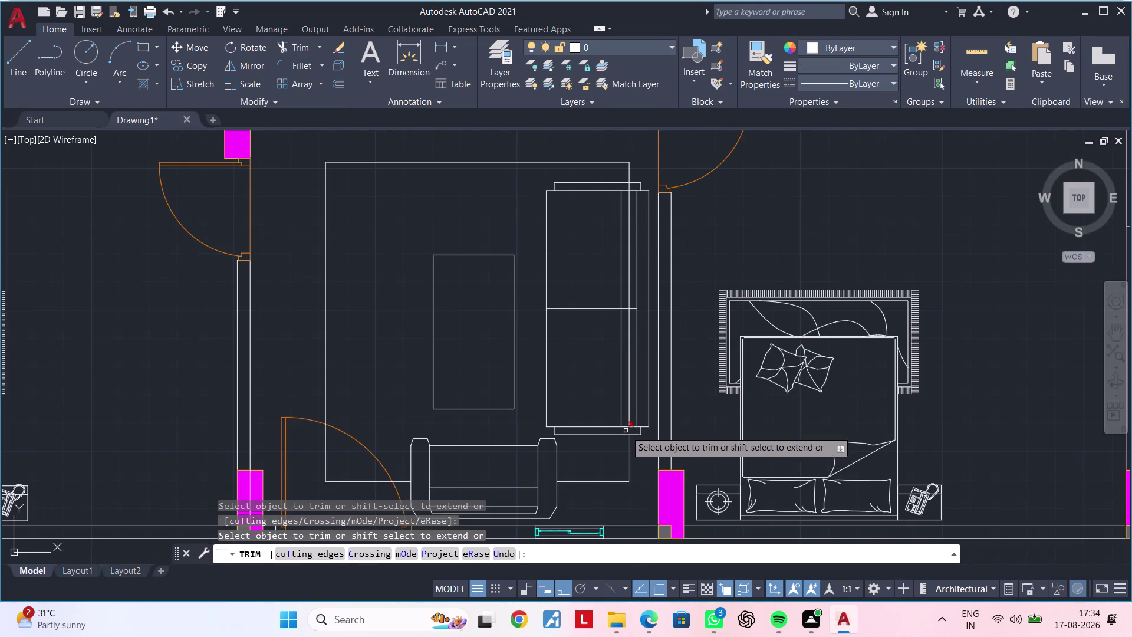
middle_drag(617, 370, 616, 531)
scroll(up, 3)
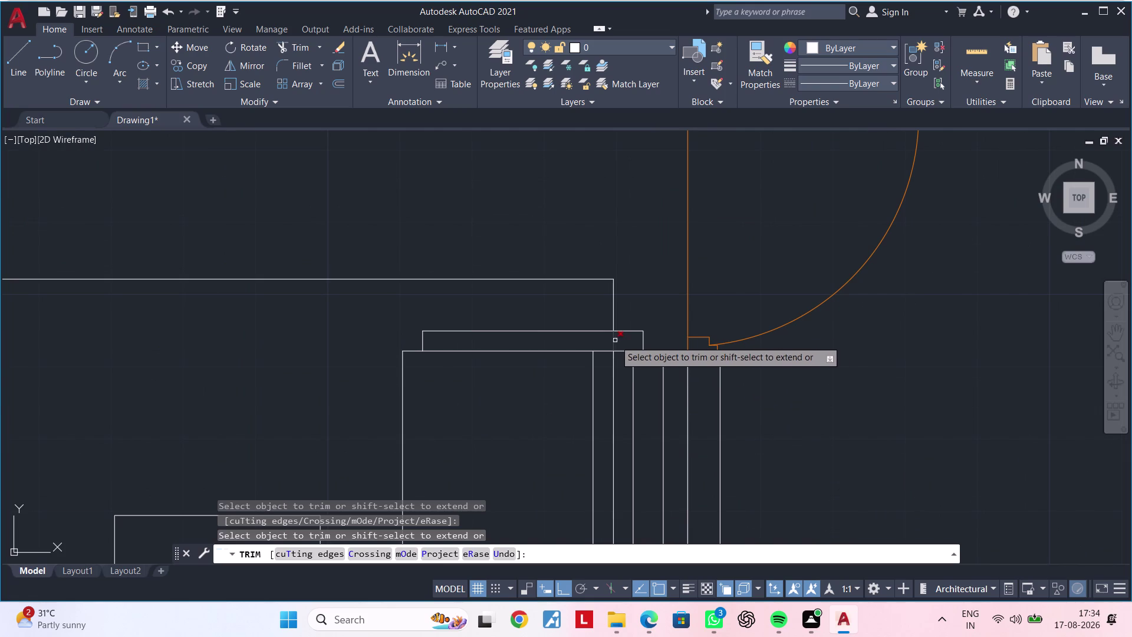
click(613, 340)
key(Escape)
Delete the leftover short line at the sofa corner.
click(614, 385)
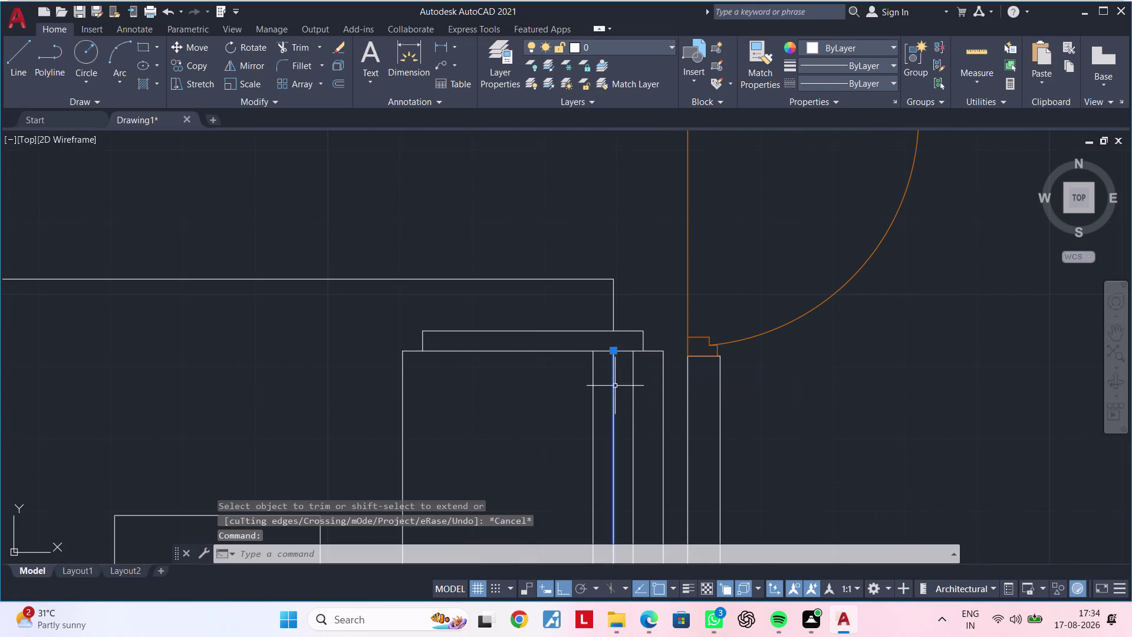
key(Delete)
scroll(down, 3)
middle_drag(610, 426, 668, 291)
scroll(down, 3)
middle_drag(646, 342, 659, 414)
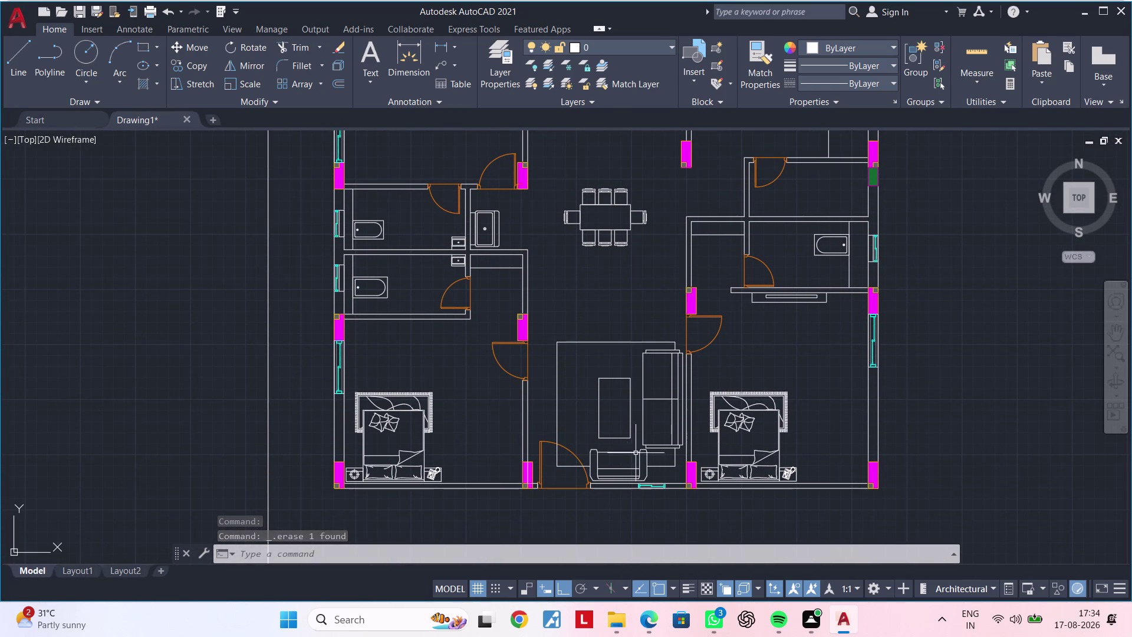
Pan and zoom across the plan to the right wall near the green block.
middle_drag(629, 323, 647, 438)
middle_drag(620, 401, 715, 441)
middle_drag(718, 439, 708, 509)
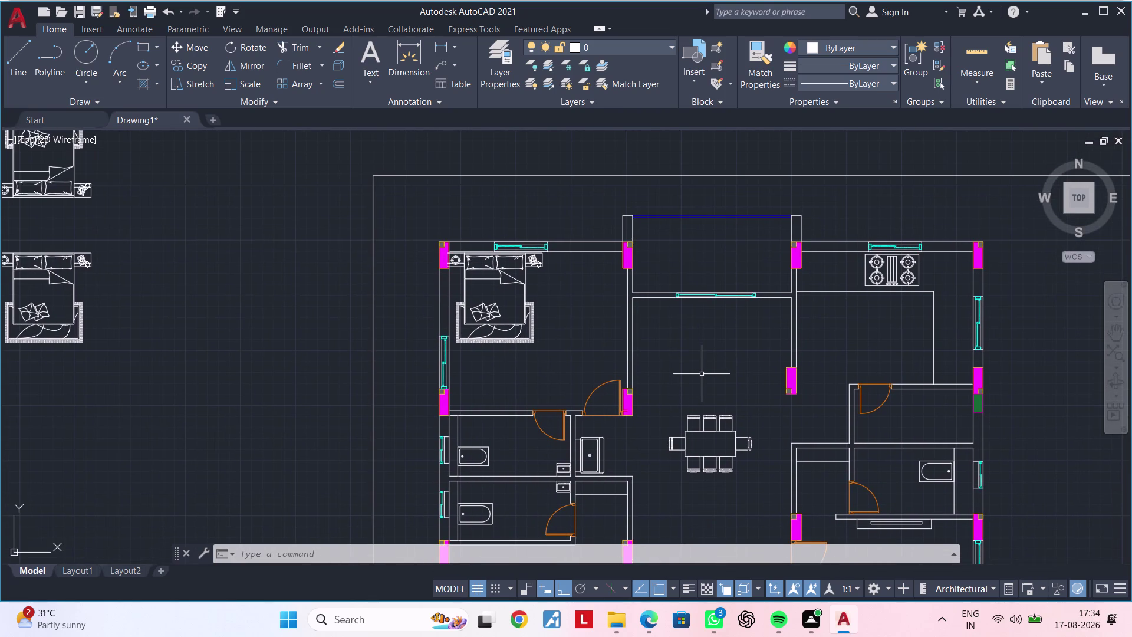
middle_drag(943, 433, 680, 352)
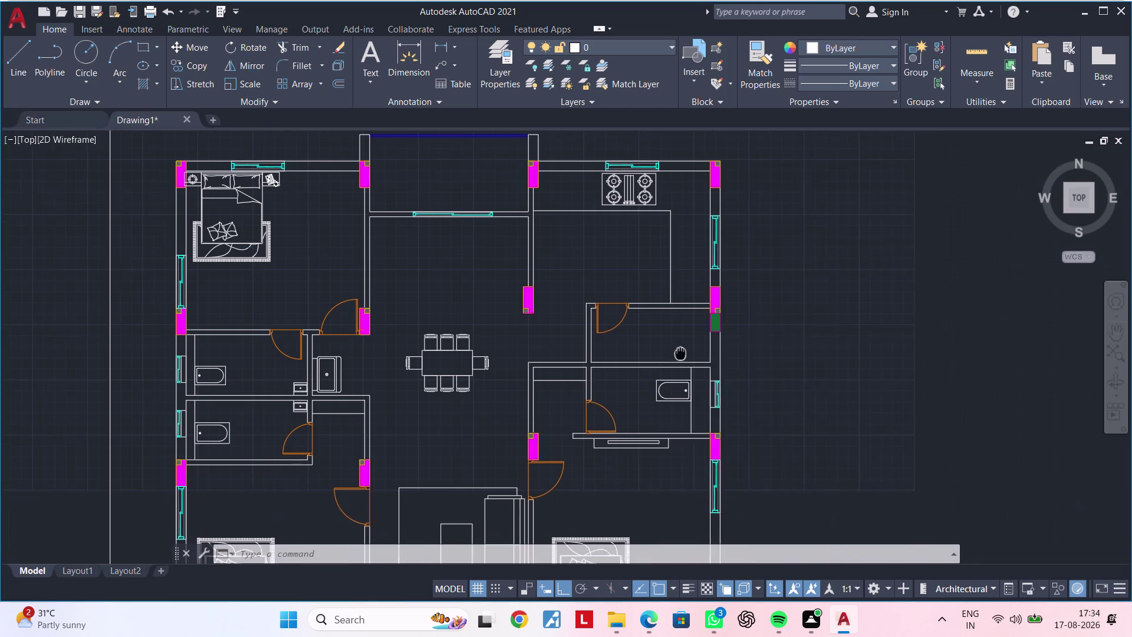
middle_drag(680, 351, 680, 352)
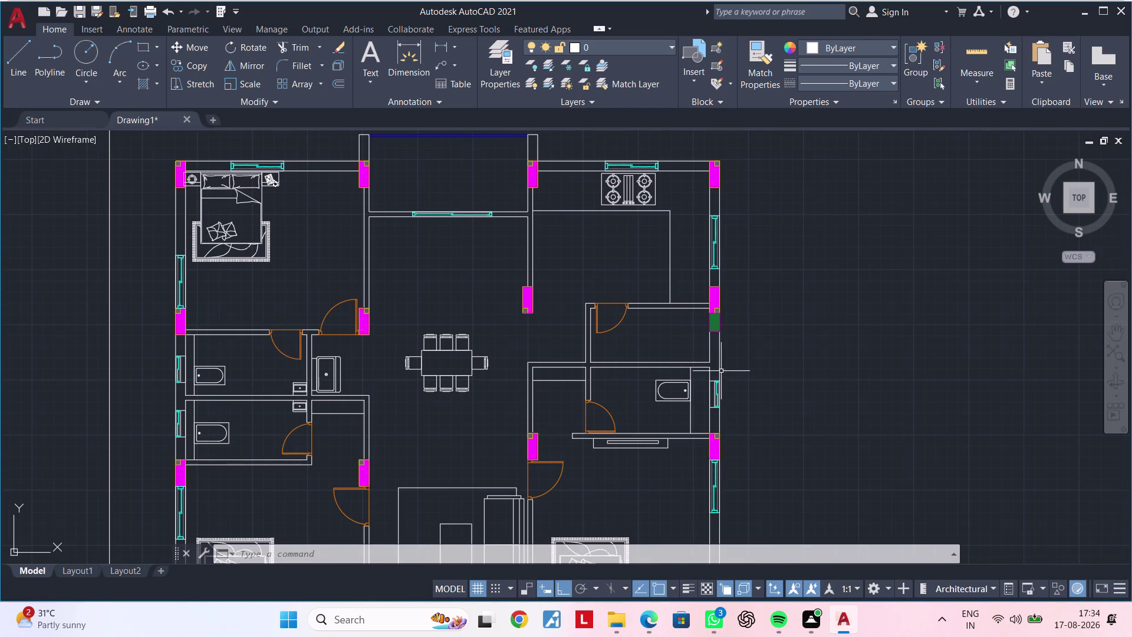
scroll(up, 3)
middle_drag(714, 344, 683, 345)
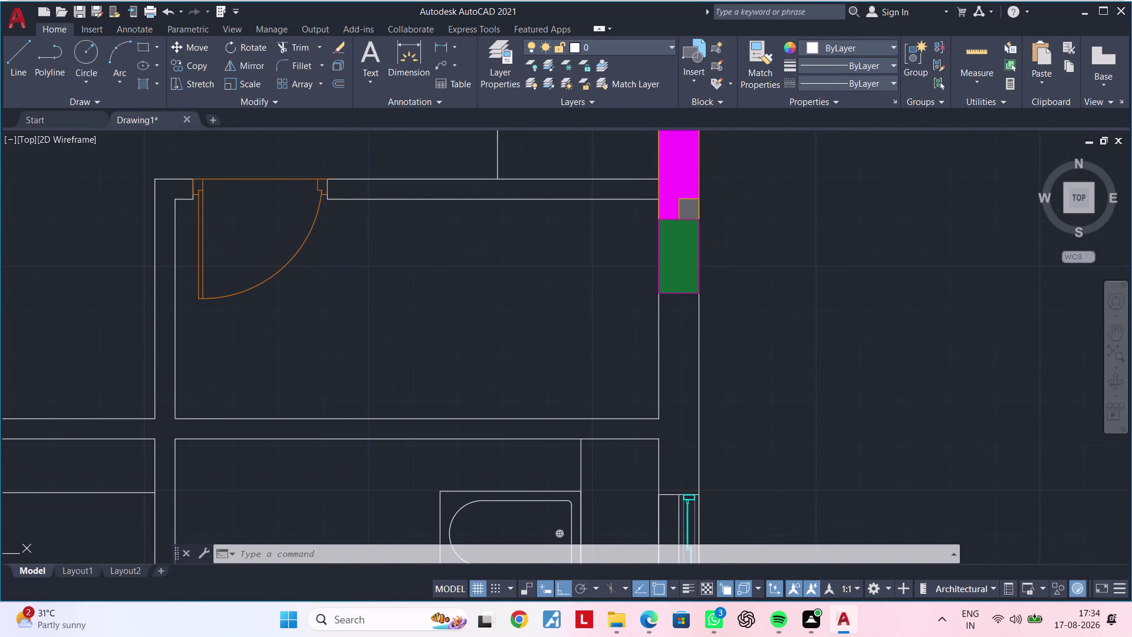
Try extending the wall line below the green block, then cancel.
scroll(up, 3)
middle_drag(669, 353, 615, 344)
key(Escape)
key(Escape)
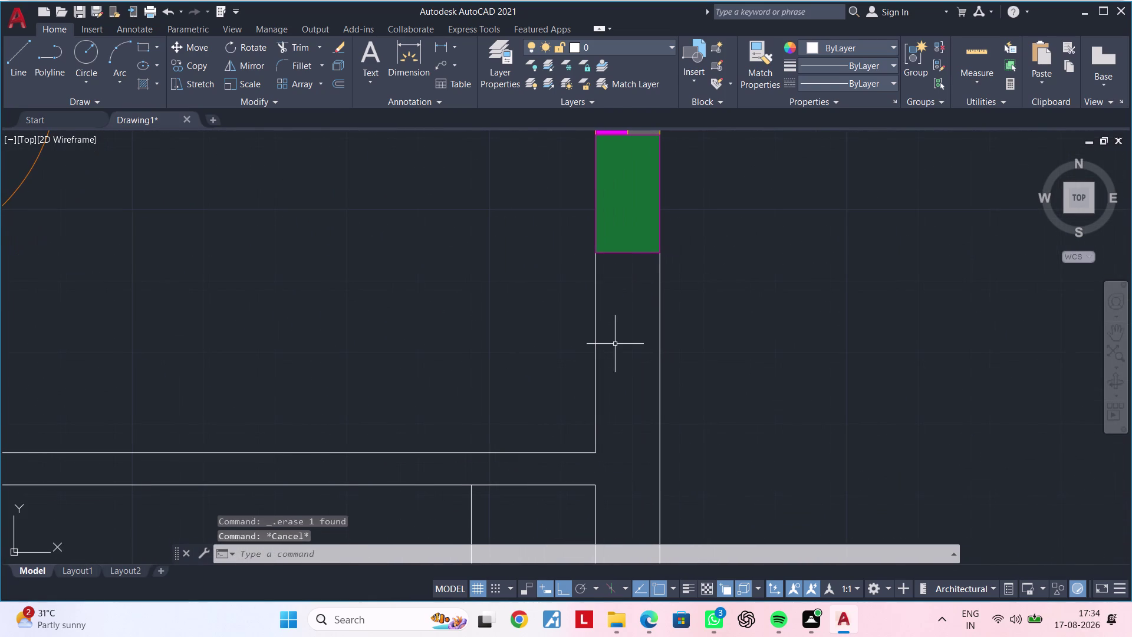
key(e)
text(X)
key(space)
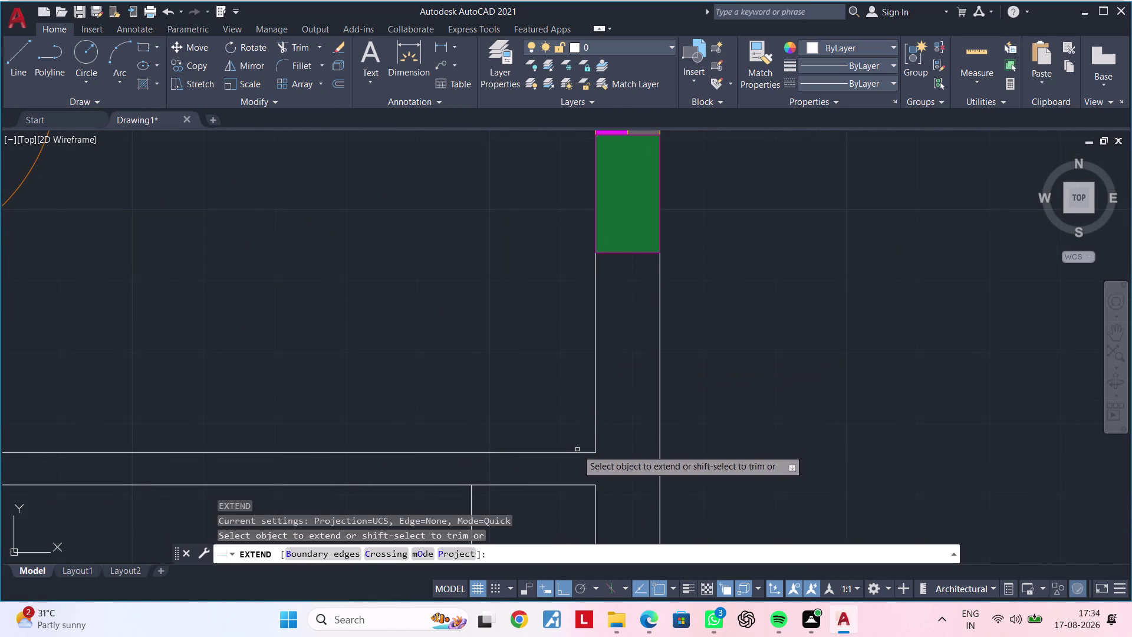
click(588, 452)
key(Escape)
key(Escape)
key(Escape)
Draw a trial line across the wall below the green block, then cancel.
text(TR)
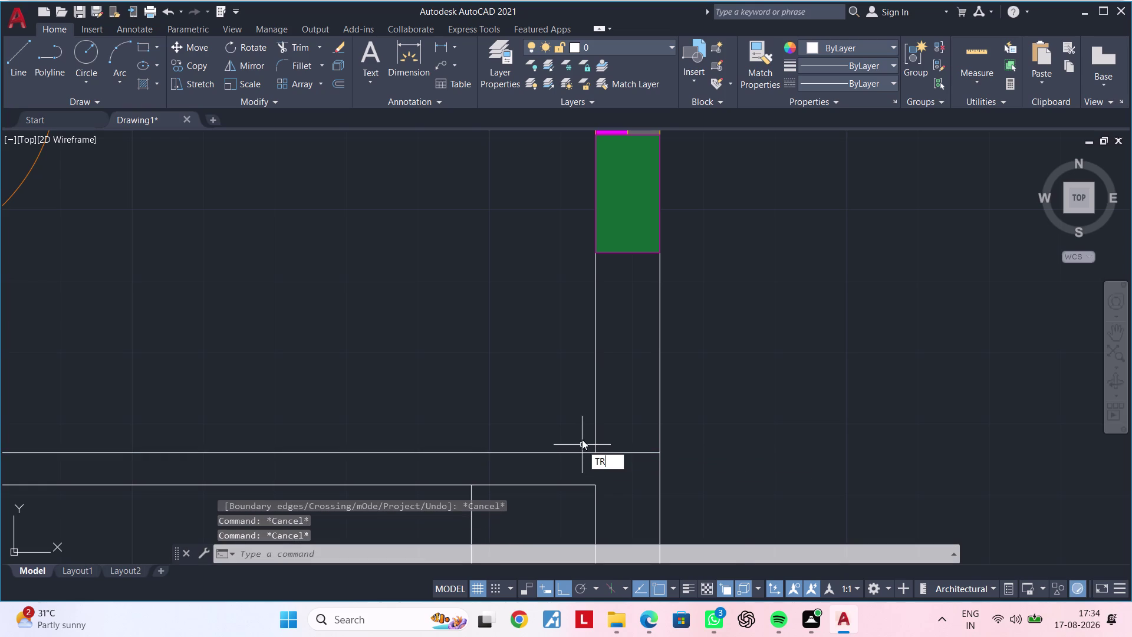
key(Escape)
key(Escape)
text(L)
key(space)
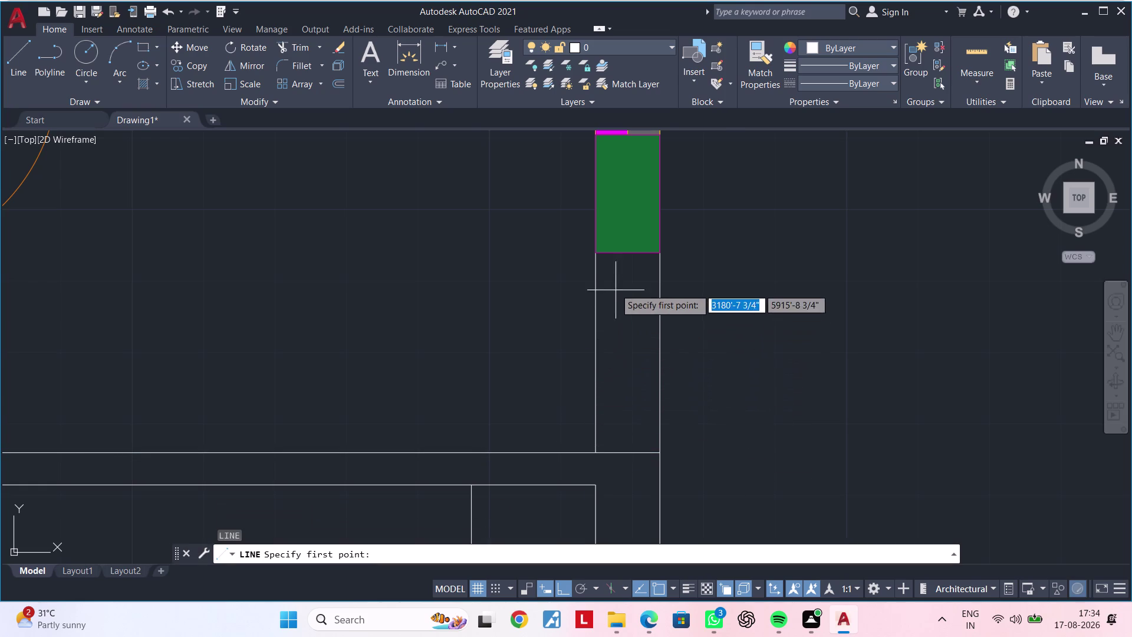
scroll(up, 3)
click(598, 261)
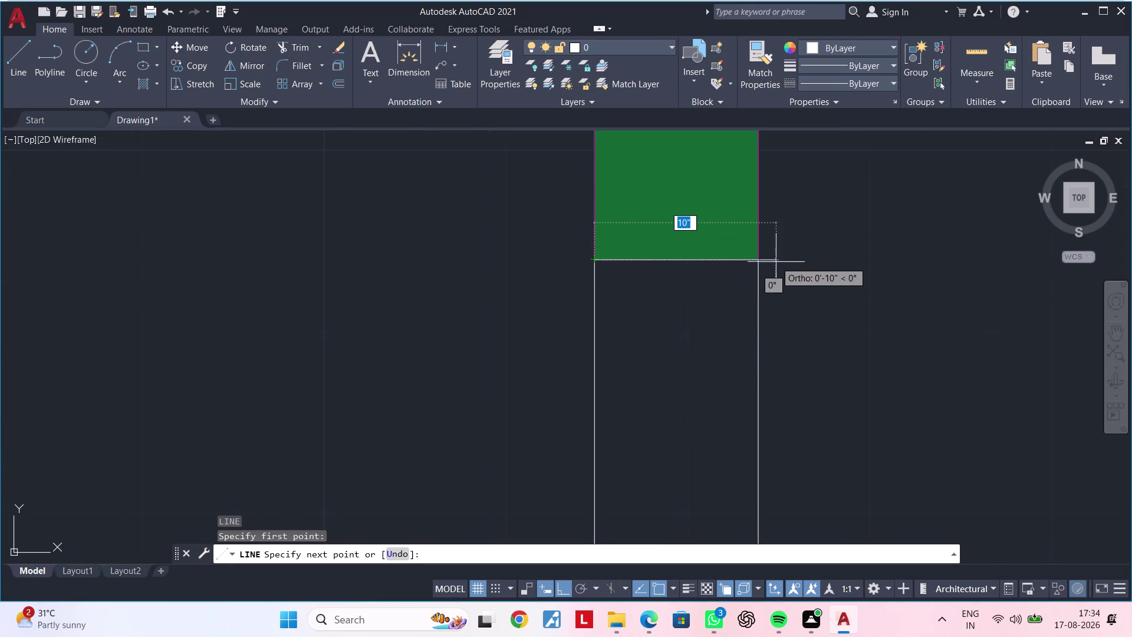
click(759, 260)
key(Escape)
key(Escape)
scroll(down, 3)
middle_drag(689, 339, 651, 338)
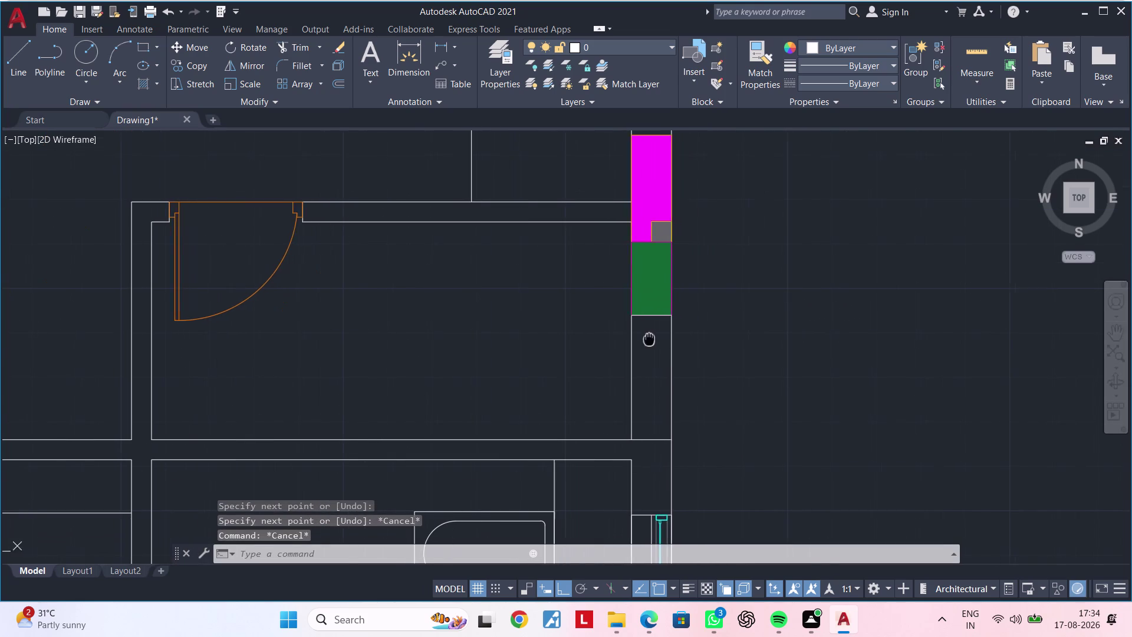
middle_drag(651, 338, 647, 338)
Attempt trimming the wall lines below the green block, then cancel.
key(Escape)
key(Escape)
text(TR)
key(space)
drag(697, 346, 650, 347)
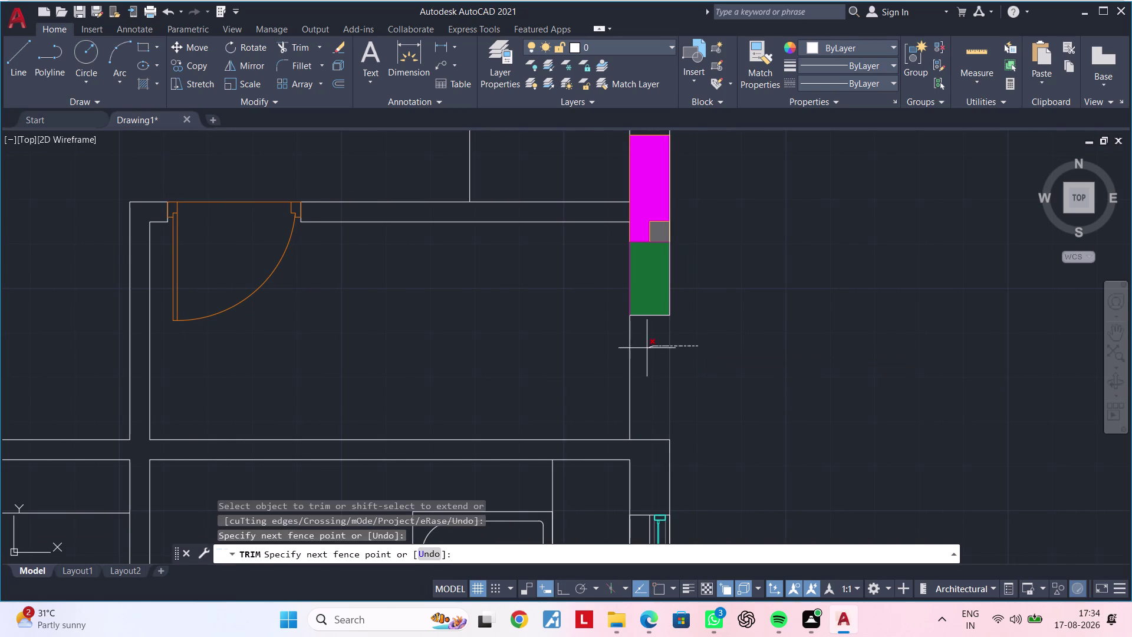
drag(650, 347, 623, 349)
key(Escape)
key(Escape)
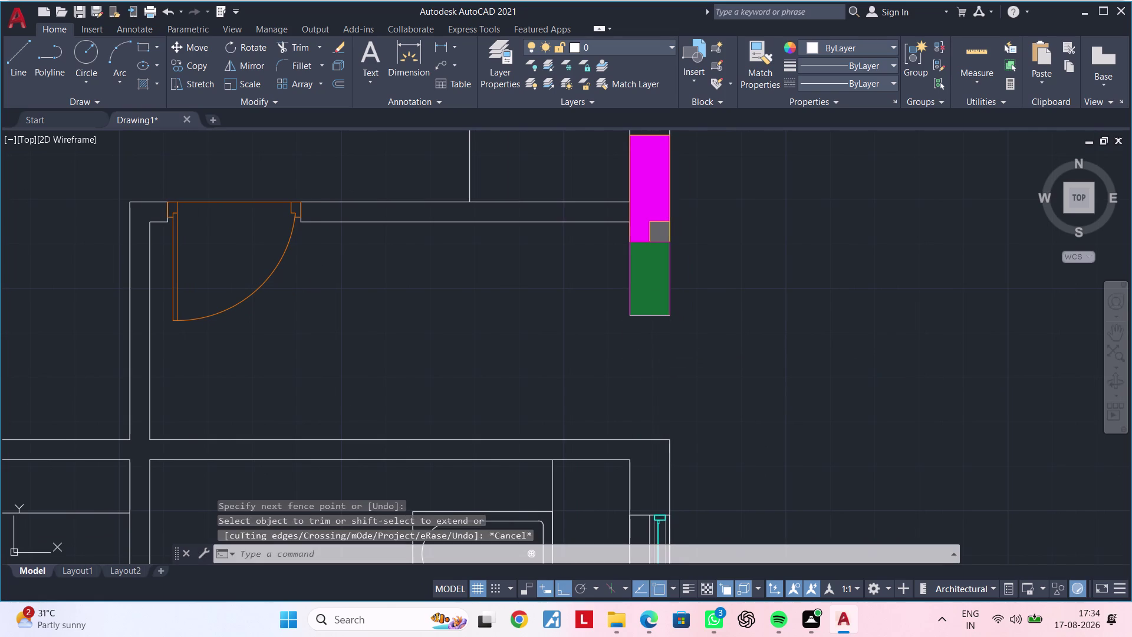
key(Escape)
Start a vertical line from the green block corner, then cancel it.
text(L)
key(space)
click(672, 318)
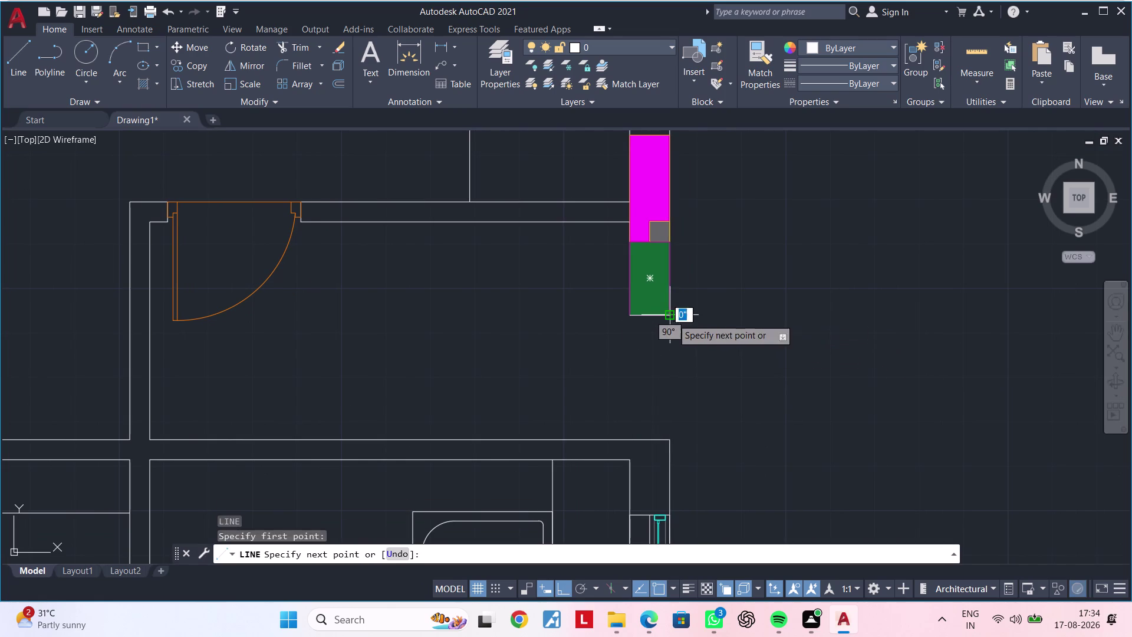
click(672, 442)
key(Escape)
key(Escape)
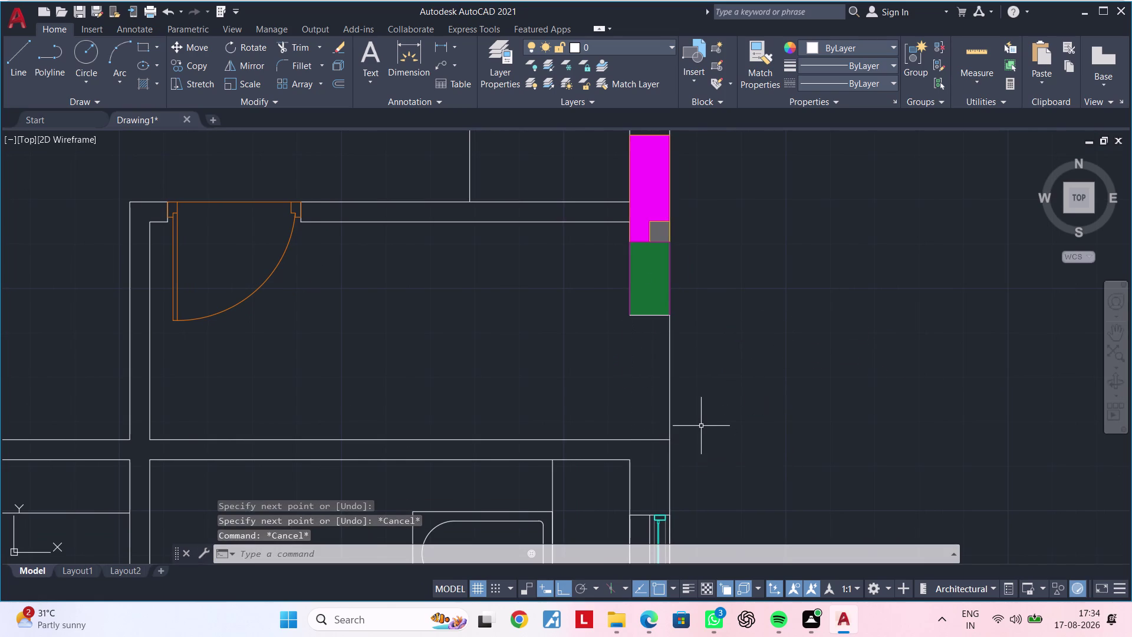
Offset the wall line below the green block by 4.5" to the left.
text(OF 4.5)
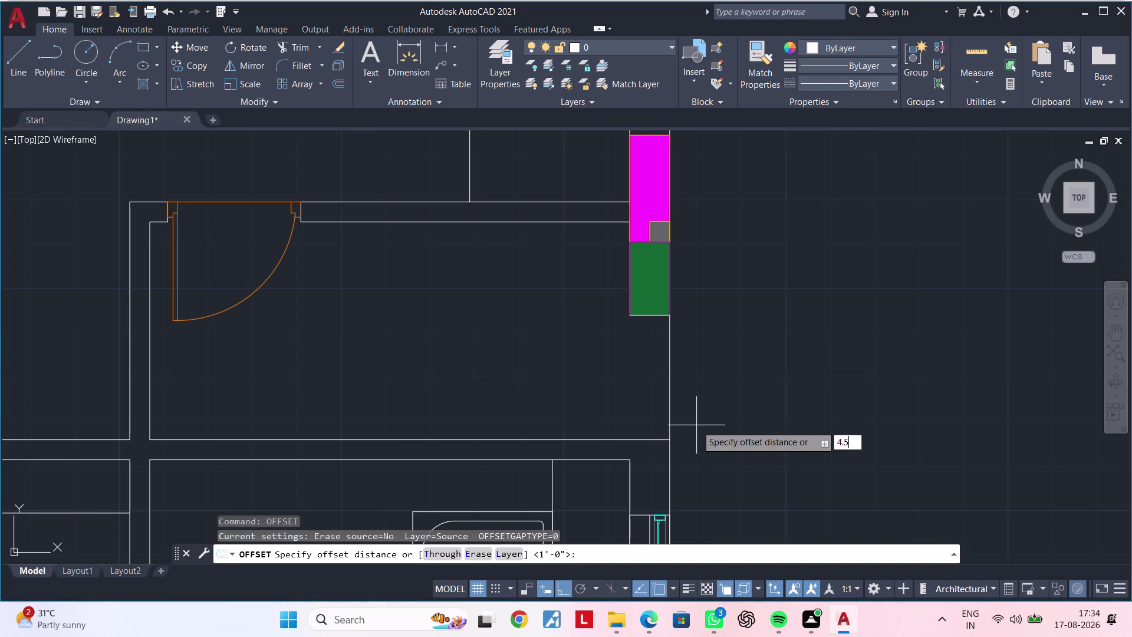
text(")
key(Return)
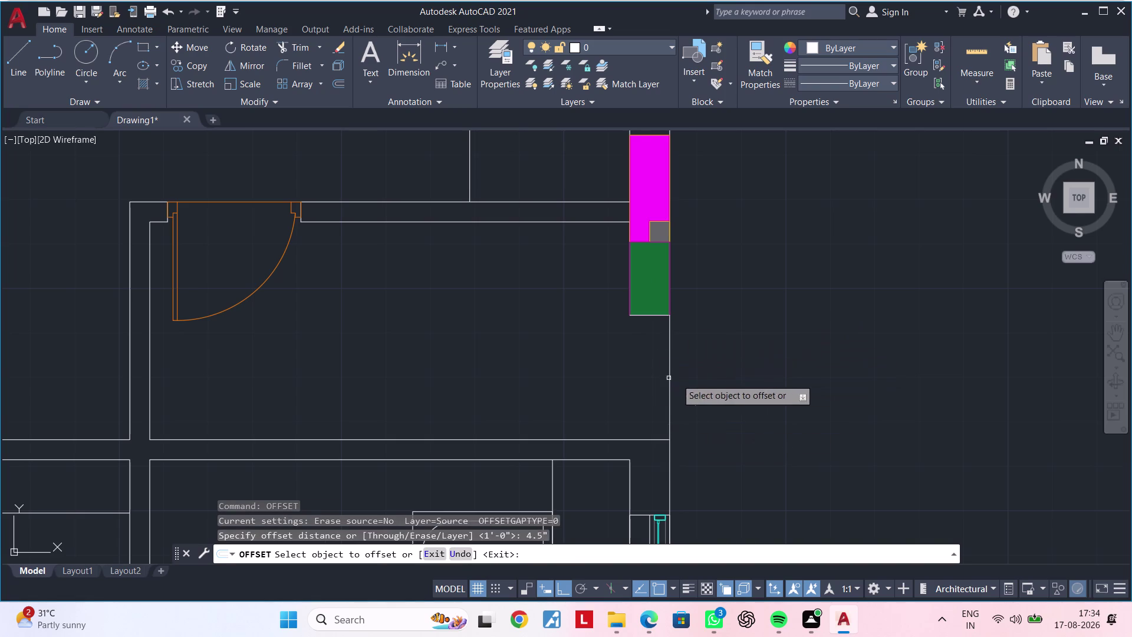
click(672, 369)
click(668, 369)
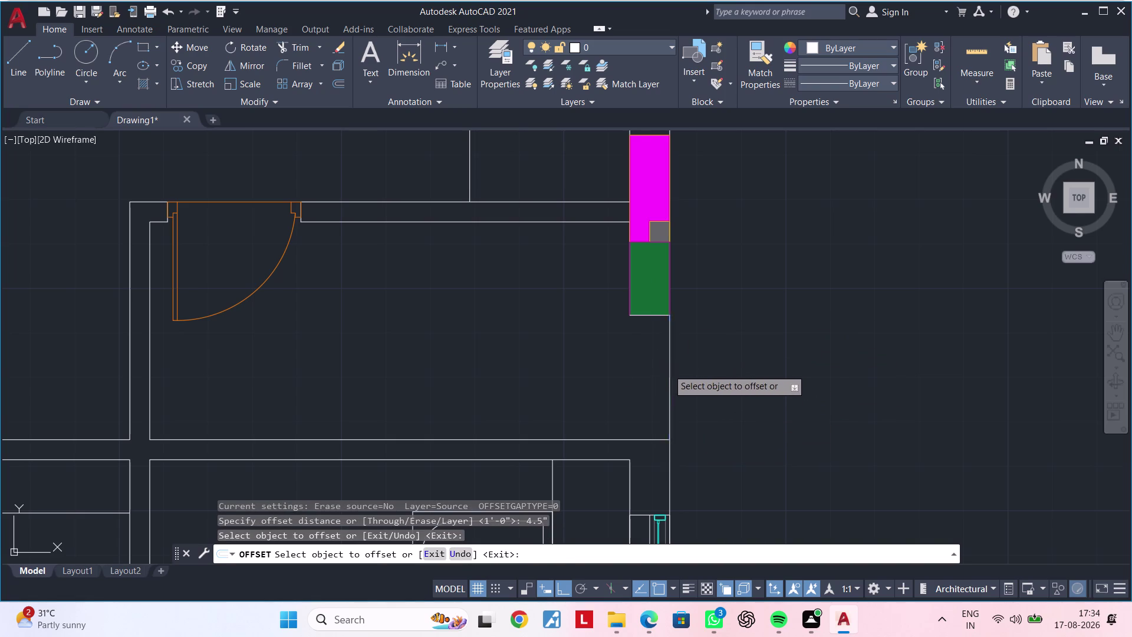
click(640, 371)
key(Escape)
key(Escape)
scroll(down, 3)
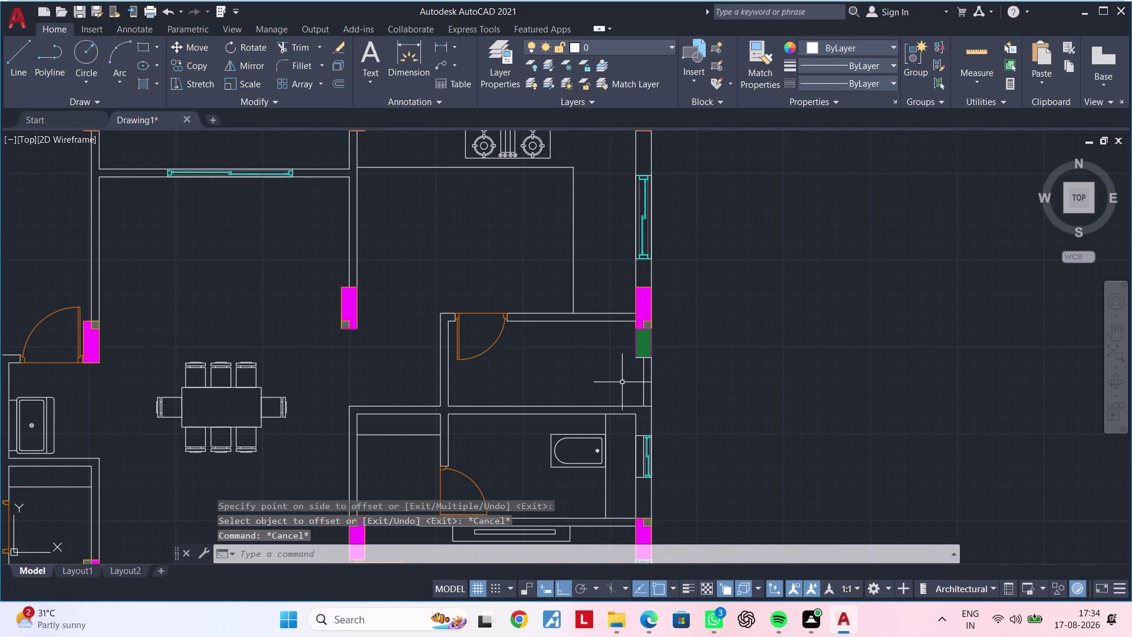
Set the new wall line below the green block to Green, then zoom out.
click(642, 381)
click(656, 379)
click(647, 379)
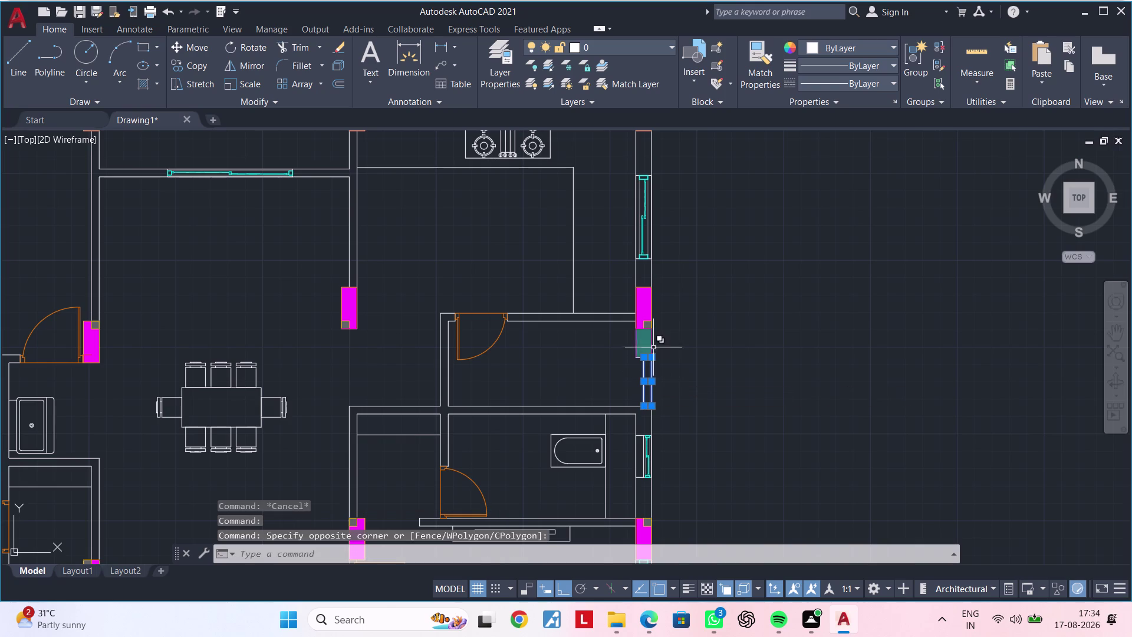
click(845, 43)
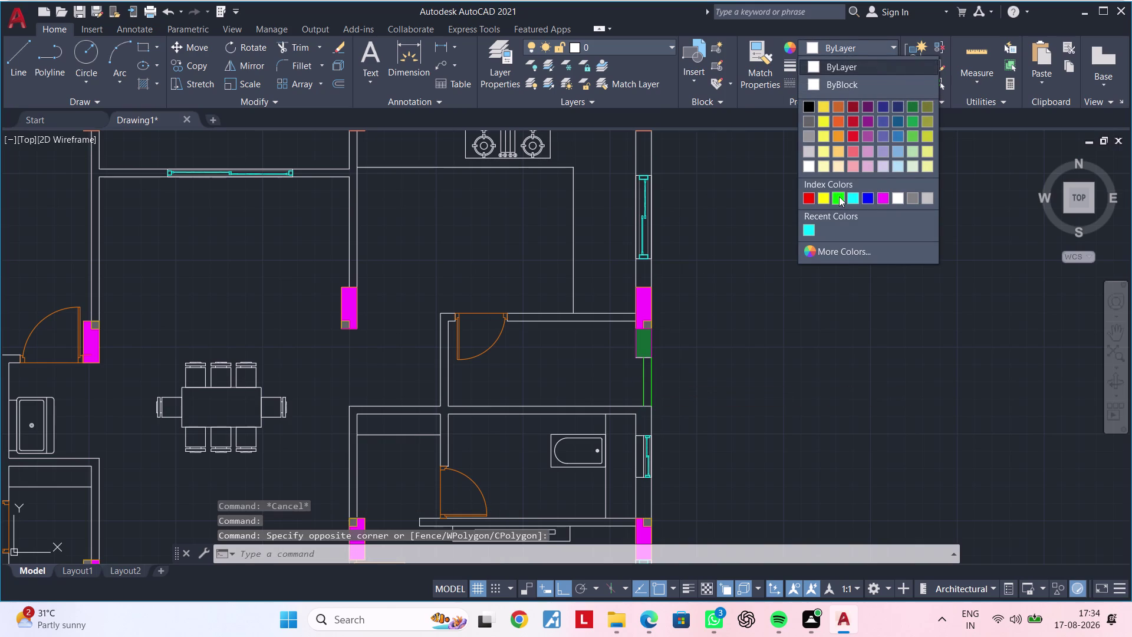
click(838, 196)
key(Escape)
middle_drag(763, 378, 889, 341)
scroll(down, 3)
middle_drag(891, 345, 958, 314)
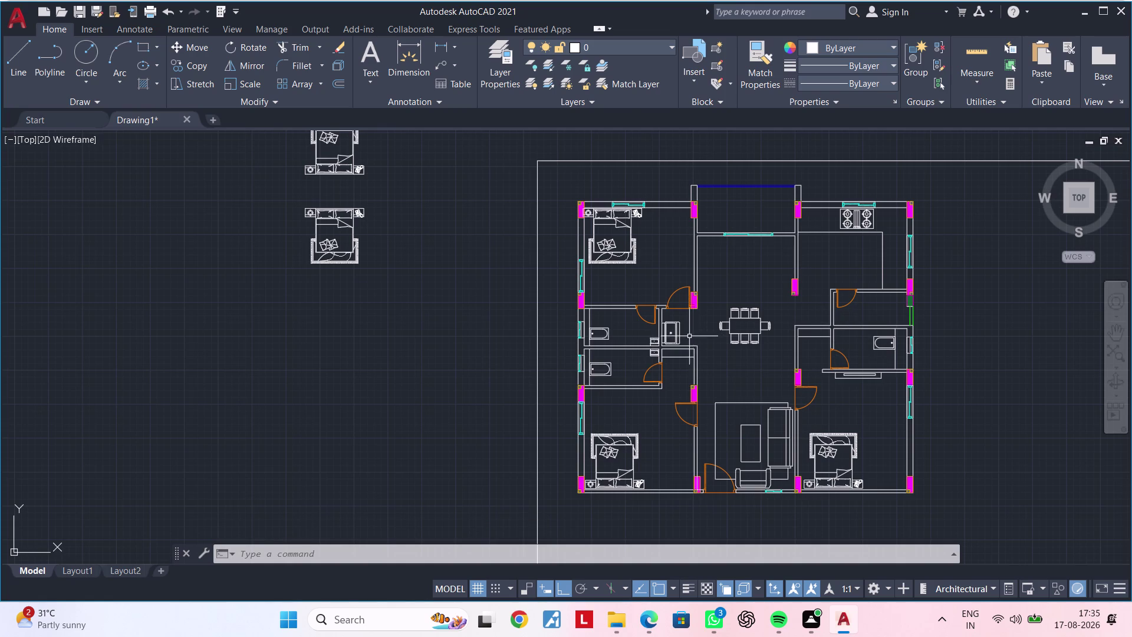
Select both parts of the small basin in the left bathroom.
scroll(up, 3)
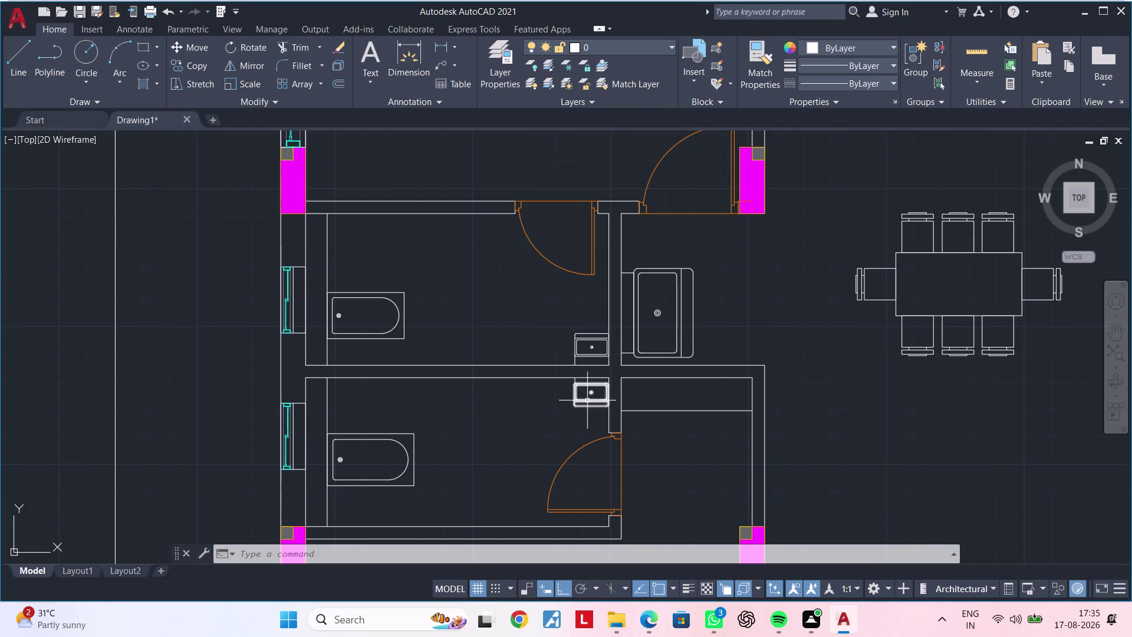
click(587, 401)
scroll(up, 3)
click(567, 384)
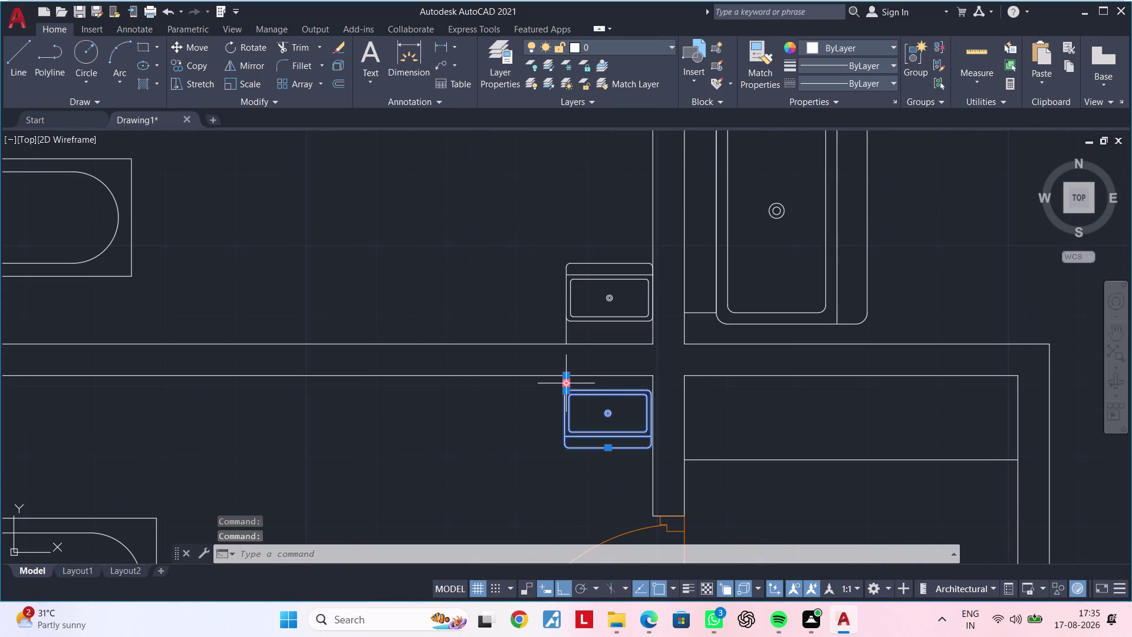
scroll(down, 3)
middle_drag(853, 404, 634, 409)
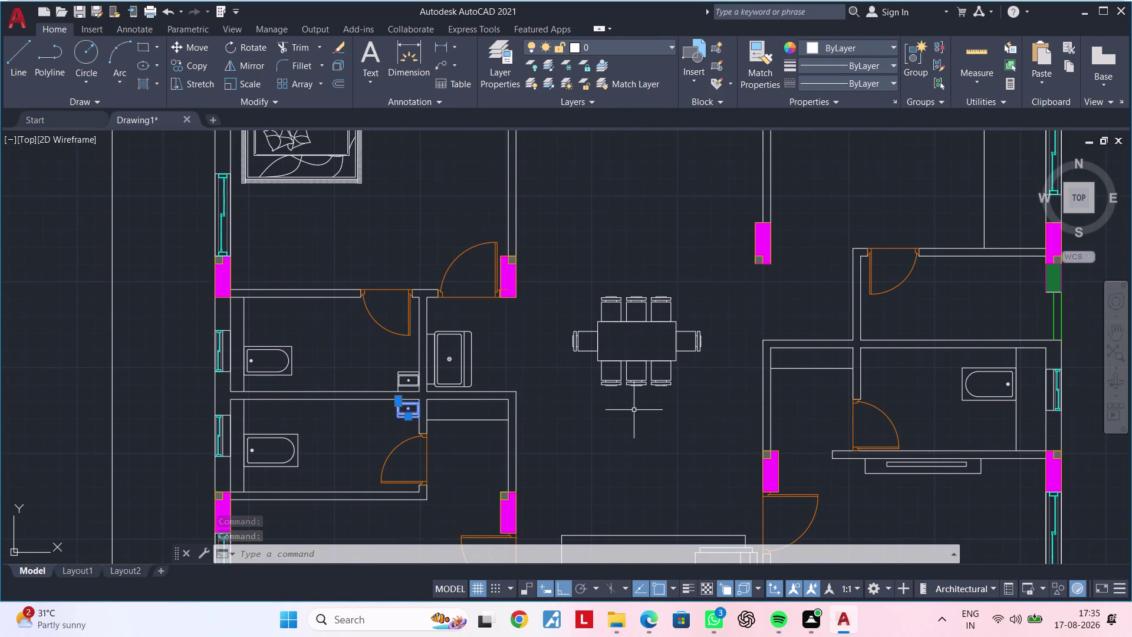
Start copying the basin (CO) with its base point at the wall corner.
key(c)
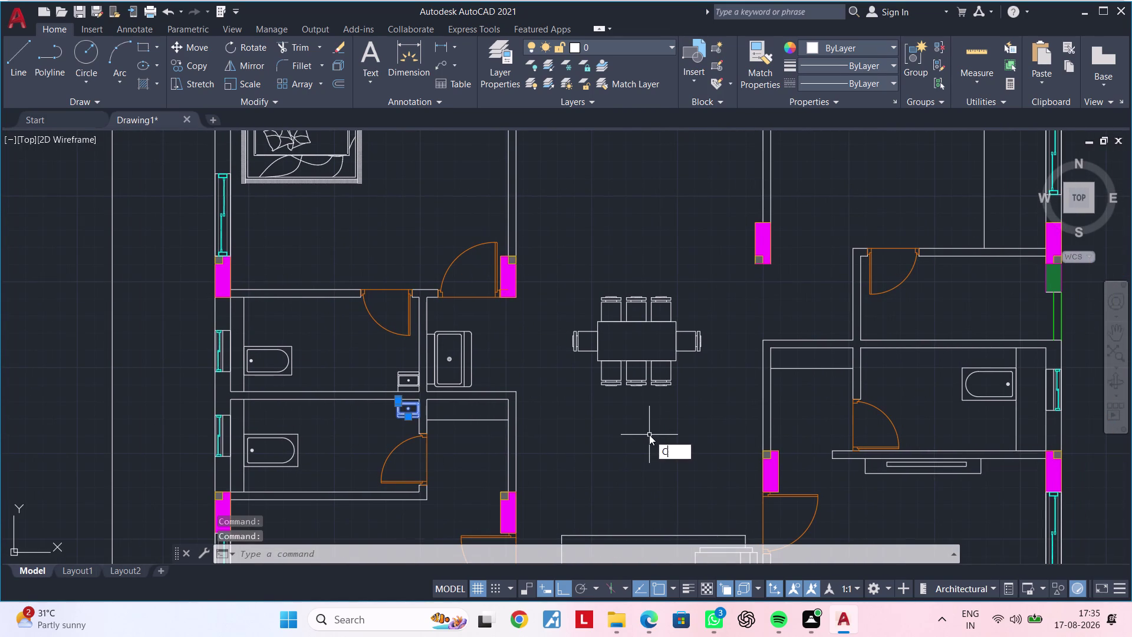
text(O)
key(space)
scroll(up, 3)
click(426, 400)
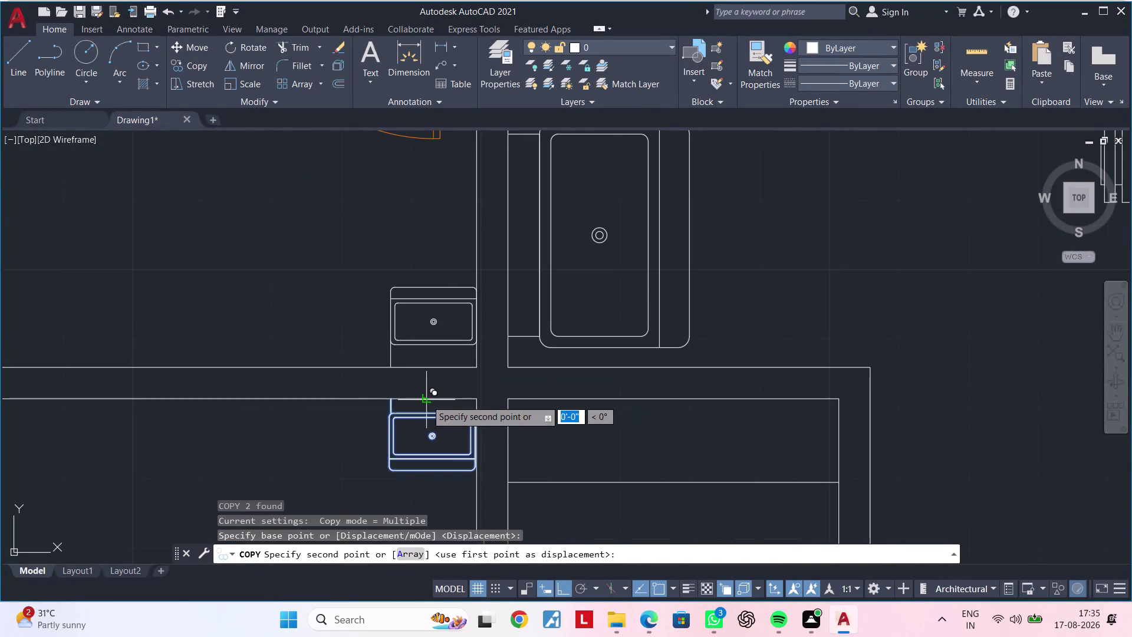
scroll(down, 3)
middle_drag(871, 399, 305, 481)
With Ortho off, place the basin copy against the right bathroom's partition wall.
click(562, 593)
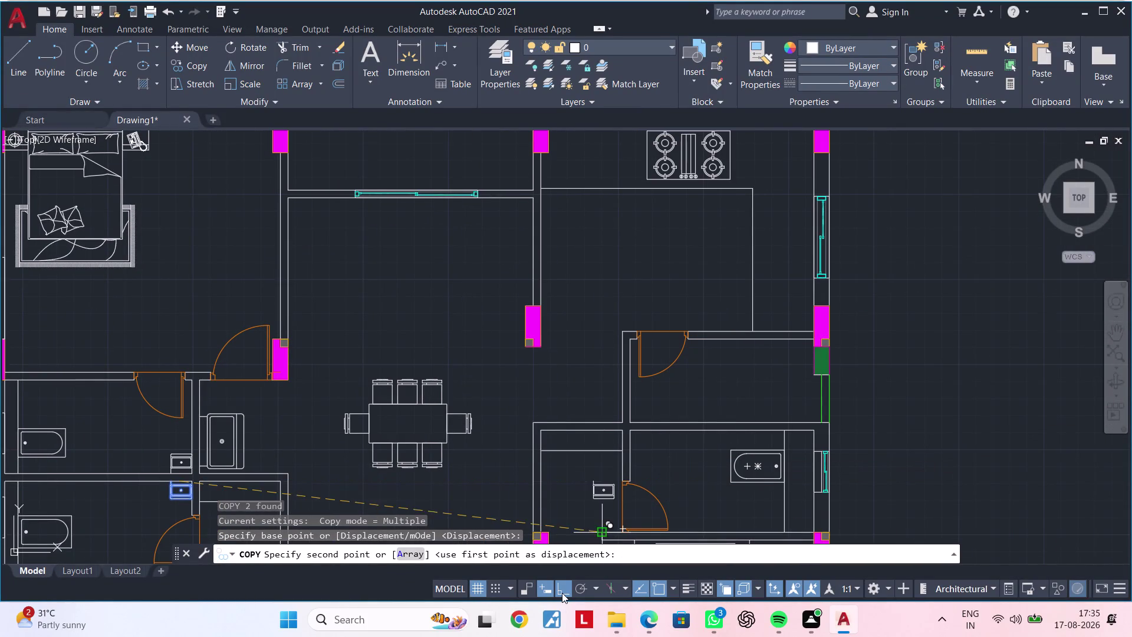
scroll(up, 3)
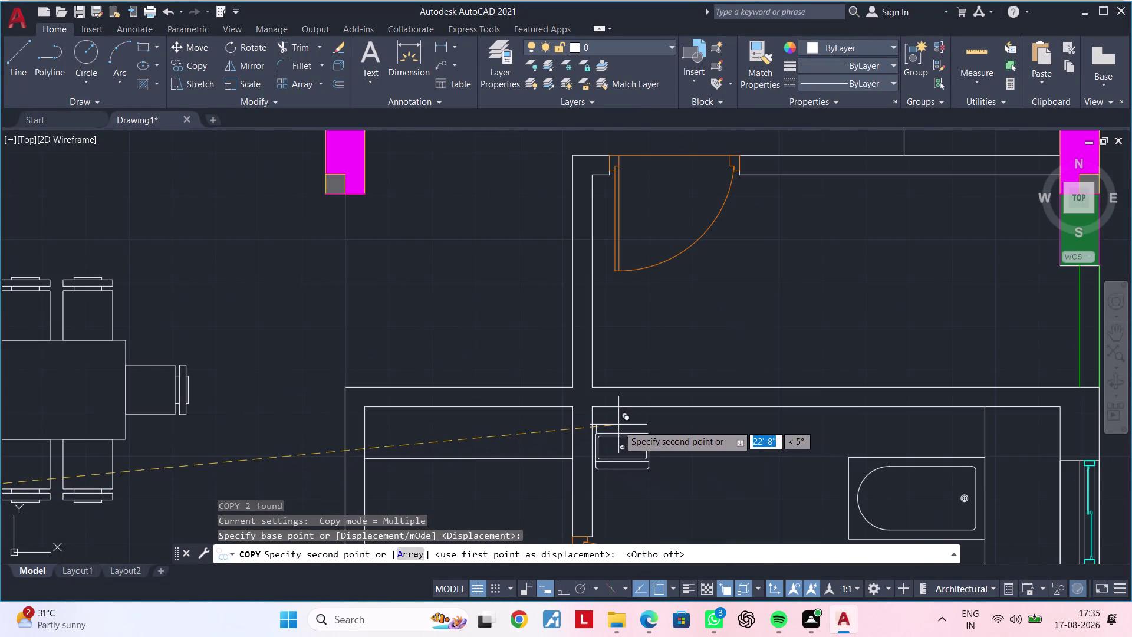
scroll(up, 3)
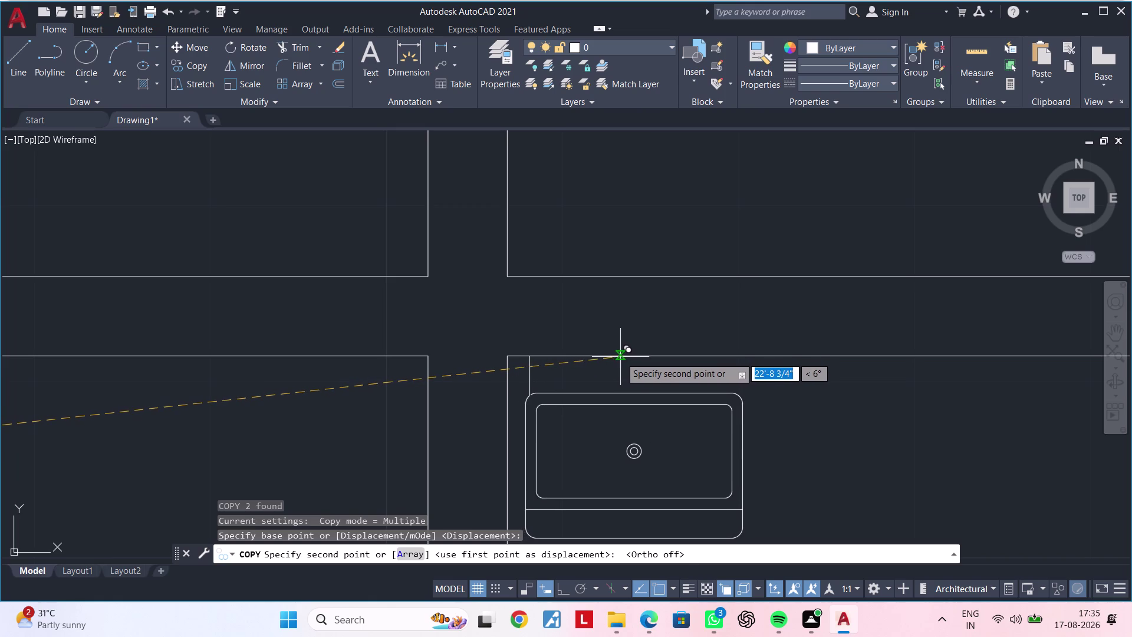
click(620, 356)
scroll(down, 3)
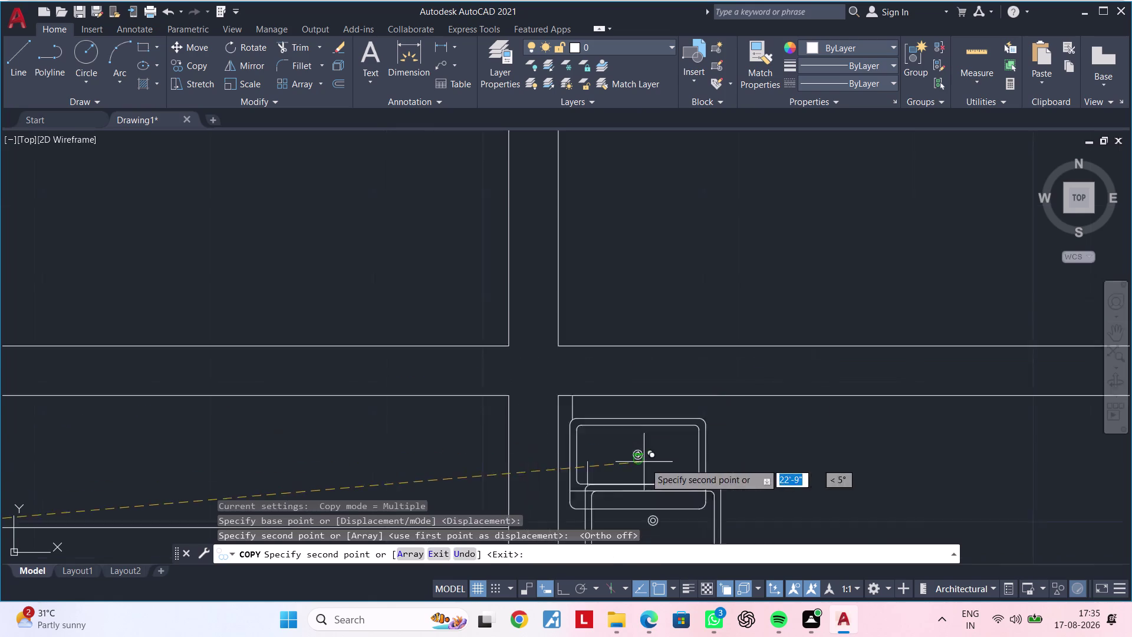
scroll(down, 3)
key(Escape)
key(Escape)
scroll(down, 3)
middle_drag(709, 472, 721, 346)
middle_drag(760, 412, 772, 333)
key(Escape)
scroll(down, 3)
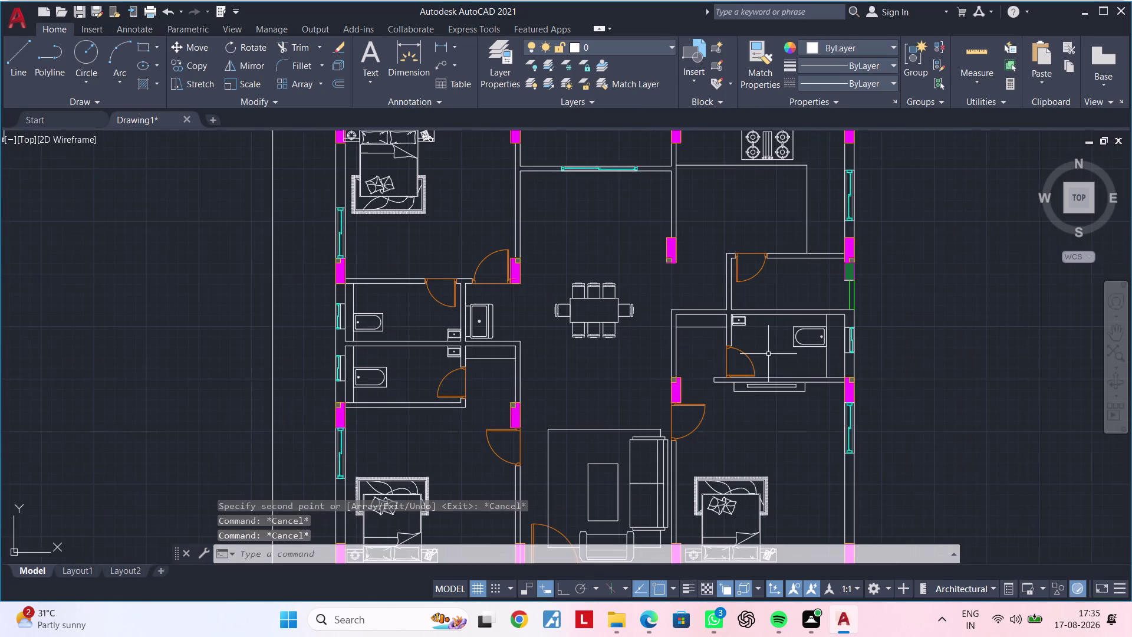
middle_click(768, 354)
key(Escape)
key(Escape)
key(Escape)
key(Escape)
key(Escape)
key(Escape)
key(Escape)
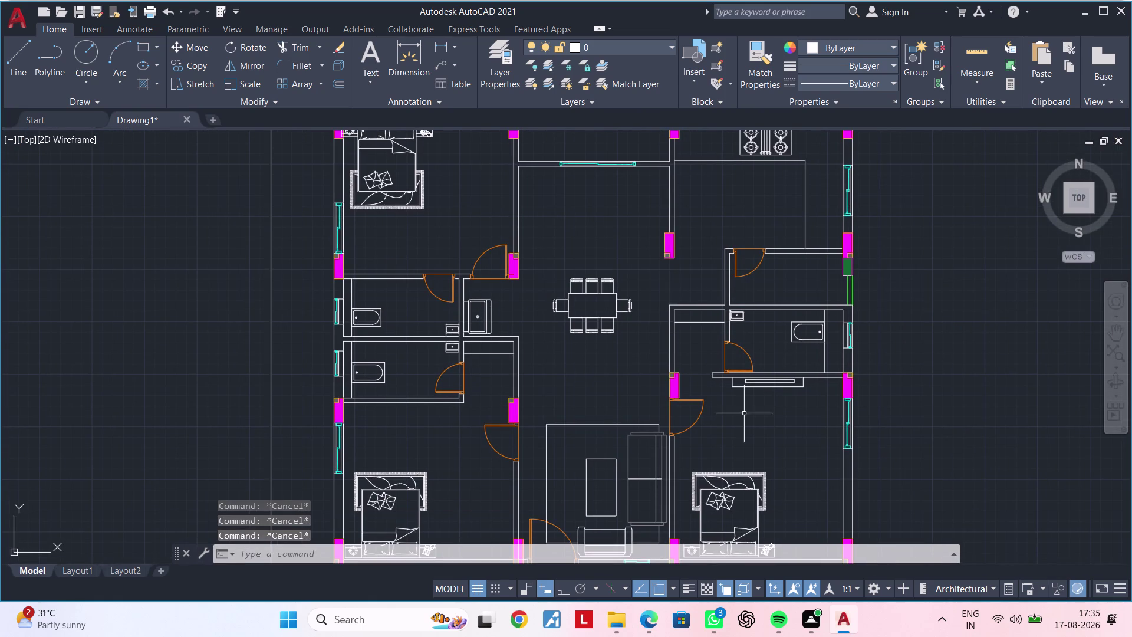
middle_drag(739, 415, 736, 350)
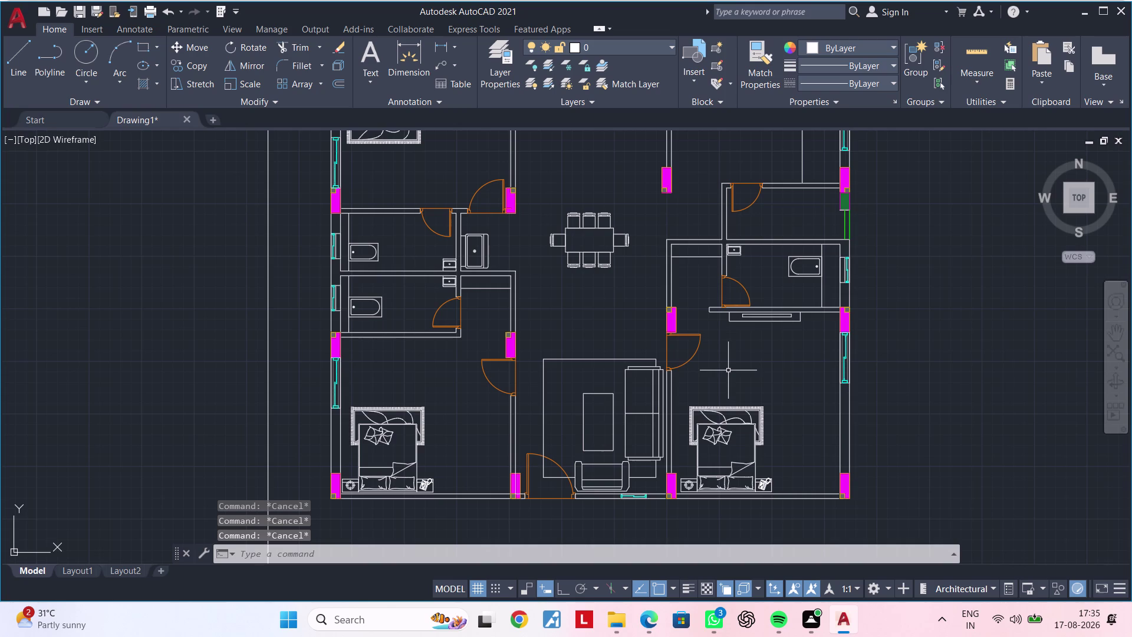
key(Escape)
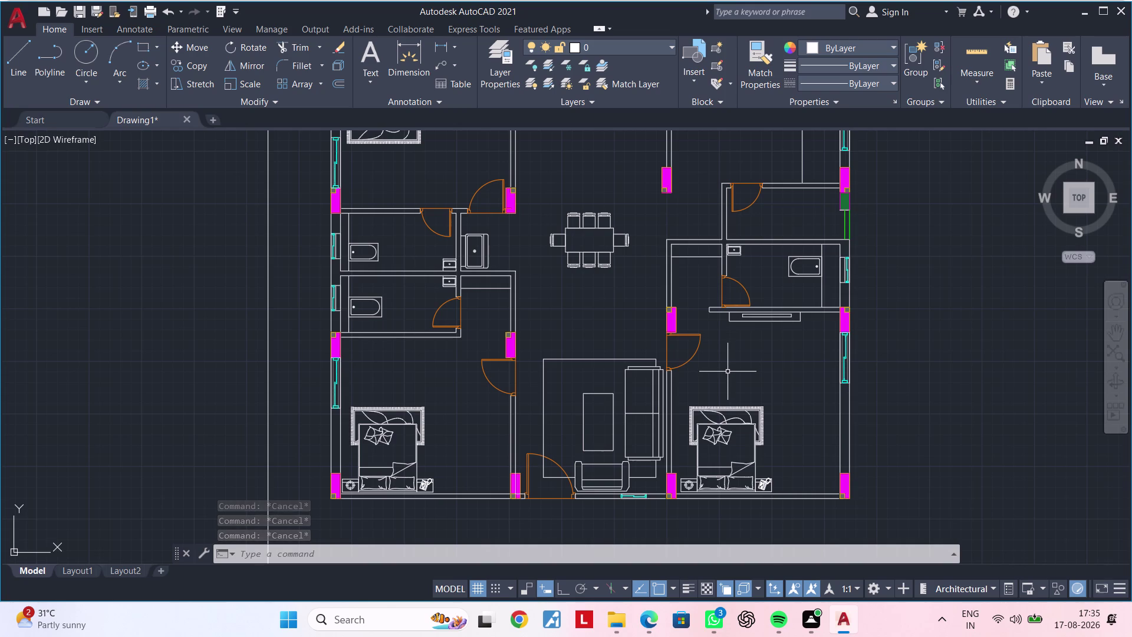
key(Escape)
key(Escape)
key(Escape)
key(Escape)
middle_drag(637, 312, 703, 466)
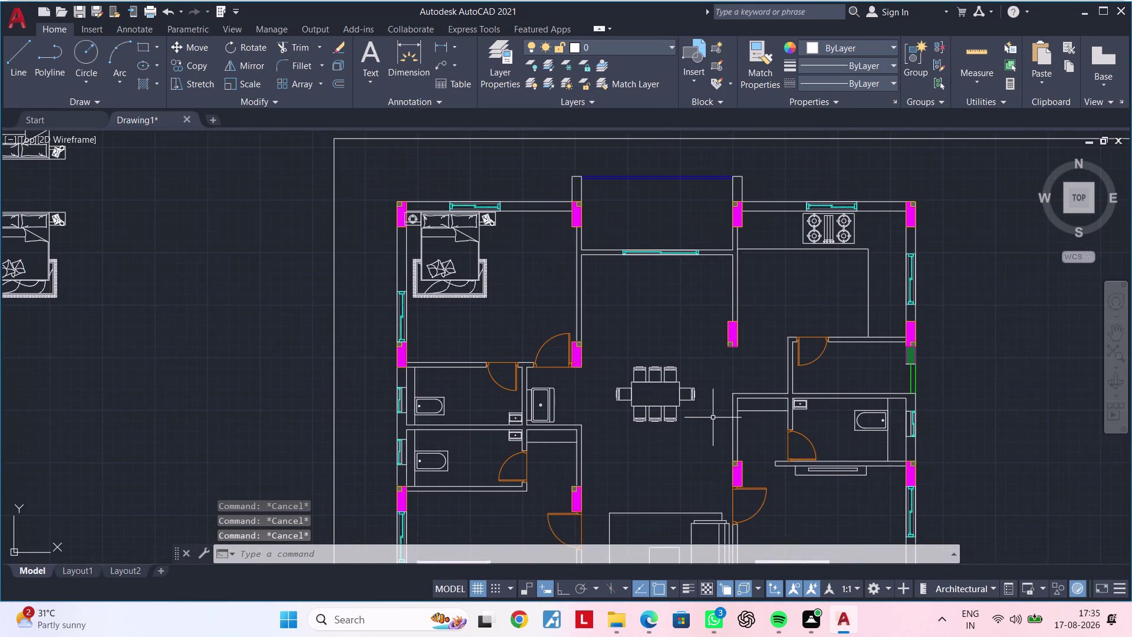
middle_drag(711, 418, 719, 203)
middle_drag(718, 210, 724, 263)
key(Escape)
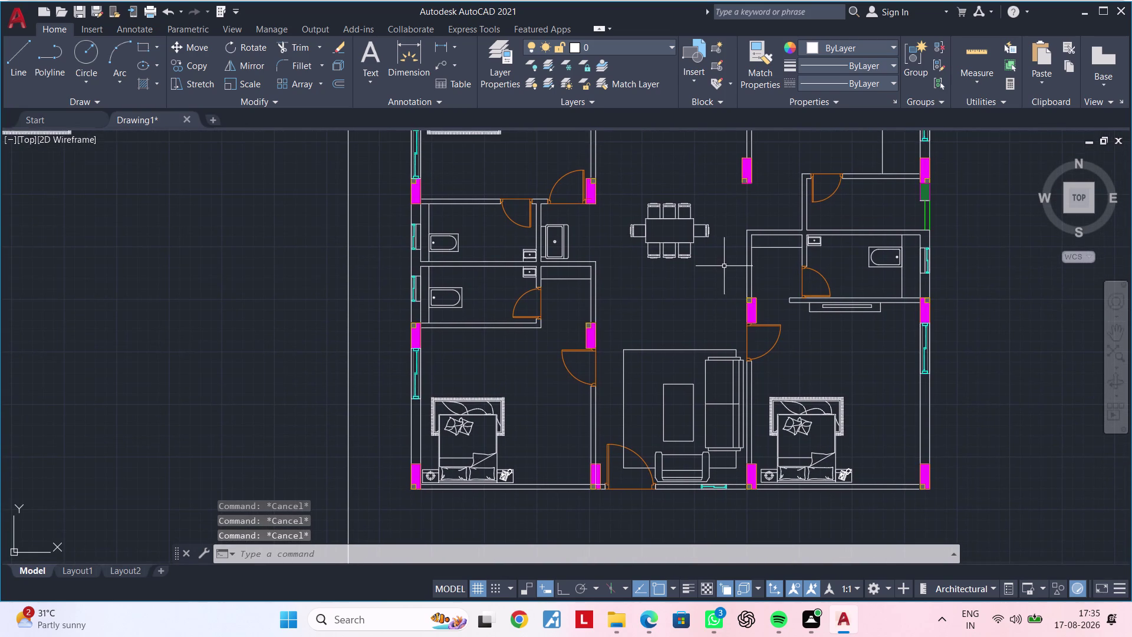
key(Escape)
key(Escape)
middle_drag(708, 283, 674, 493)
scroll(up, 3)
key(Escape)
scroll(down, 3)
middle_drag(636, 303, 637, 425)
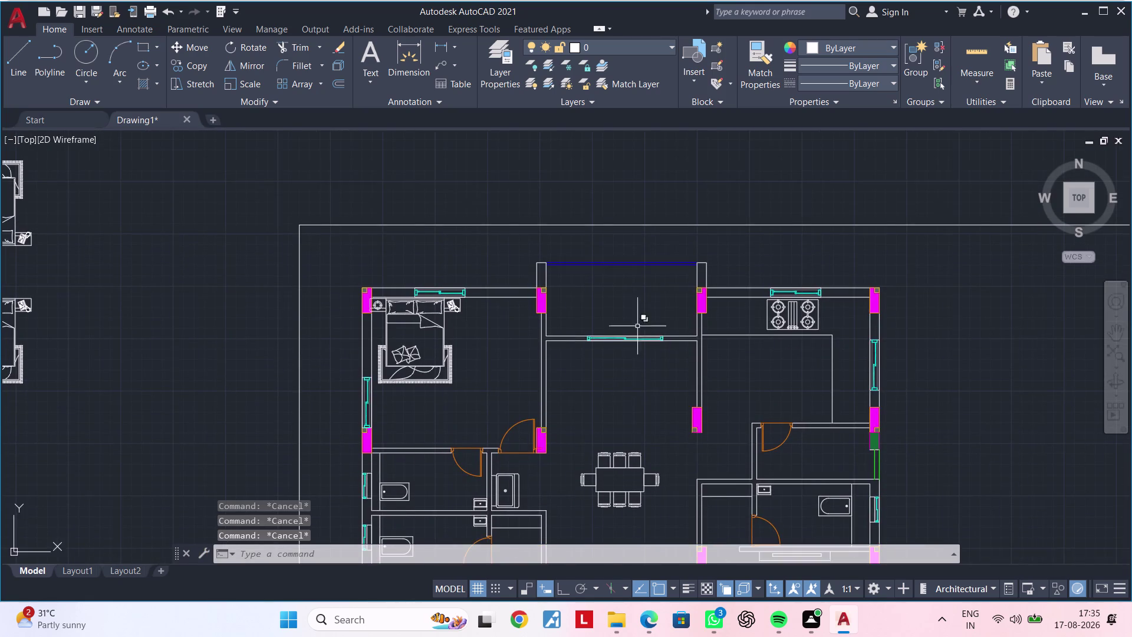
scroll(up, 3)
middle_drag(616, 306, 705, 306)
key(Escape)
key(Escape)
key(Escape)
key(Escape)
key(Escape)
key(Escape)
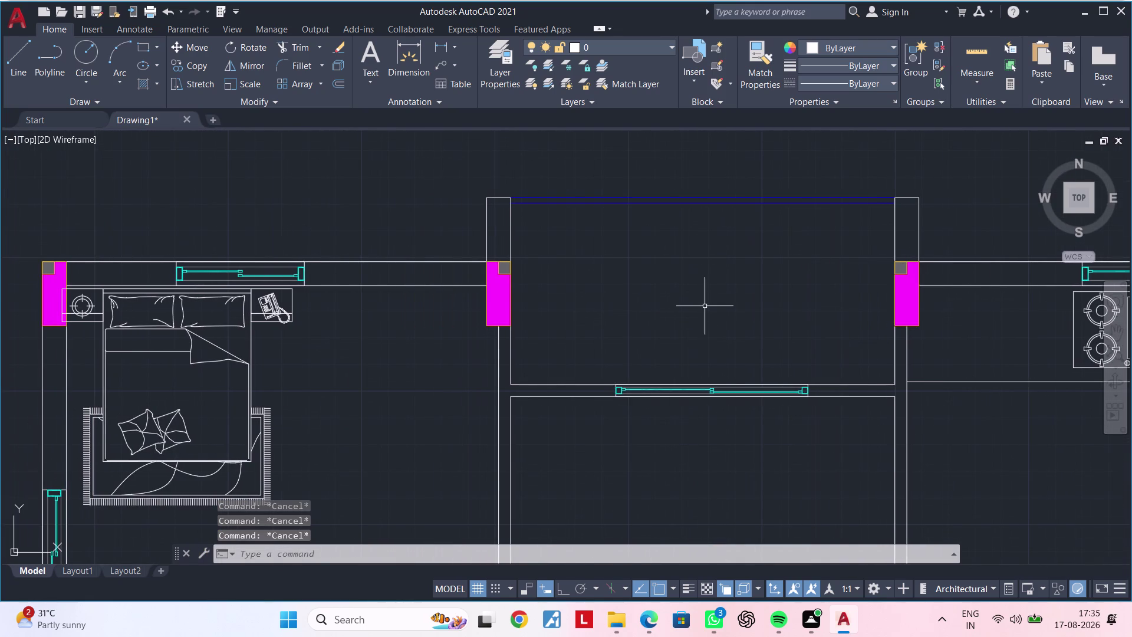
key(Escape)
key(Escape)
key(Escape)
key(Escape)
scroll(down, 3)
middle_drag(723, 315, 683, 250)
key(Escape)
middle_drag(675, 318, 671, 294)
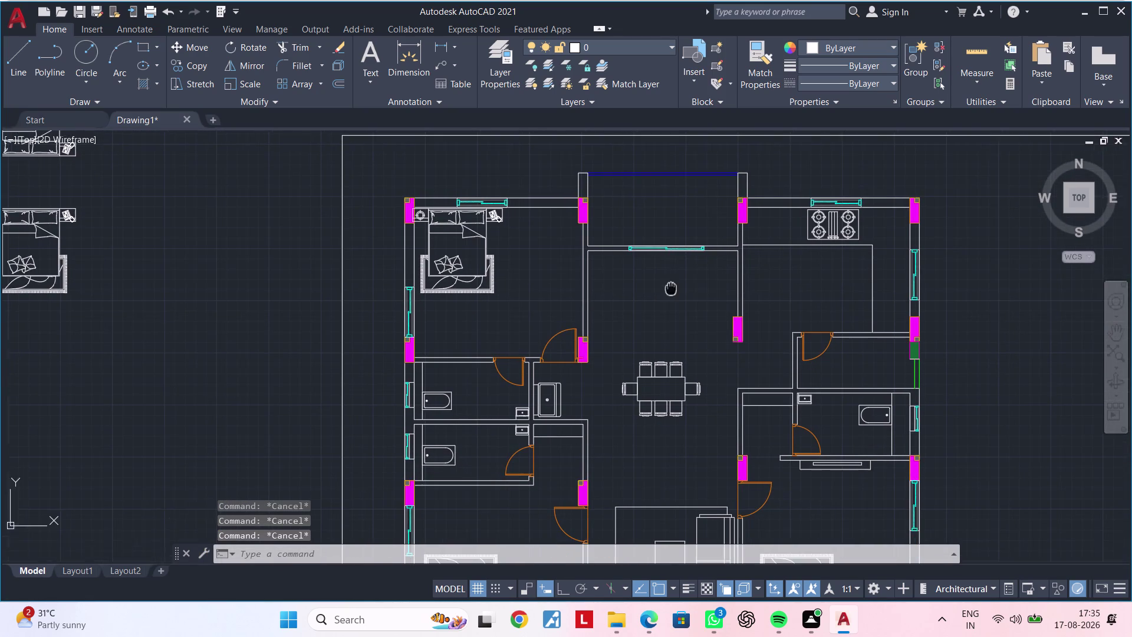
middle_drag(671, 294, 670, 286)
key(Escape)
key(Escape)
key(Escape)
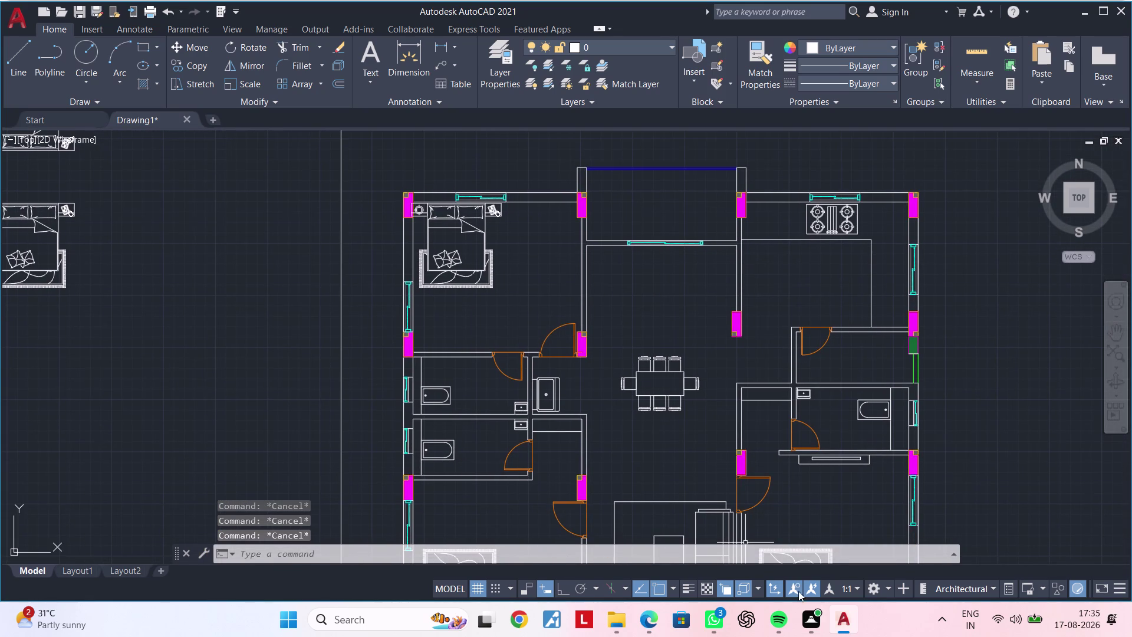